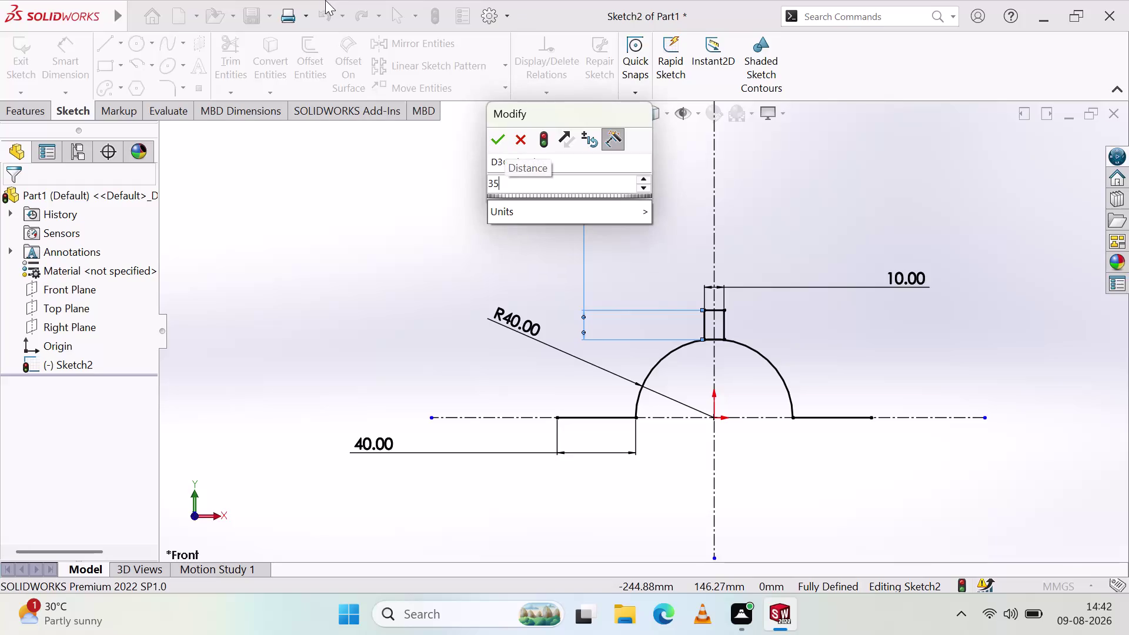
Set the stem offset to 35 mm and place that dimension right of the stem.
click(492, 131)
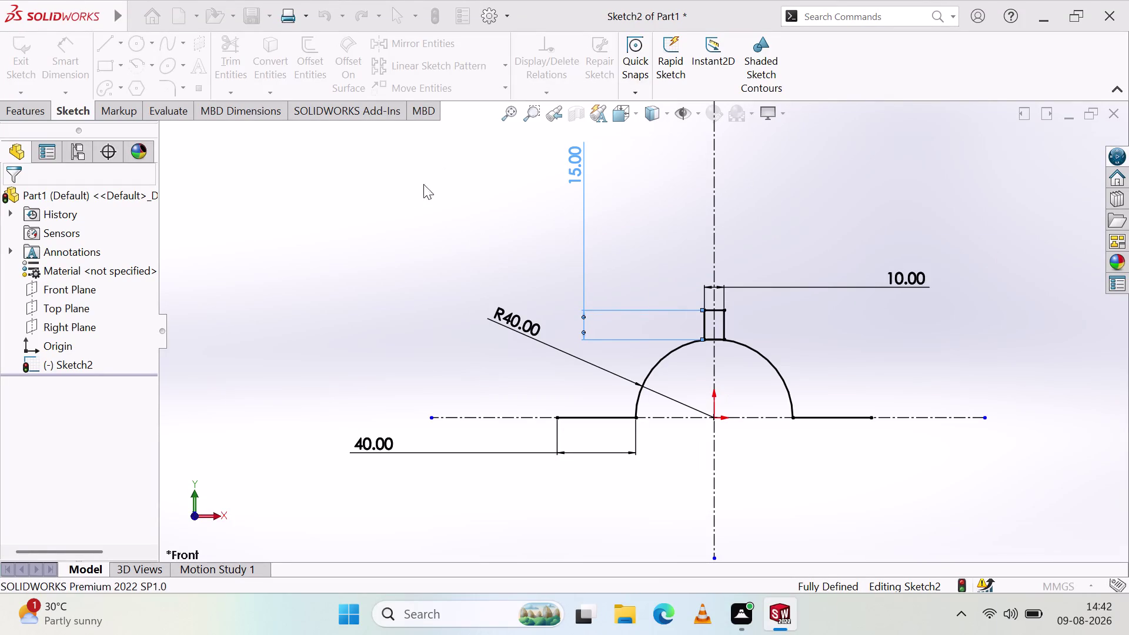
click(387, 230)
scroll(up, 3)
scroll(up, 3)
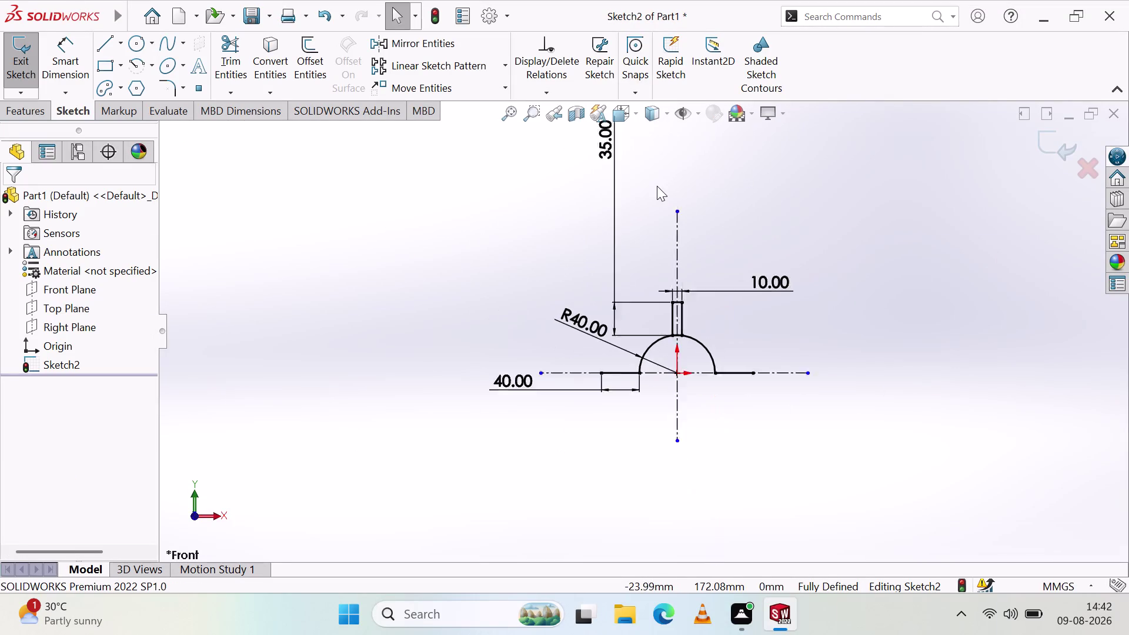
scroll(up, 3)
drag(617, 222, 724, 272)
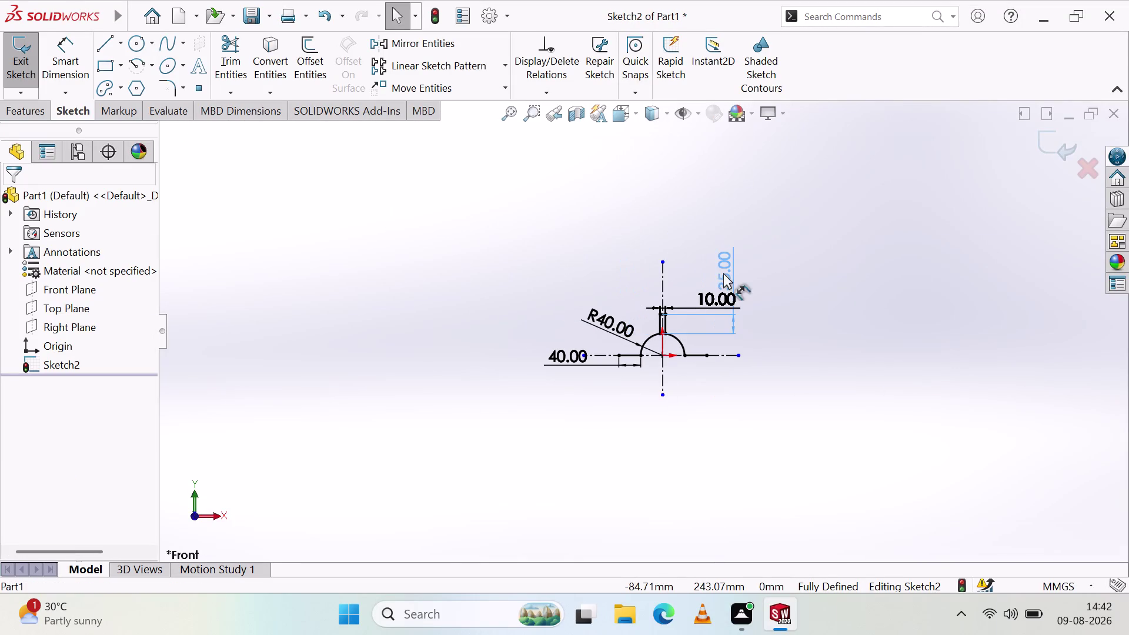
drag(723, 273, 798, 282)
click(809, 372)
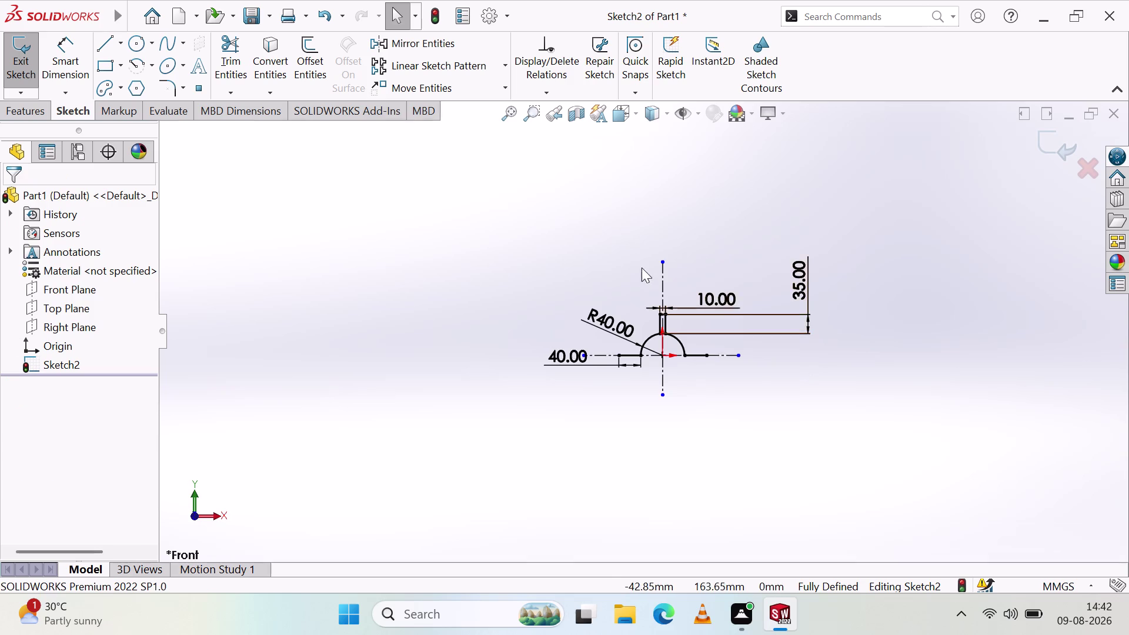
Move the 40 mm dimension below the base and extend the horizontal centreline both ways.
scroll(down, 3)
scroll(down, 3)
scroll(up, 3)
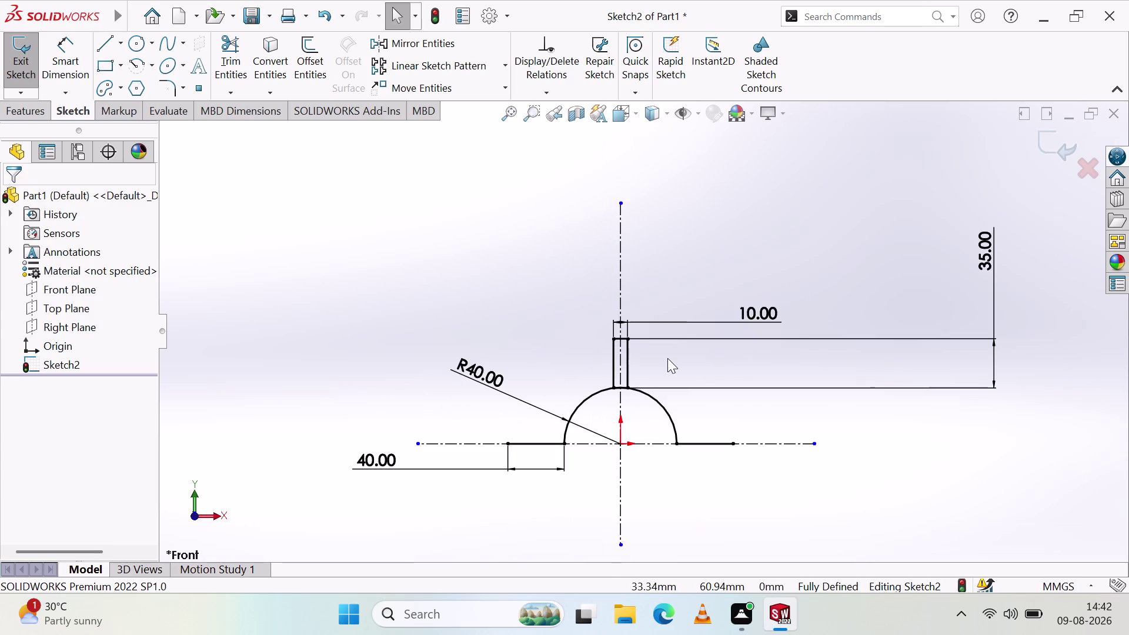
scroll(up, 3)
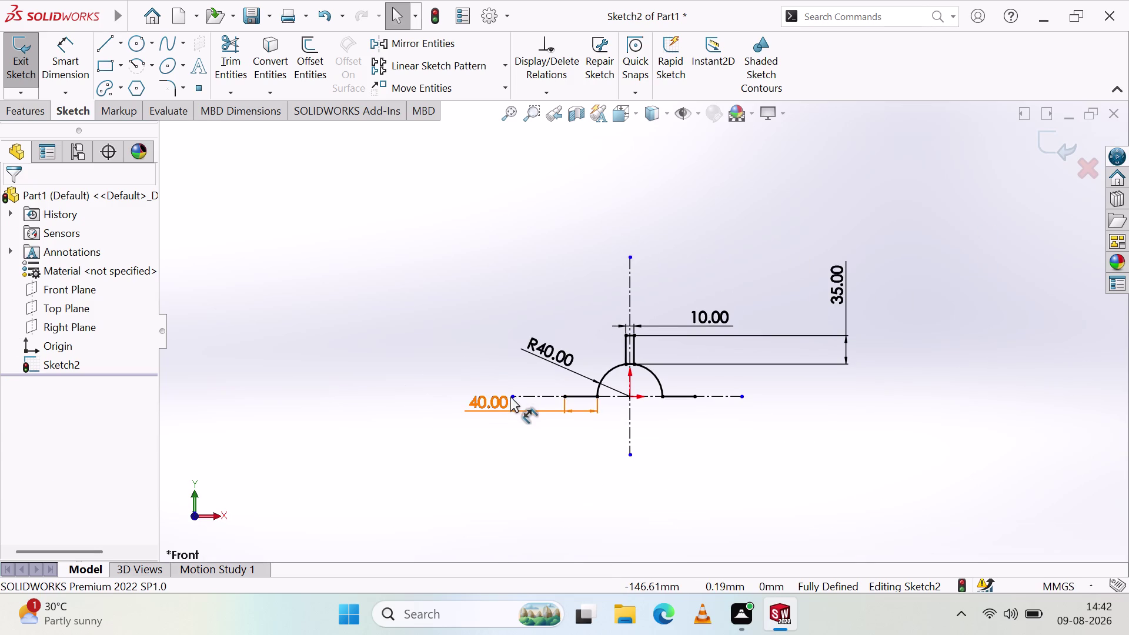
drag(513, 397, 424, 450)
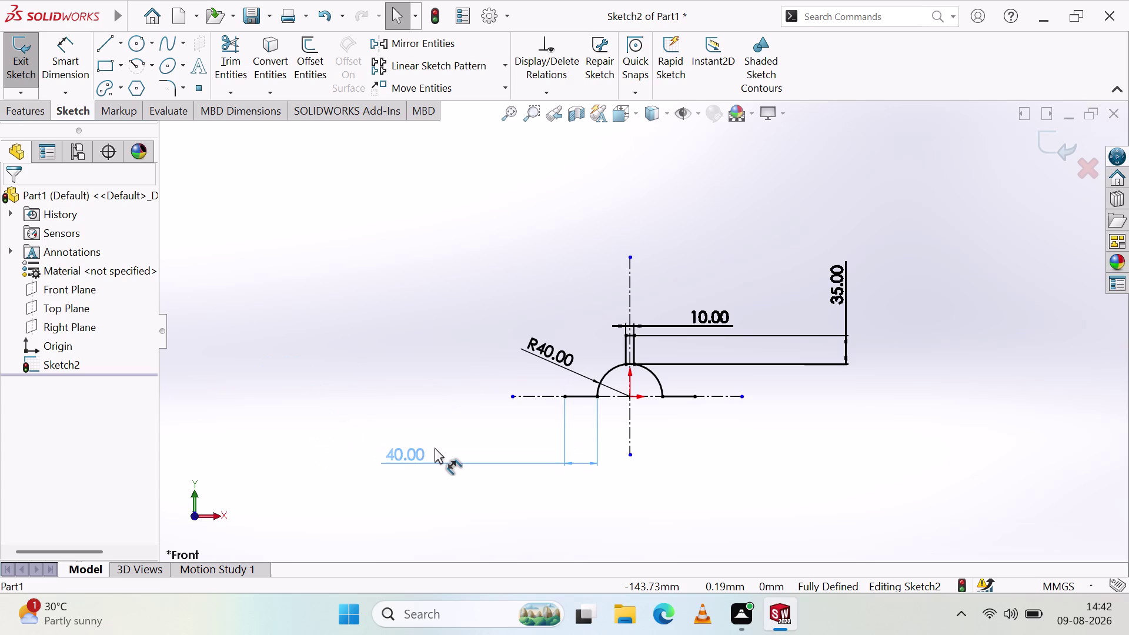
drag(424, 450, 420, 440)
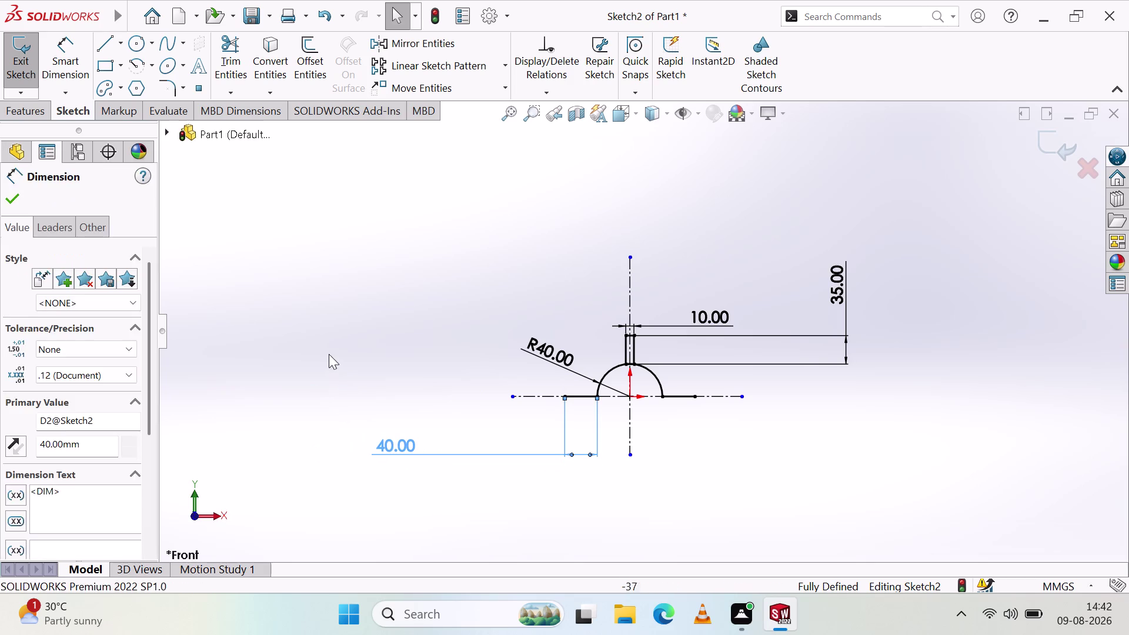
click(329, 354)
drag(511, 397, 256, 357)
drag(741, 396, 987, 370)
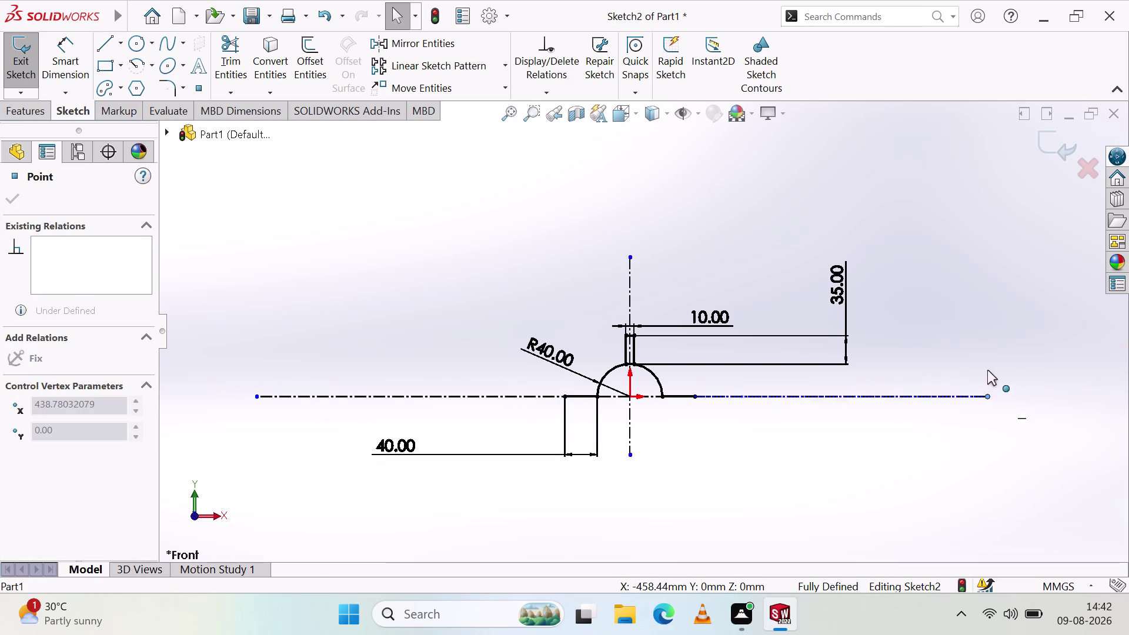
Finish the horizontal centreline and extend the vertical centreline well below and above the profile.
drag(987, 370, 988, 370)
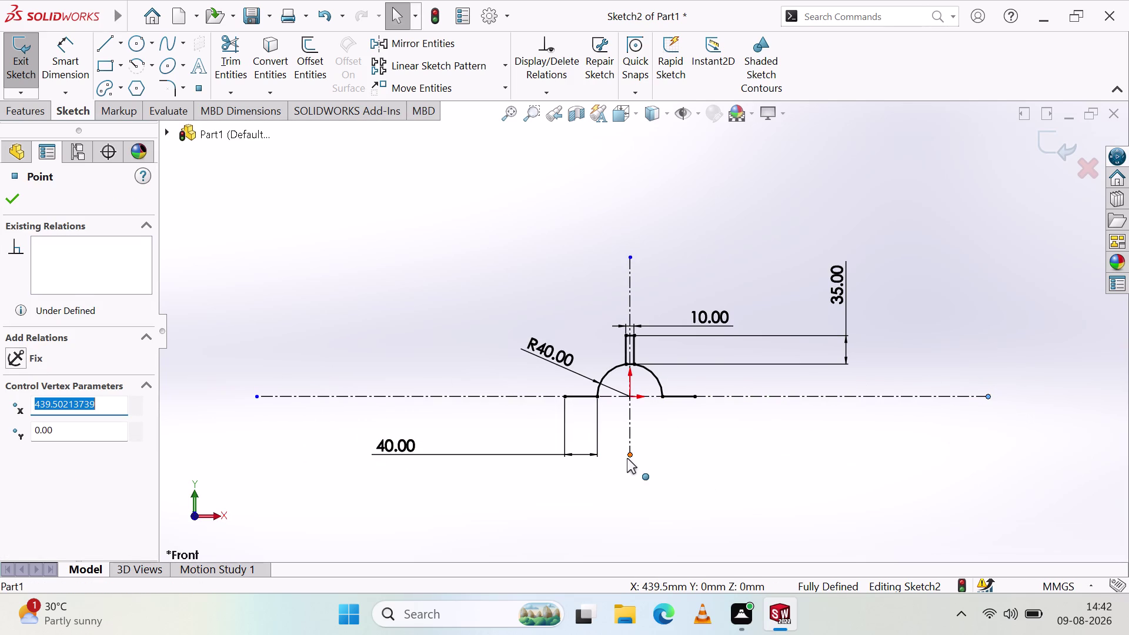
drag(630, 451, 634, 520)
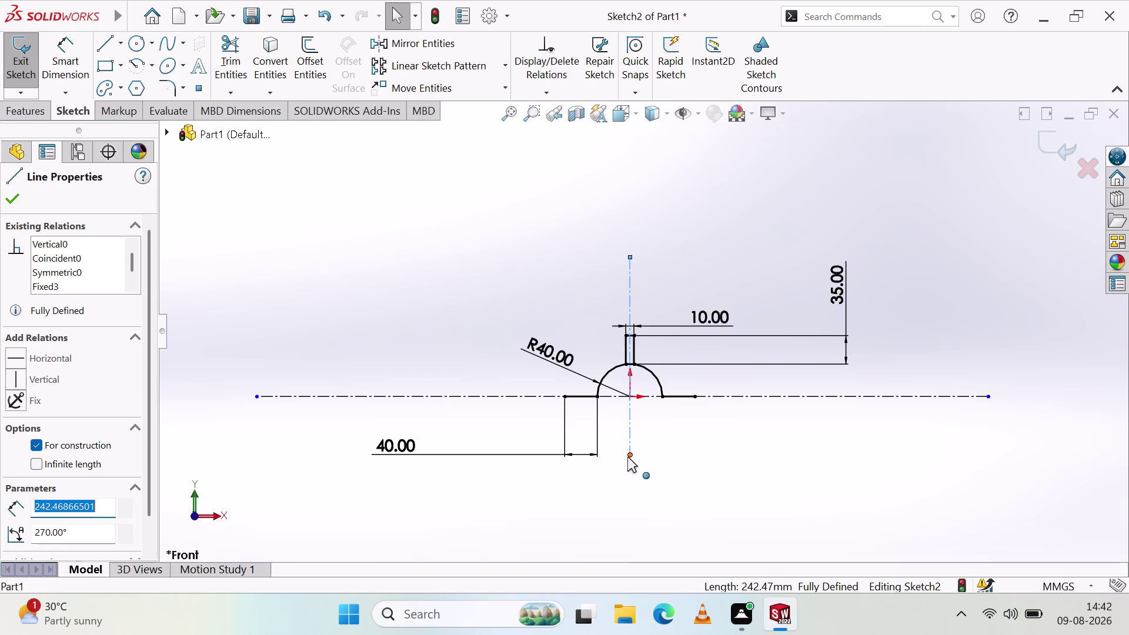
drag(628, 455, 654, 531)
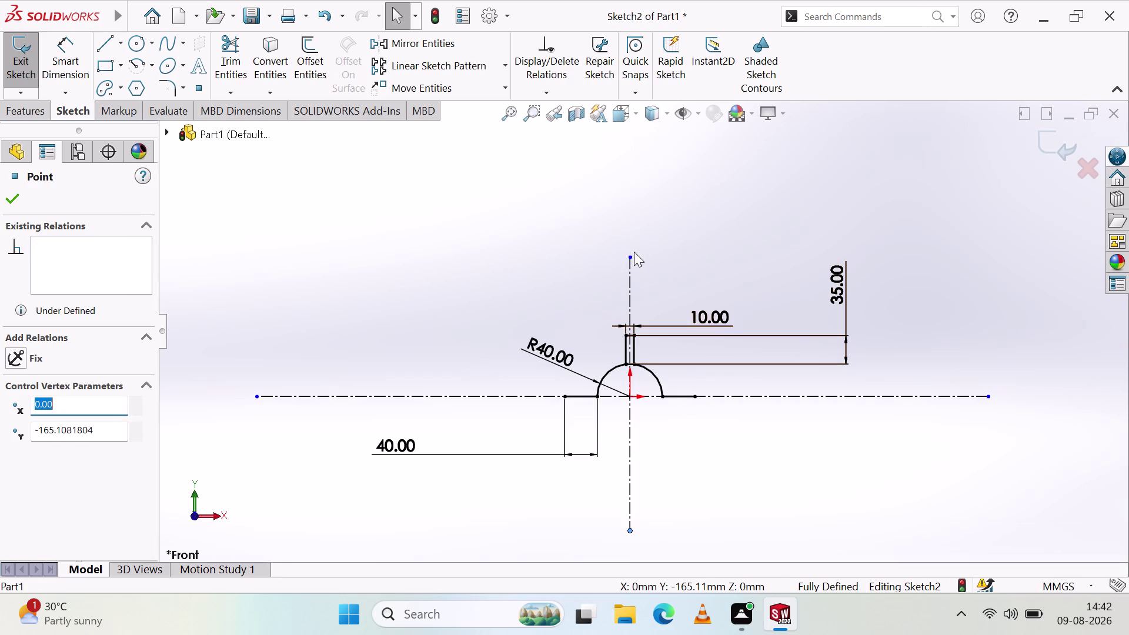
drag(628, 257, 638, 197)
click(683, 248)
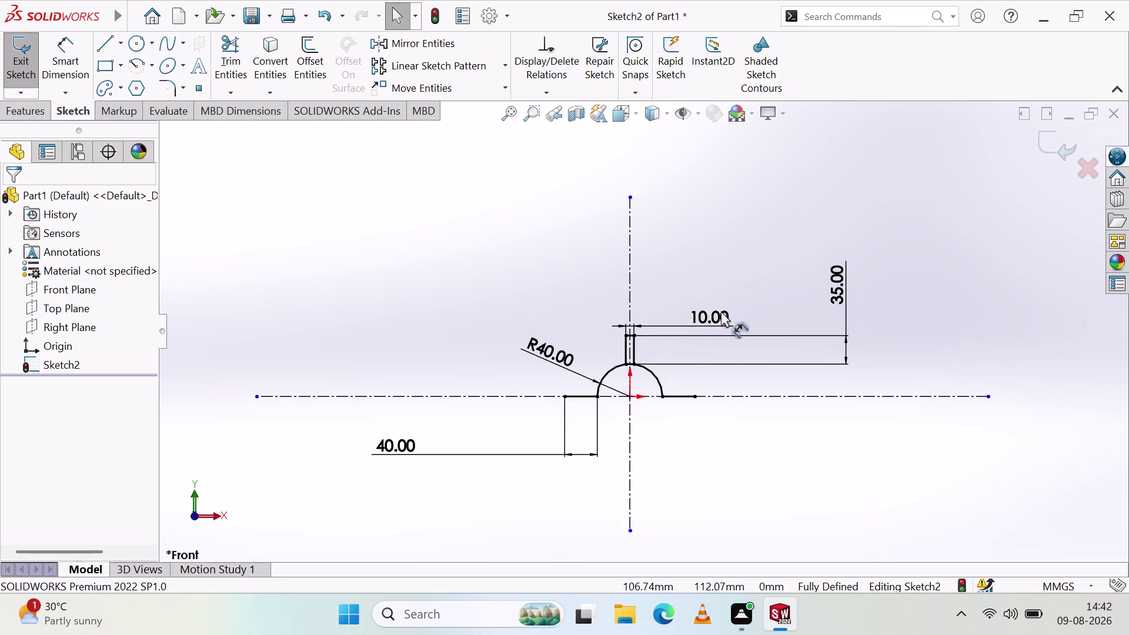
Zoom in around the stem and start the Centerpoint Arc tool.
scroll(down, 3)
scroll(down, 3)
scroll(up, 3)
scroll(down, 3)
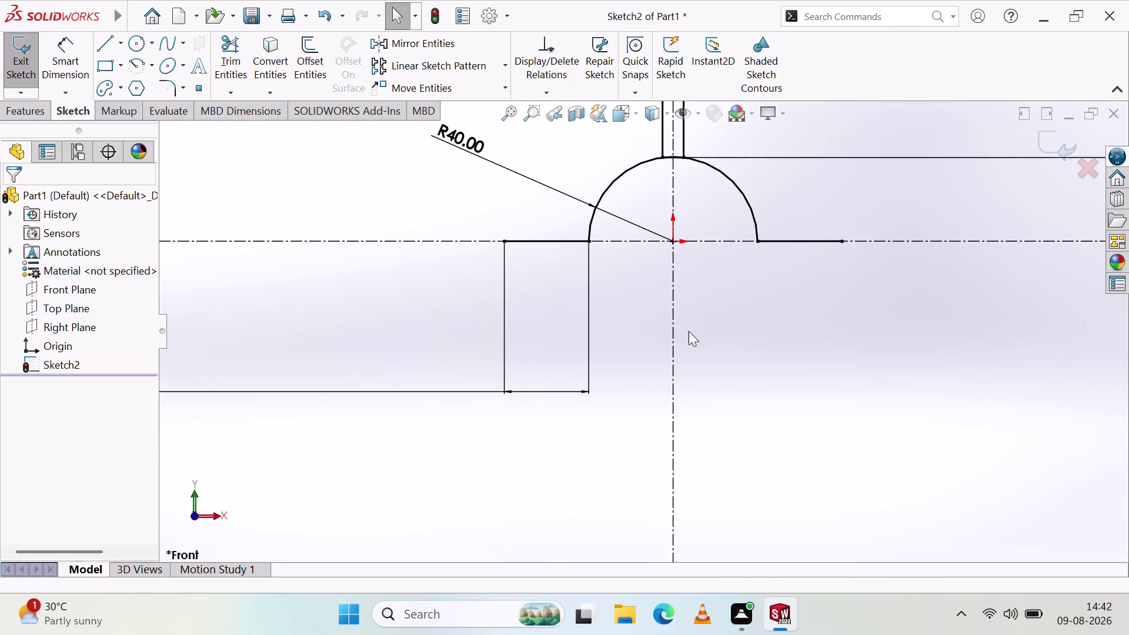
scroll(up, 3)
scroll(down, 3)
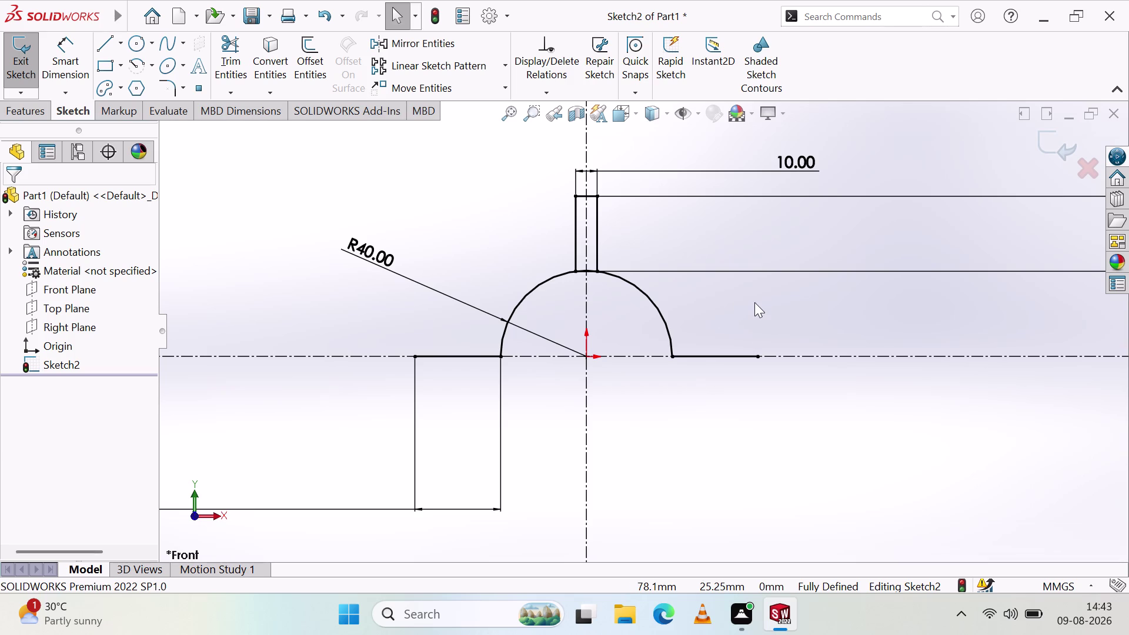
scroll(up, 3)
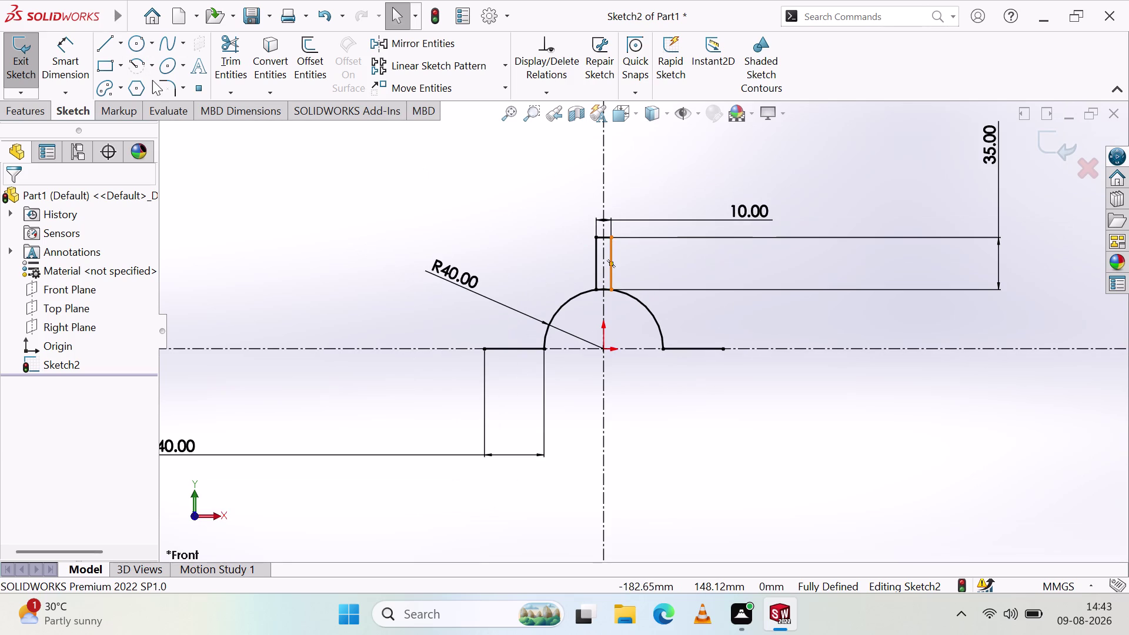
click(133, 65)
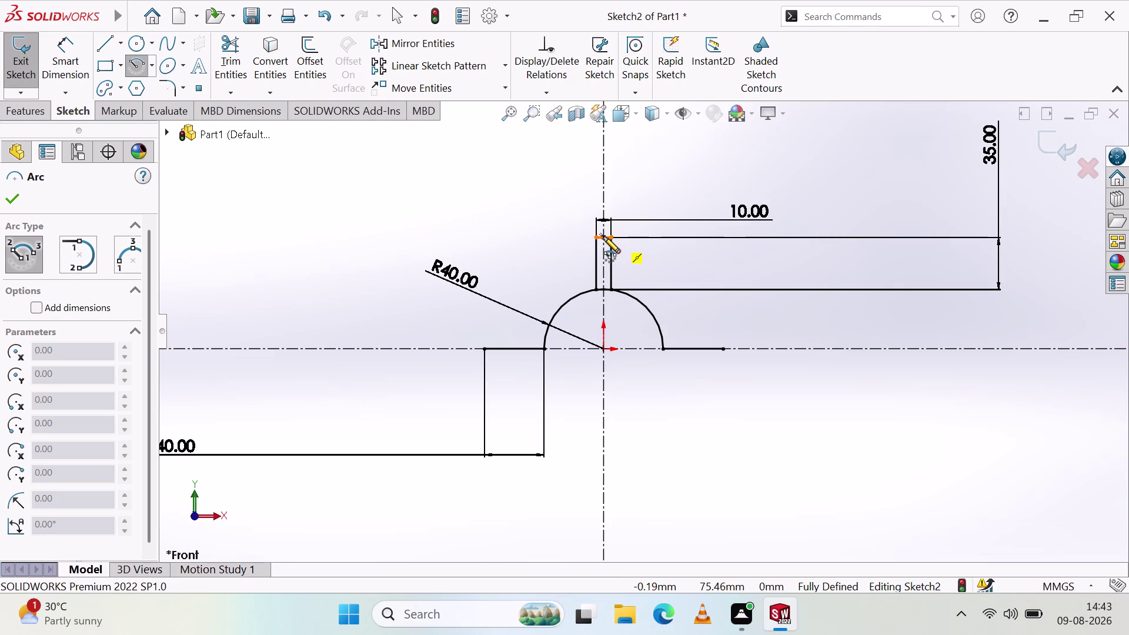
click(603, 236)
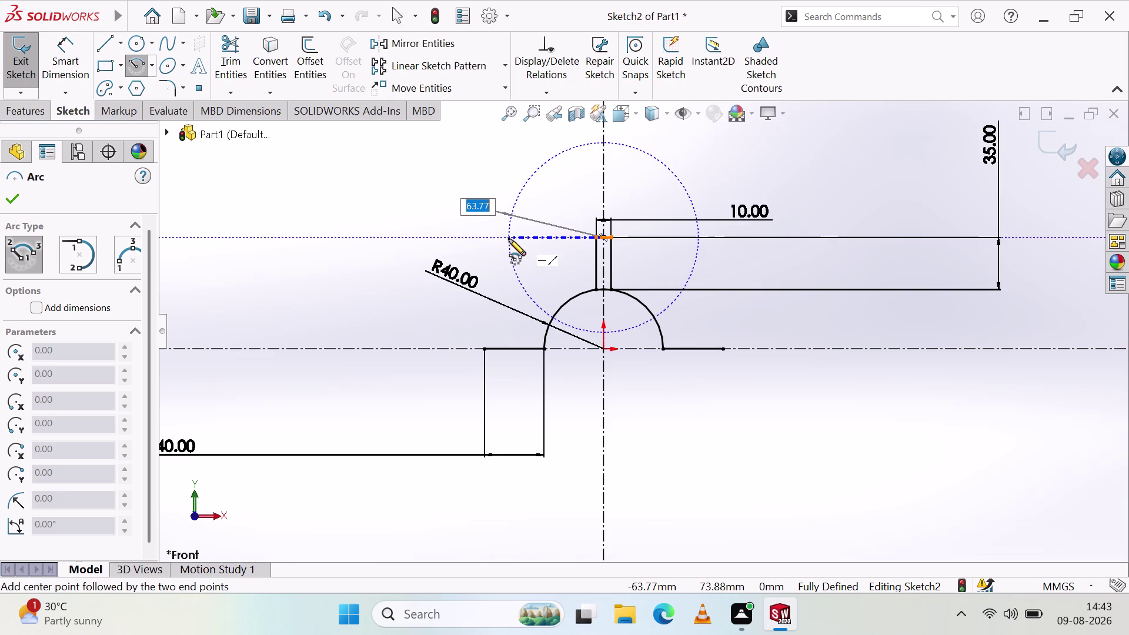
click(509, 239)
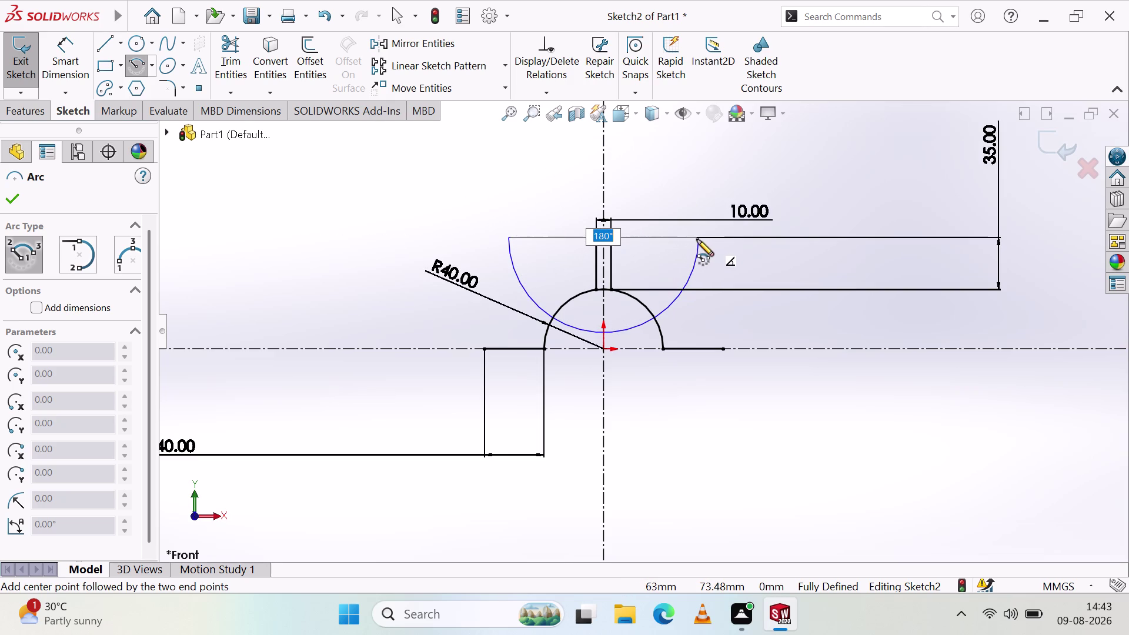
click(698, 237)
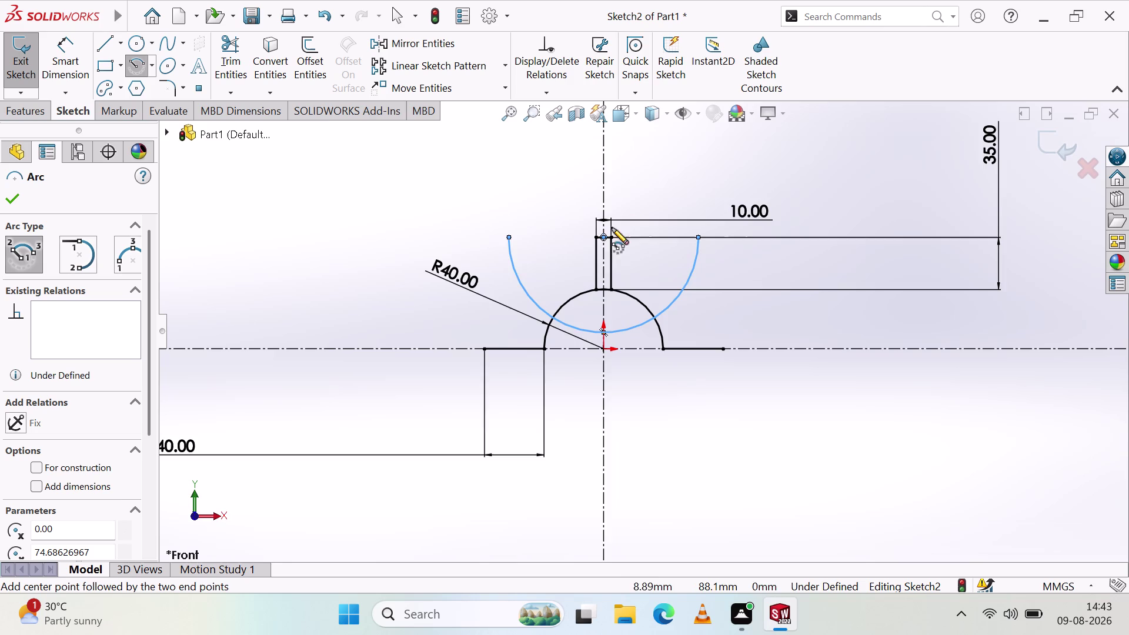
key(Escape)
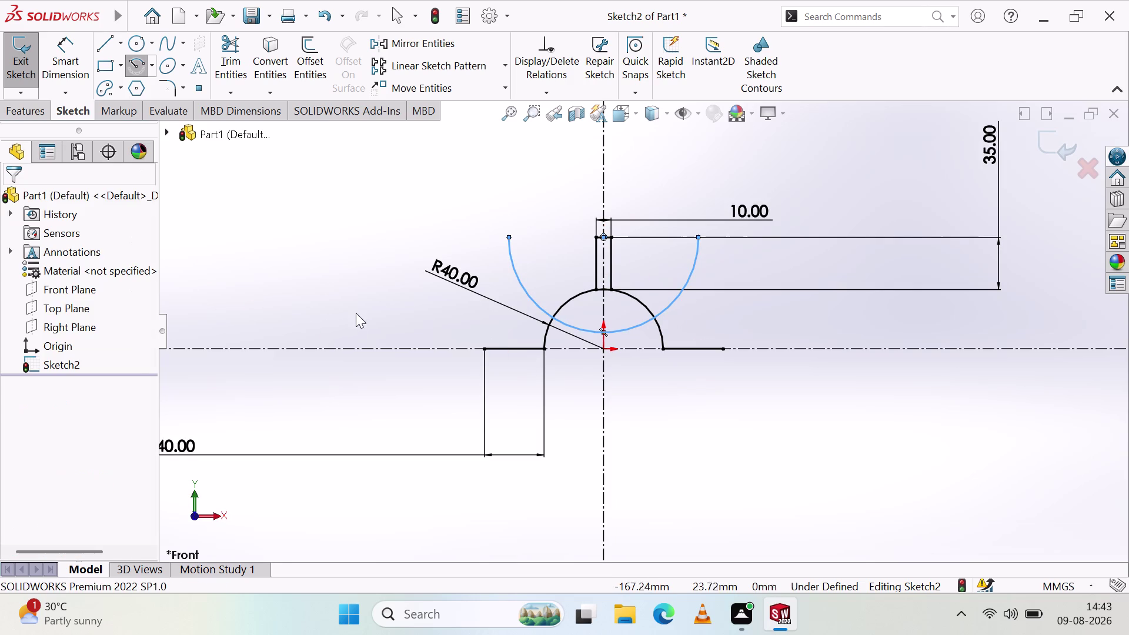
click(525, 292)
key(Escape)
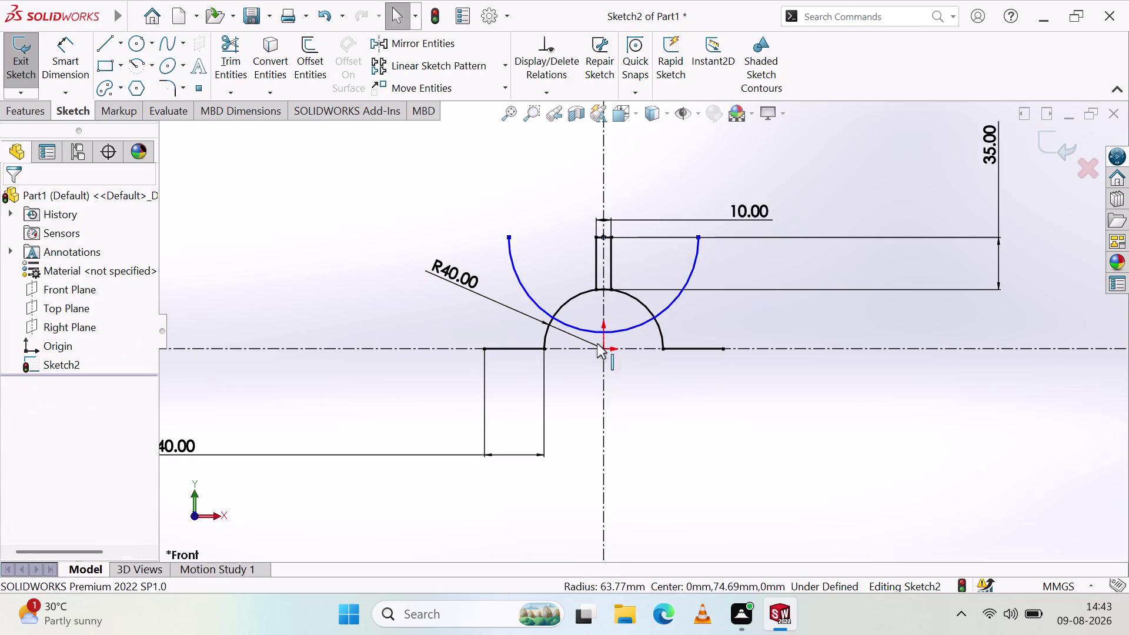
drag(593, 331, 611, 218)
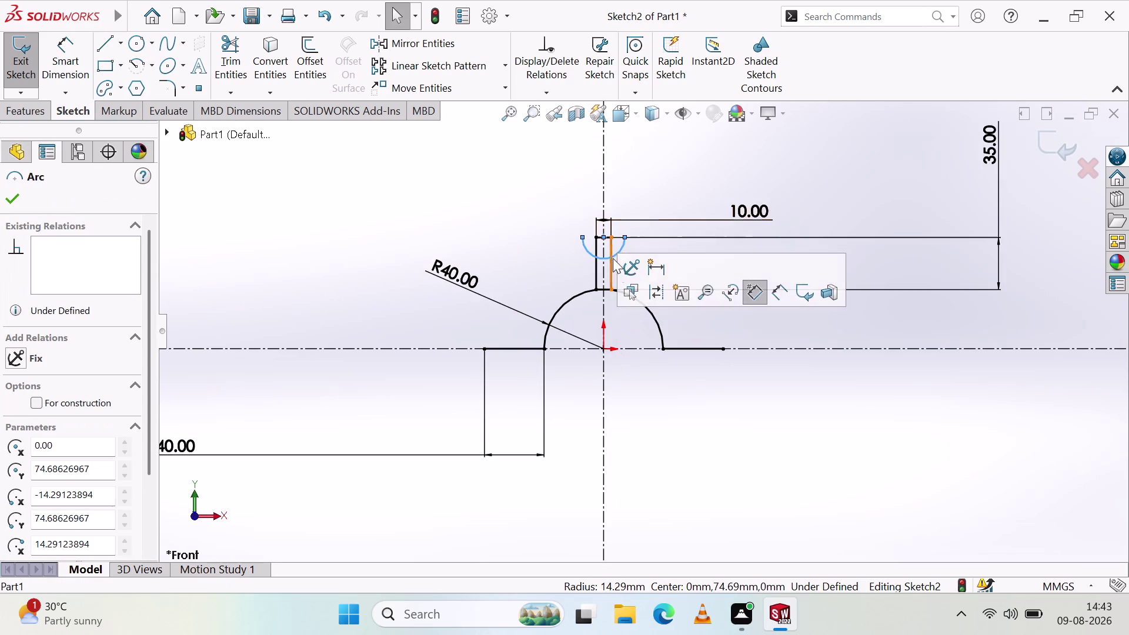
key(Escape)
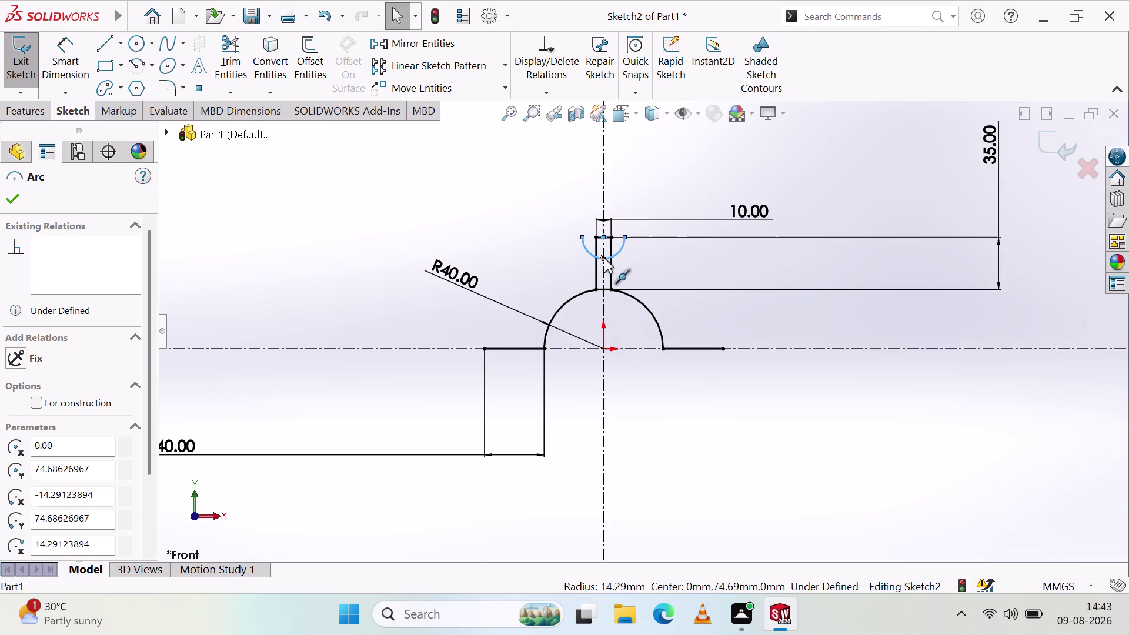
drag(604, 258, 609, 163)
key(Escape)
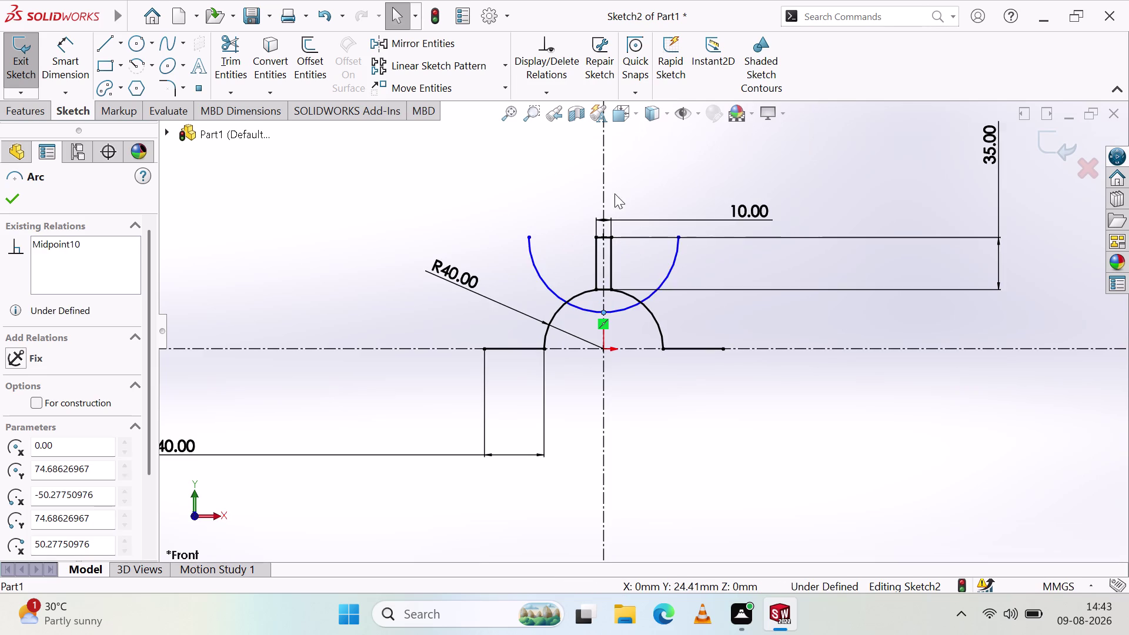
click(658, 284)
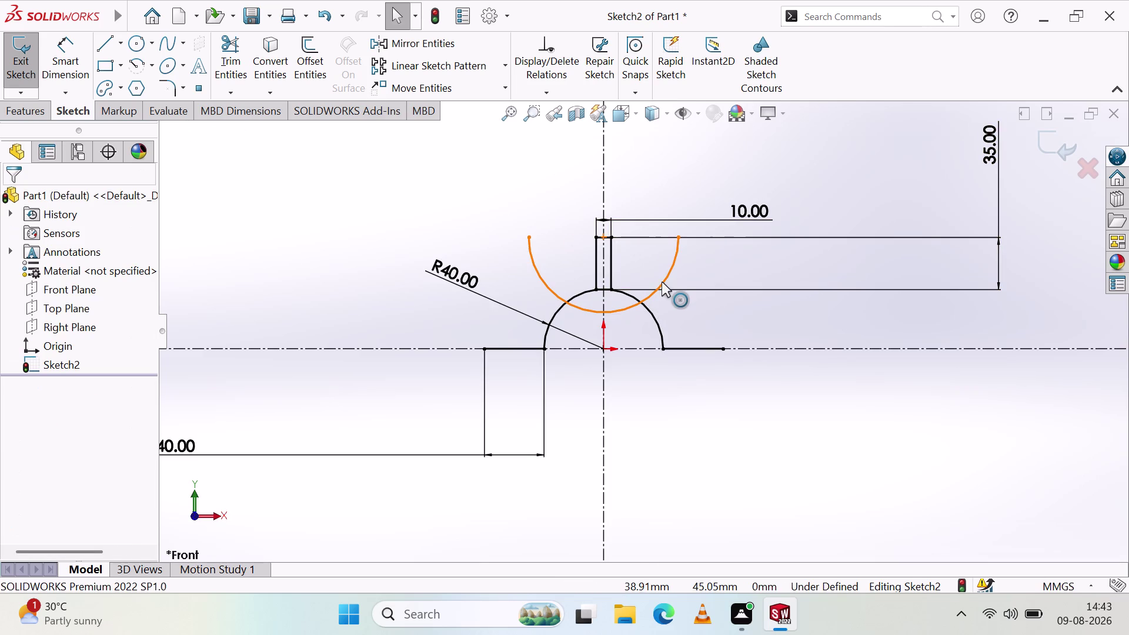
key(Delete)
key(Delete)
click(671, 266)
key(Delete)
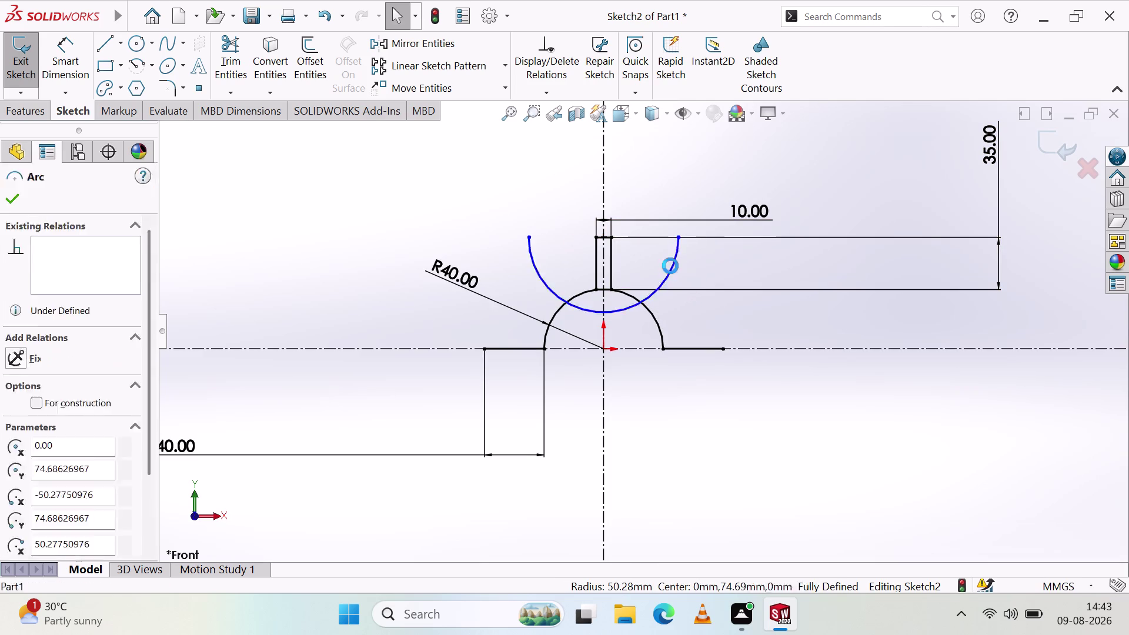
click(139, 64)
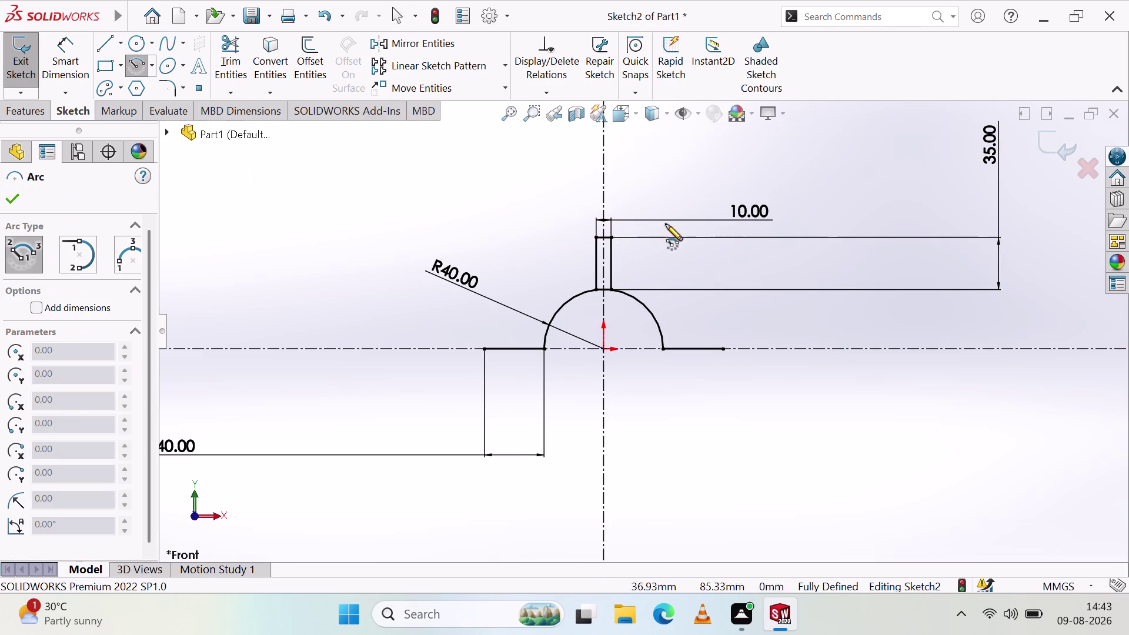
Draw a half-circle arc centred on the vertical centreline above the stem, then select and resize it.
click(604, 158)
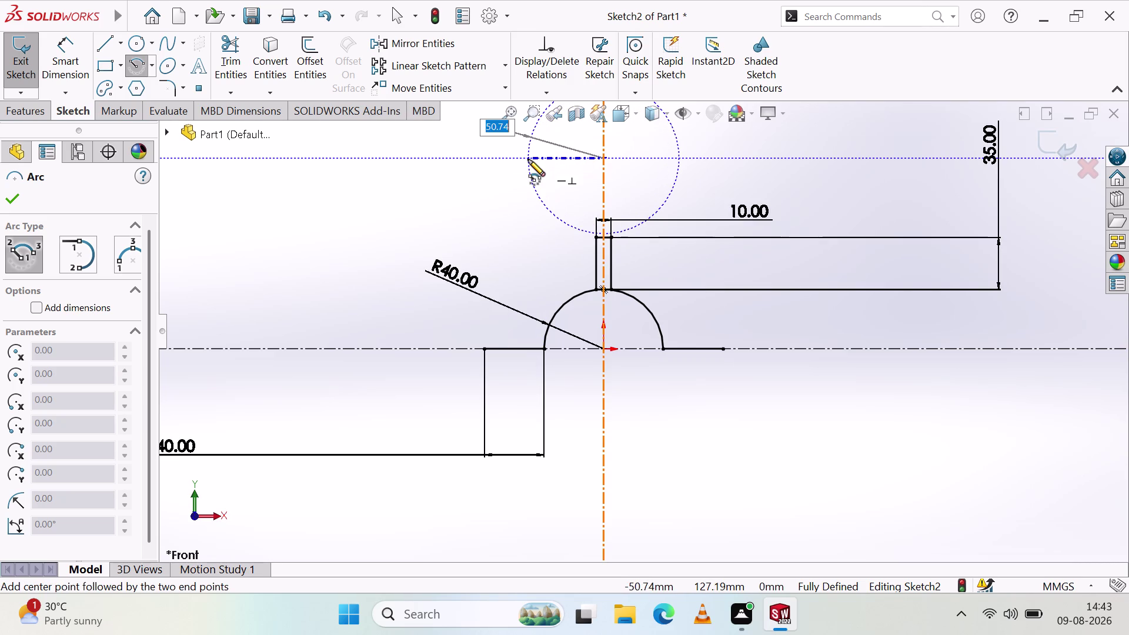
click(528, 159)
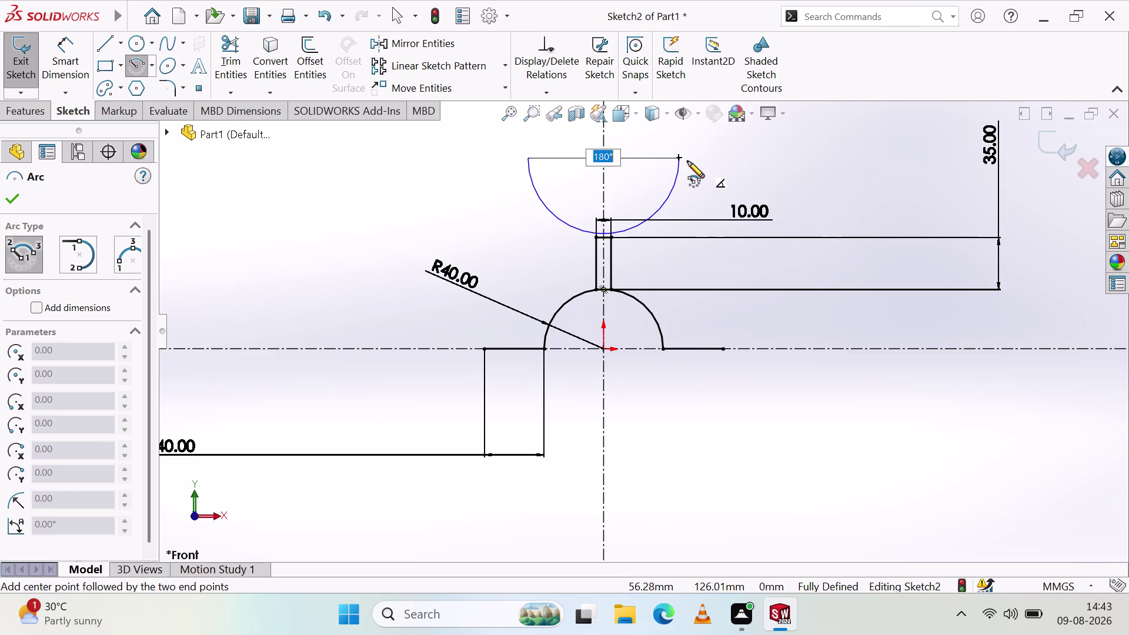
click(679, 159)
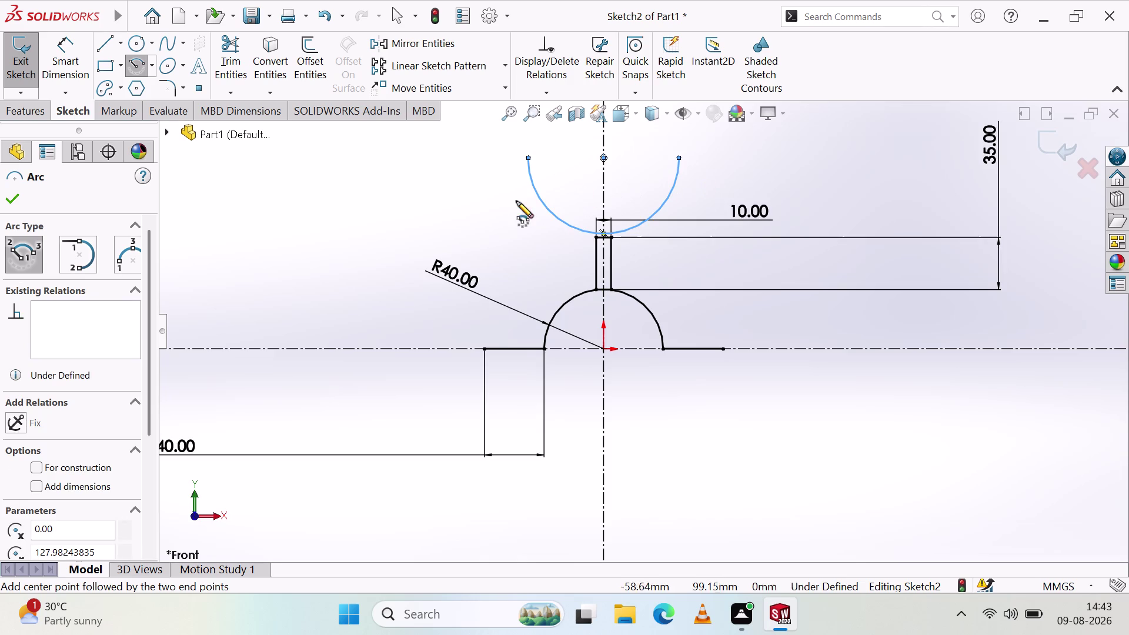
key(Escape)
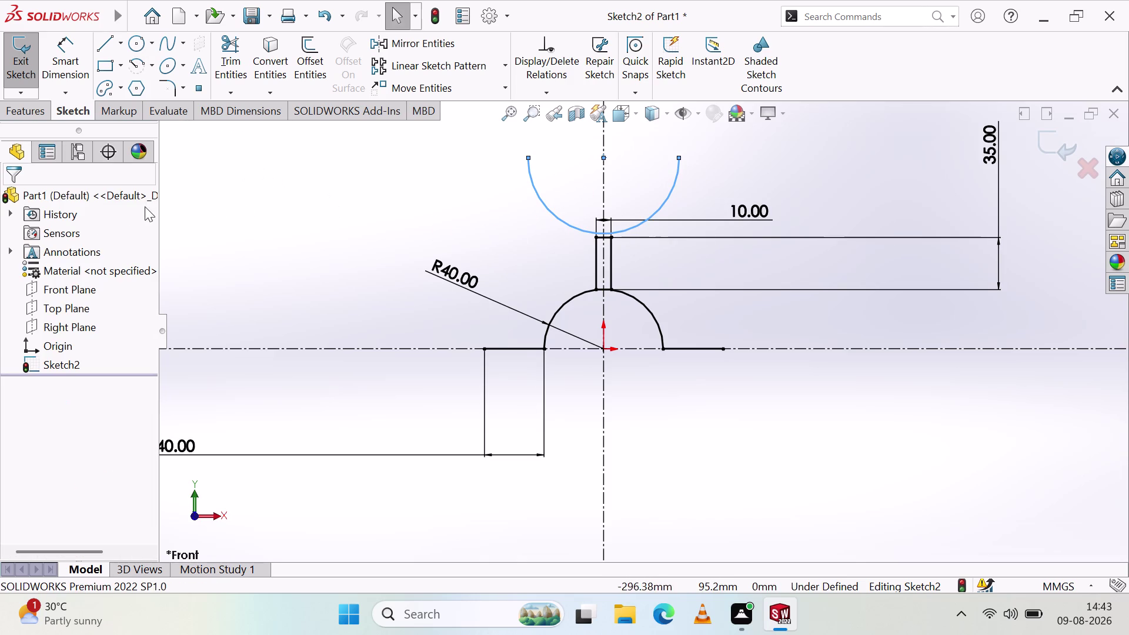
click(473, 186)
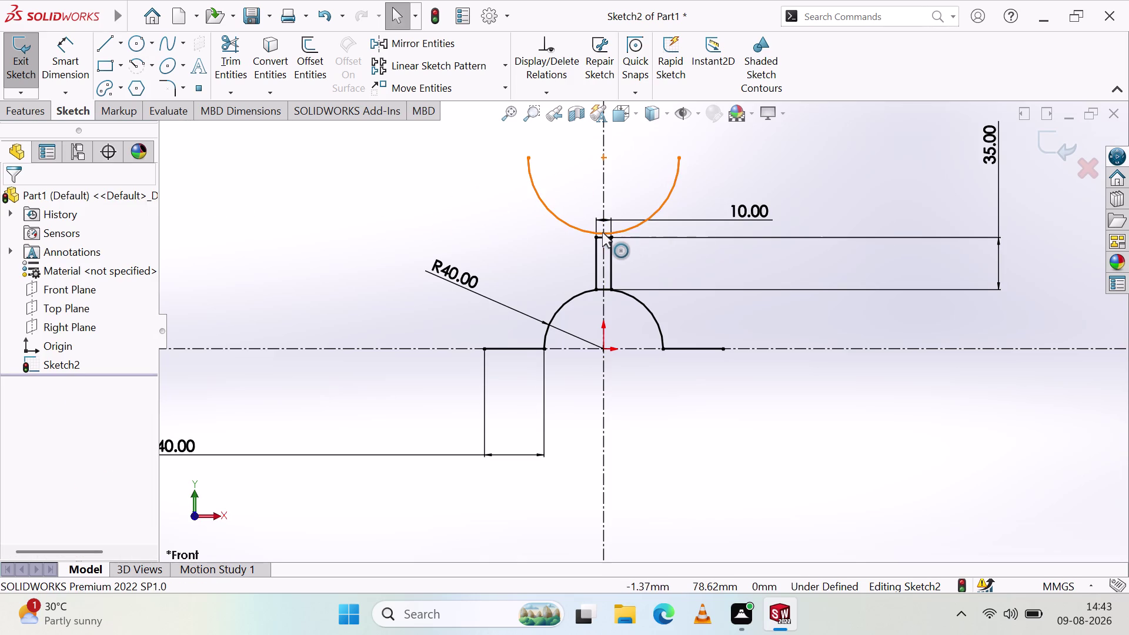
drag(604, 234, 608, 245)
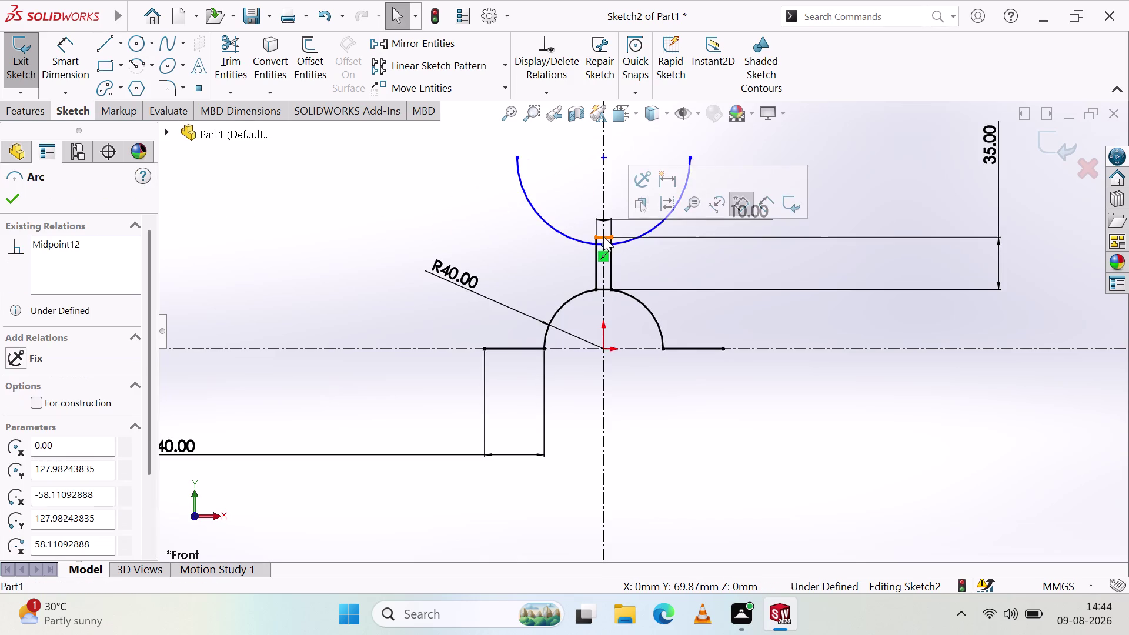
Drag the upper arc down onto the slot's top edge.
scroll(up, 3)
scroll(down, 3)
scroll(down, 3)
scroll(up, 3)
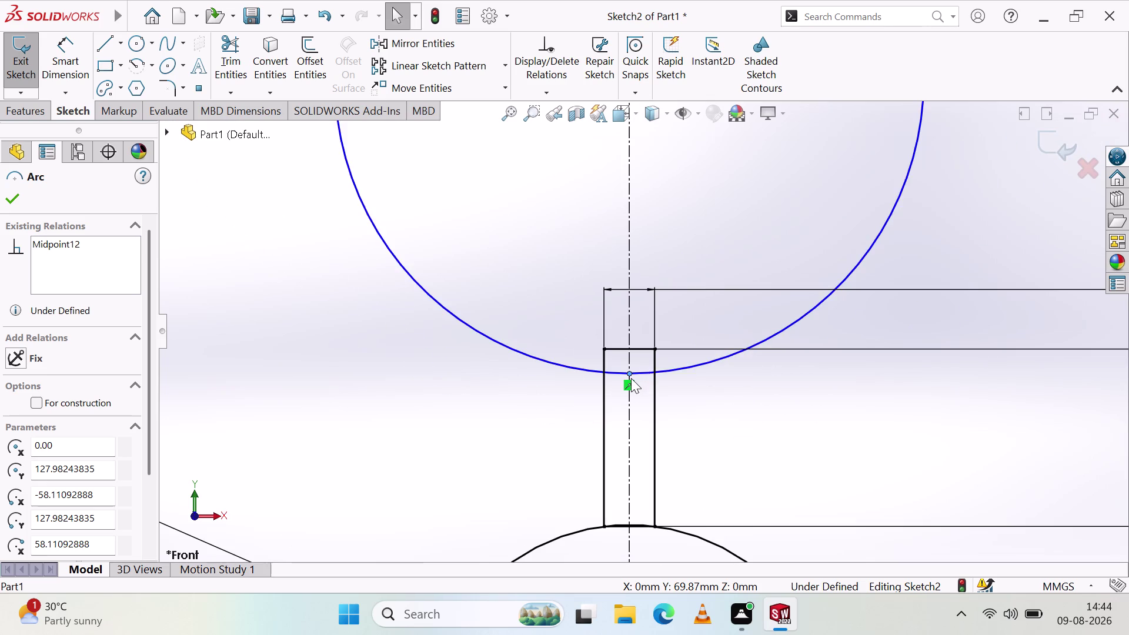
drag(629, 373, 628, 350)
scroll(down, 3)
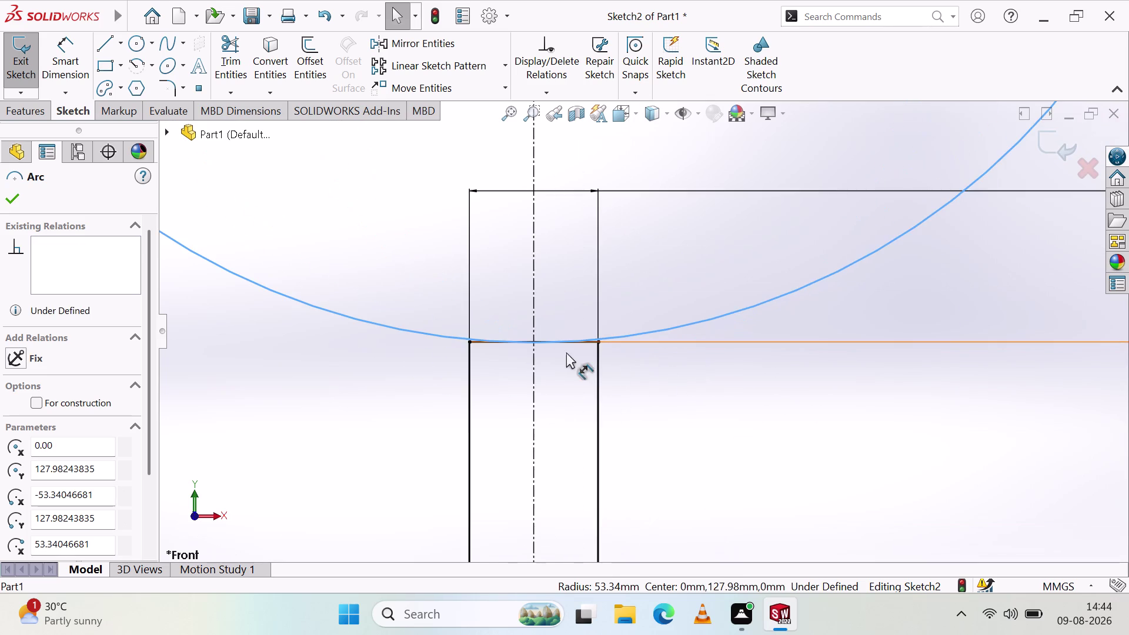
scroll(down, 3)
scroll(up, 3)
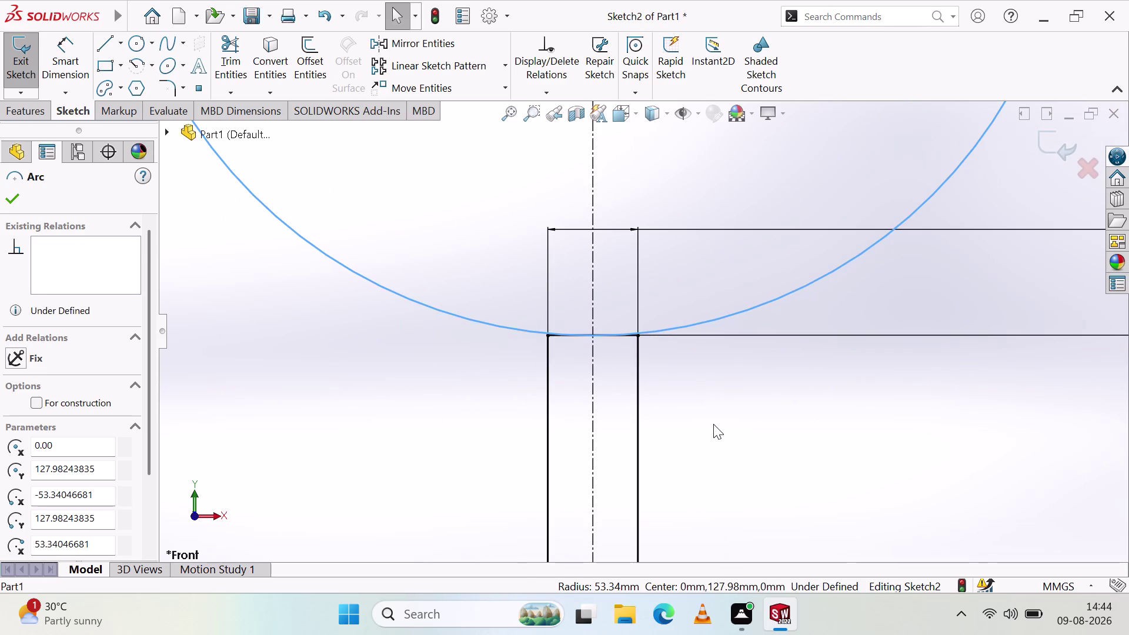
key(Escape)
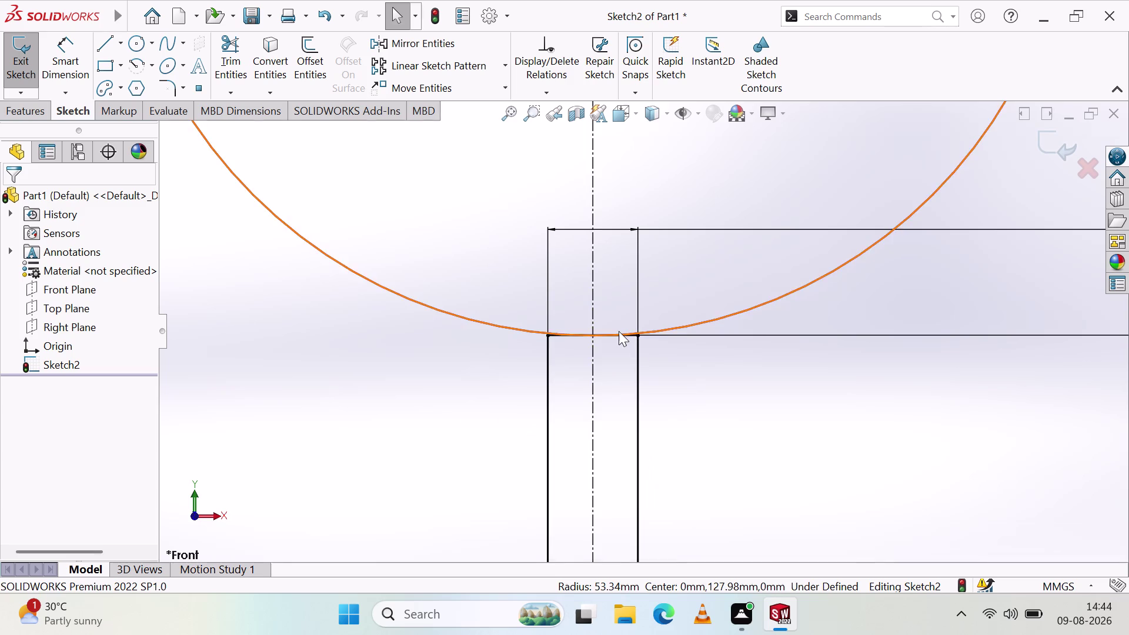
scroll(down, 3)
scroll(down, 3)
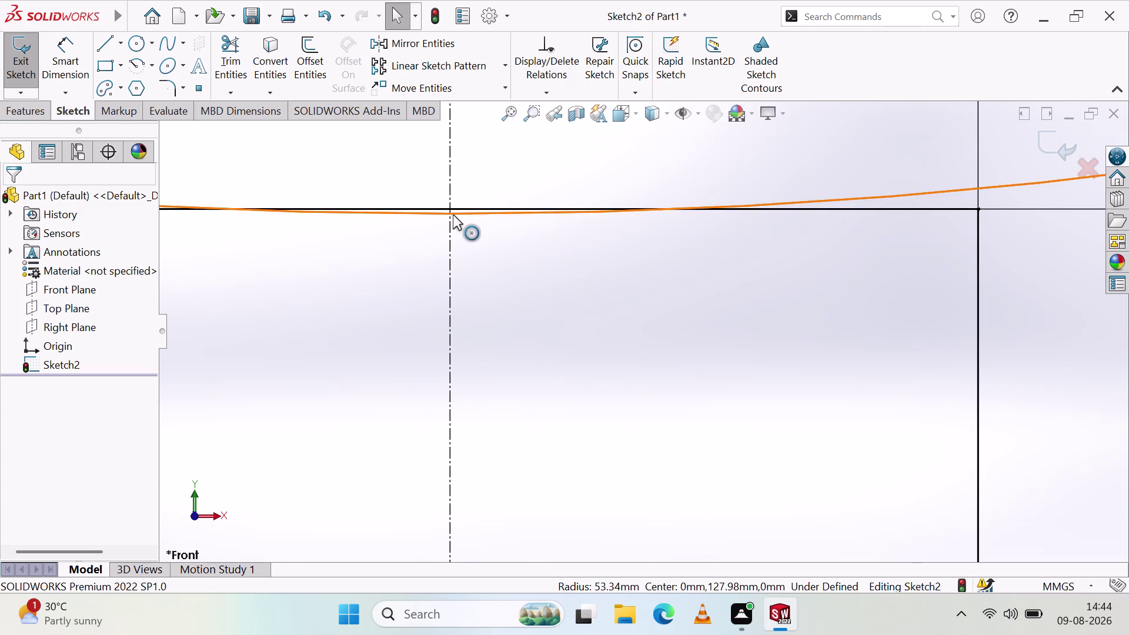
drag(458, 213, 441, 205)
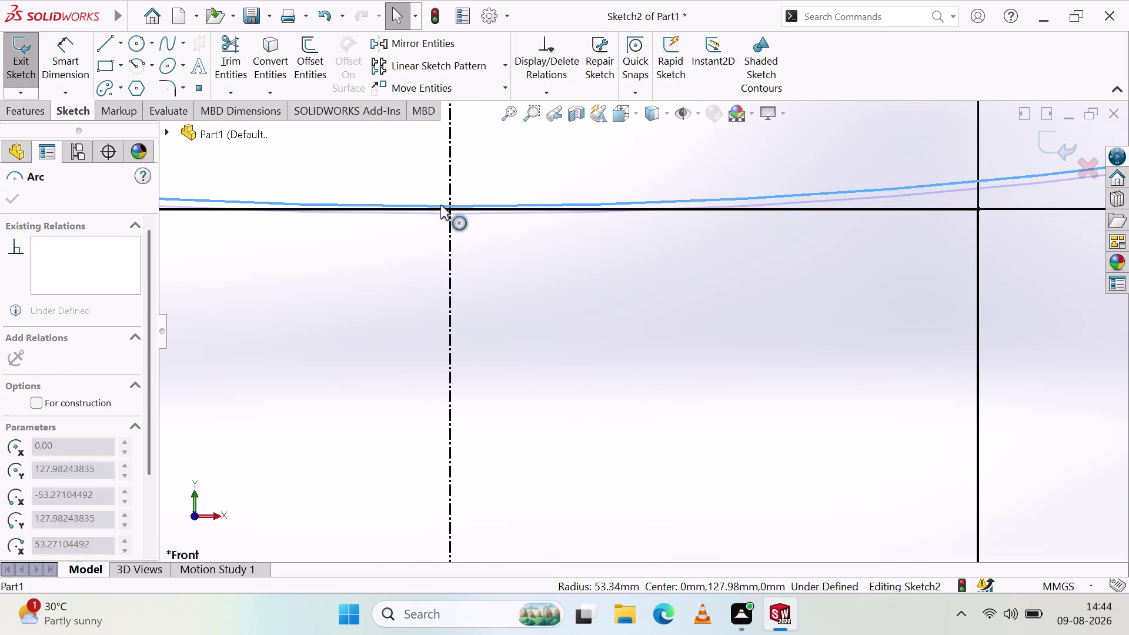
drag(441, 204, 449, 209)
click(499, 260)
scroll(up, 3)
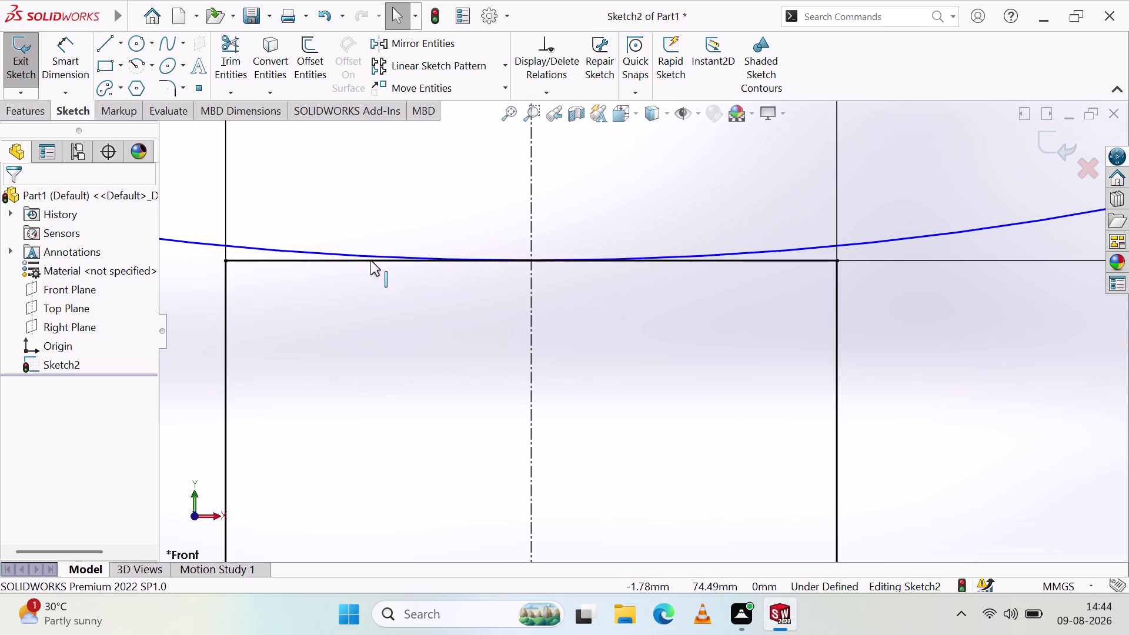
Make the upper arc tangent to the slot's top edge and recheck the relation.
click(340, 259)
click(306, 250)
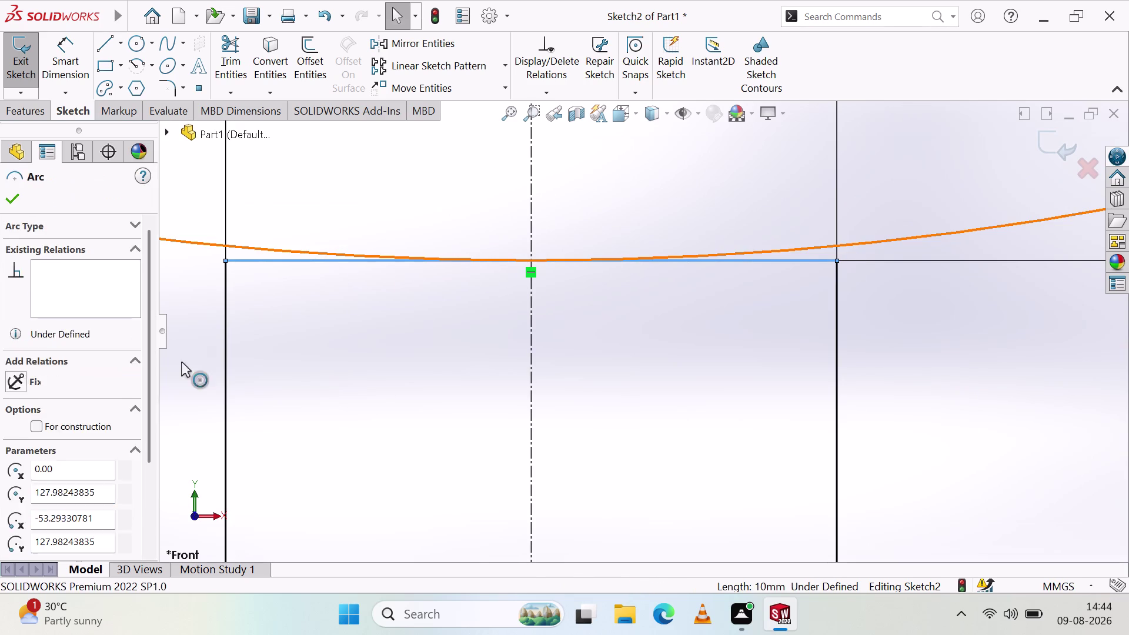
click(12, 427)
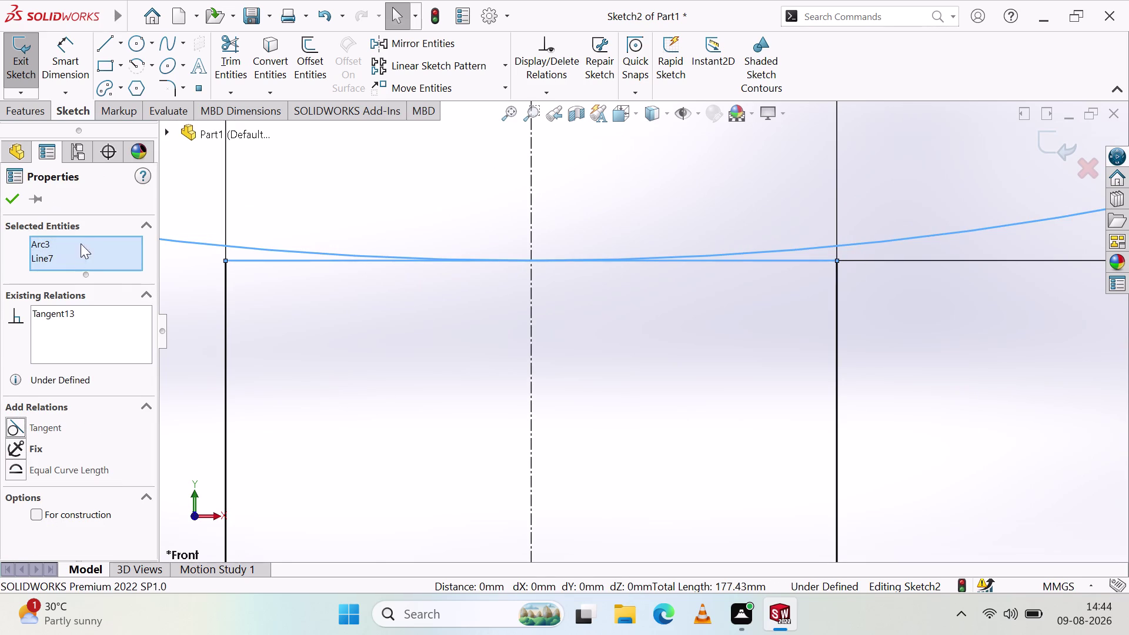
click(10, 200)
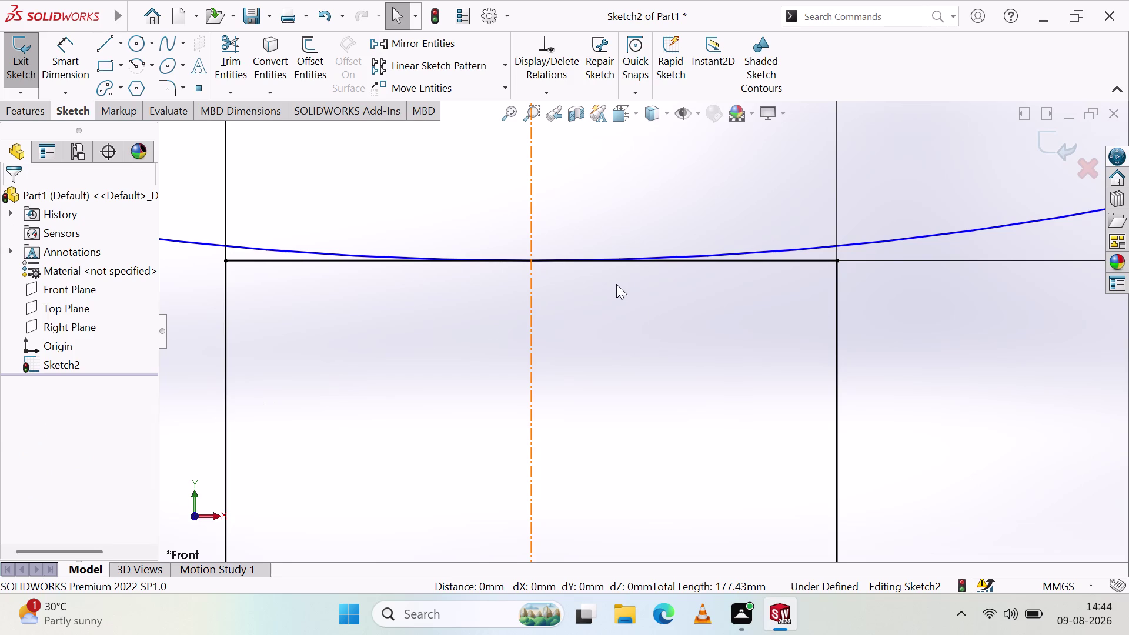
click(776, 261)
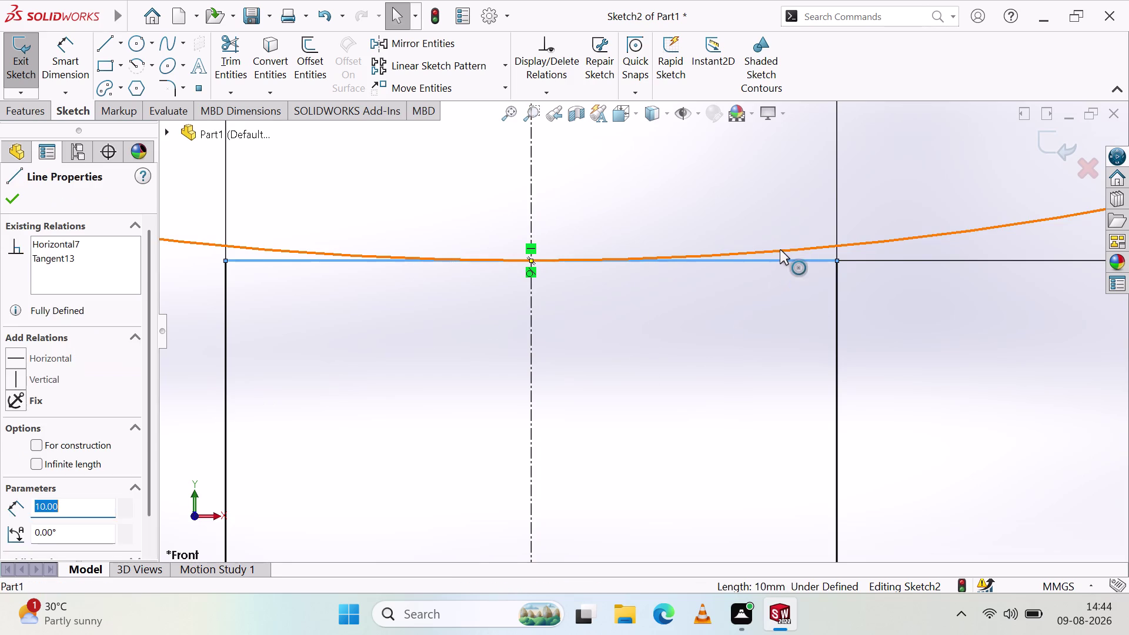
click(780, 249)
click(13, 424)
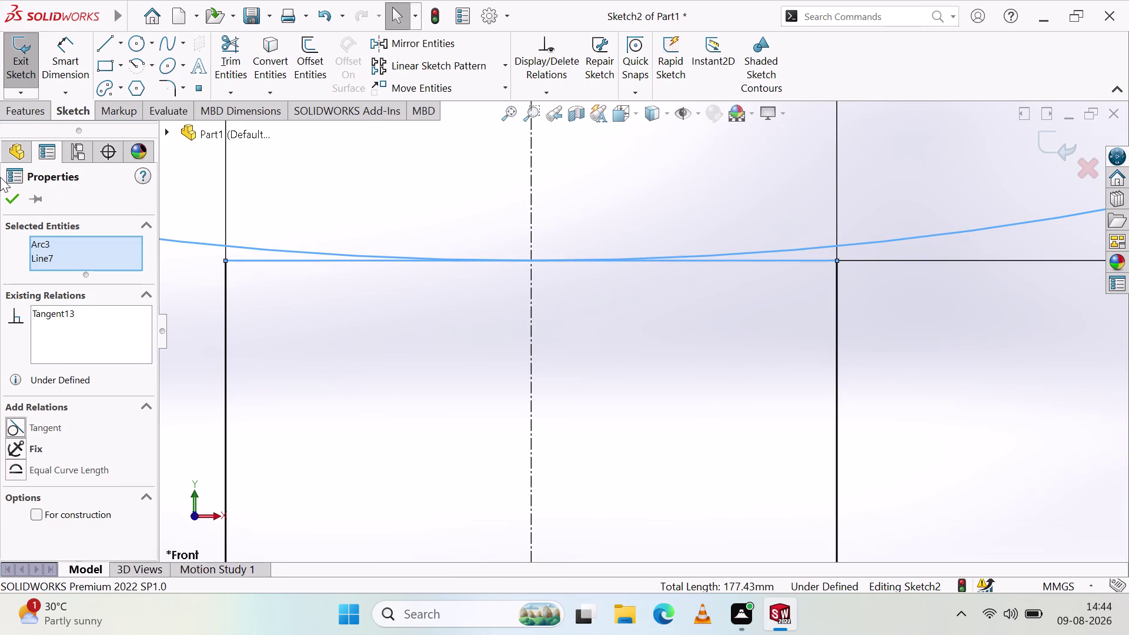
click(6, 197)
Make the arc's two endpoints symmetric about the vertical centreline.
scroll(up, 3)
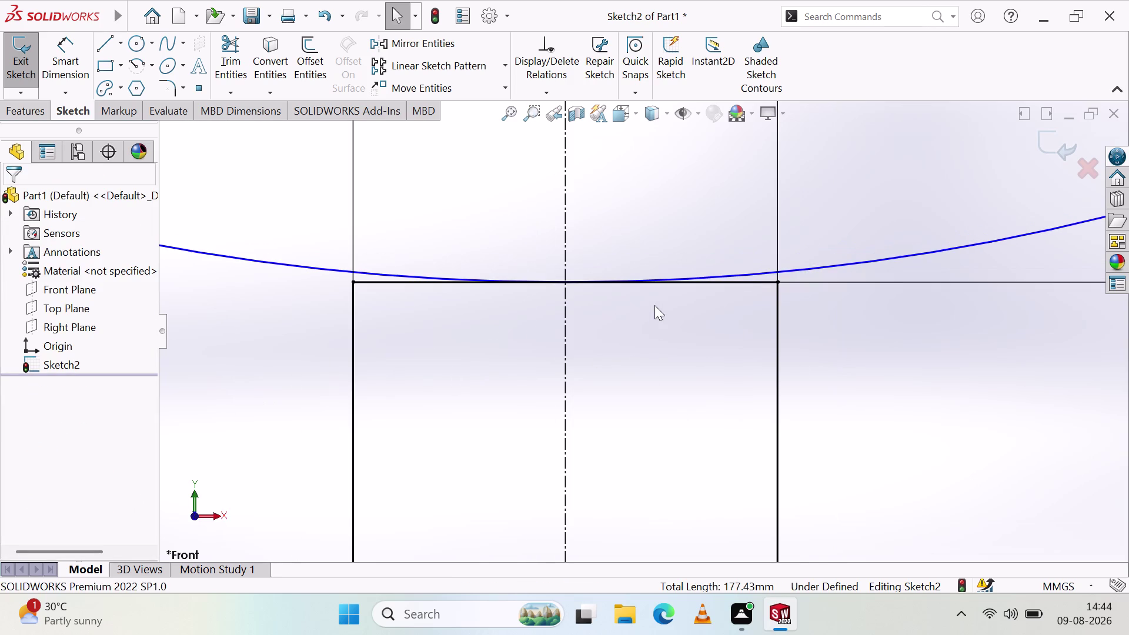
scroll(up, 3)
scroll(up, 3)
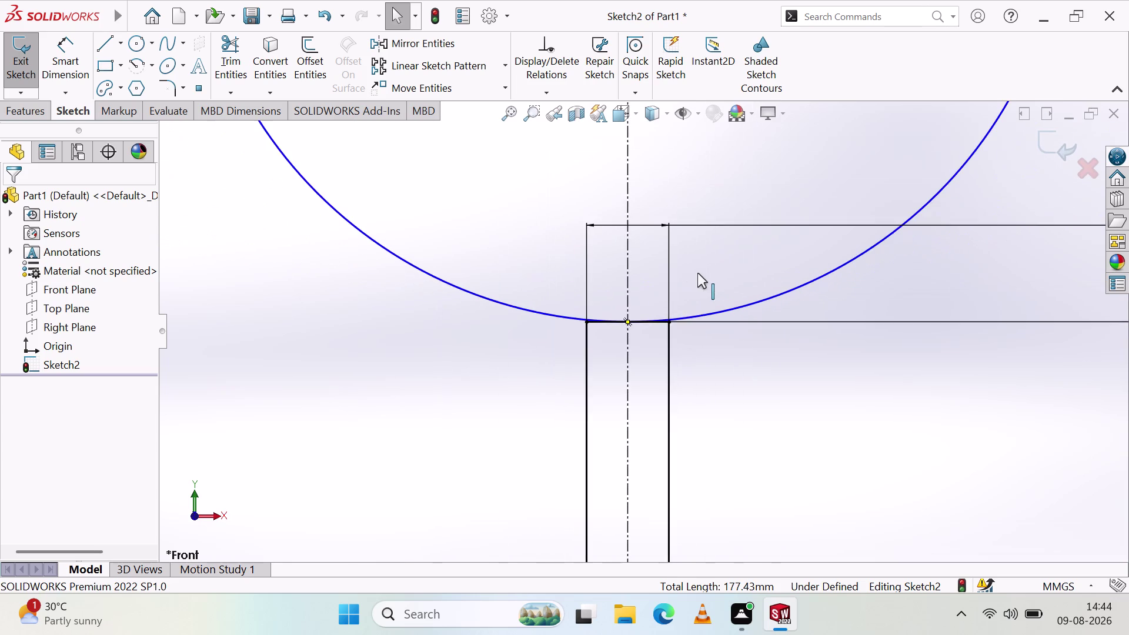
scroll(up, 3)
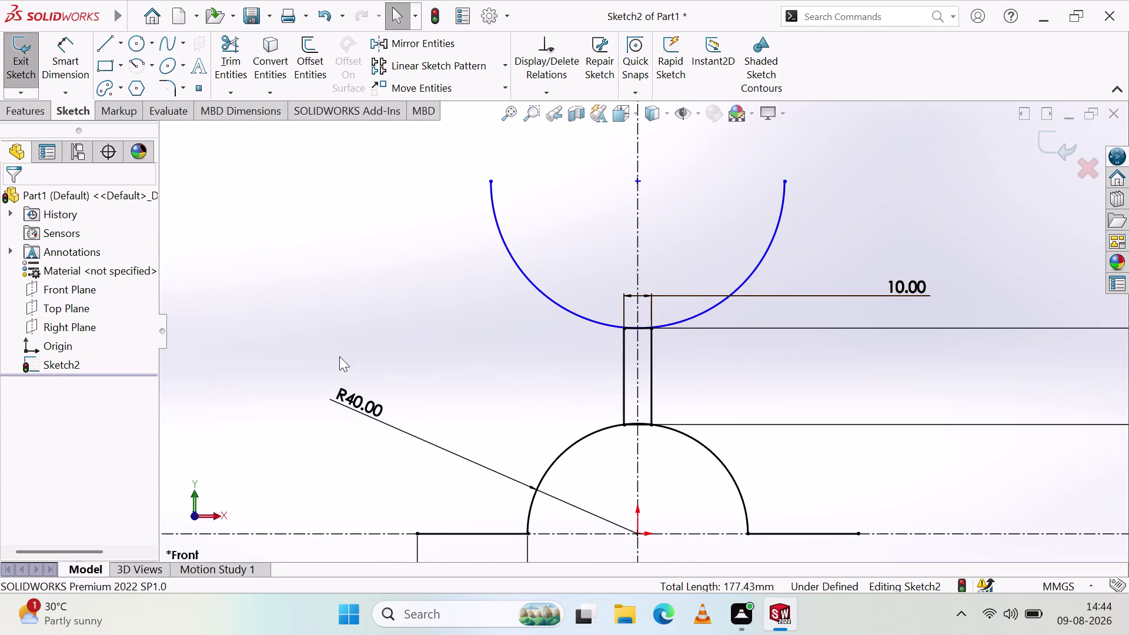
click(637, 236)
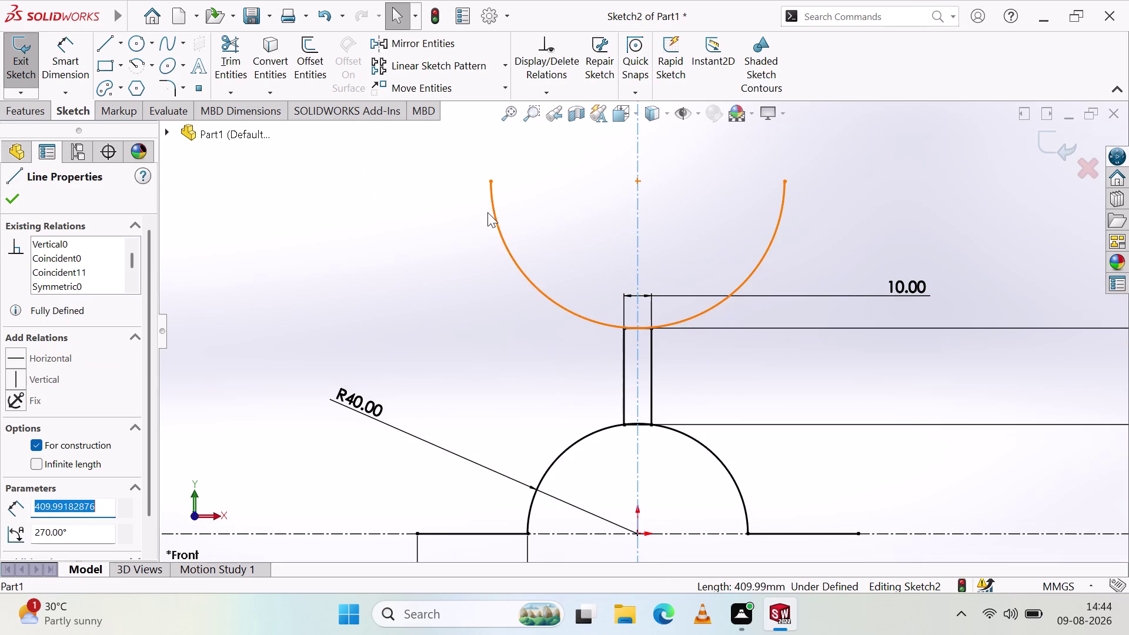
click(492, 179)
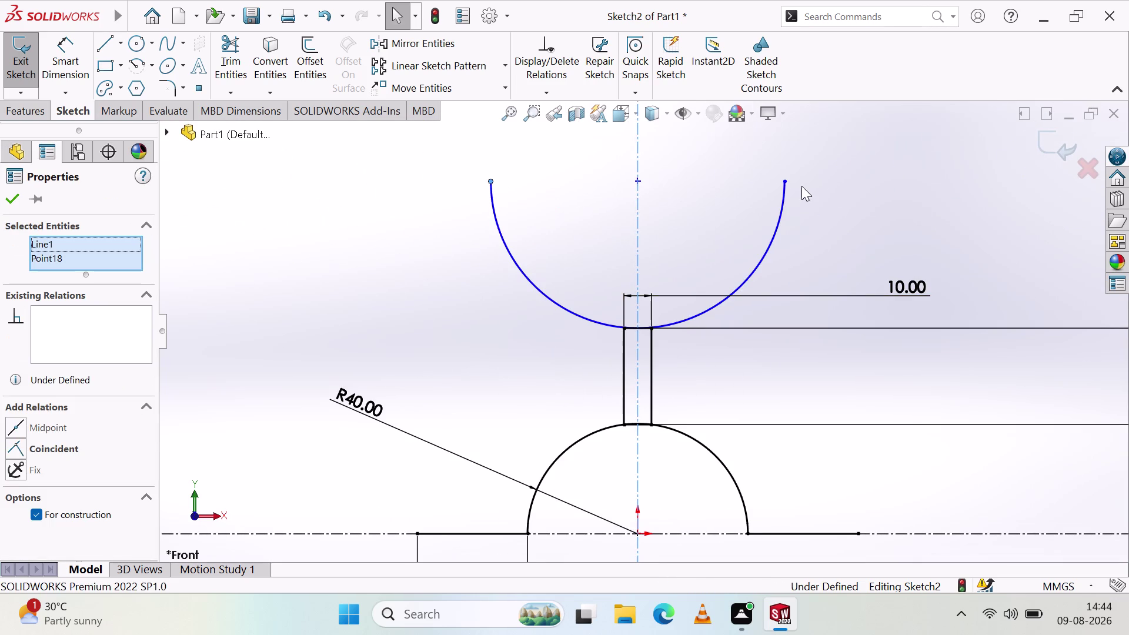
click(784, 180)
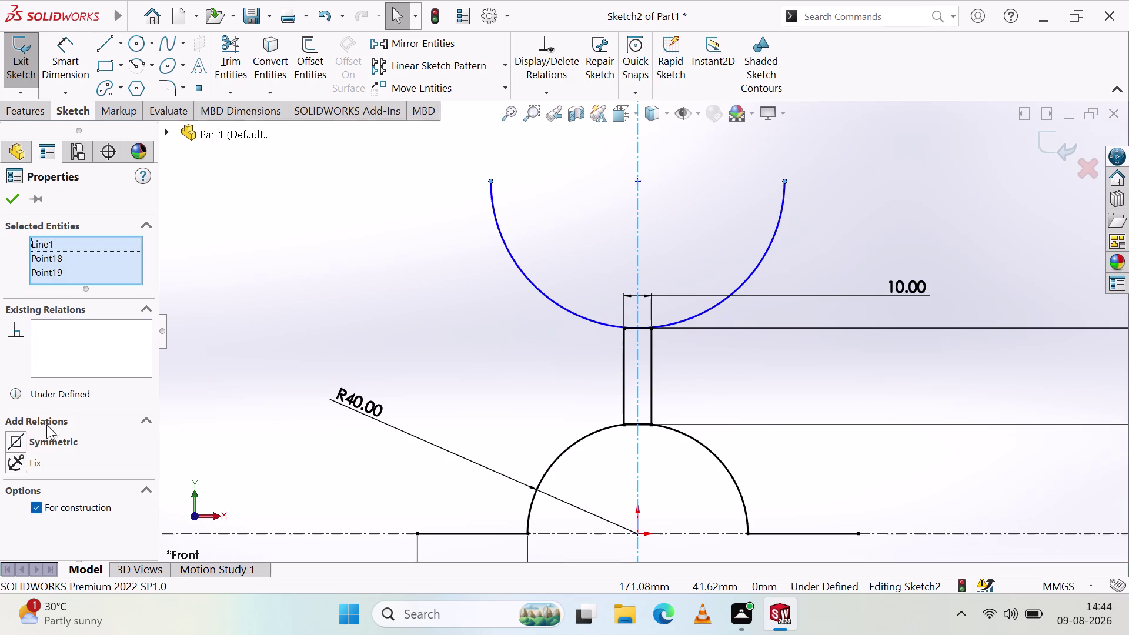
click(17, 440)
click(15, 204)
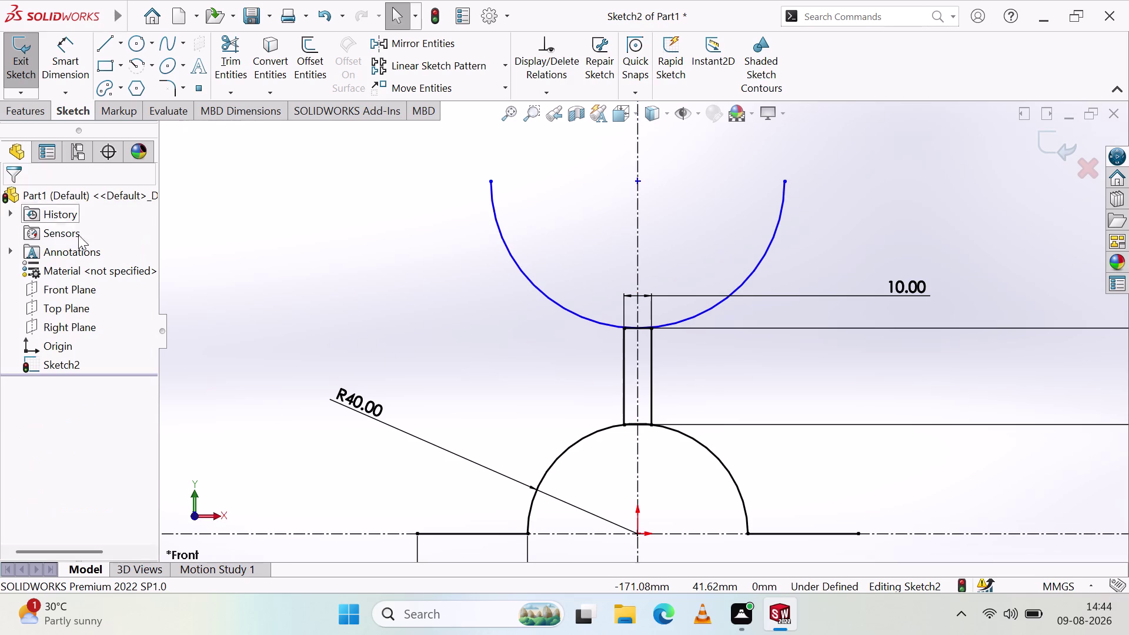
click(416, 243)
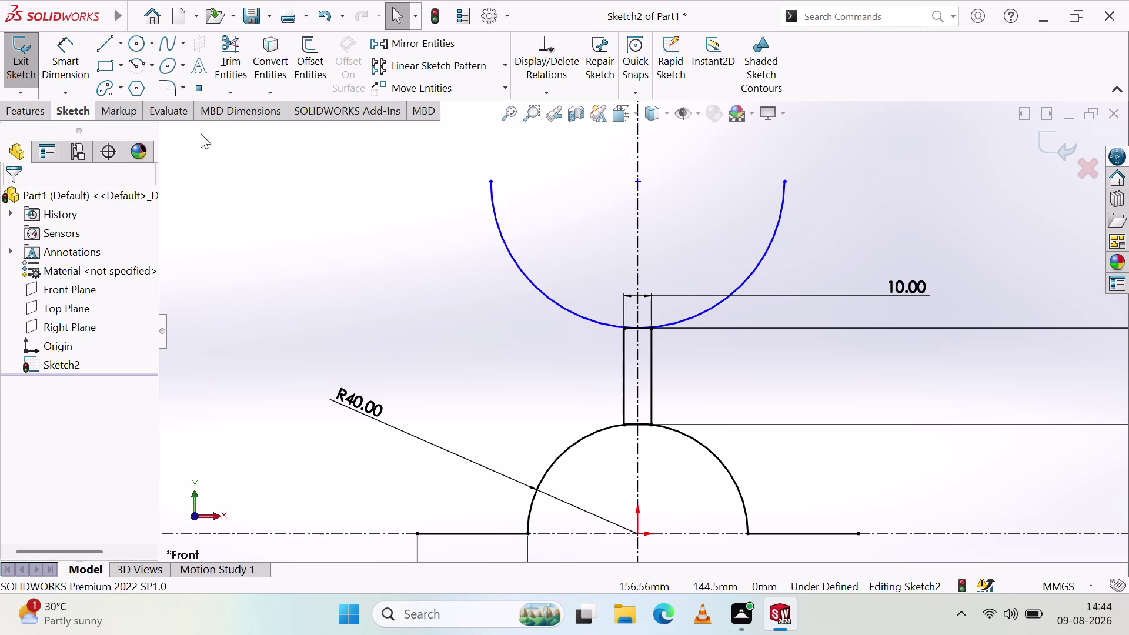
click(63, 57)
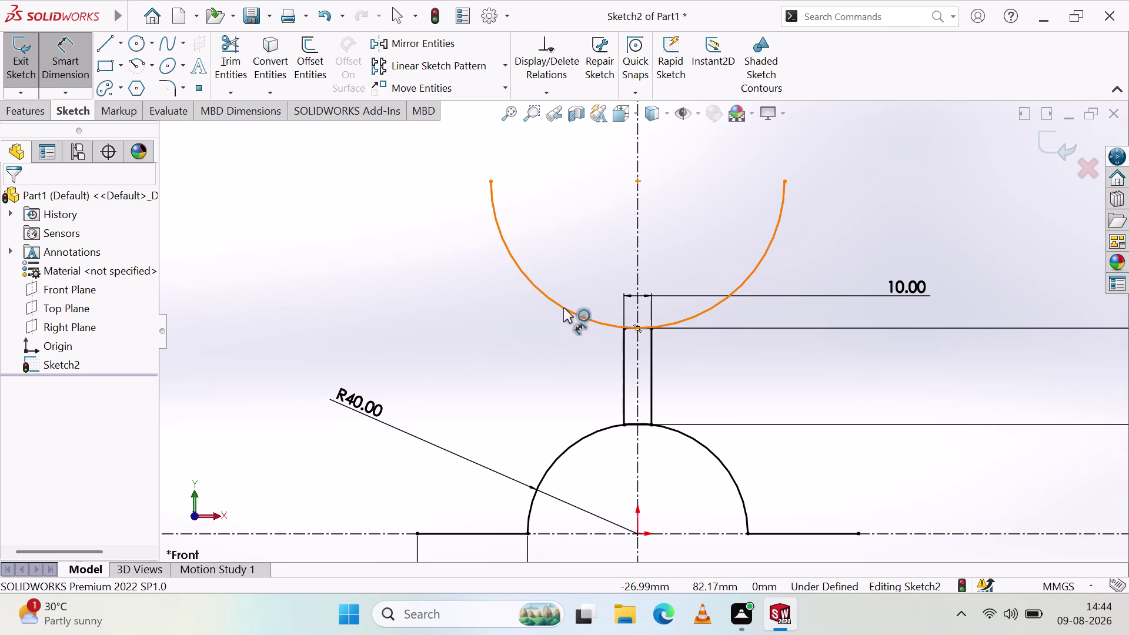
Dimension the upper arc's radius as R25.
click(563, 307)
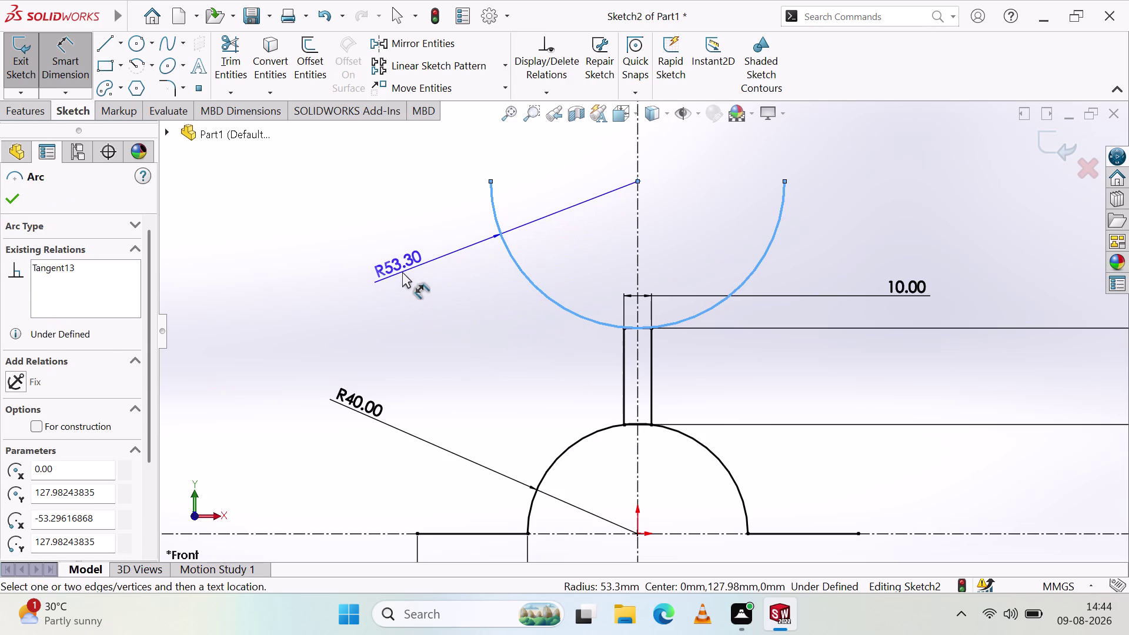
click(402, 272)
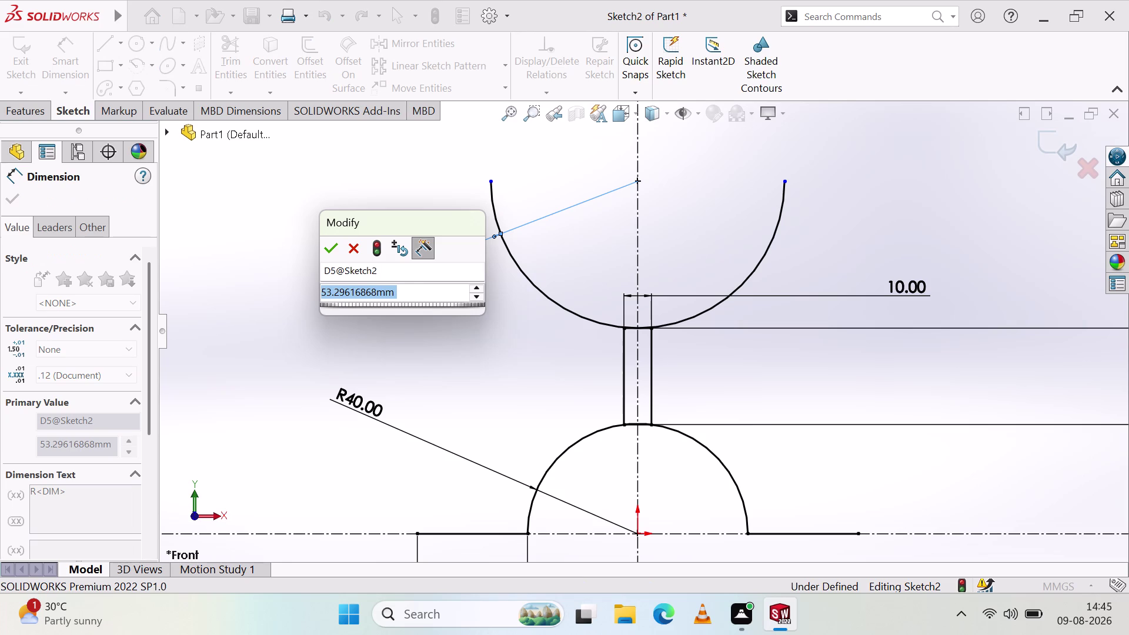
key(2)
key(5)
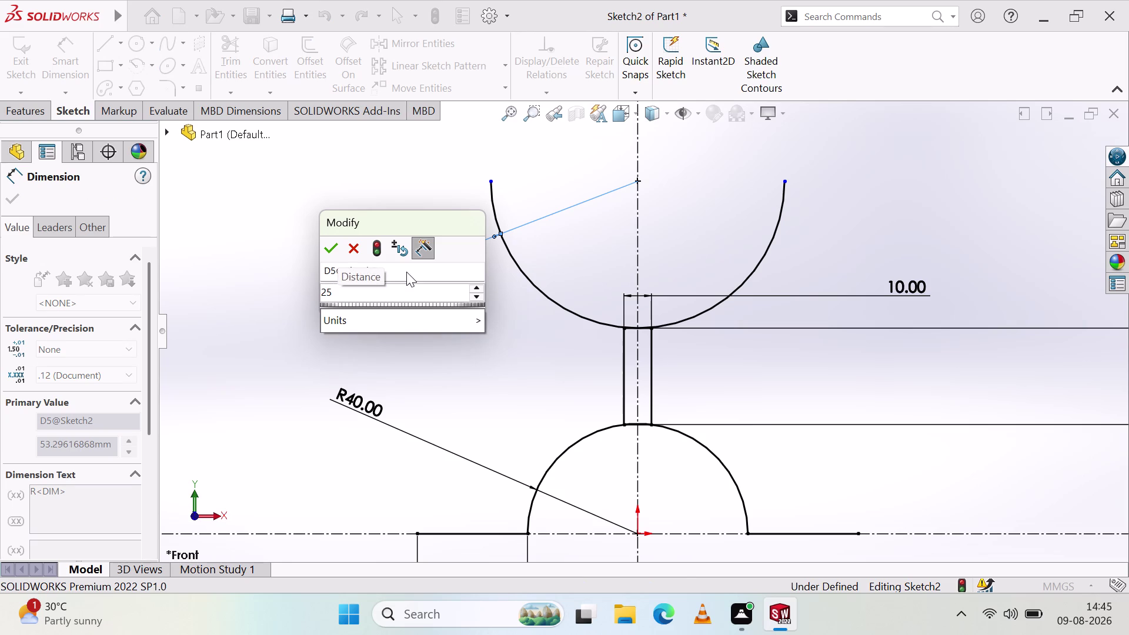
click(329, 246)
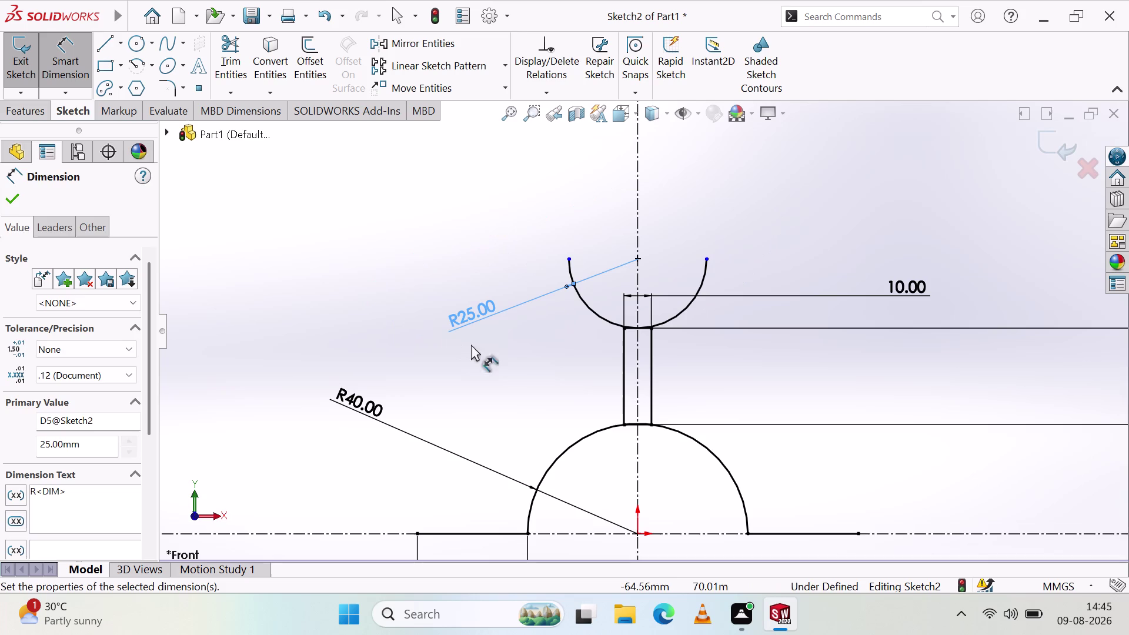
click(491, 348)
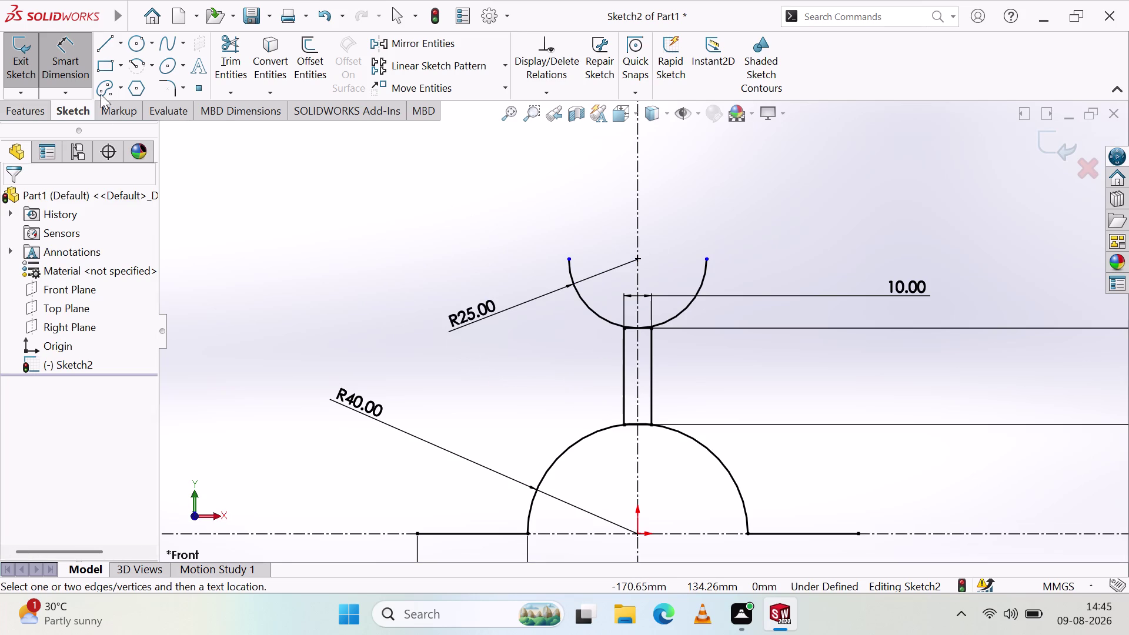
click(138, 60)
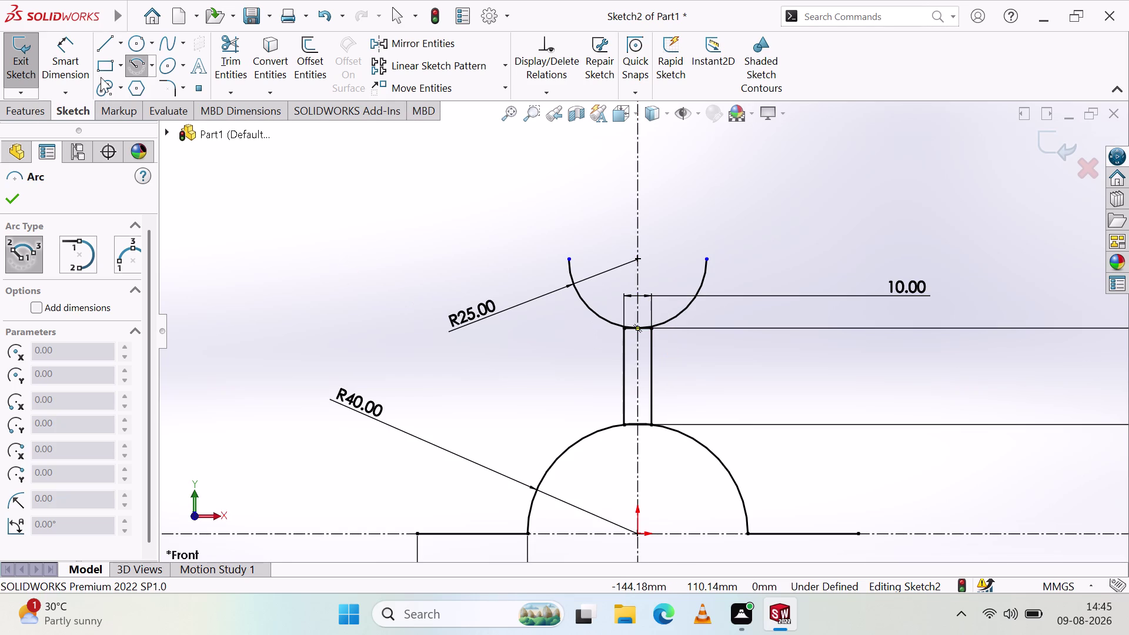
Draw a half arc centred on the centreline, then delete the unfinished attempt.
click(638, 288)
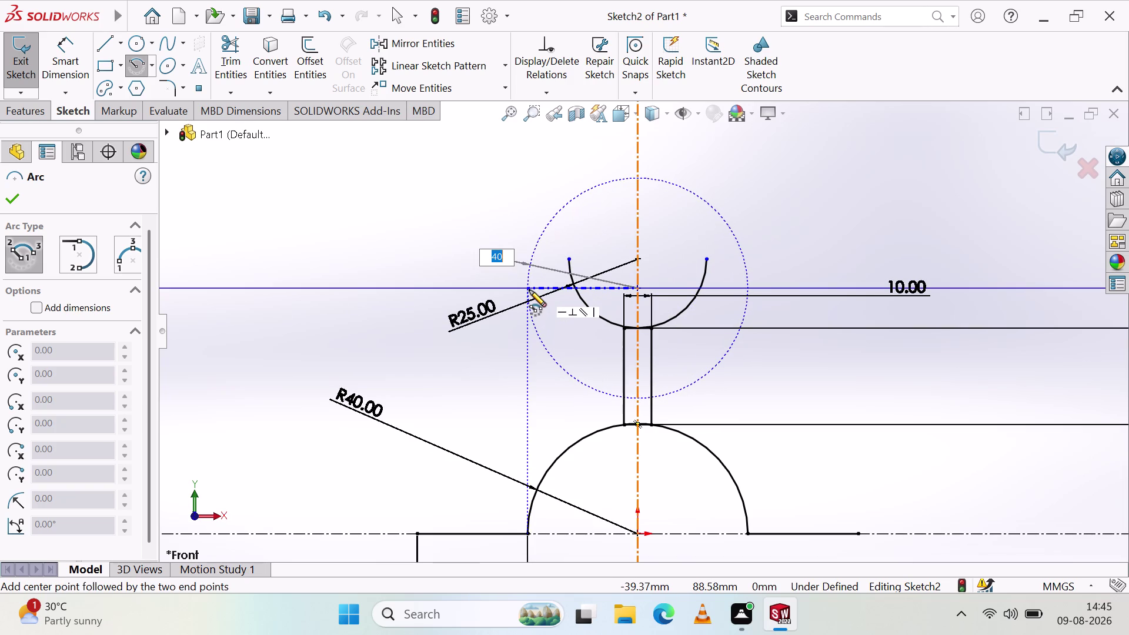
click(529, 288)
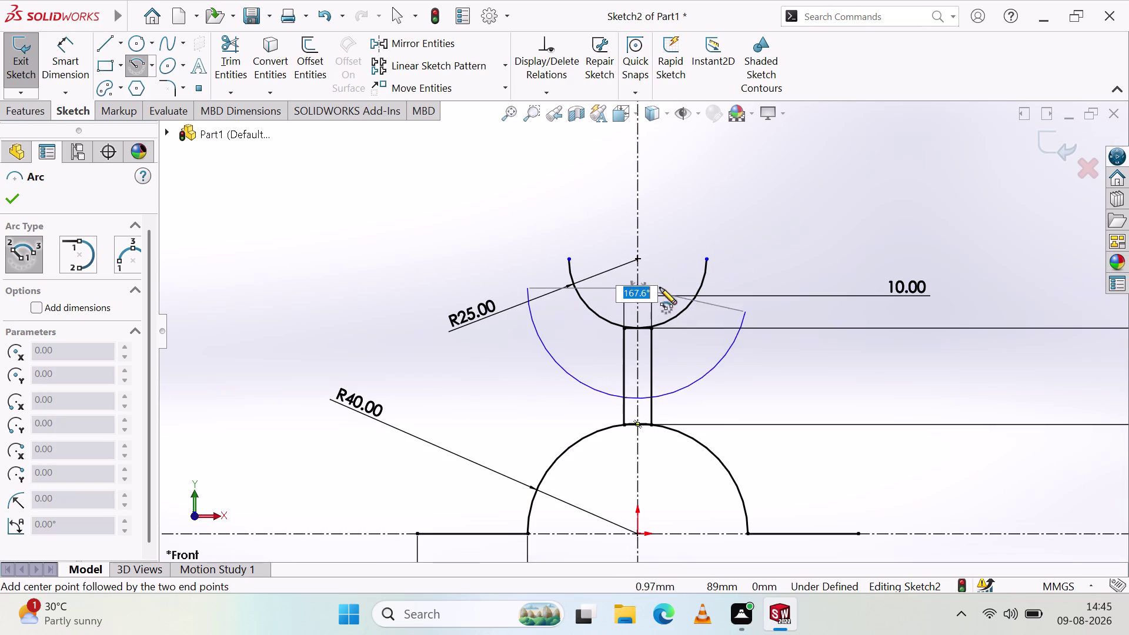
click(747, 288)
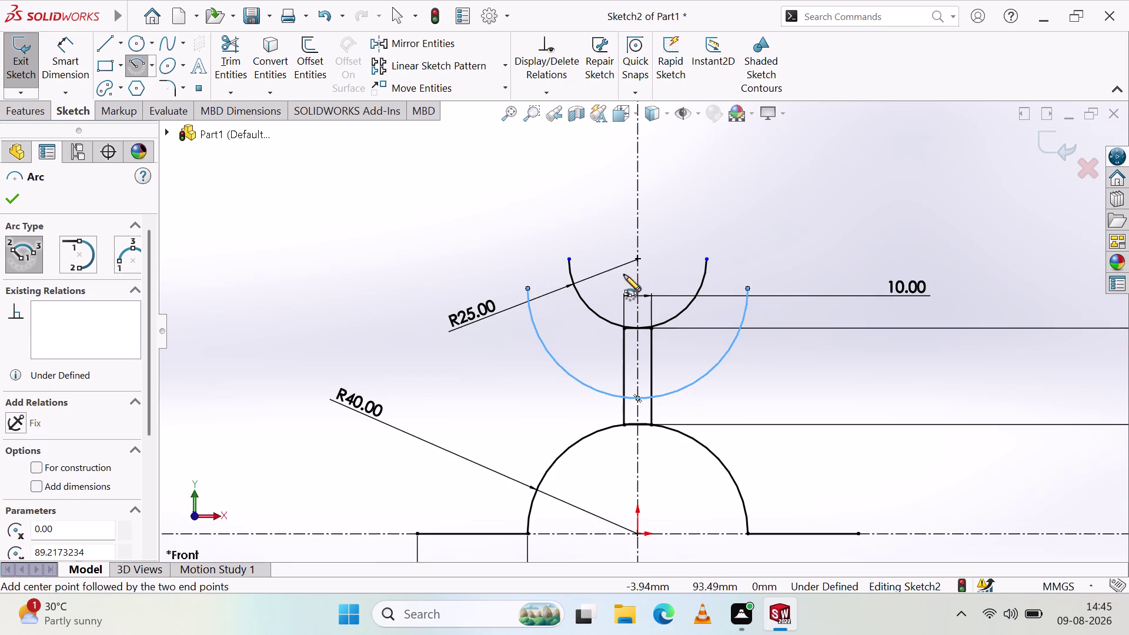
key(Escape)
click(721, 360)
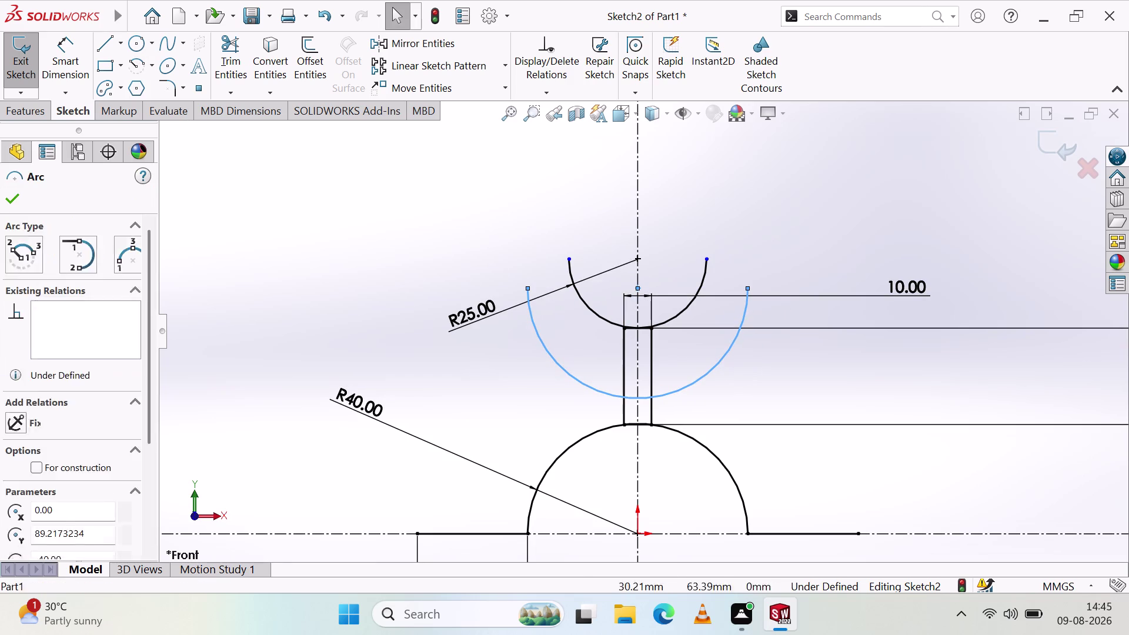
key(Delete)
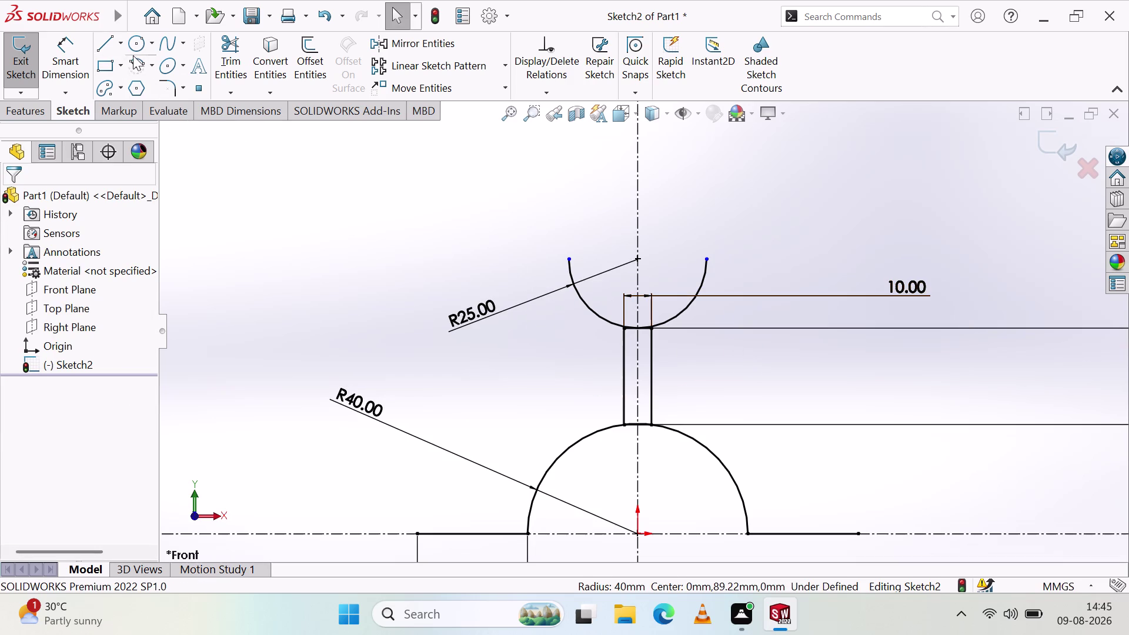
Draw another 25 mm half arc higher on the centreline, then delete it.
click(135, 64)
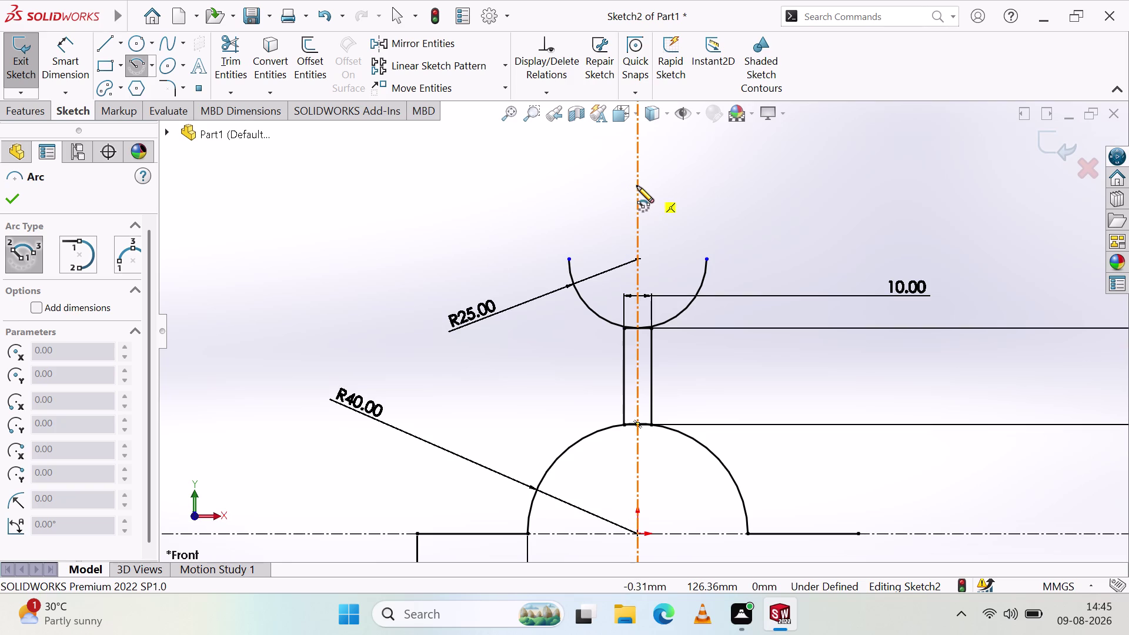
click(639, 187)
click(568, 188)
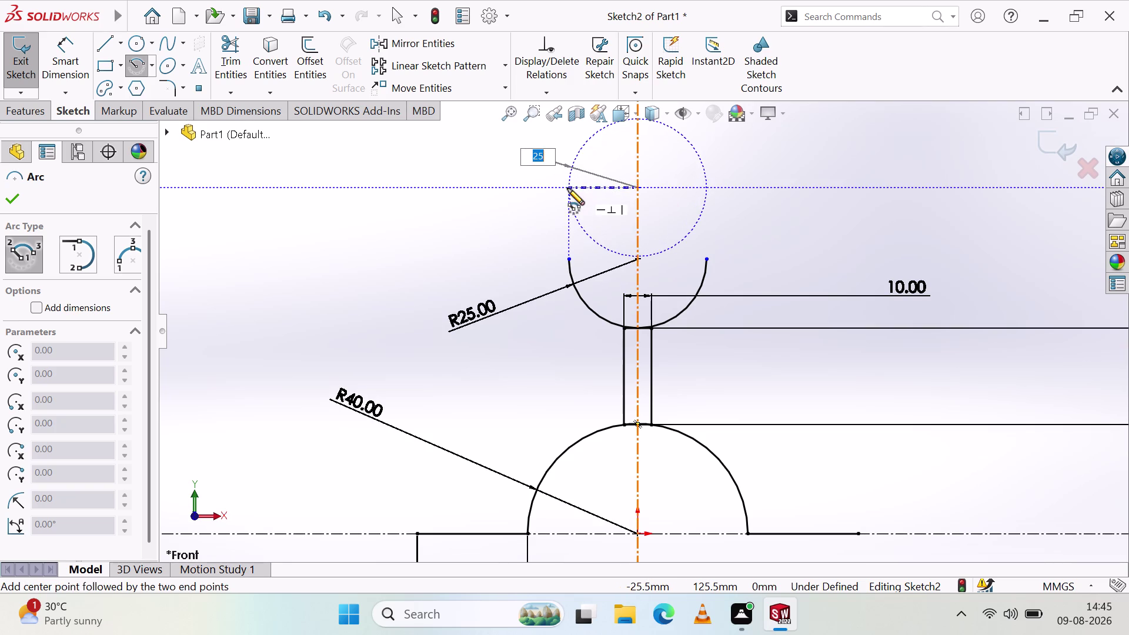
click(707, 187)
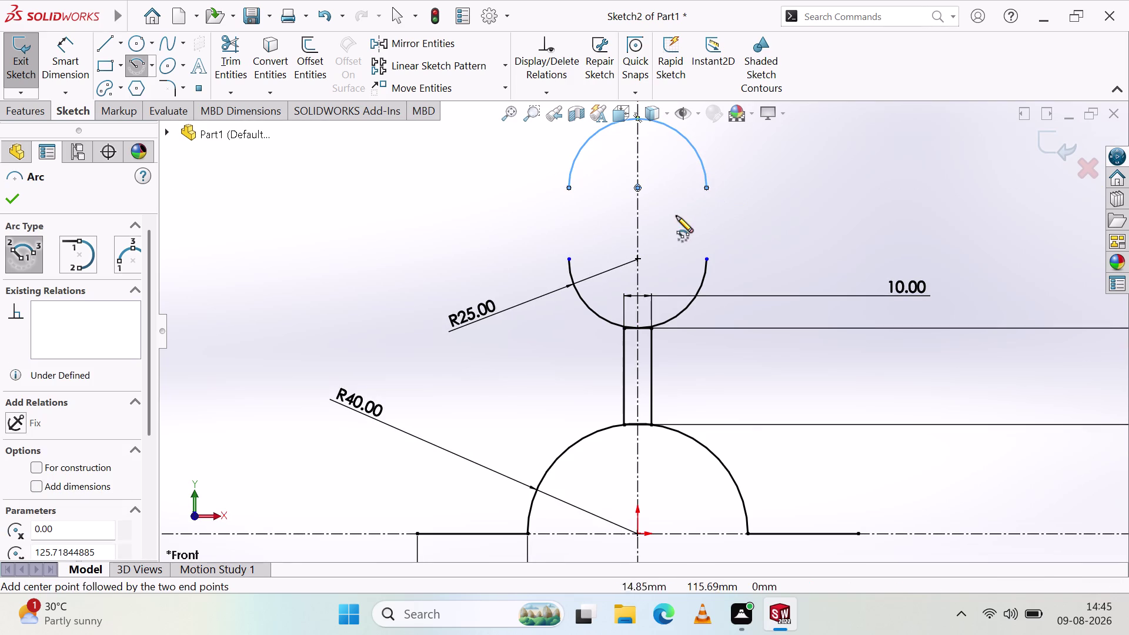
key(Escape)
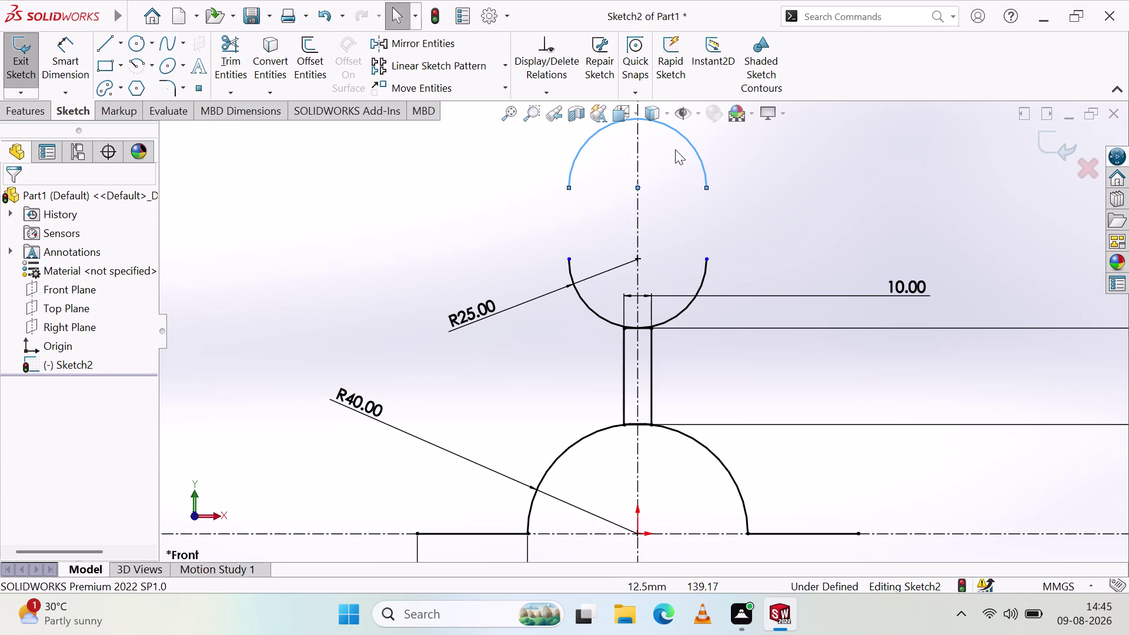
click(691, 146)
key(Delete)
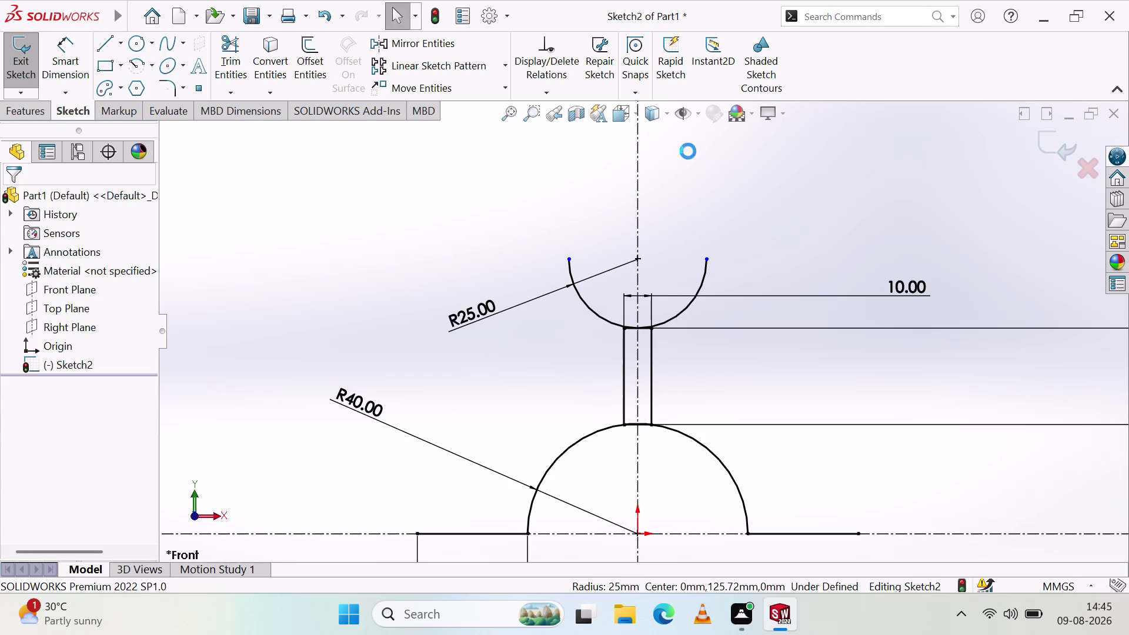
Redraw the 180° half arc centred on the vertical centreline.
click(143, 64)
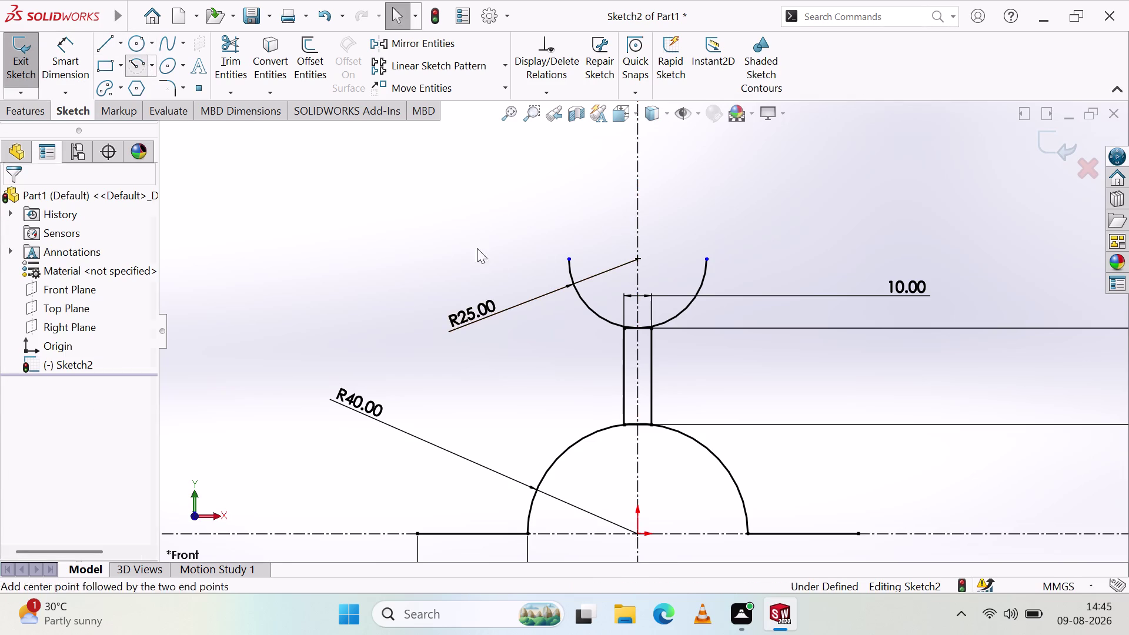
click(637, 227)
click(710, 227)
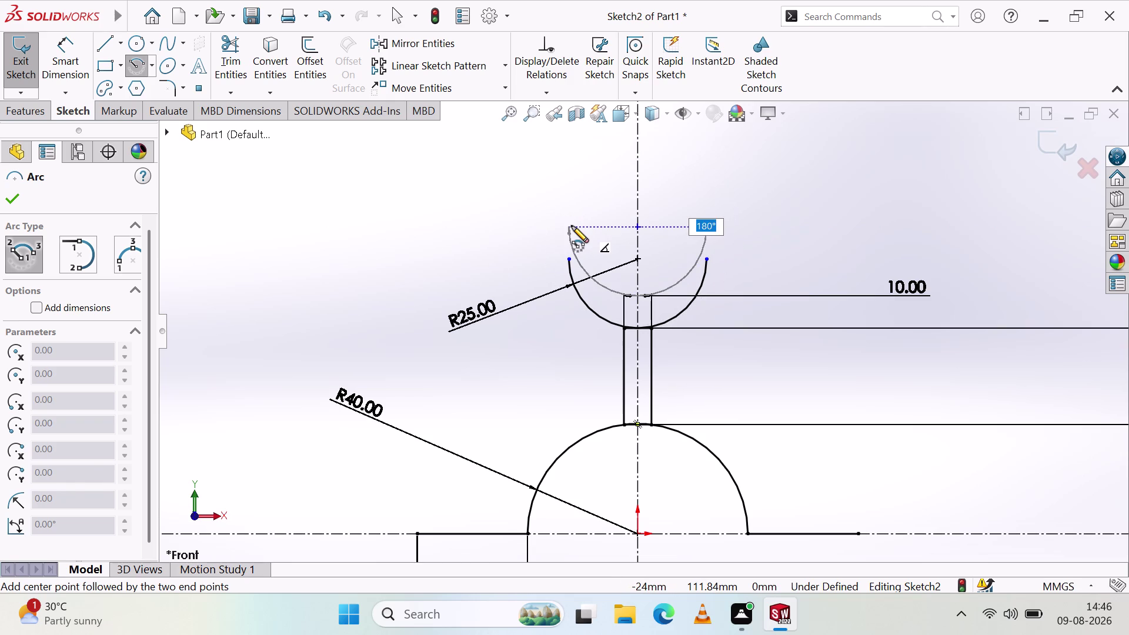
click(572, 226)
key(Escape)
key(Escape)
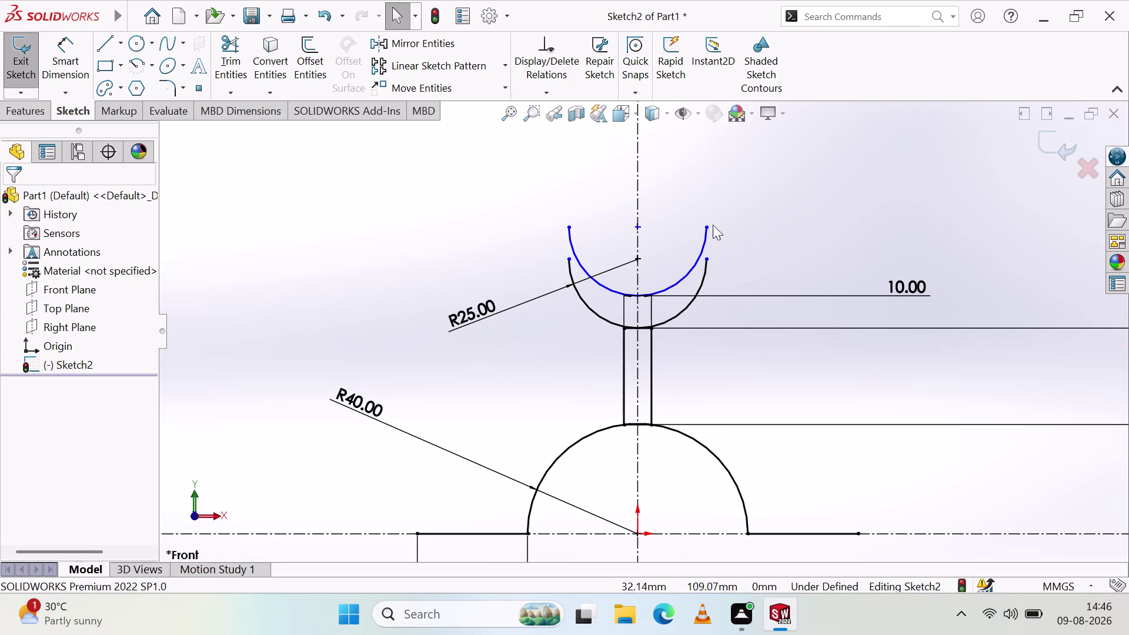
click(78, 51)
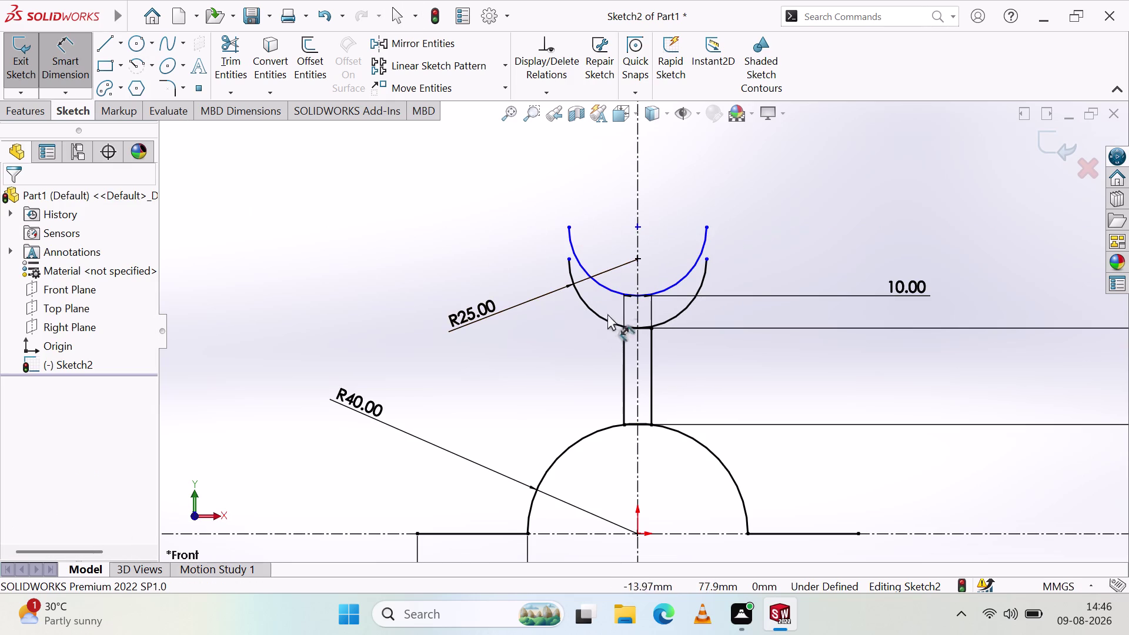
Dimension the new half arc 10 mm above the neck's top edge.
click(618, 291)
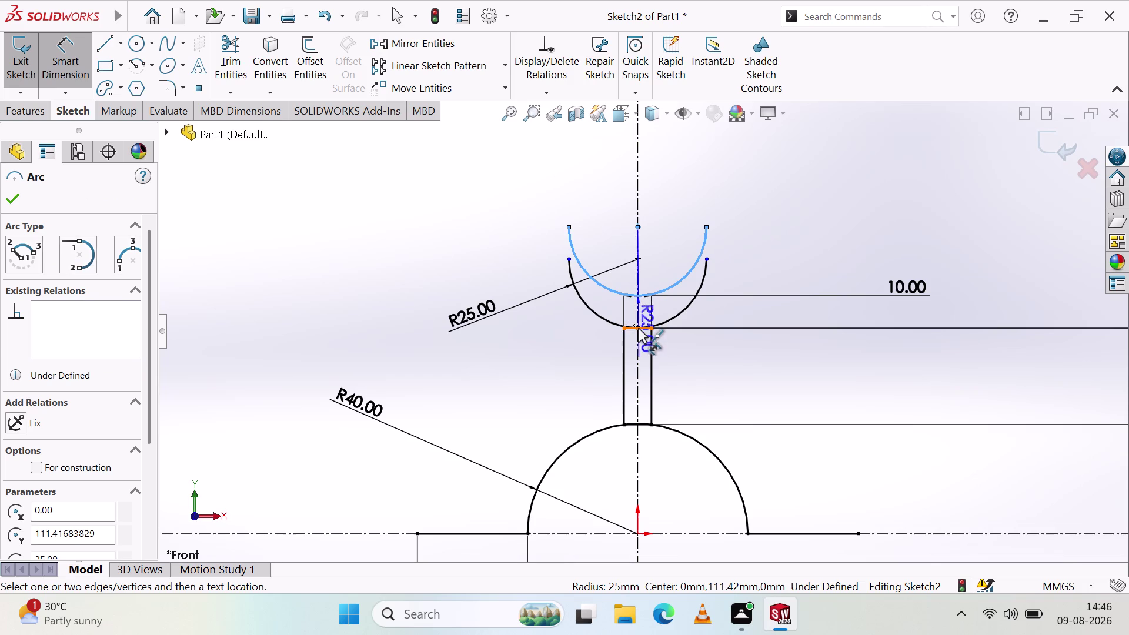
click(637, 327)
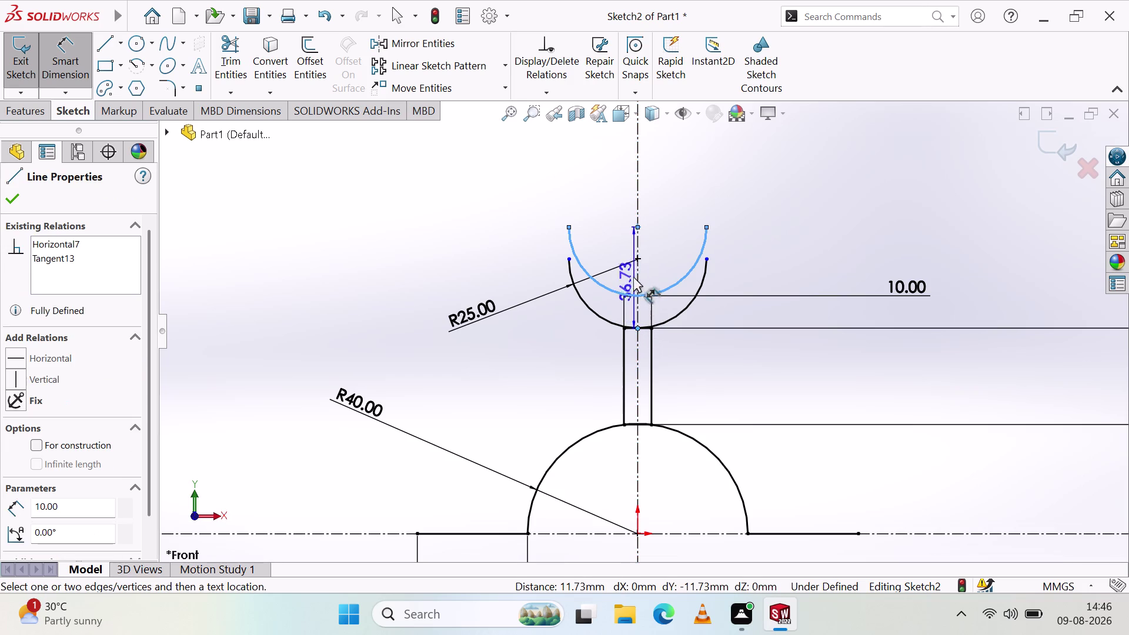
click(498, 227)
text(1)
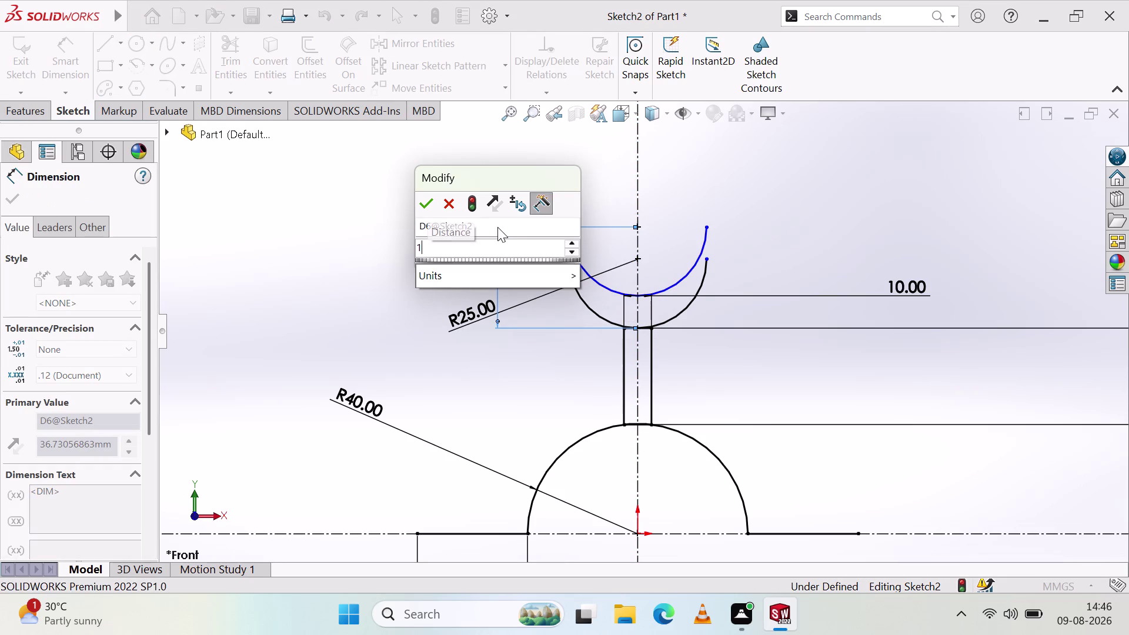
text(0)
click(430, 204)
click(379, 259)
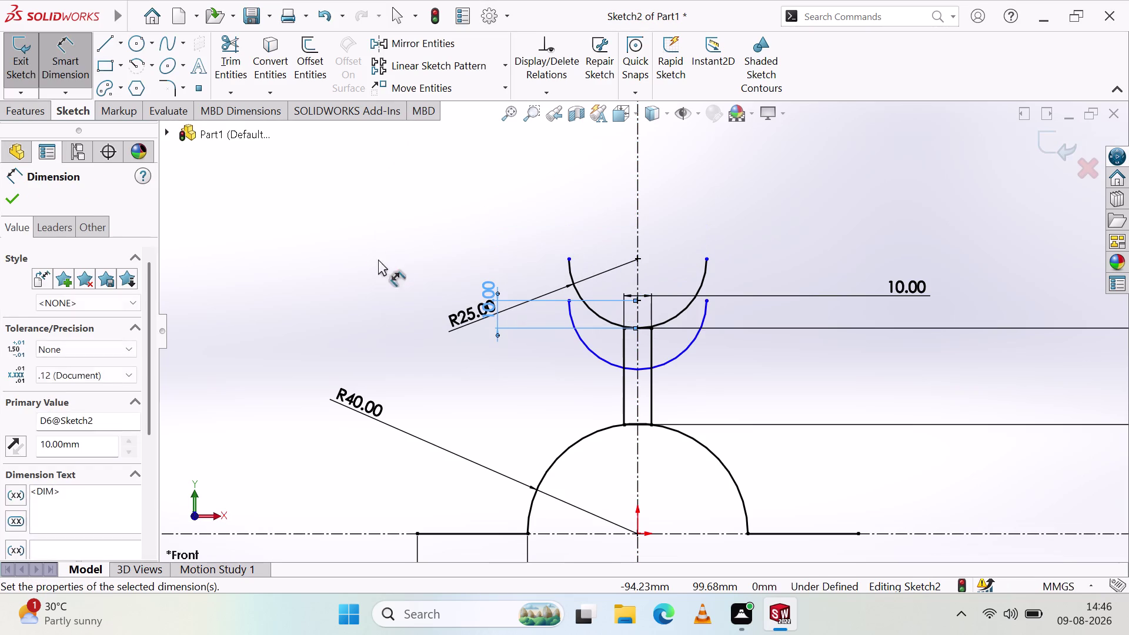
scroll(down, 3)
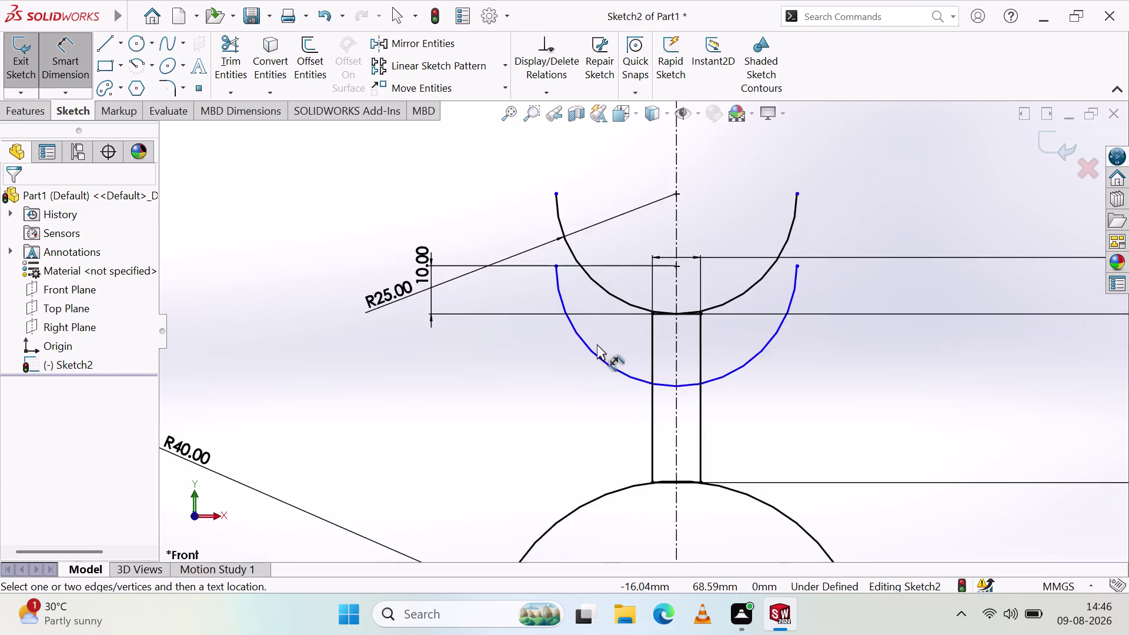
scroll(down, 3)
scroll(up, 3)
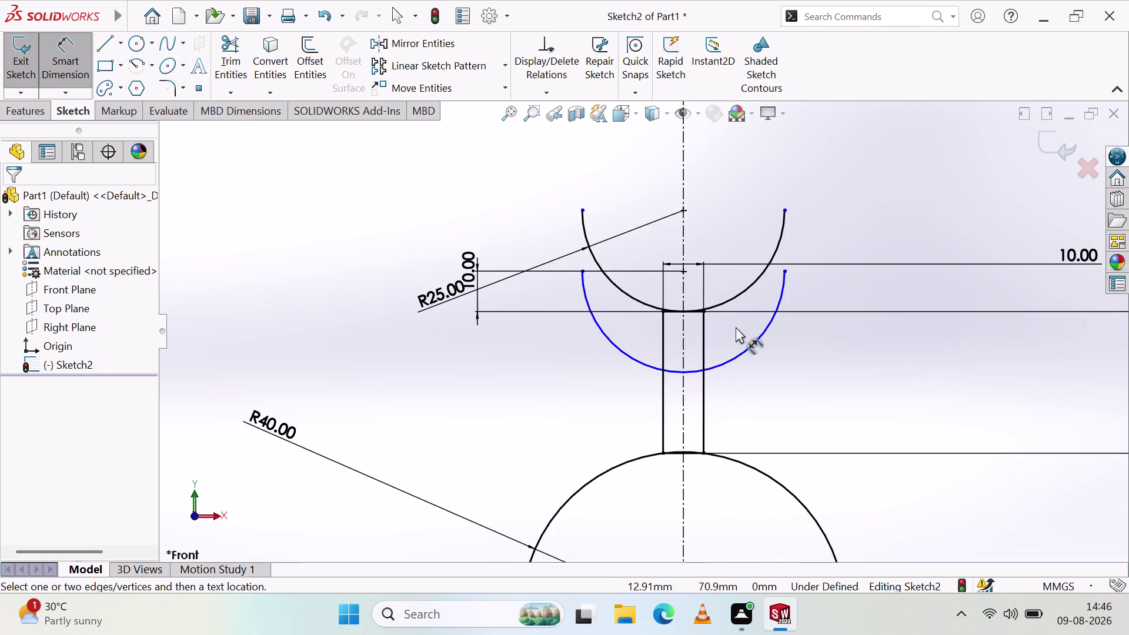
scroll(up, 3)
scroll(down, 3)
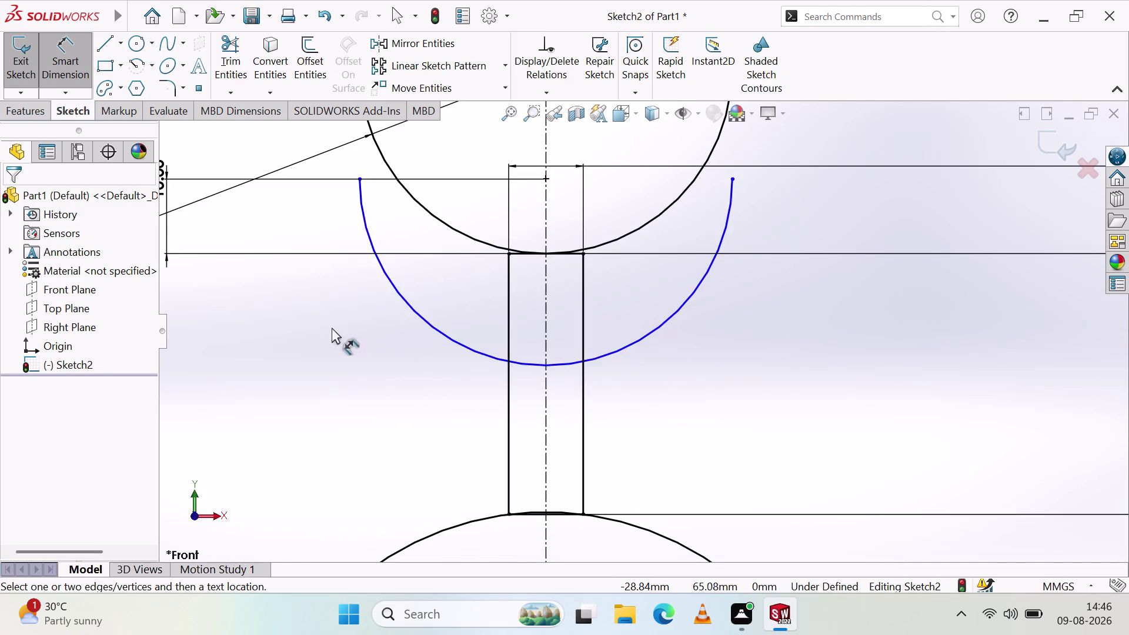
scroll(up, 3)
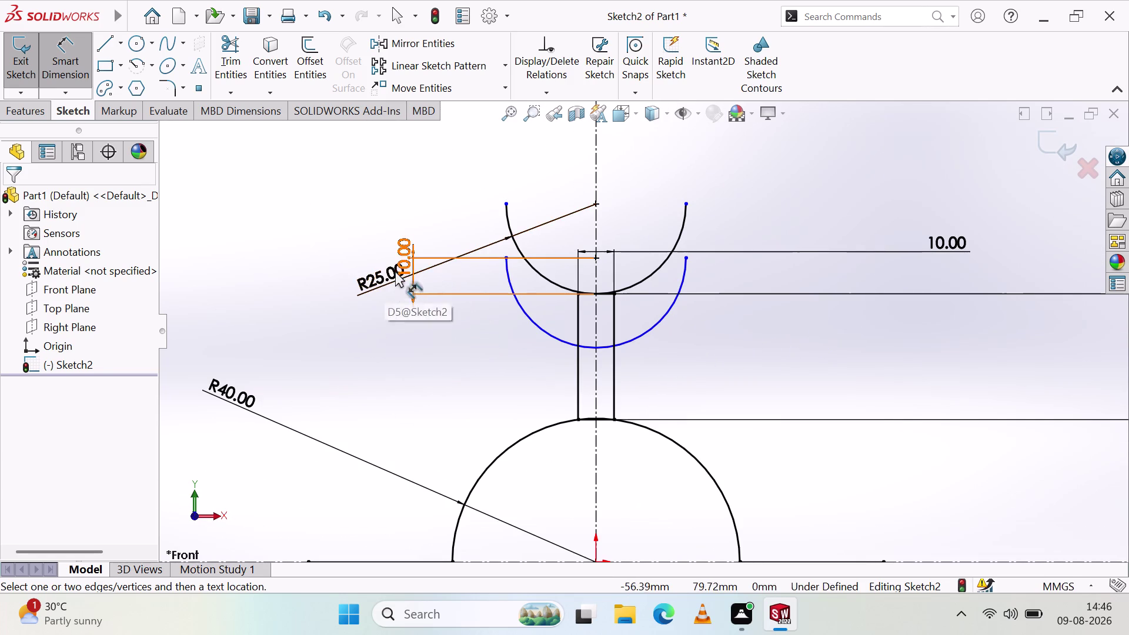
Delete the vertical 10.00 dimension and cancel a trial radius dimension on the new arc.
drag(406, 249, 449, 172)
click(433, 351)
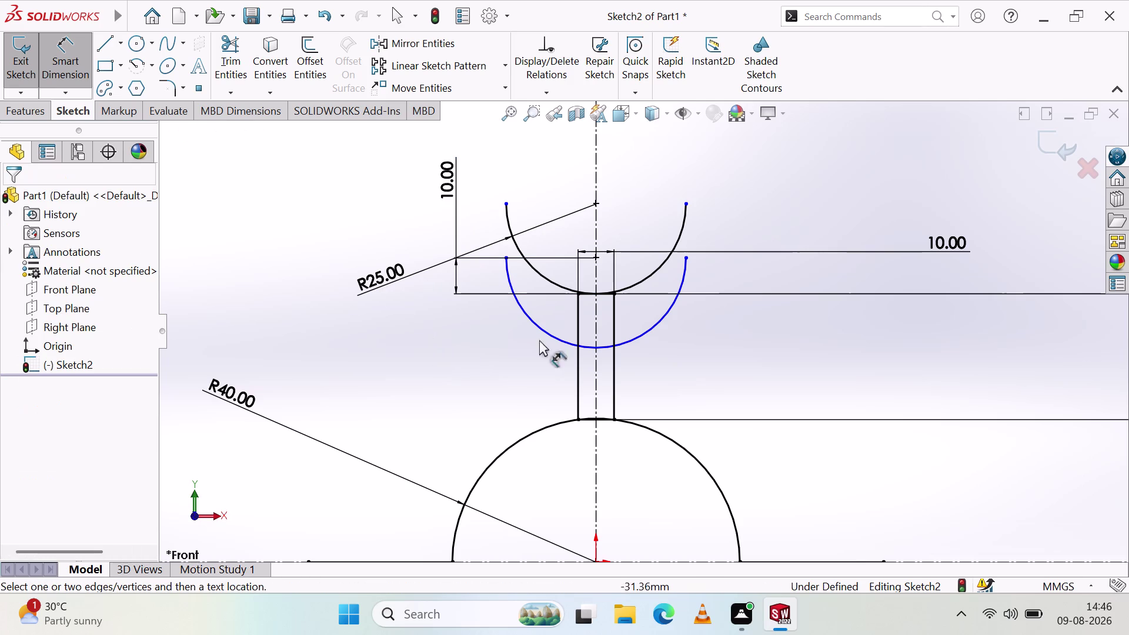
drag(595, 347, 597, 225)
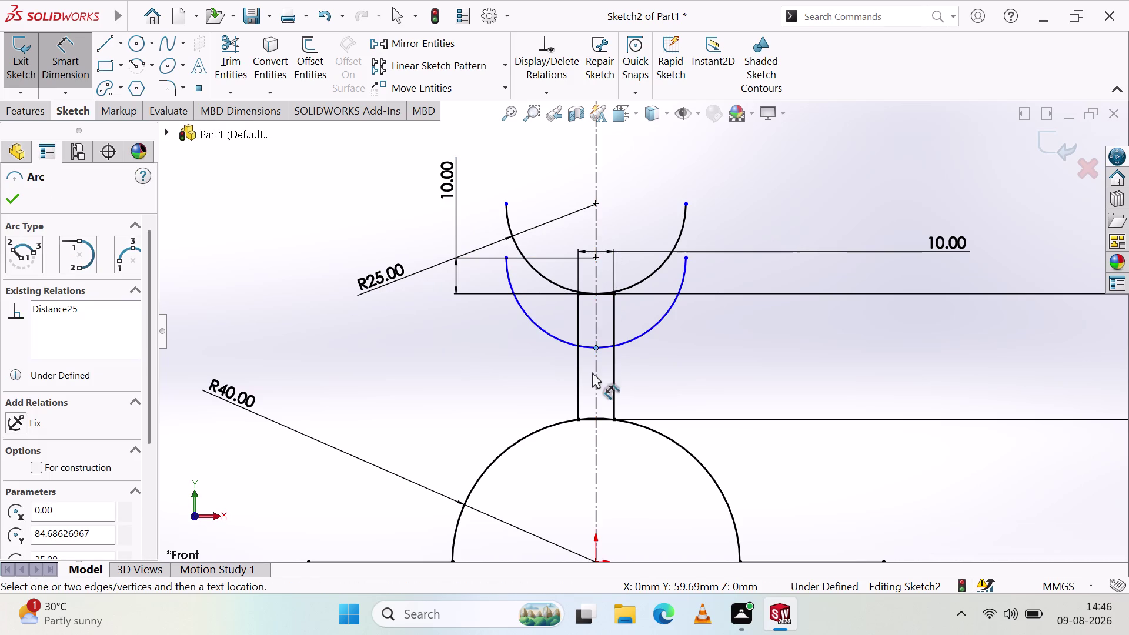
drag(595, 348, 605, 248)
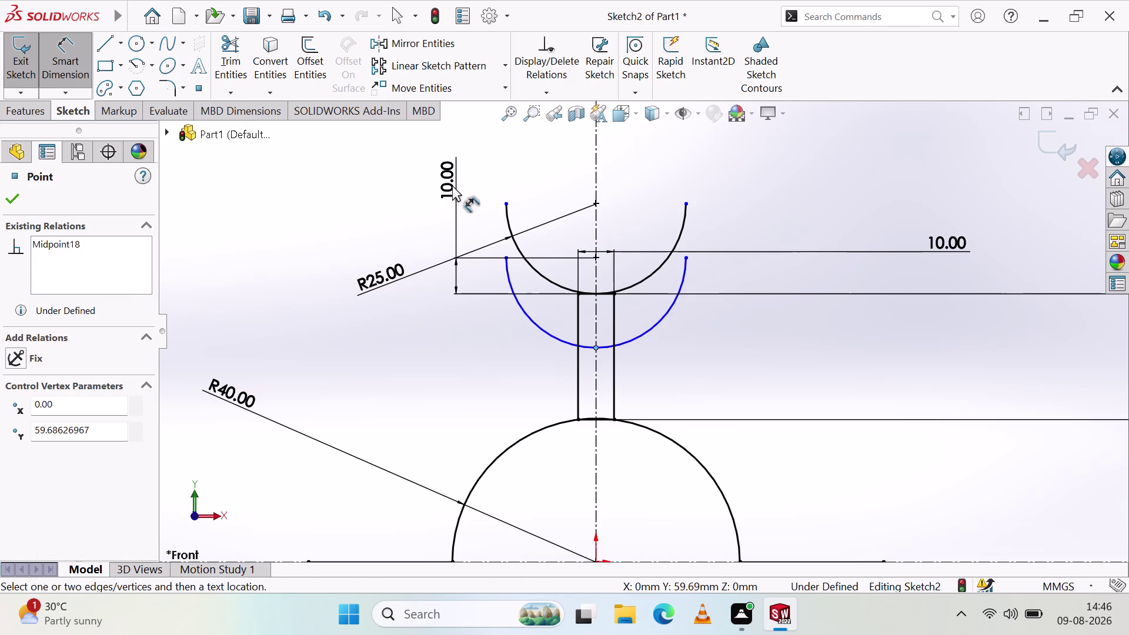
click(452, 185)
key(Escape)
click(445, 169)
key(Delete)
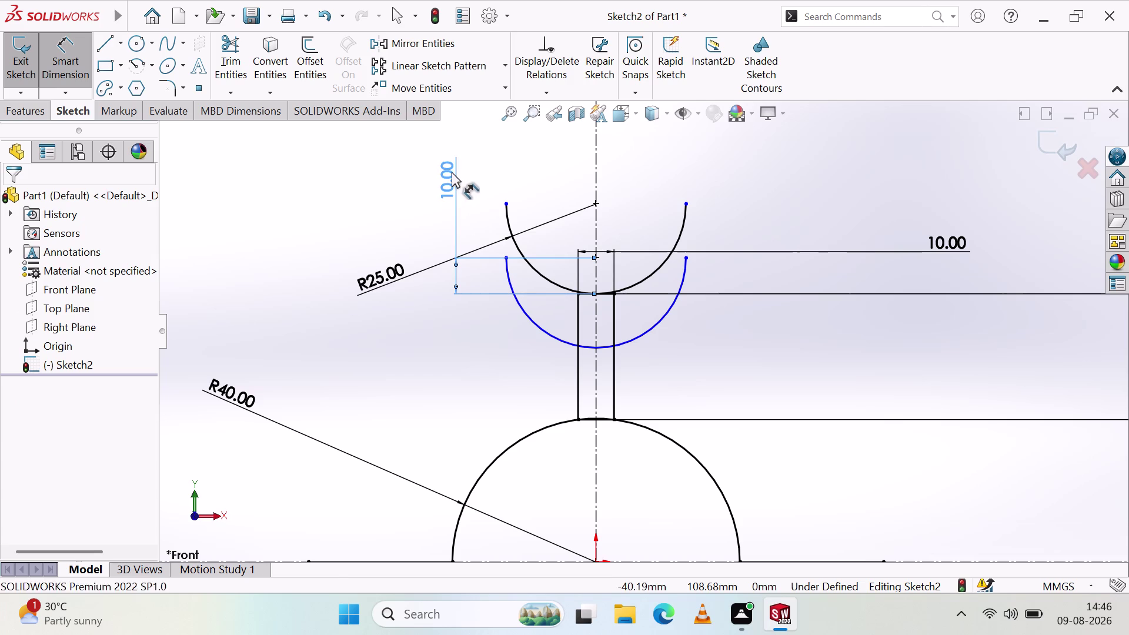
drag(594, 346, 592, 297)
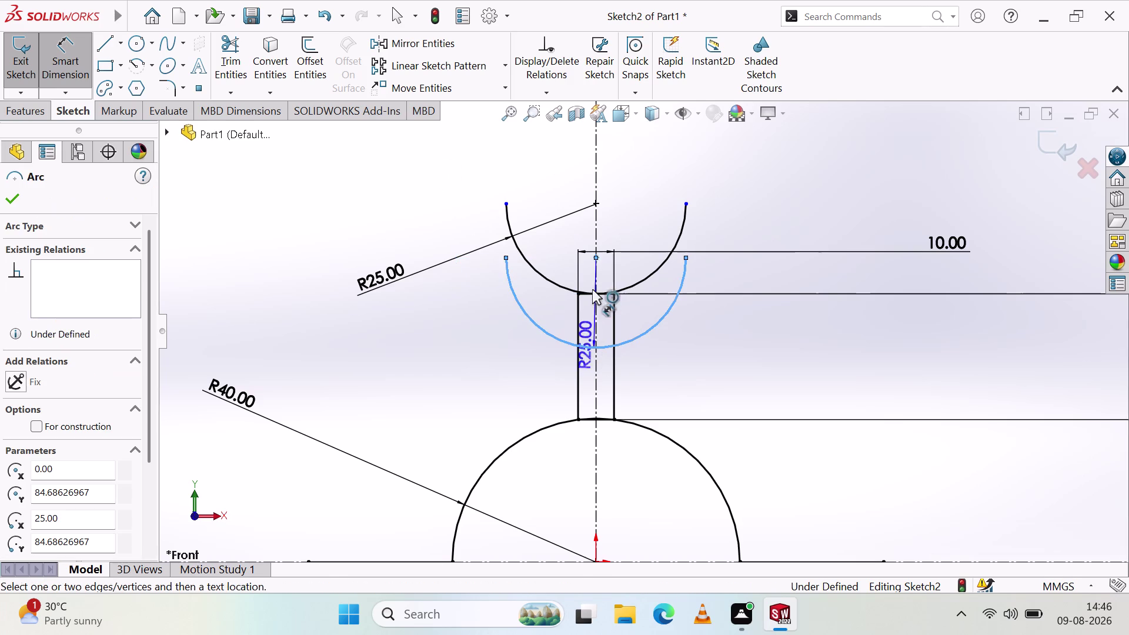
drag(591, 296, 606, 283)
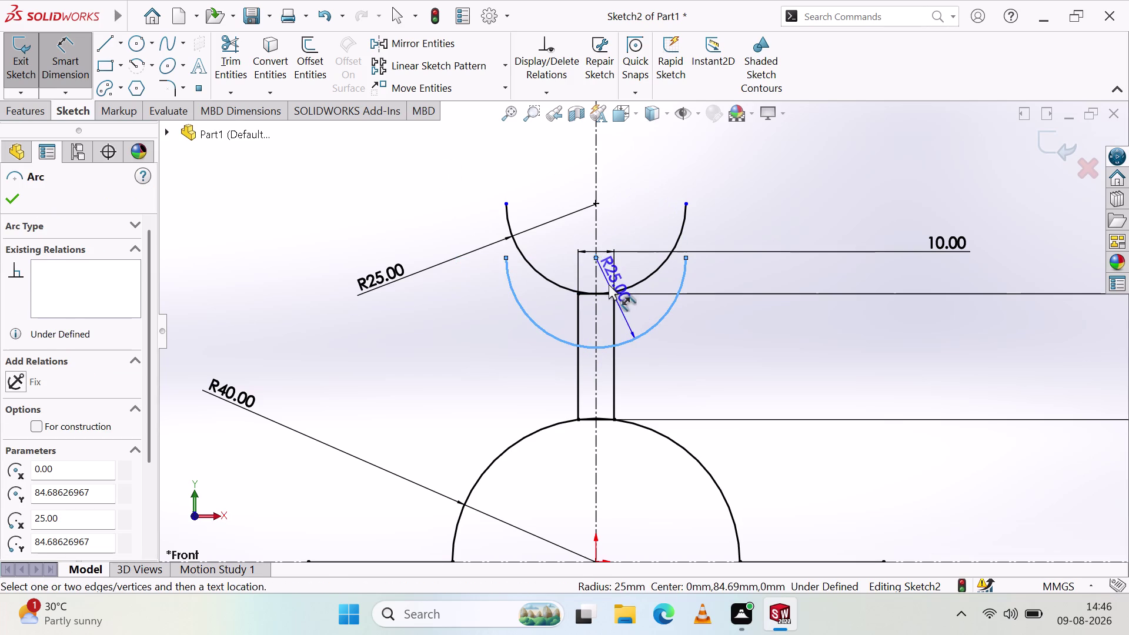
key(Escape)
key(Escape)
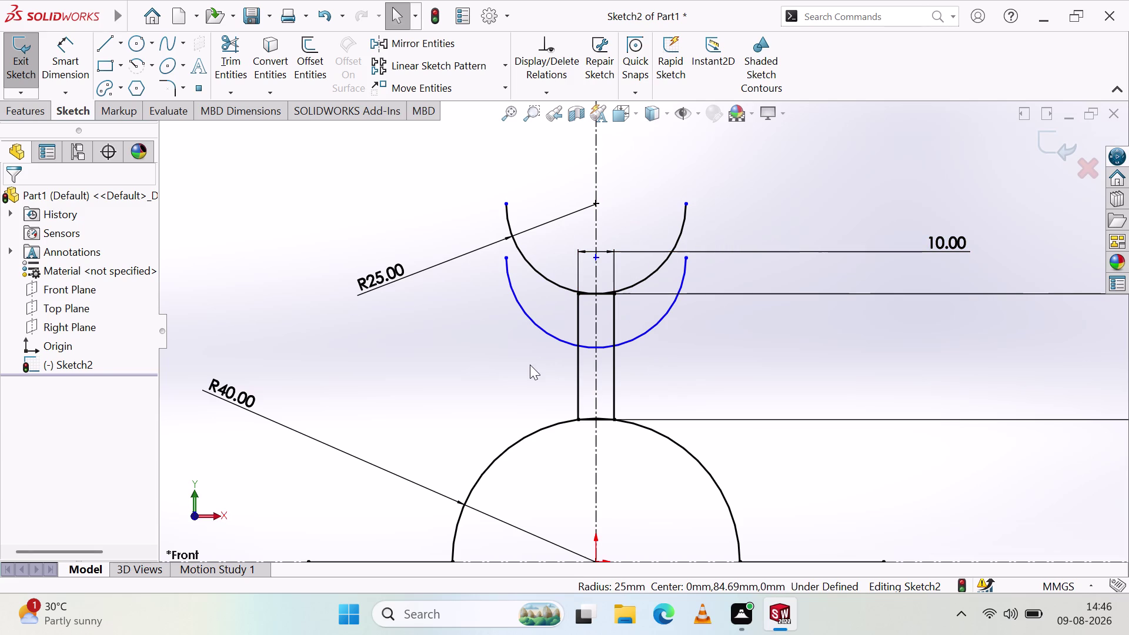
Undo the 10 mm arc positioning and delete the leftover 36.73 dimension.
key(ctrl+z)
key(ctrl+z)
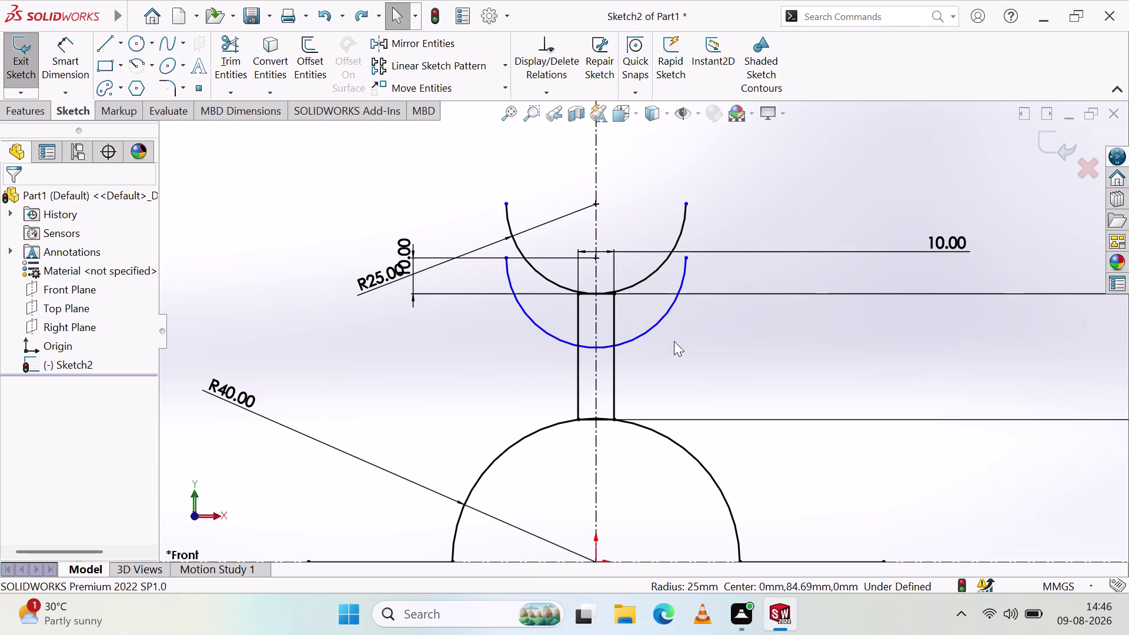
key(ctrl+z)
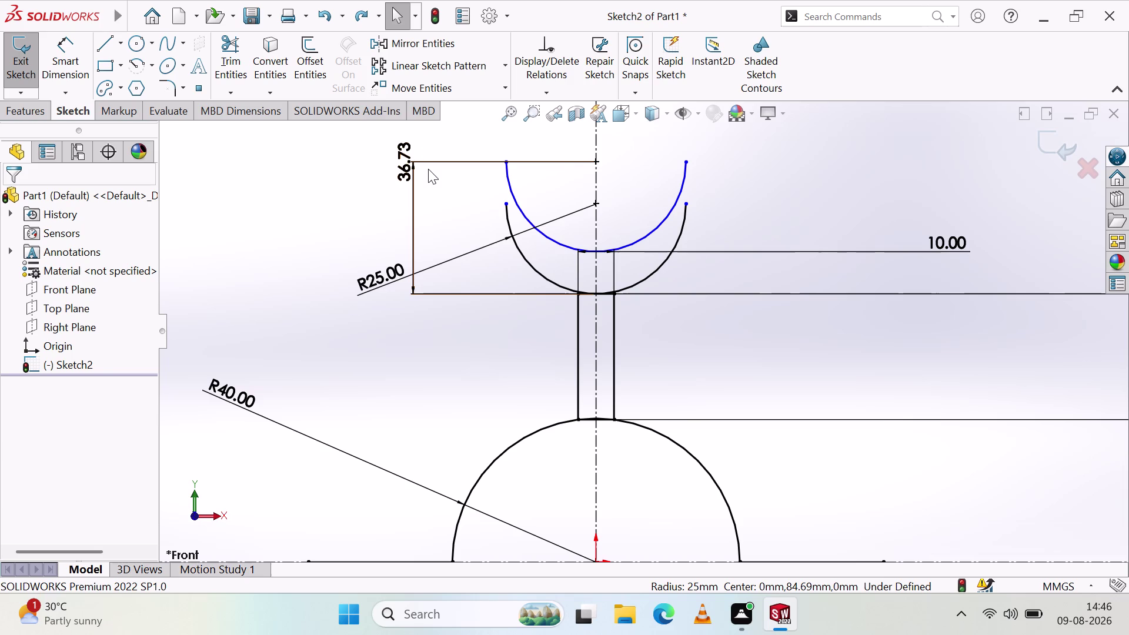
key(Escape)
click(410, 163)
key(Delete)
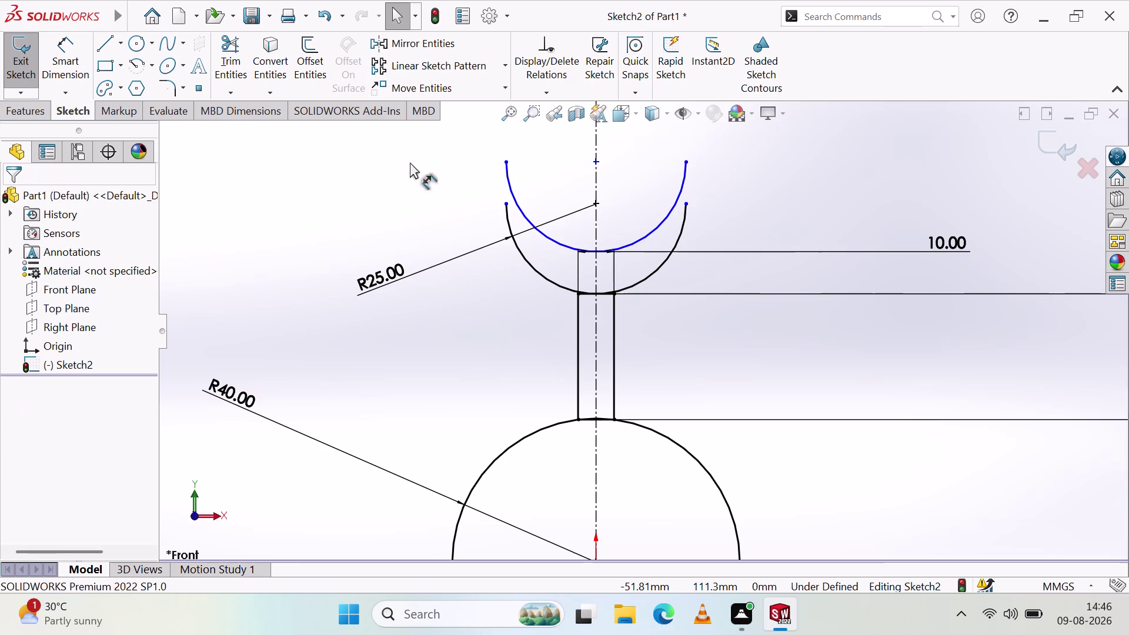
click(66, 54)
scroll(down, 3)
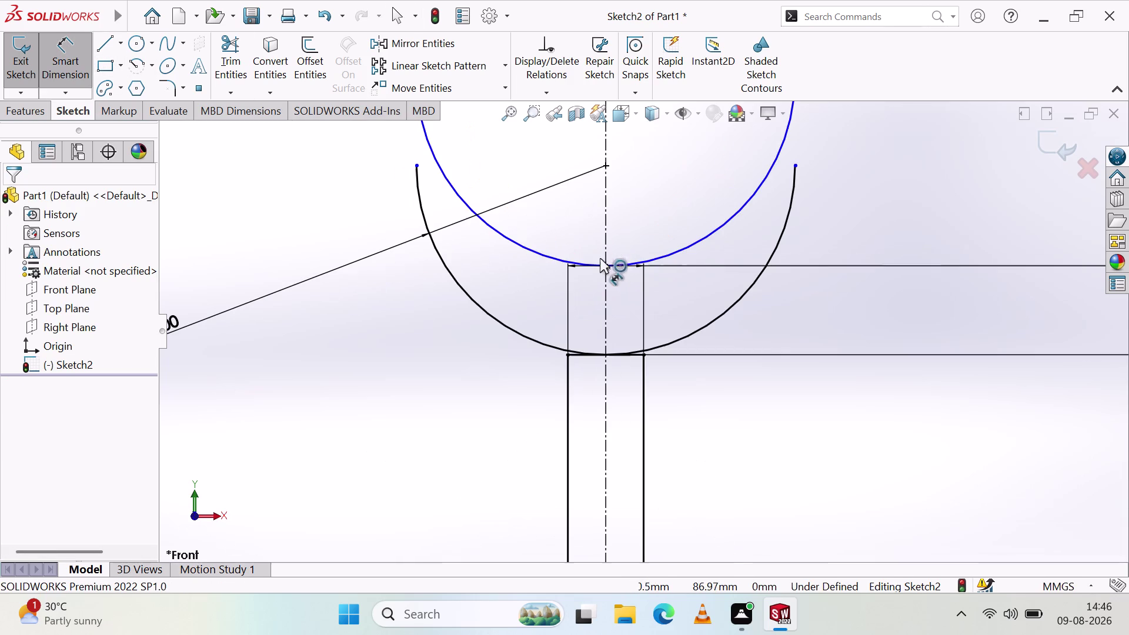
Dimension the gap between the two arcs' low points as 10 mm.
click(605, 264)
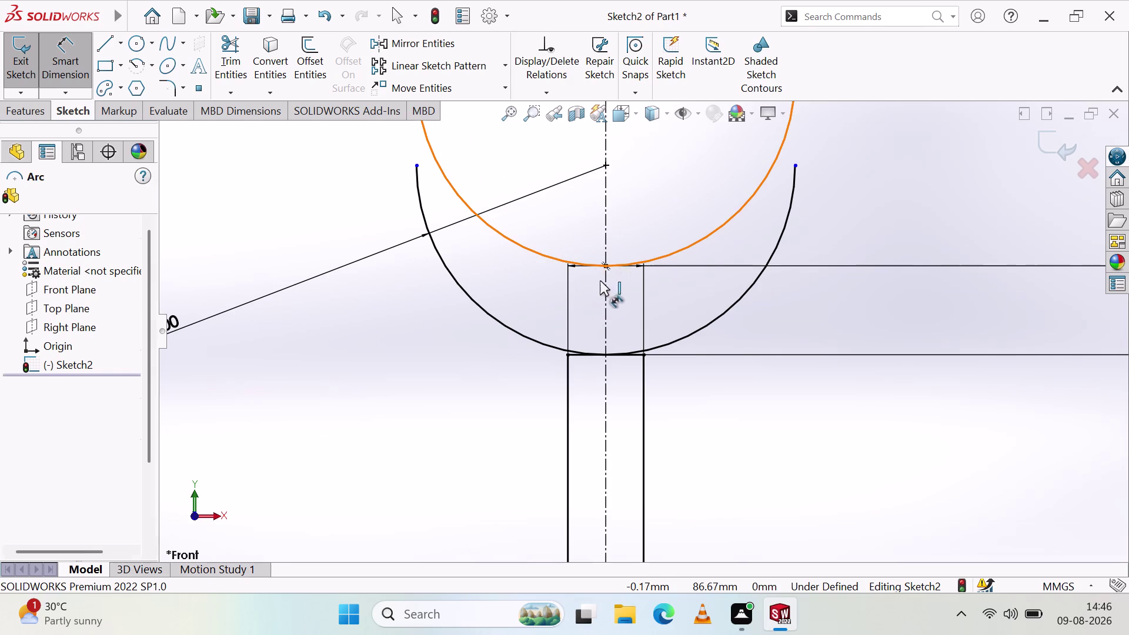
click(604, 354)
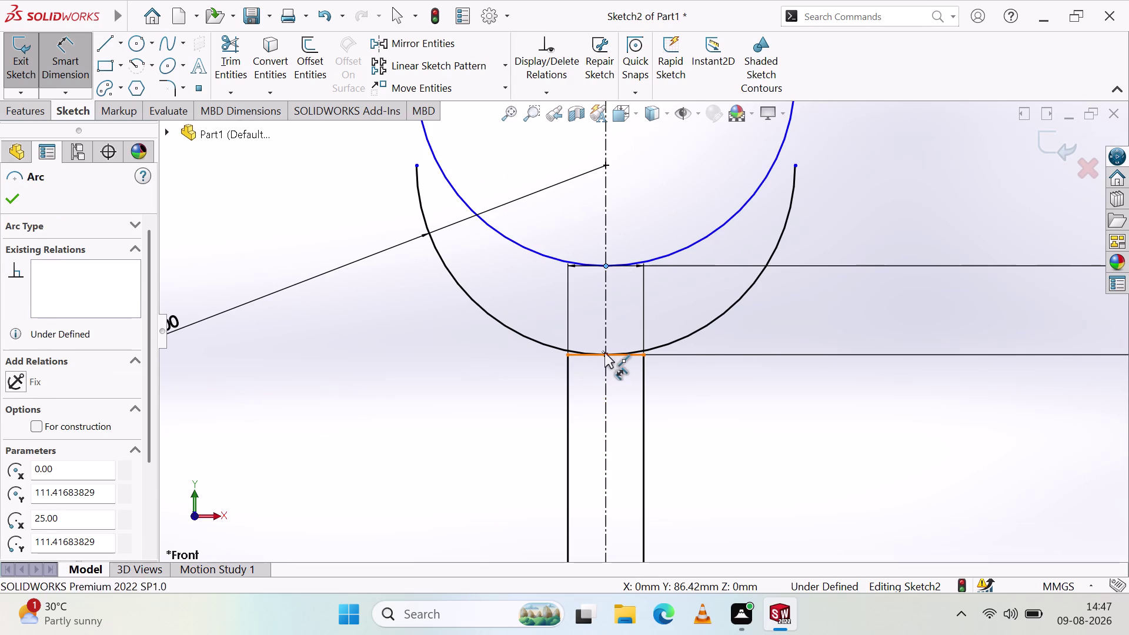
scroll(down, 3)
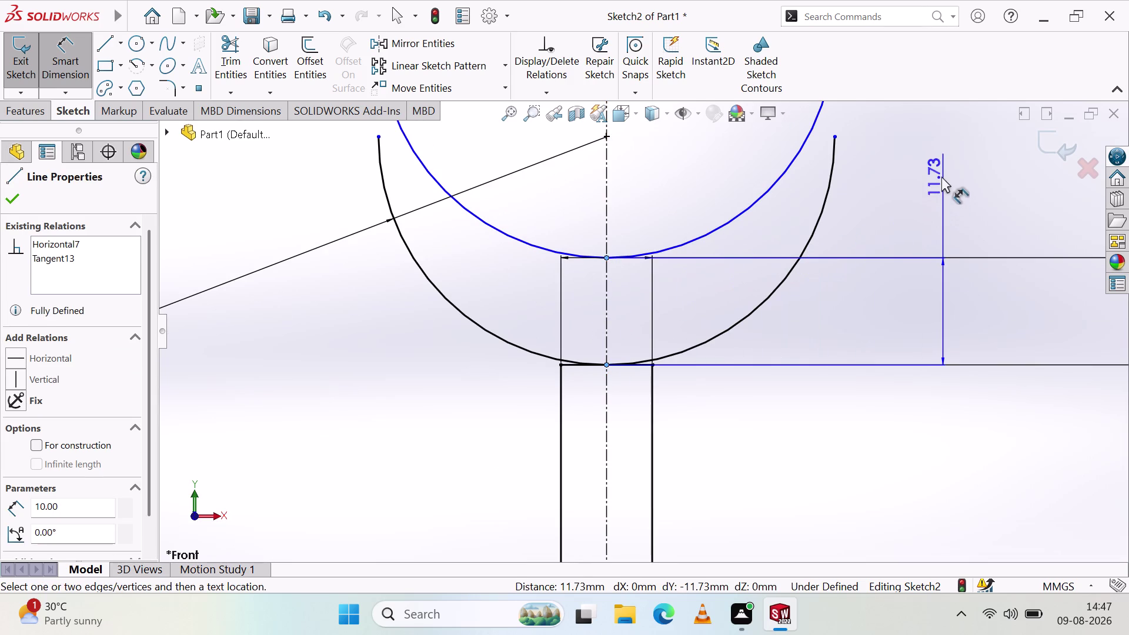
click(942, 177)
key(1)
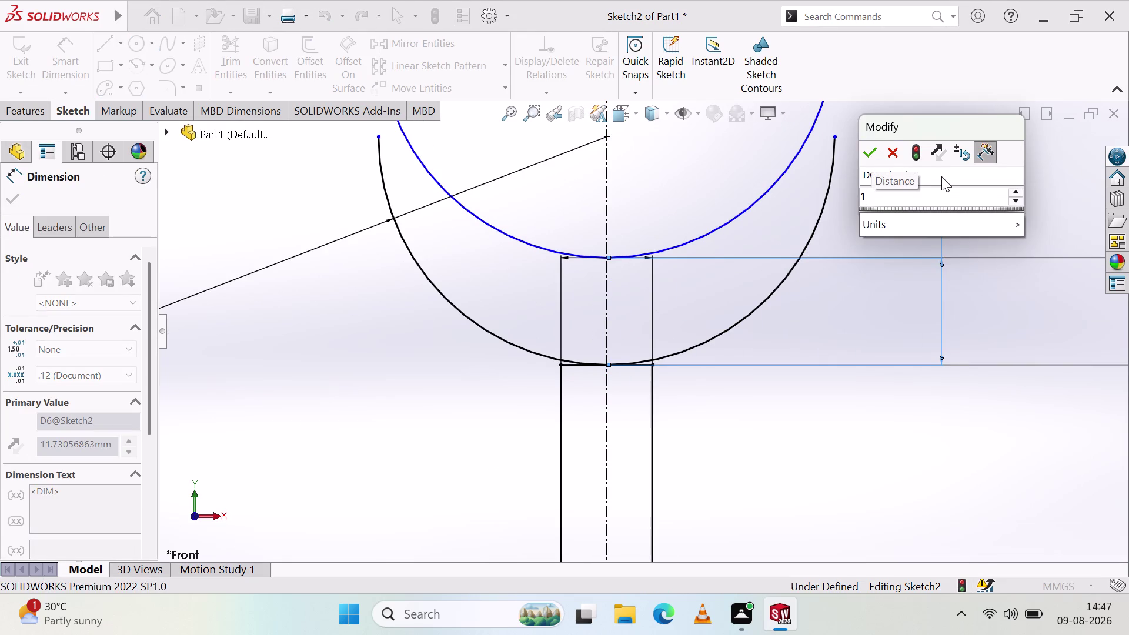
key(0)
click(871, 157)
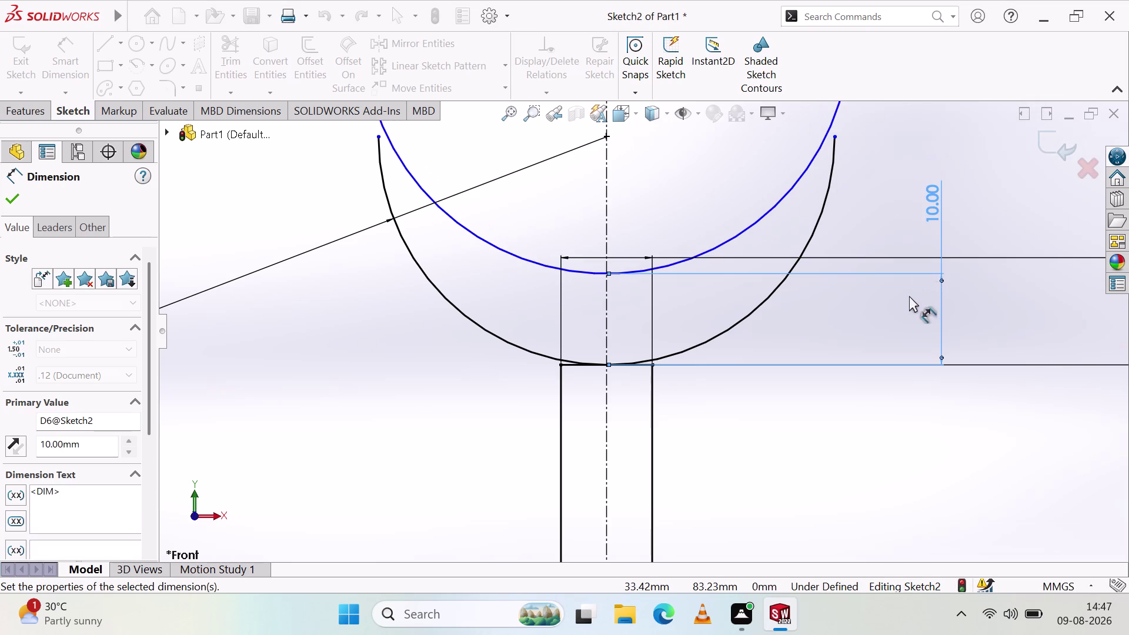
click(906, 300)
scroll(up, 3)
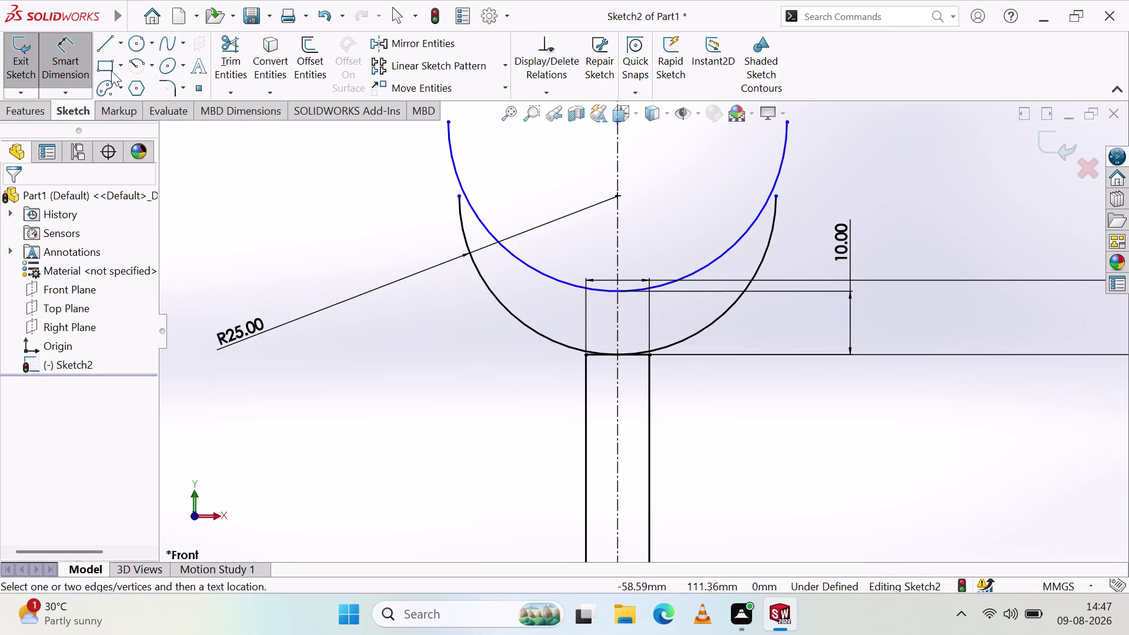
click(537, 271)
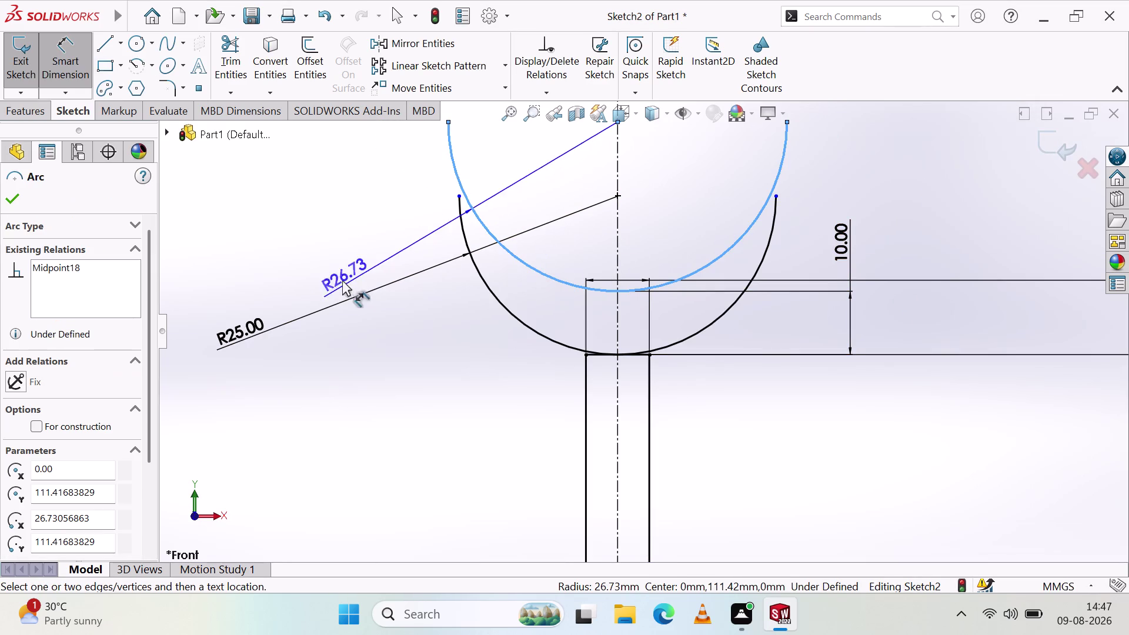
Dimension the inner arc to R15 and place the R15.00 label at the upper right.
drag(336, 234, 342, 229)
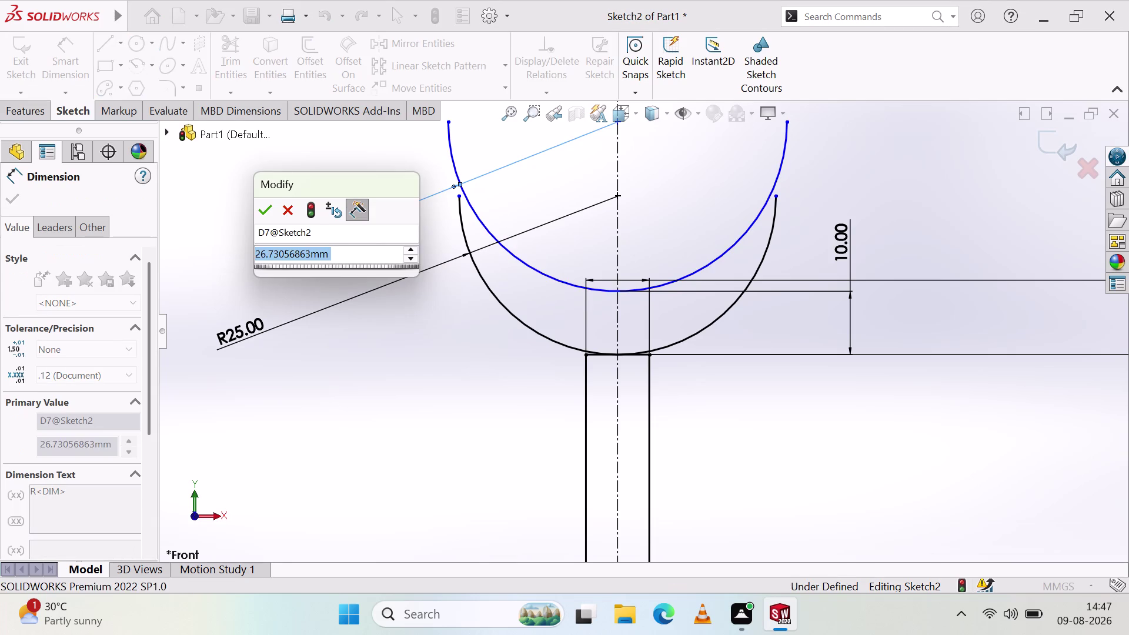
text(15)
click(273, 211)
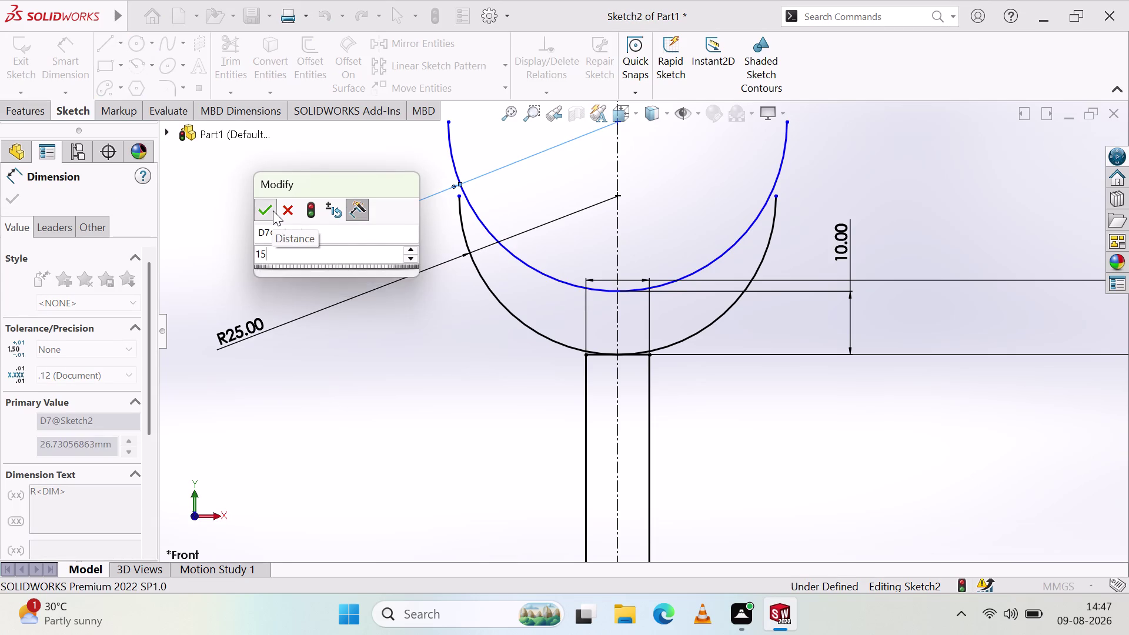
click(437, 352)
drag(401, 266, 420, 239)
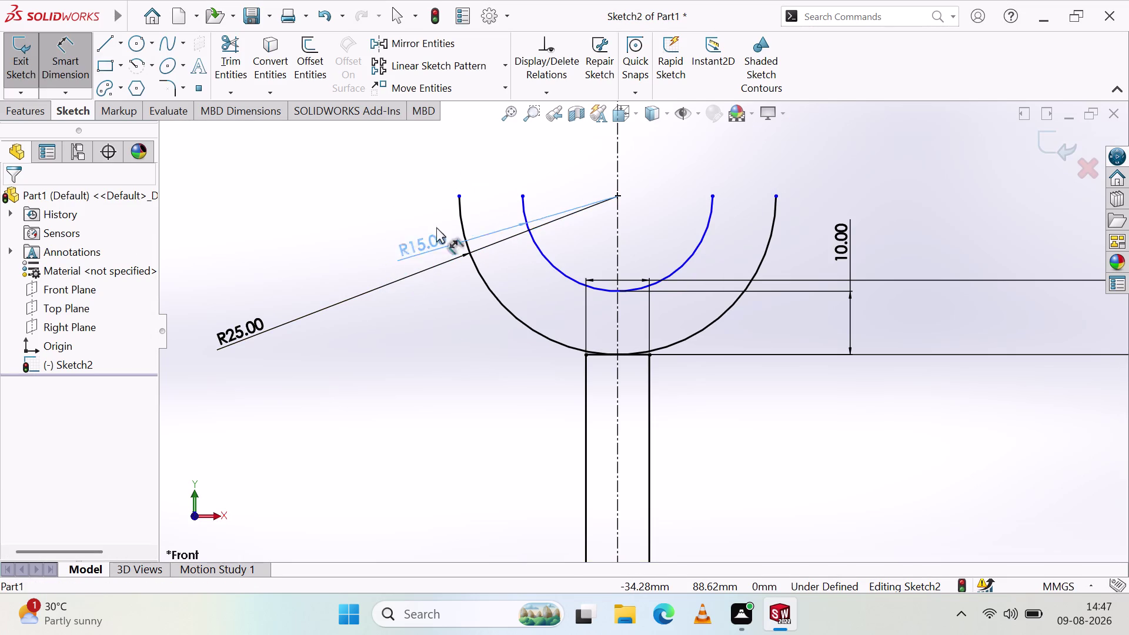
drag(420, 239, 921, 136)
click(936, 219)
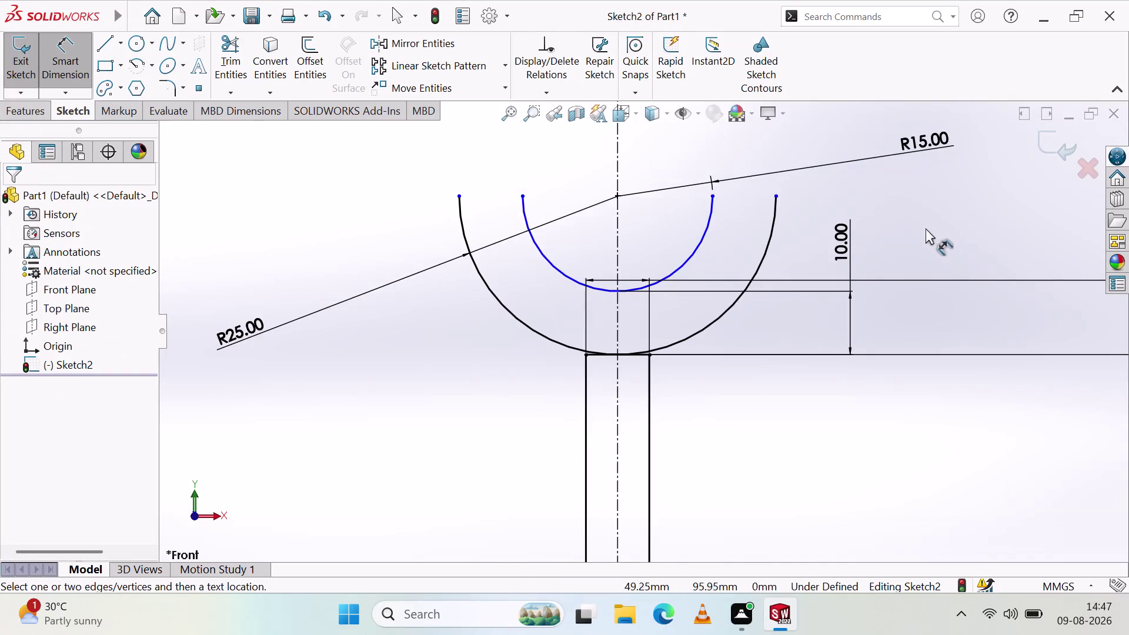
Move the 40.00 dimension closer to the sketch and exit the dimension tool.
scroll(down, 3)
scroll(up, 3)
scroll(up, 3)
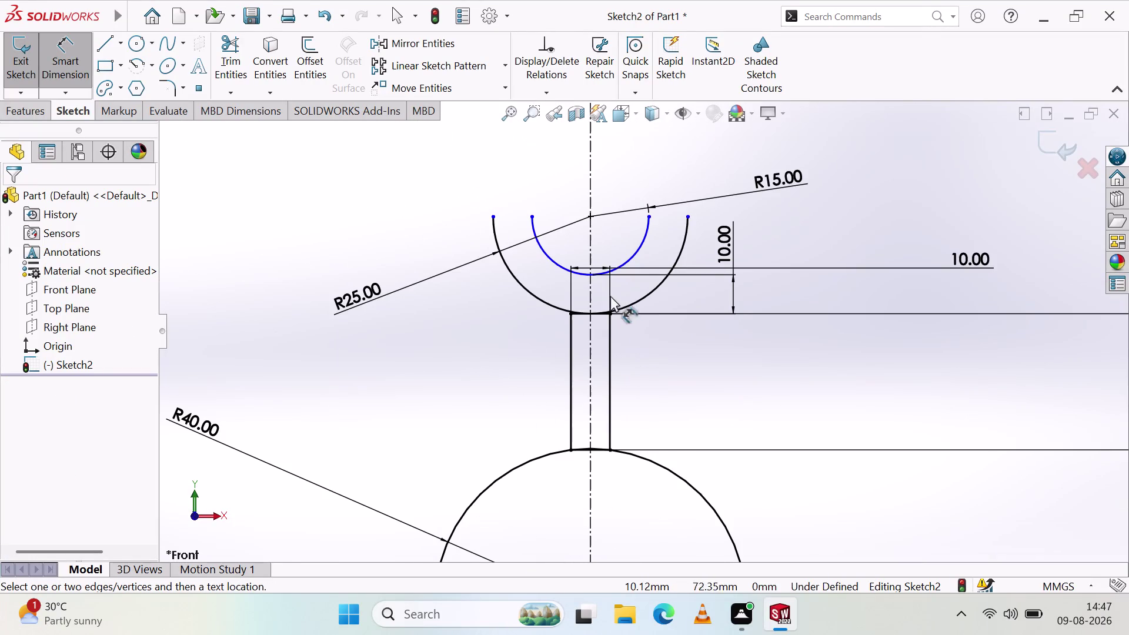
scroll(down, 3)
scroll(down, 3)
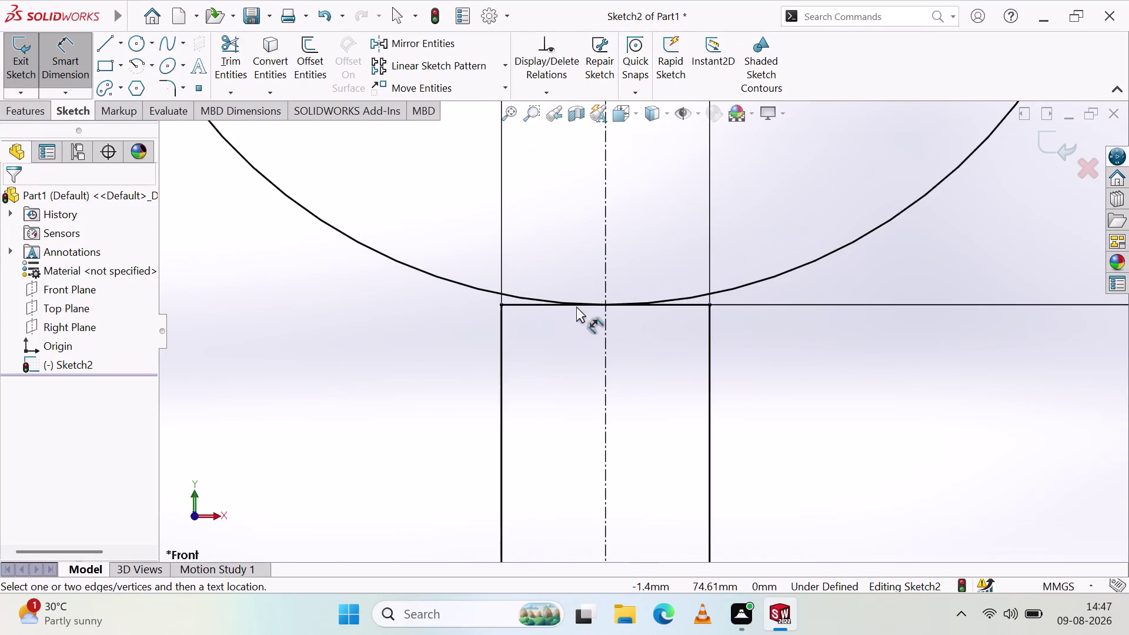
scroll(up, 3)
scroll(up, 3)
scroll(up, 3)
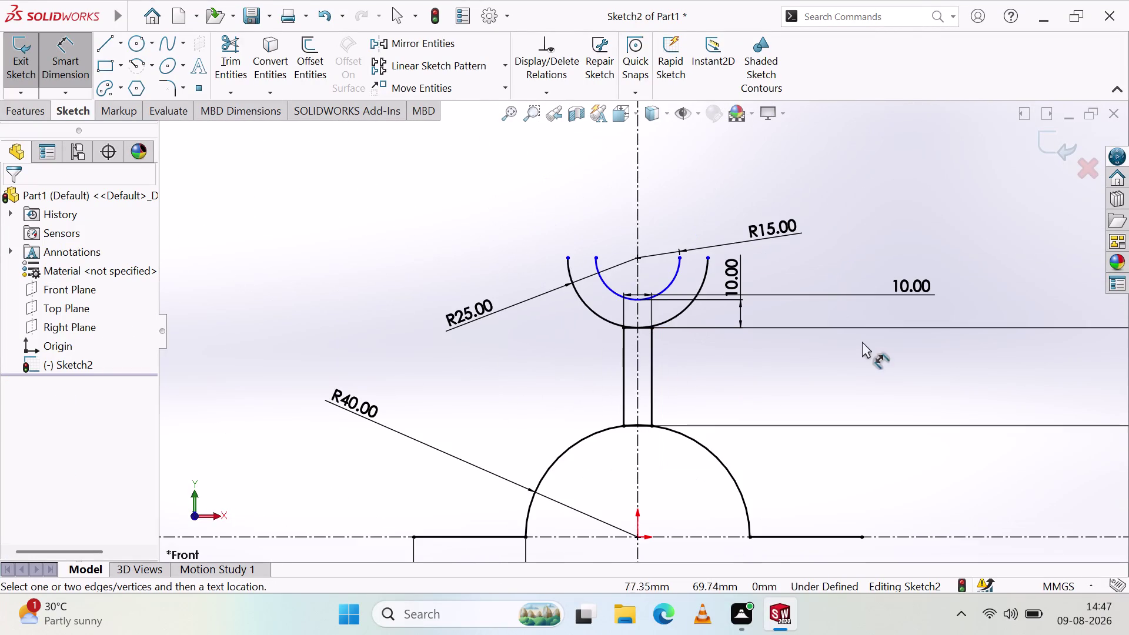
scroll(up, 3)
drag(934, 255, 814, 288)
click(895, 347)
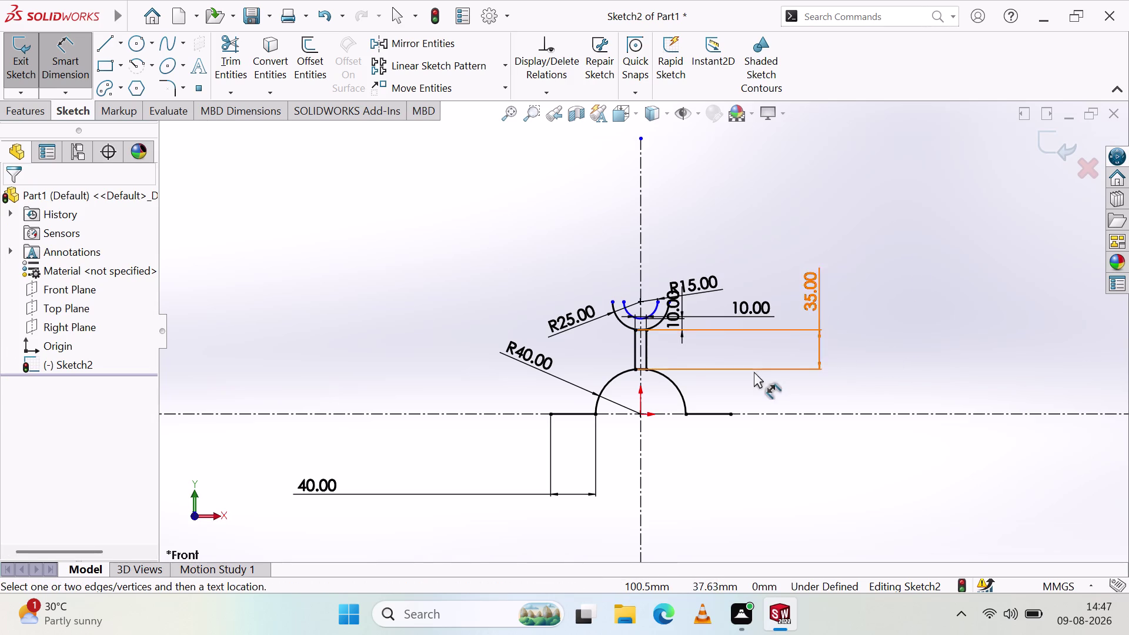
scroll(down, 3)
scroll(up, 3)
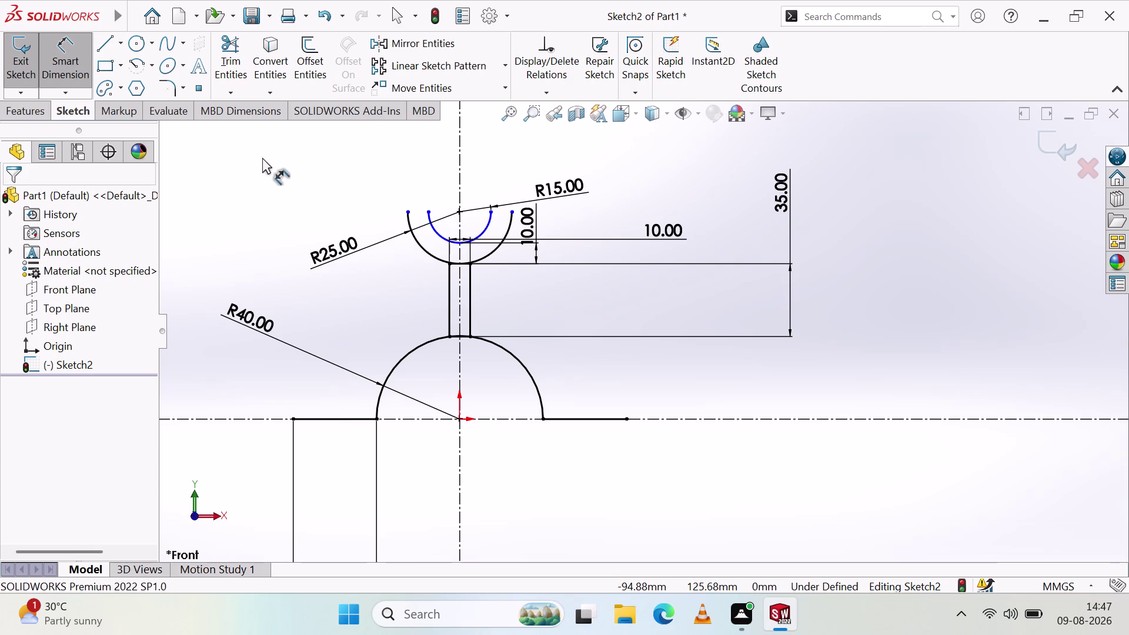
scroll(down, 3)
scroll(up, 3)
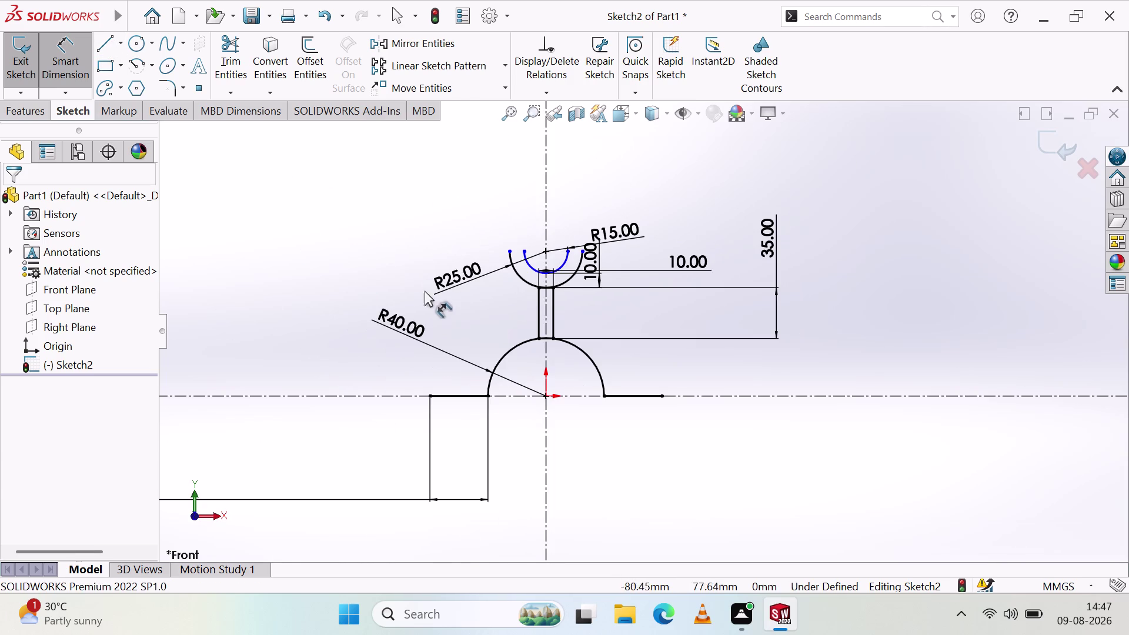
scroll(up, 3)
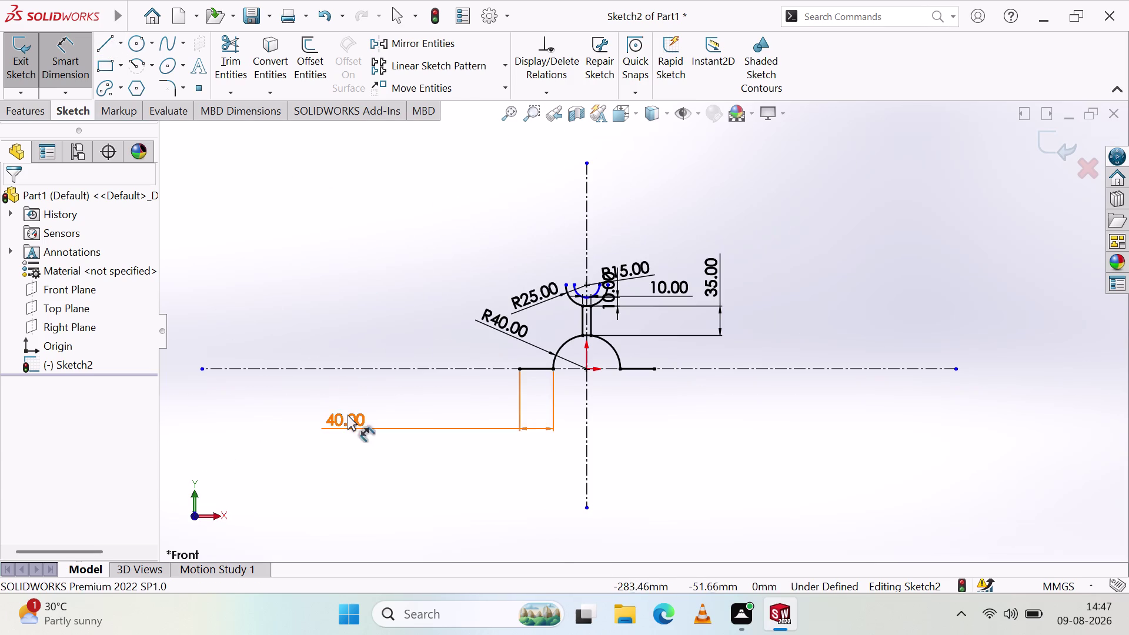
drag(348, 414, 456, 389)
click(449, 441)
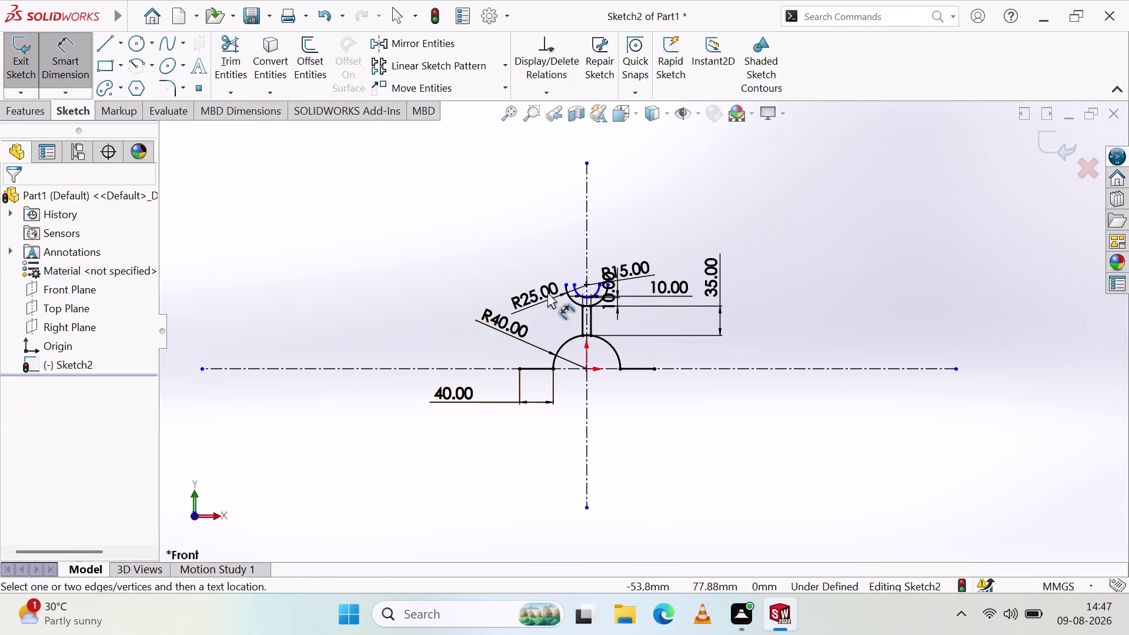
scroll(down, 3)
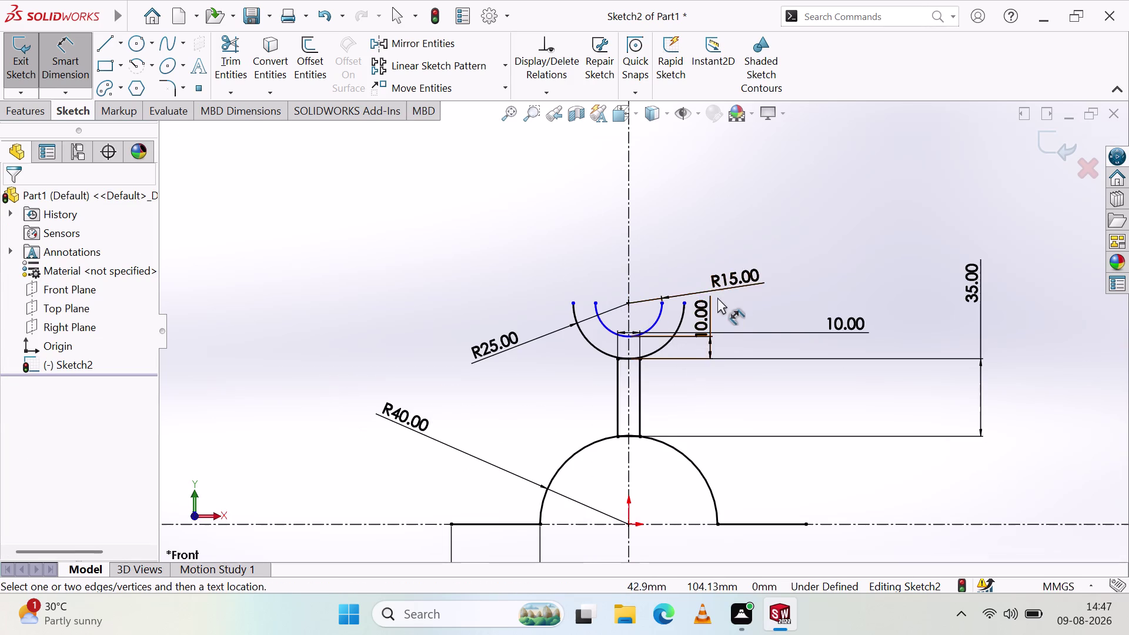
key(Escape)
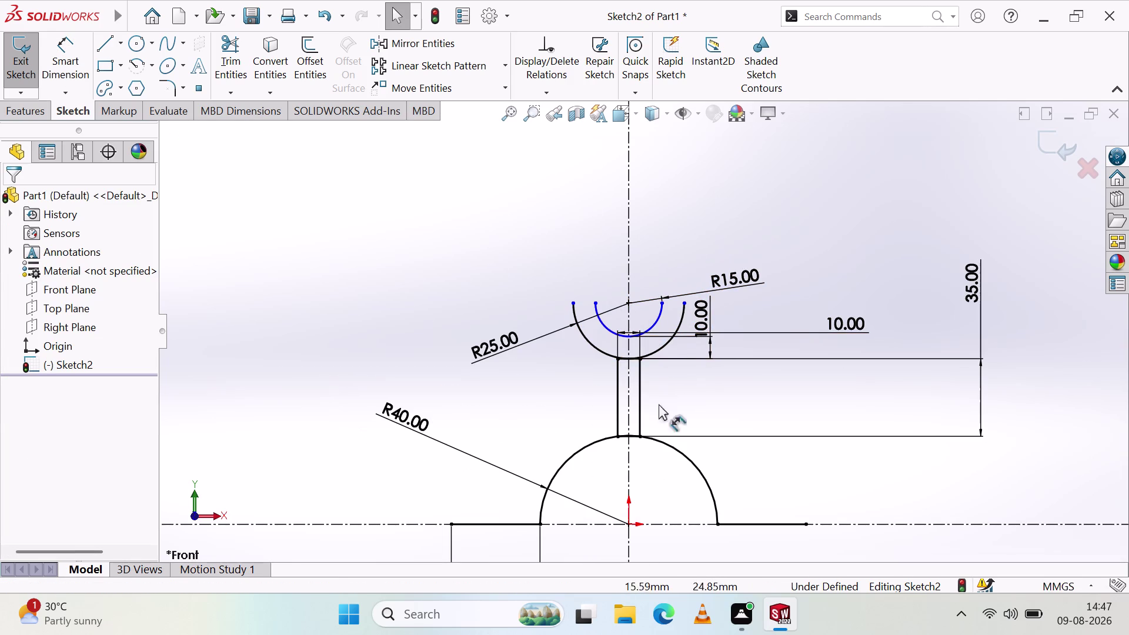
Make the inner arc's two endpoints symmetric about the vertical centreline.
click(628, 283)
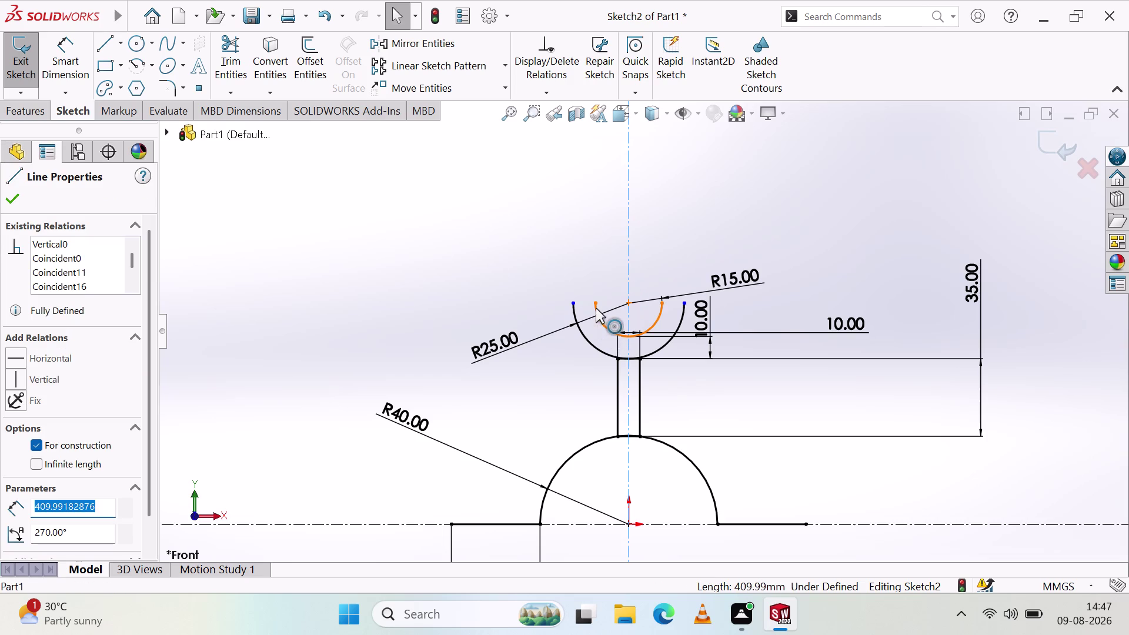
click(593, 303)
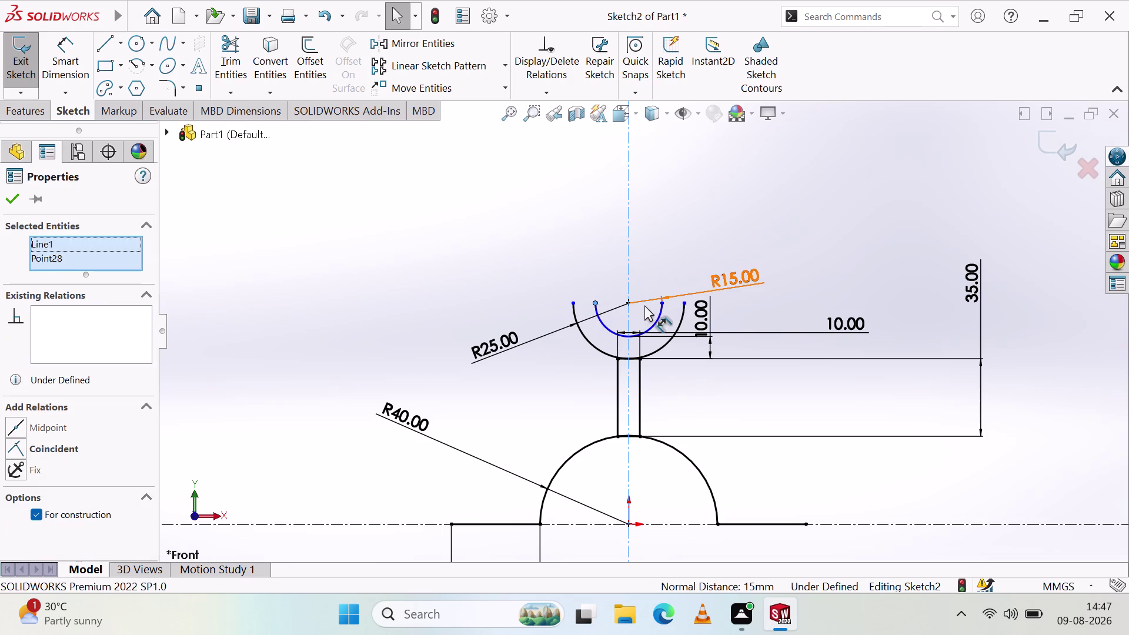
click(661, 302)
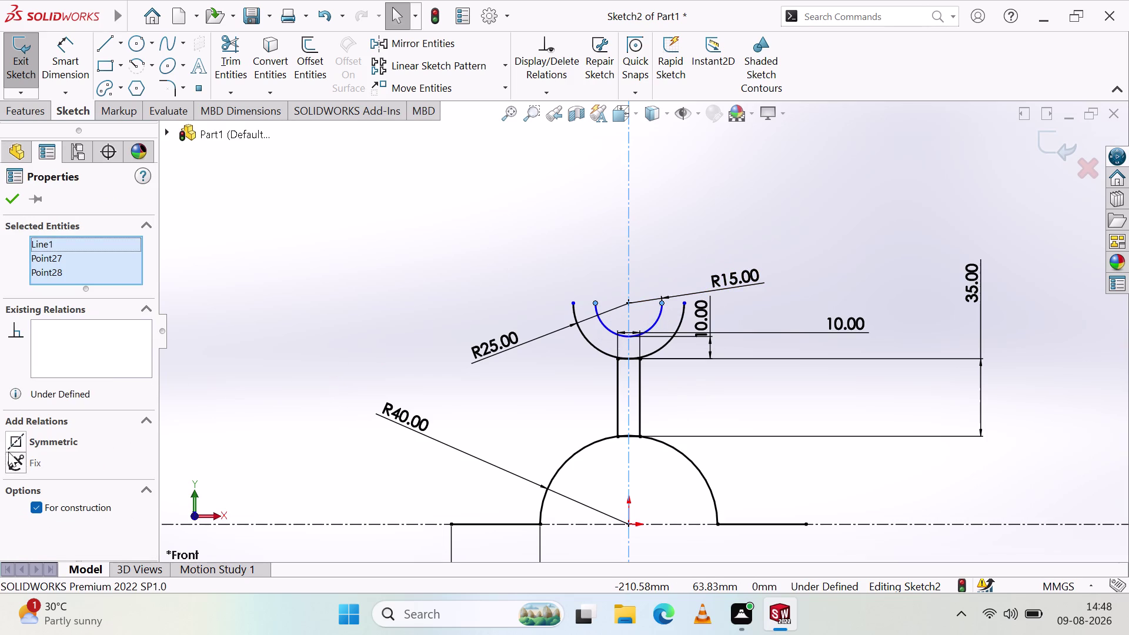
click(13, 443)
click(17, 198)
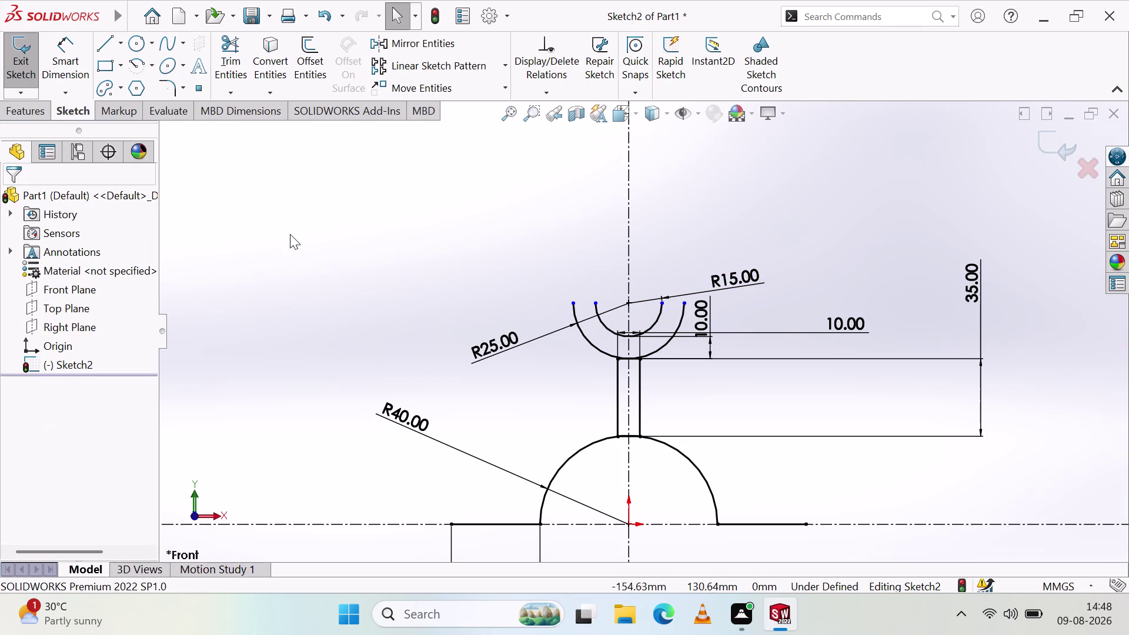
click(345, 230)
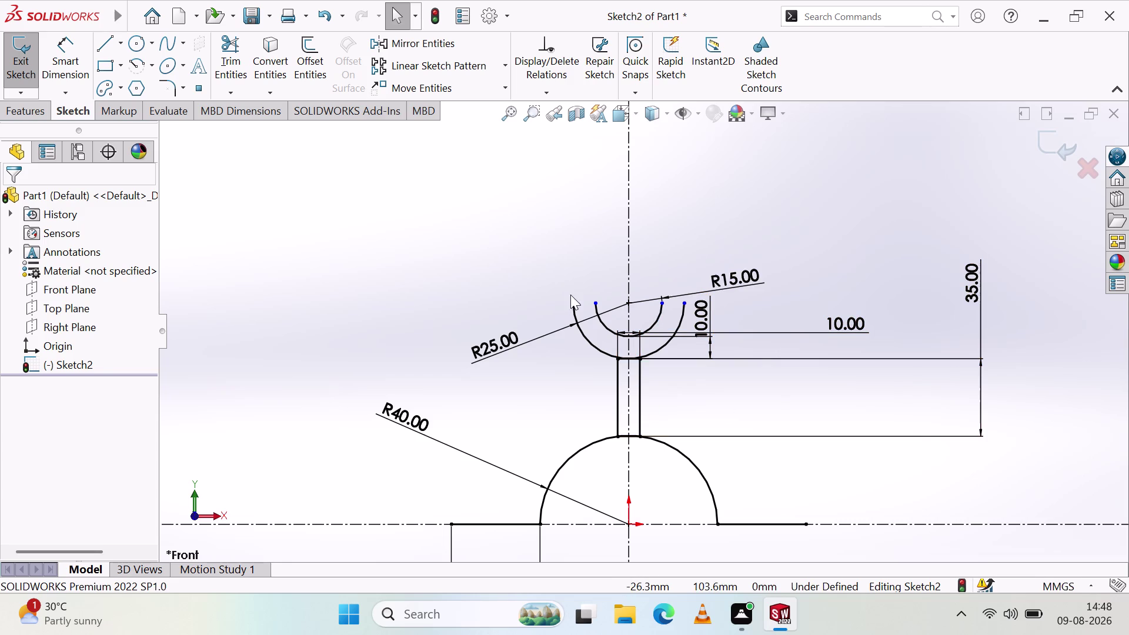
Make the other pair of arc endpoints symmetric about the vertical centreline.
click(573, 302)
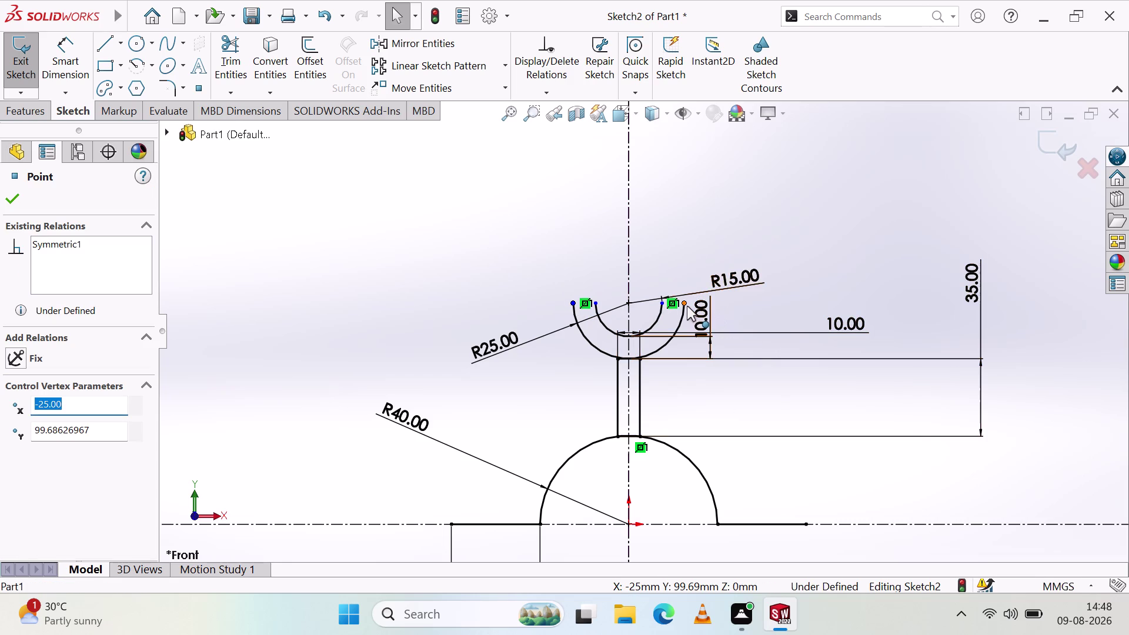
click(684, 303)
click(629, 278)
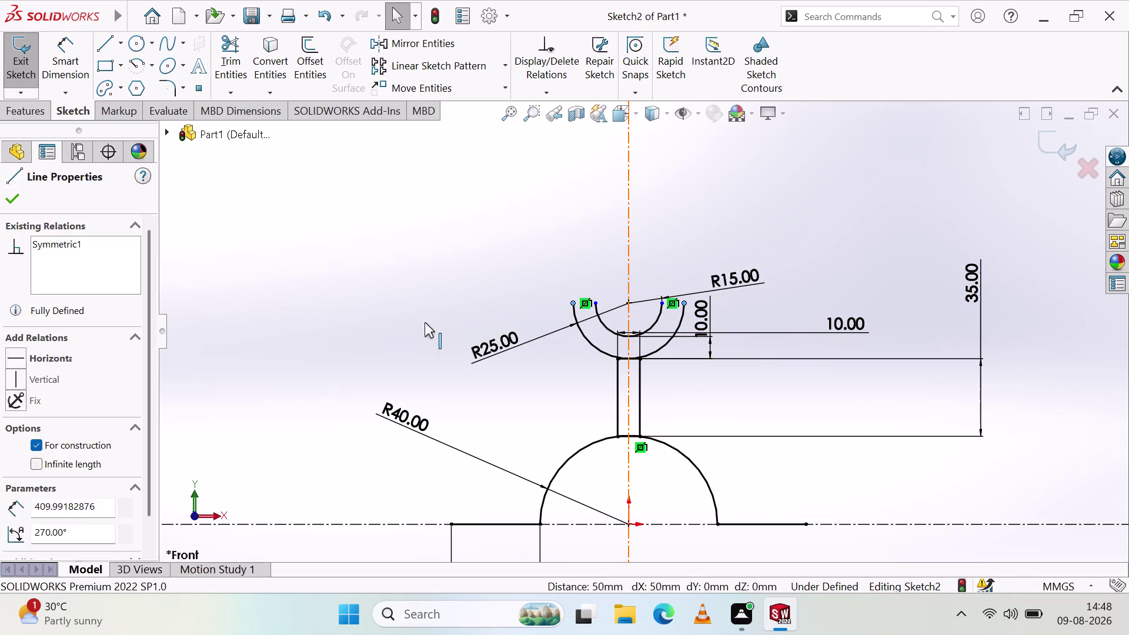
click(18, 445)
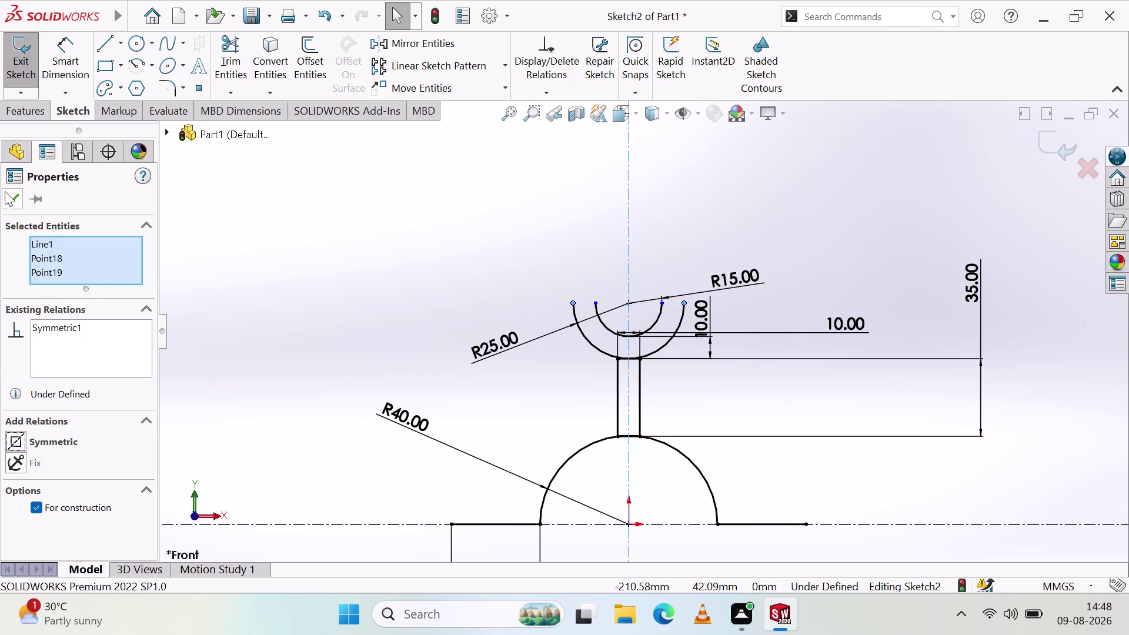
click(8, 194)
click(484, 248)
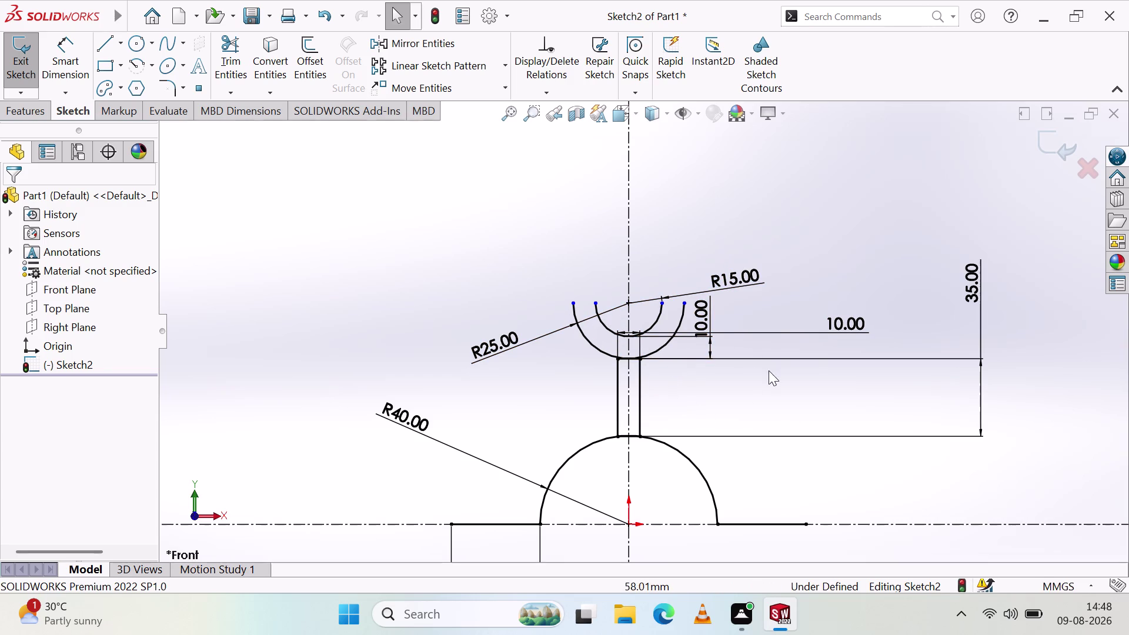
Move the R15.00 radius label inside the outer arc, clear of the arcs.
drag(717, 281, 718, 280)
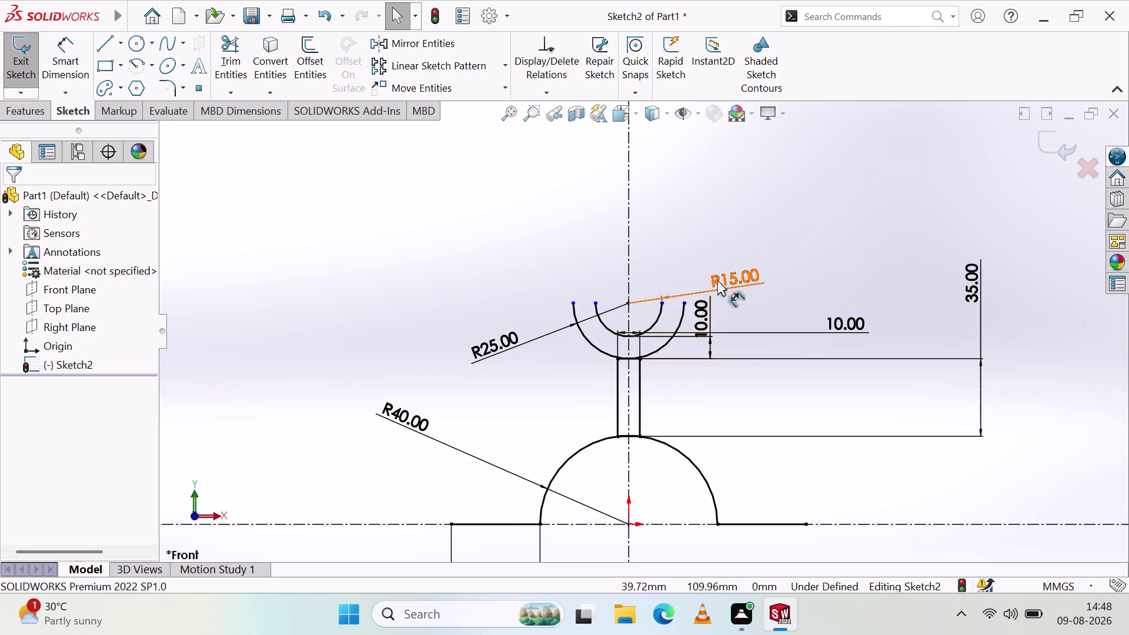
drag(718, 280, 641, 267)
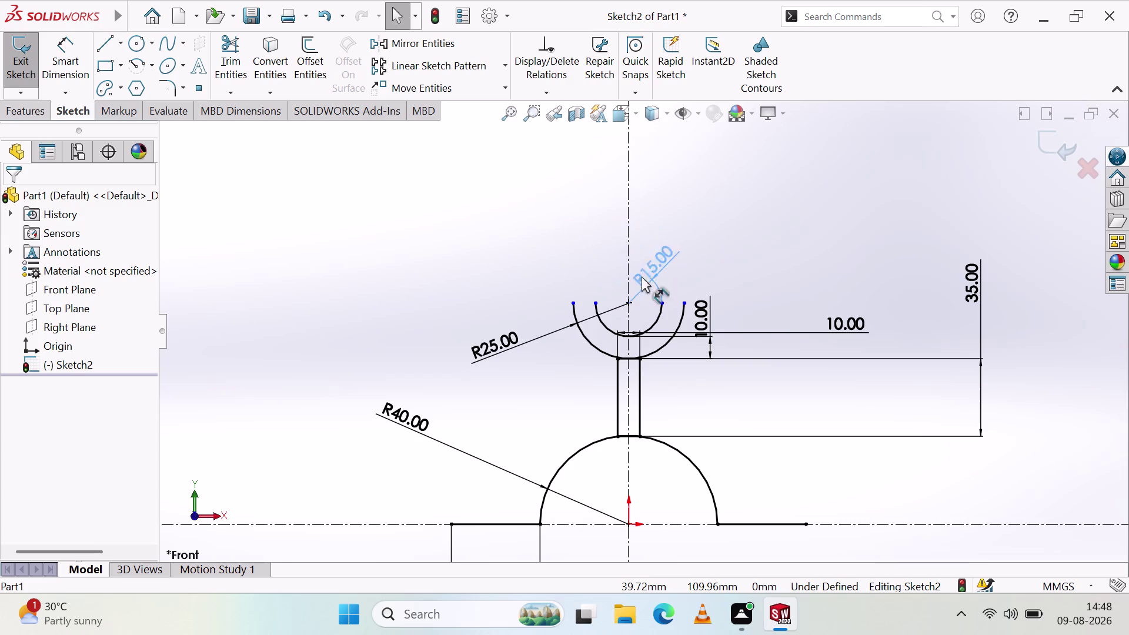
drag(641, 268, 514, 376)
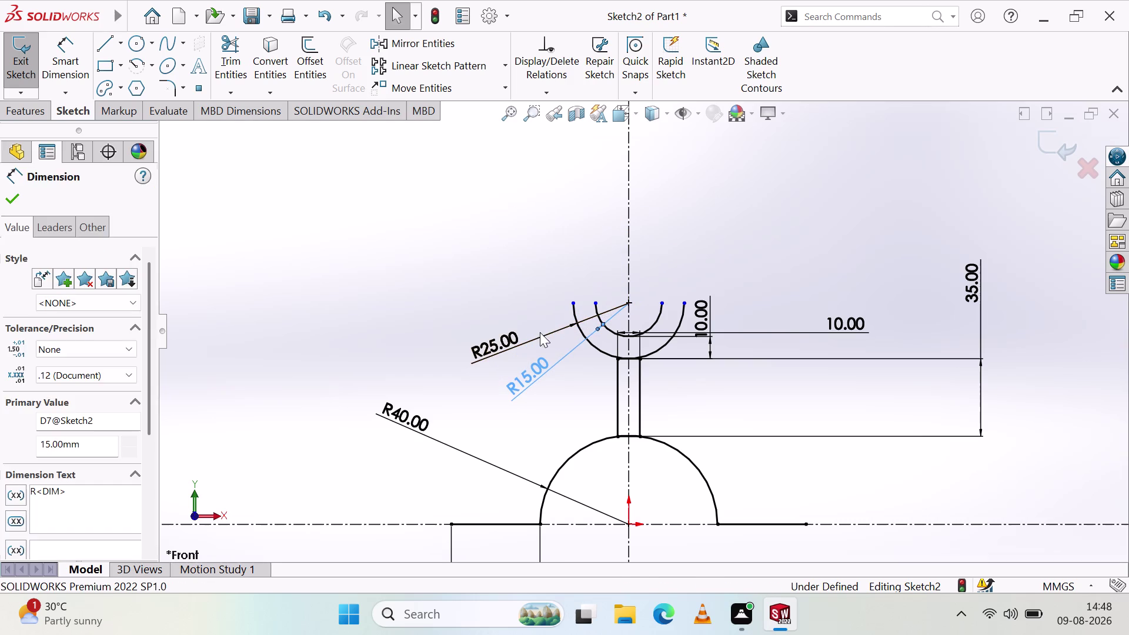
click(573, 405)
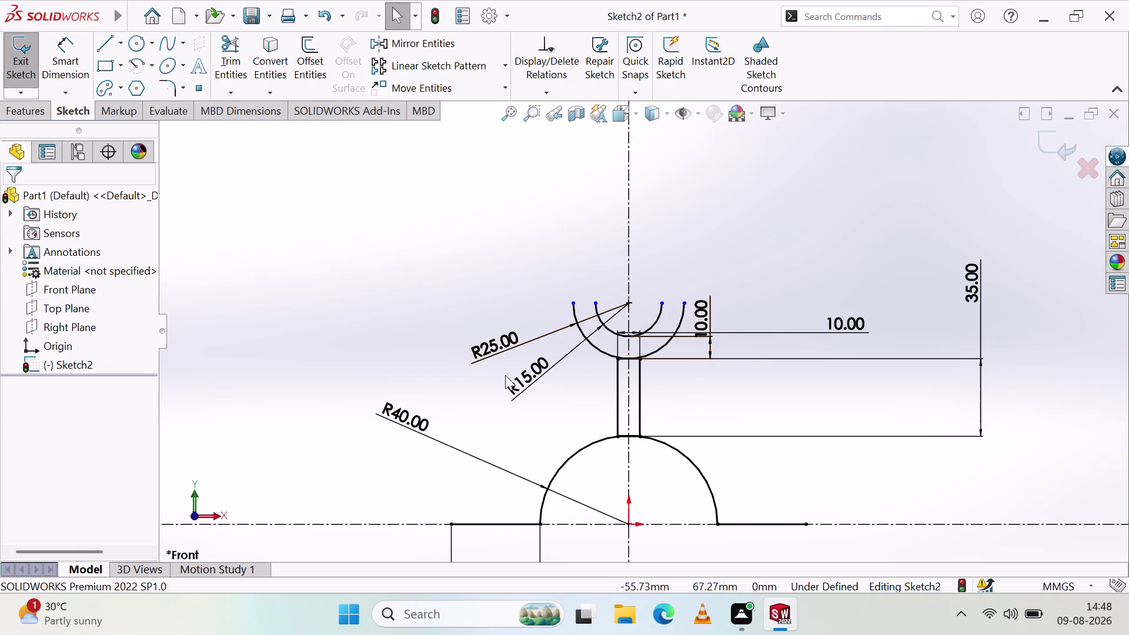
drag(528, 385, 521, 406)
click(464, 377)
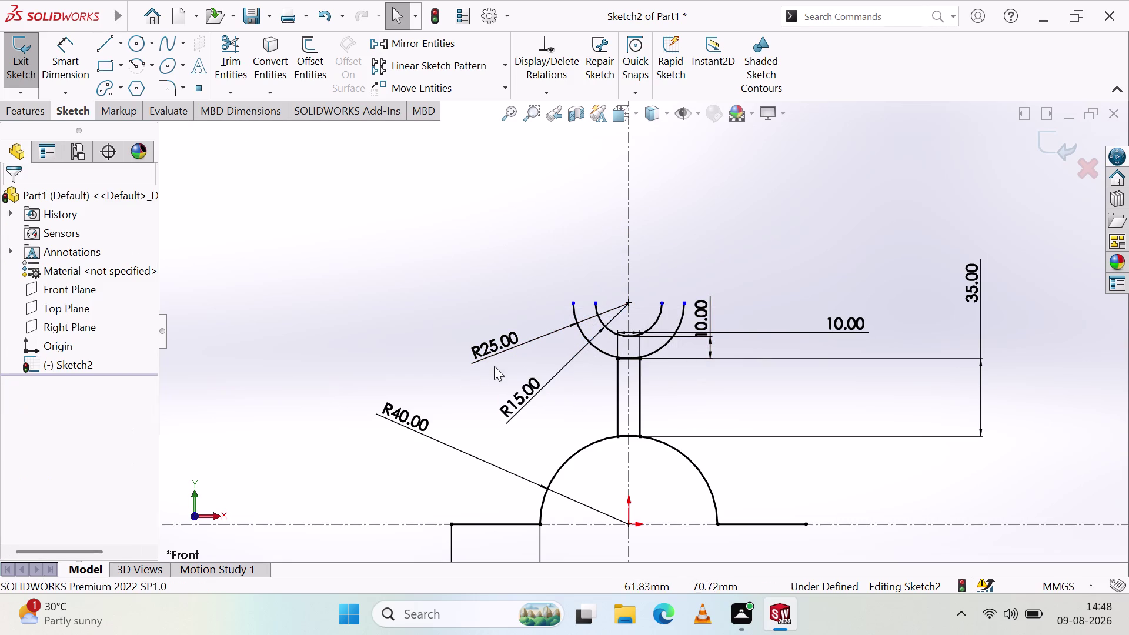
Place the R25 label beside R15 and shift the vertical 10 mm dimension right.
drag(487, 344, 489, 368)
click(453, 285)
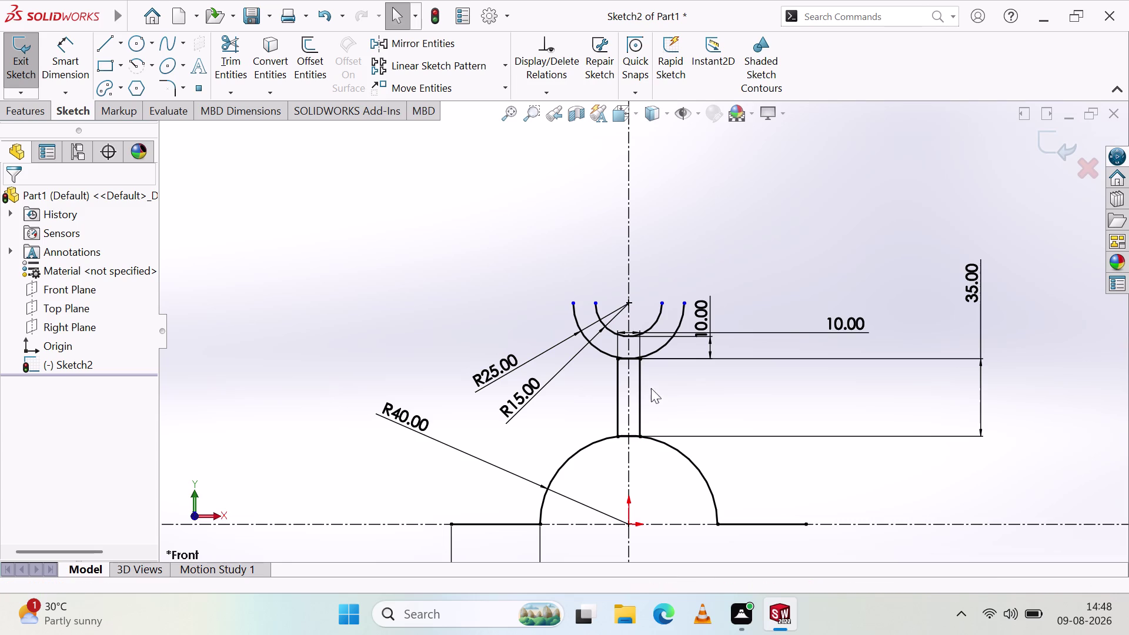
drag(701, 319, 742, 278)
click(684, 235)
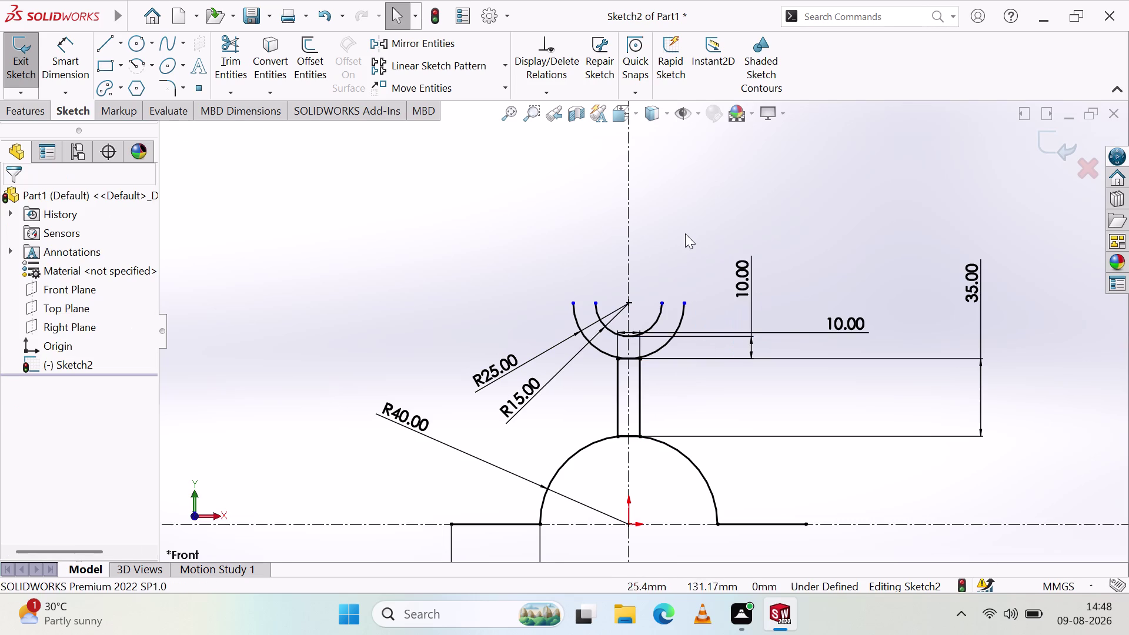
scroll(down, 3)
scroll(up, 3)
scroll(down, 3)
scroll(up, 3)
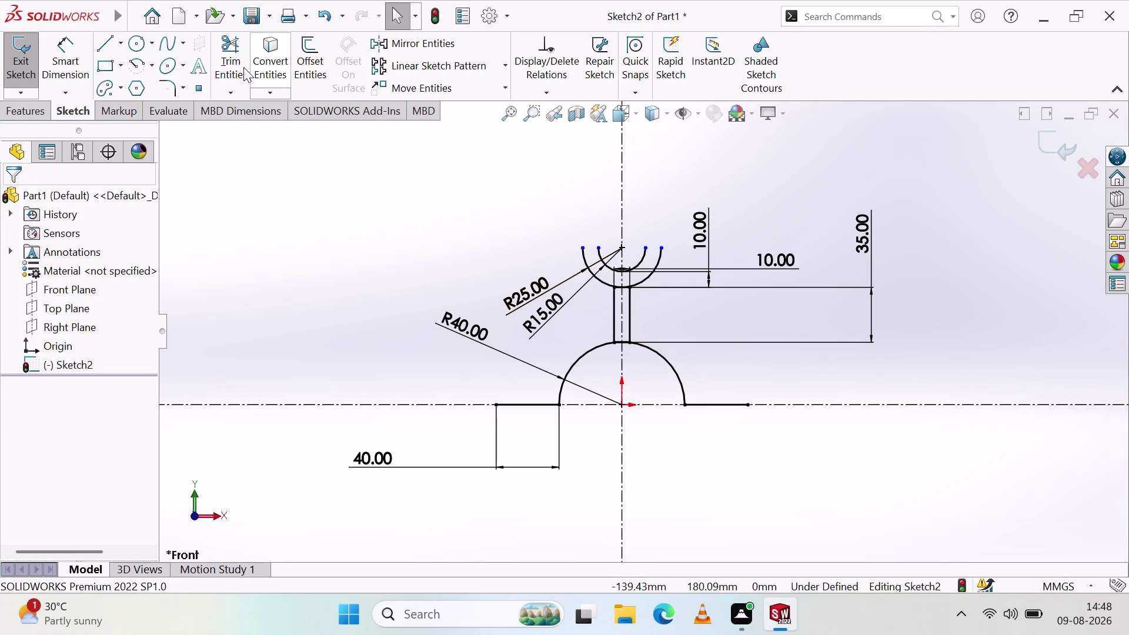
Draw short closing lines between the inner and outer arc tips on both sides.
click(97, 43)
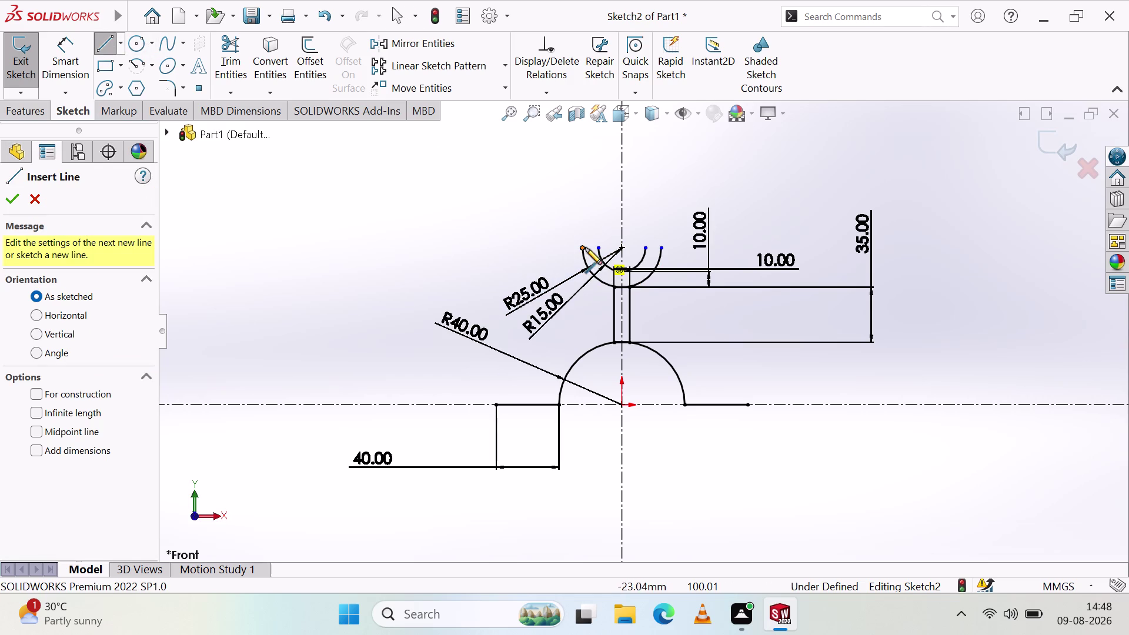
click(583, 246)
click(598, 247)
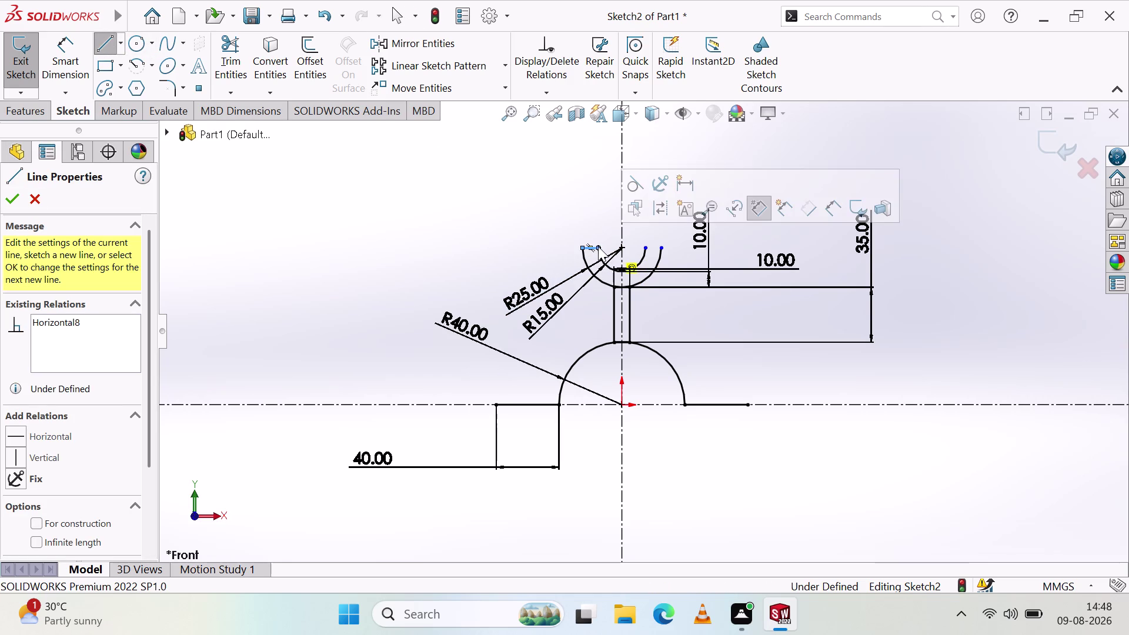
key(Escape)
key(Escape)
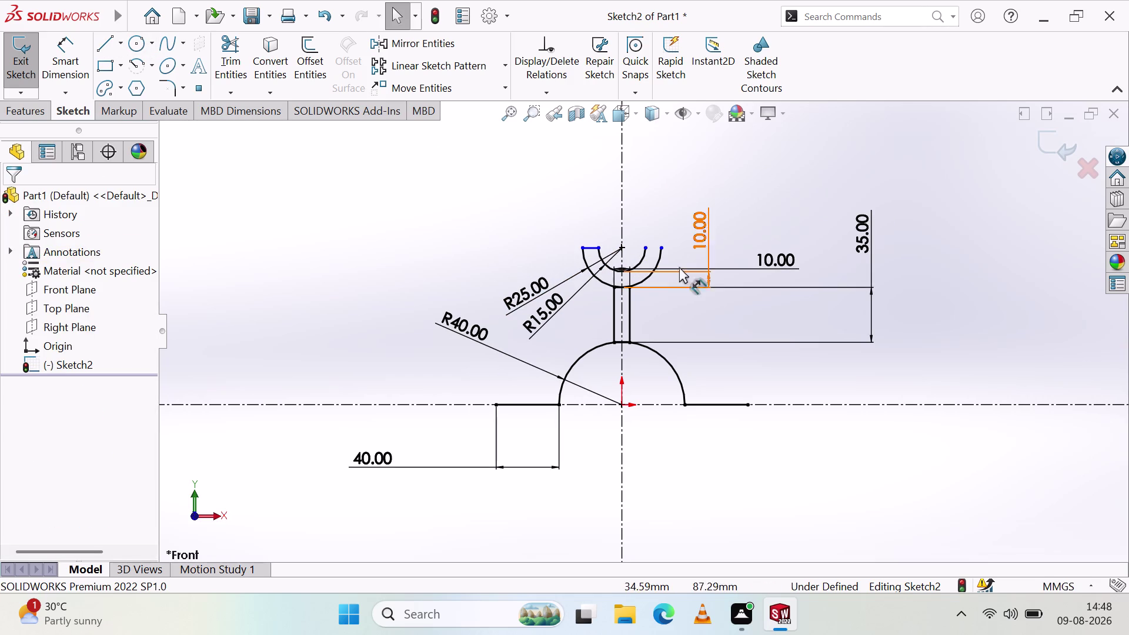
click(105, 42)
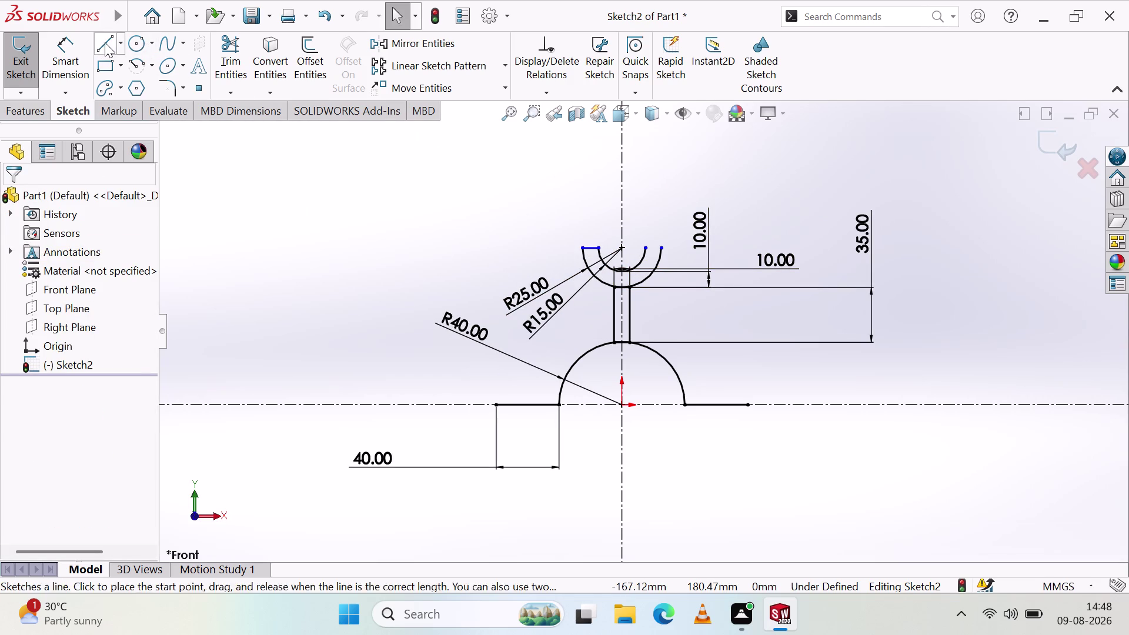
click(646, 248)
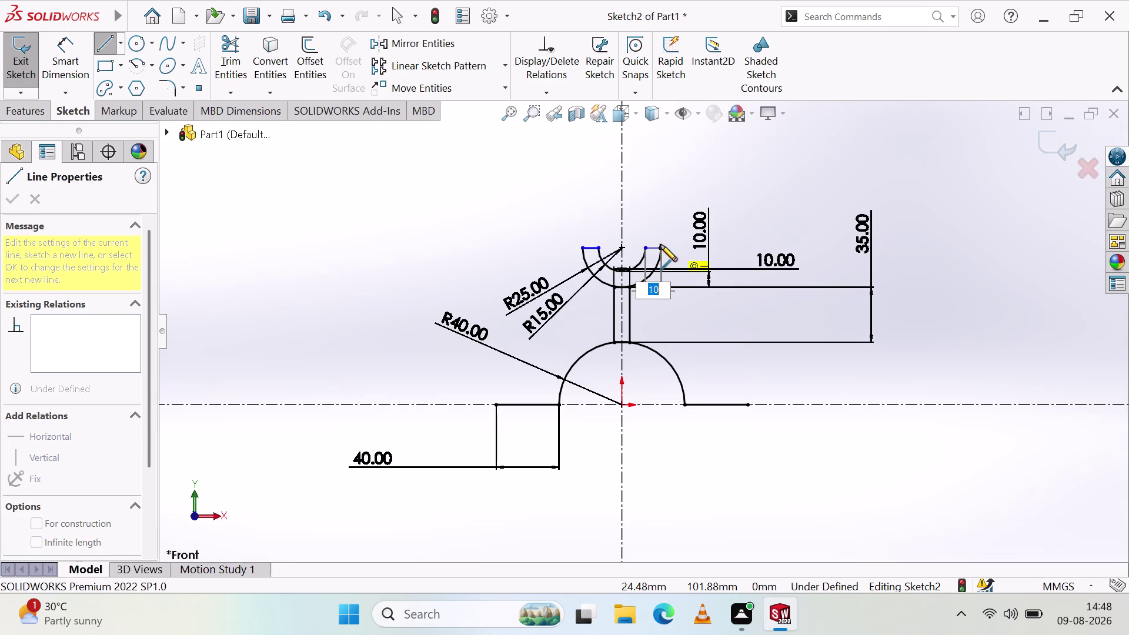
click(661, 247)
key(Escape)
key(Escape)
key(Escape)
key(Escape)
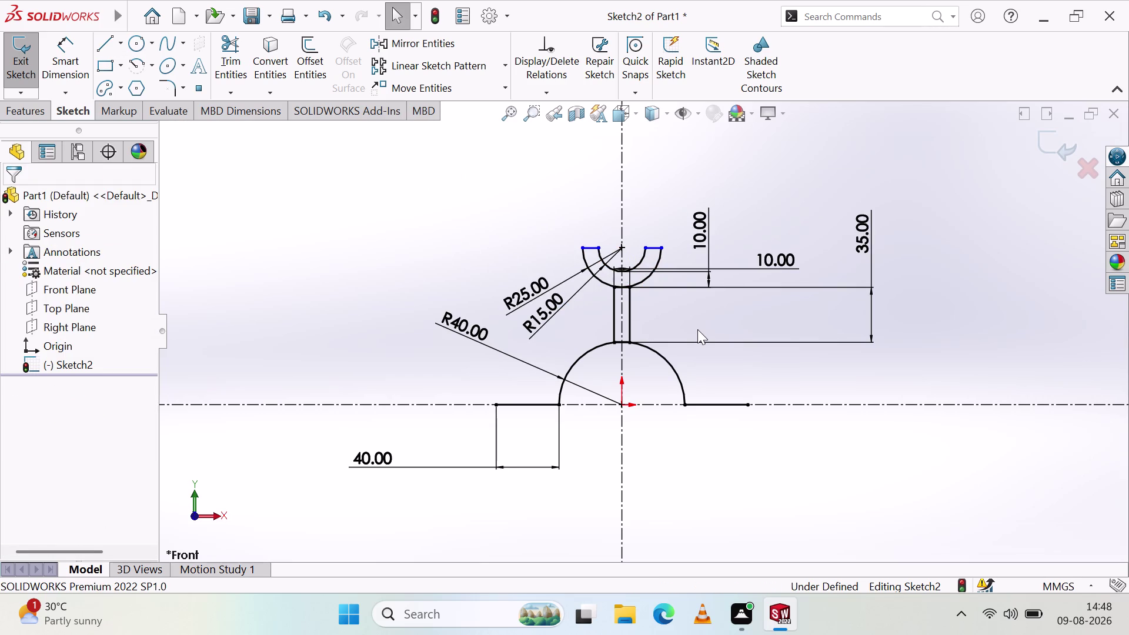
Dimension the left closing line to 10 mm and place its label near the slot.
click(60, 60)
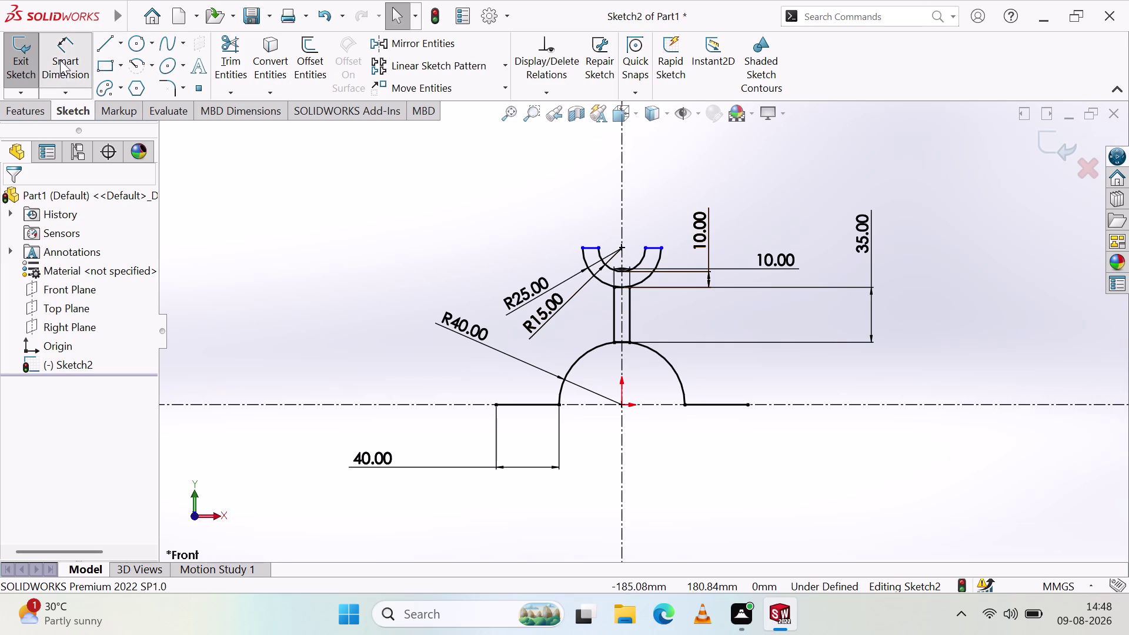
click(590, 246)
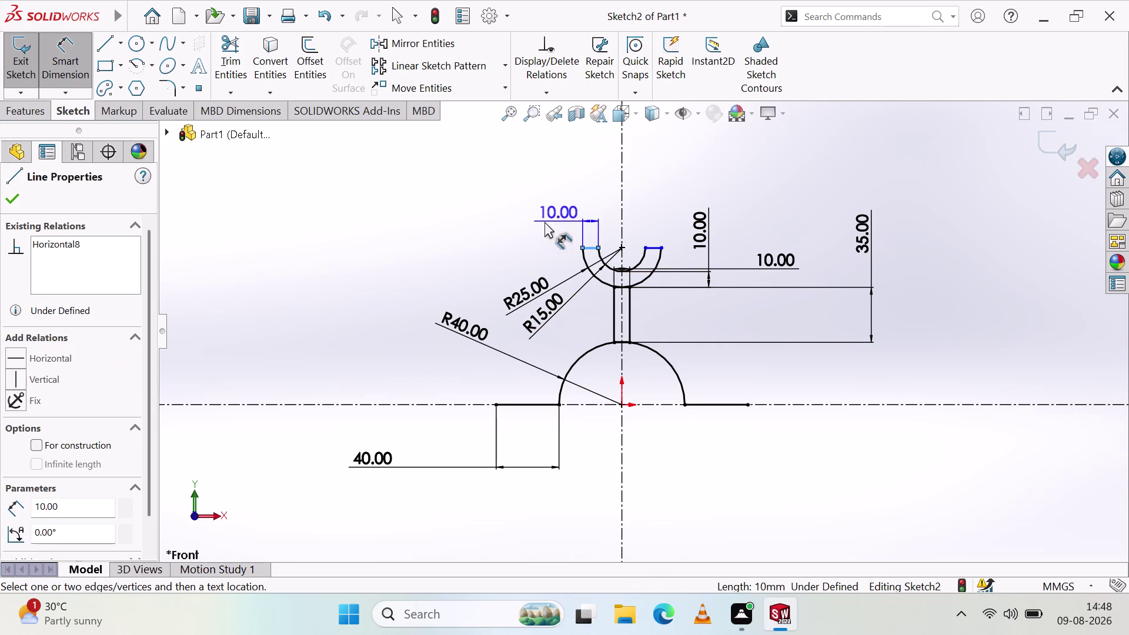
click(475, 235)
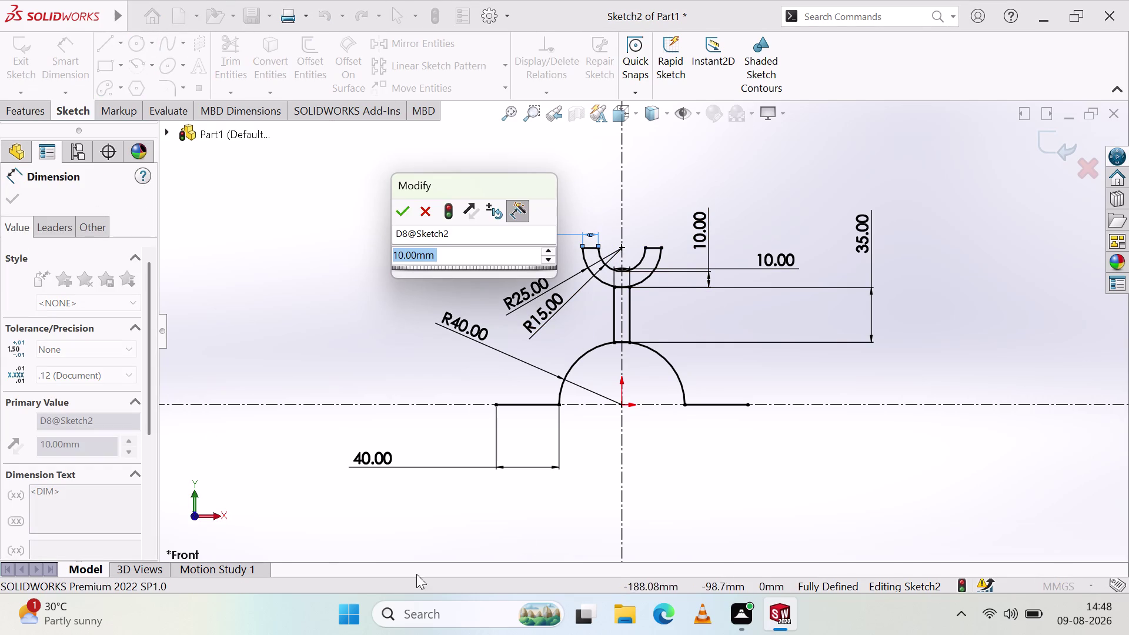
click(401, 209)
click(394, 272)
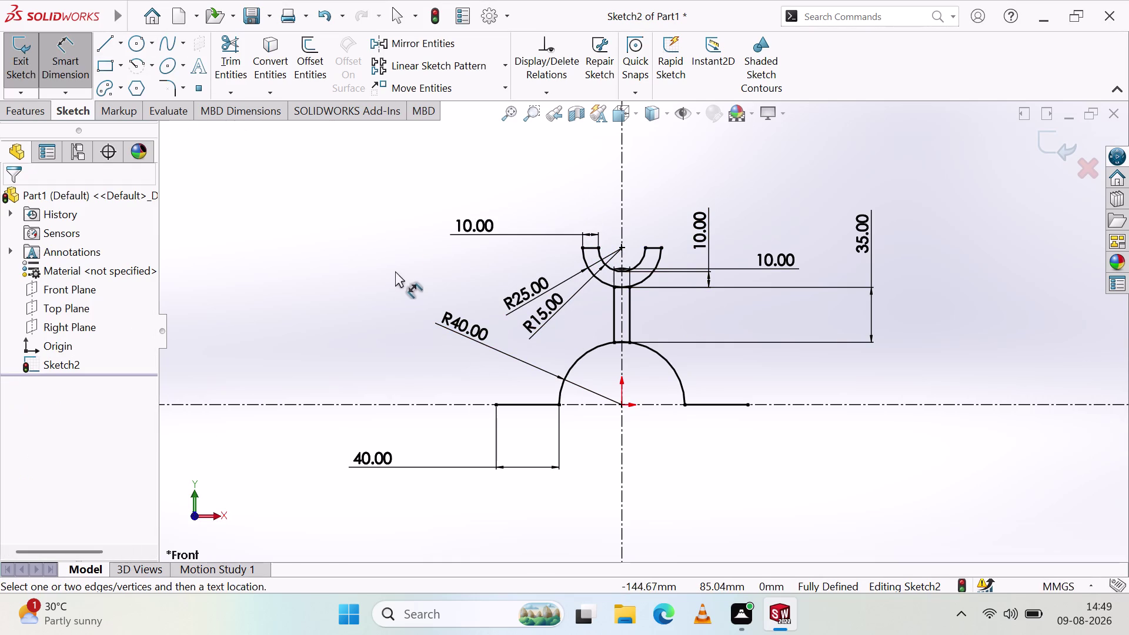
drag(470, 223, 499, 218)
click(423, 259)
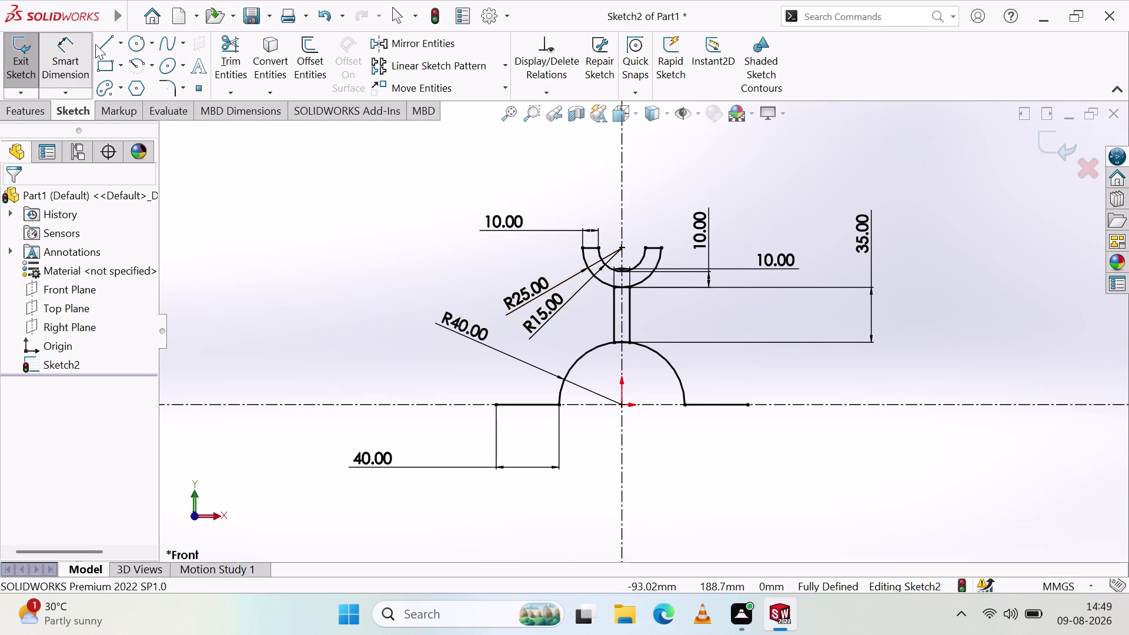
Draw a line from the slot's left top corner and trim its excess past the large arc.
click(108, 34)
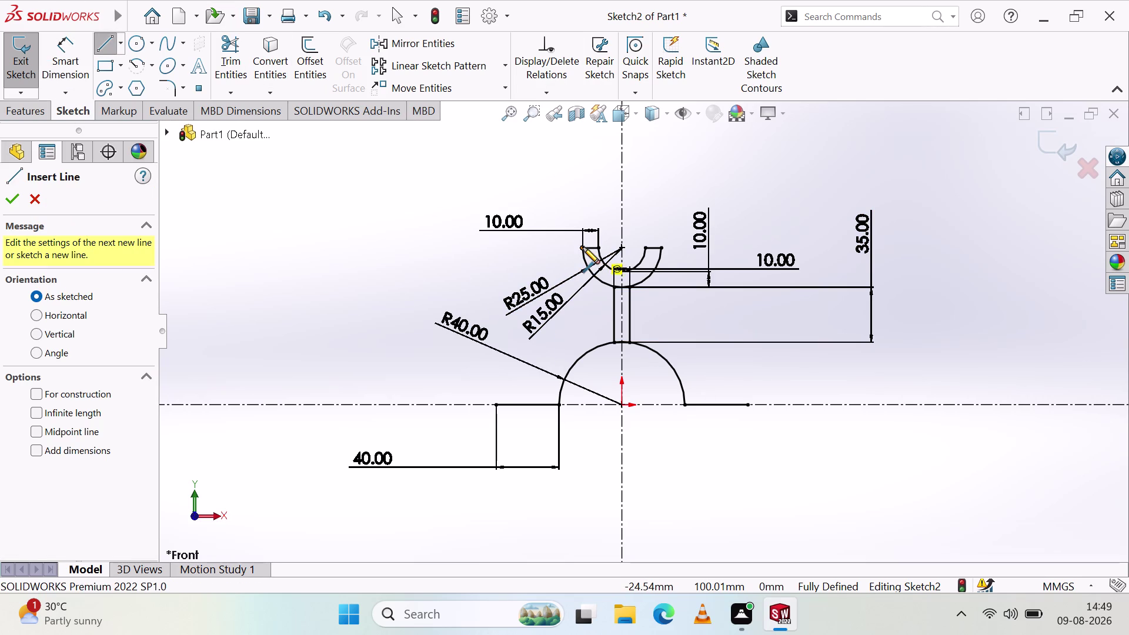
click(583, 247)
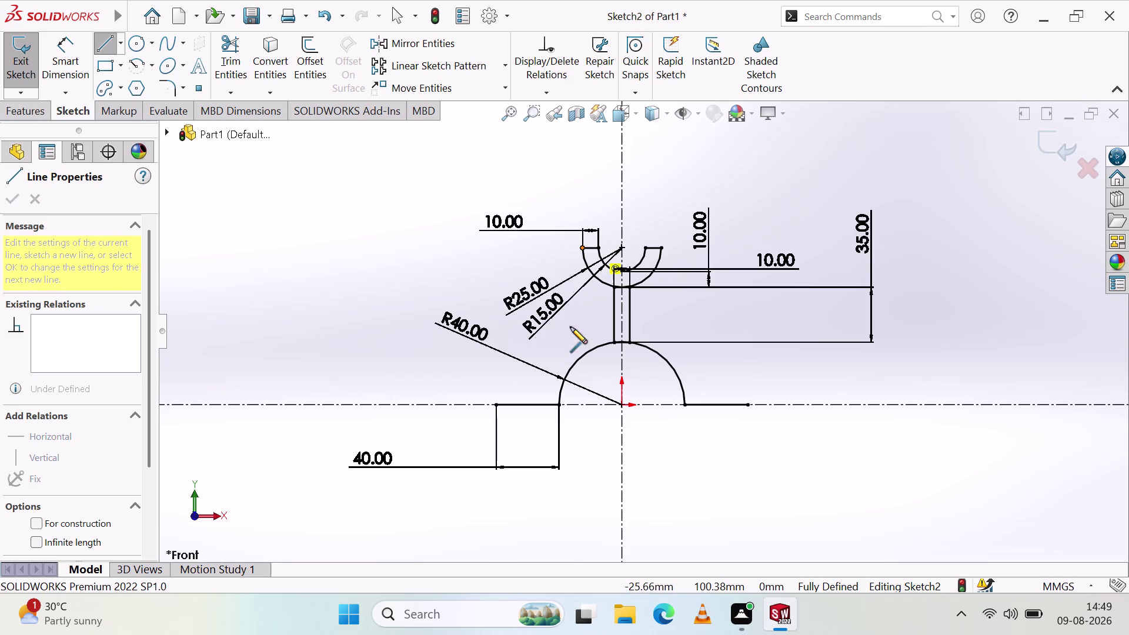
click(559, 404)
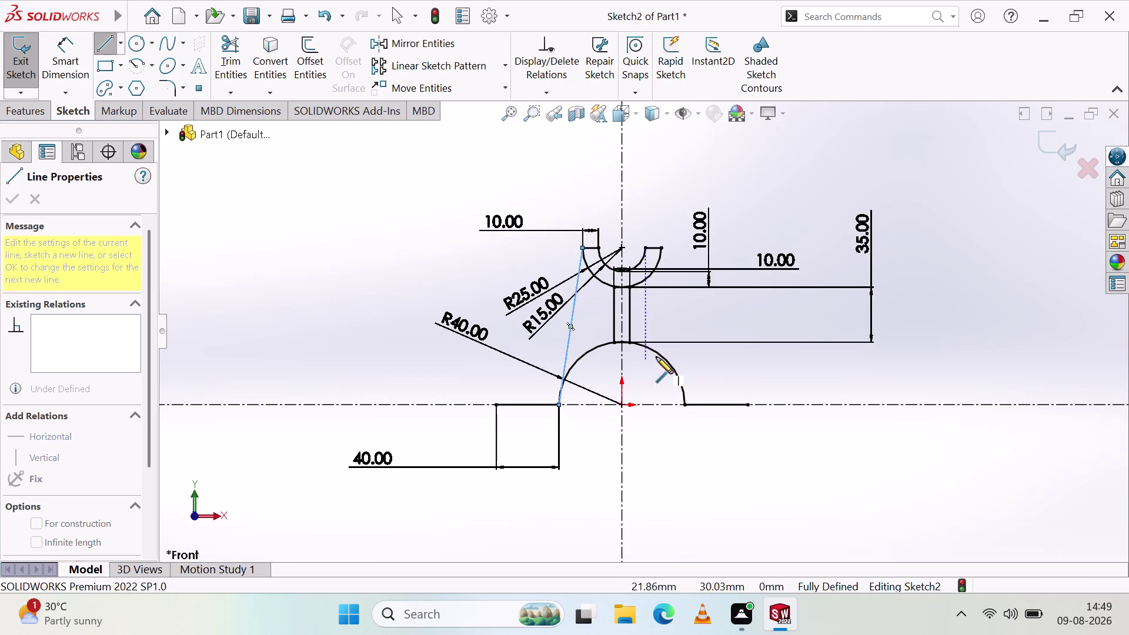
scroll(down, 3)
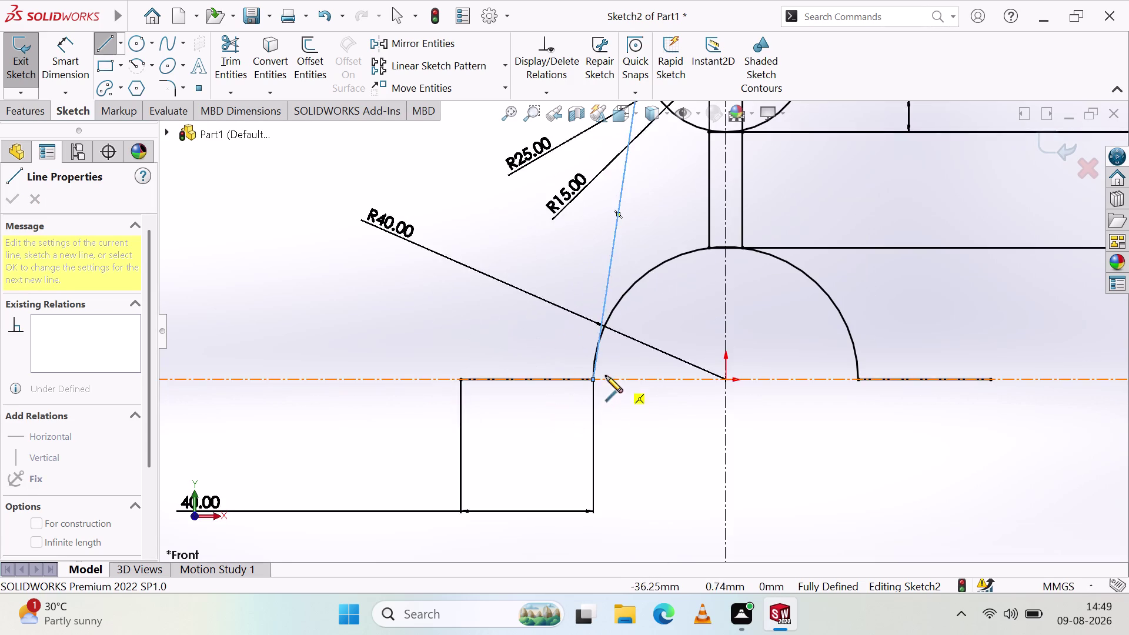
scroll(up, 3)
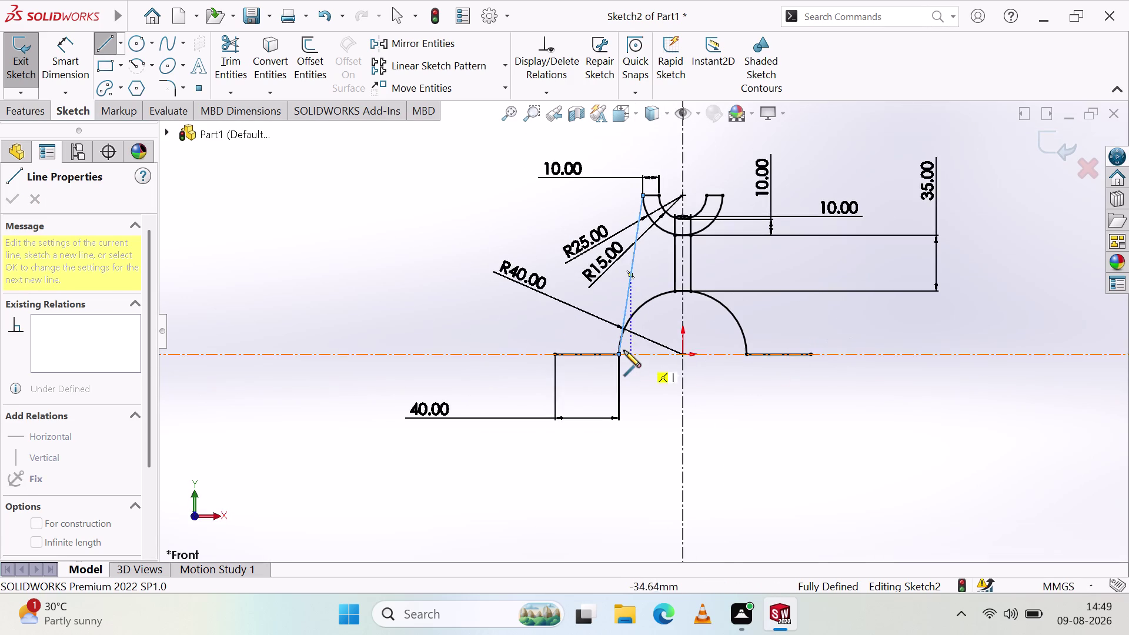
scroll(down, 3)
scroll(down, 3)
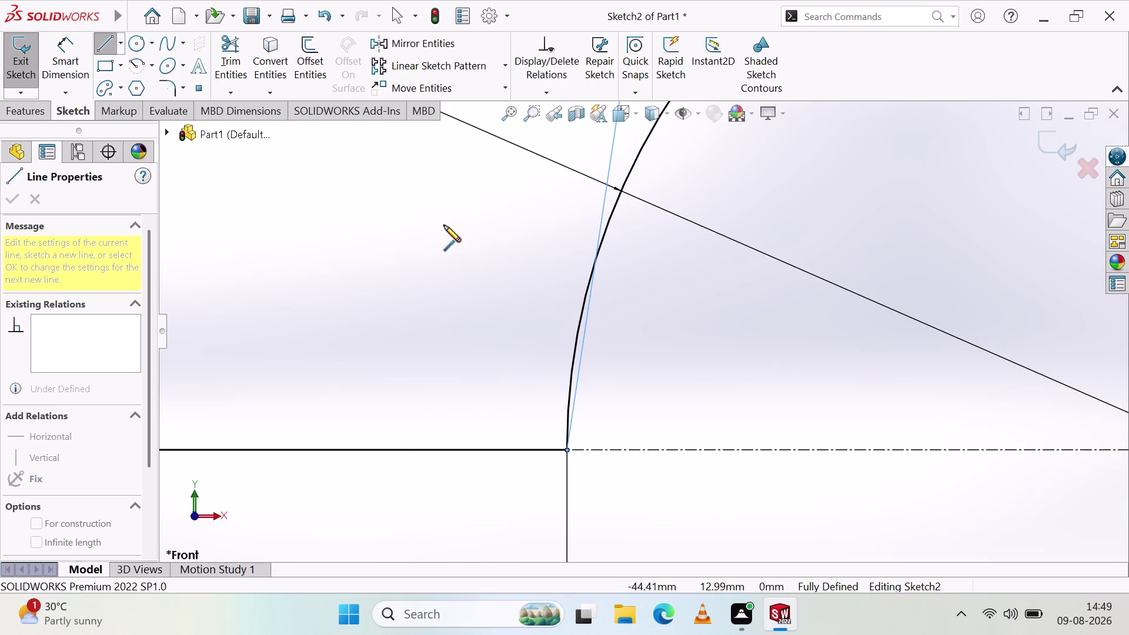
key(Escape)
key(Escape)
click(236, 58)
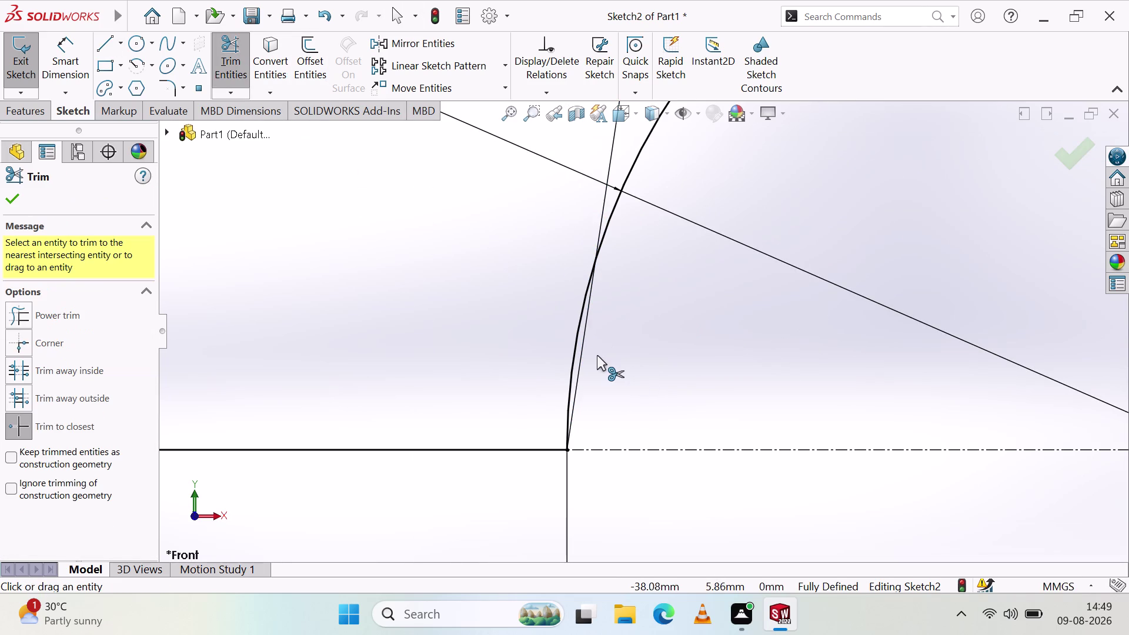
click(583, 347)
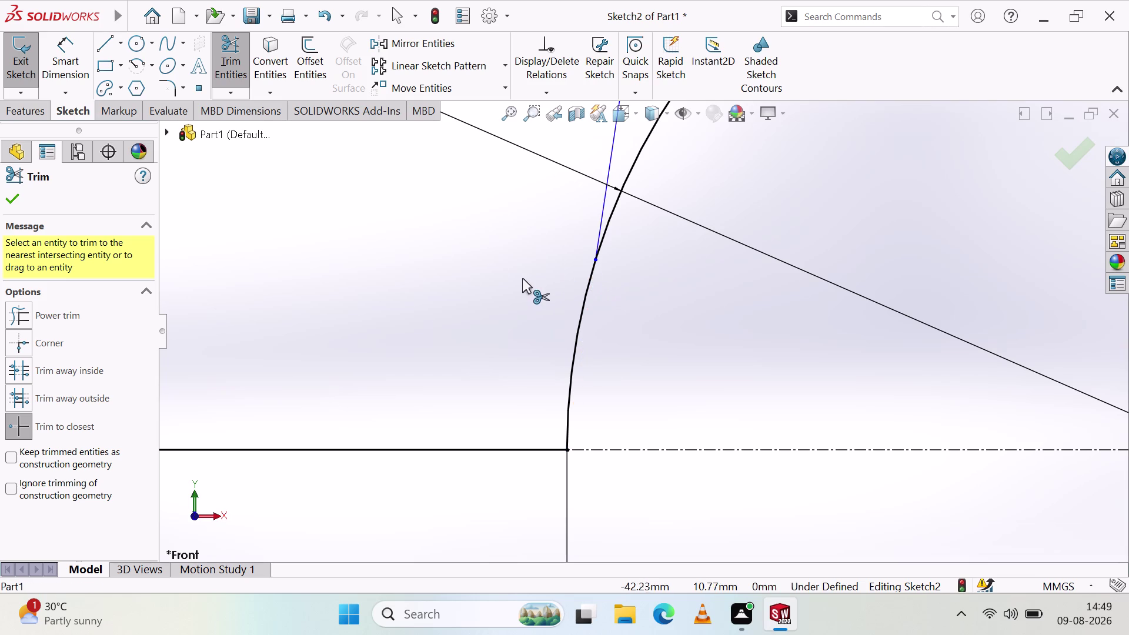
key(Escape)
Undo the trial line and trim edits.
scroll(up, 3)
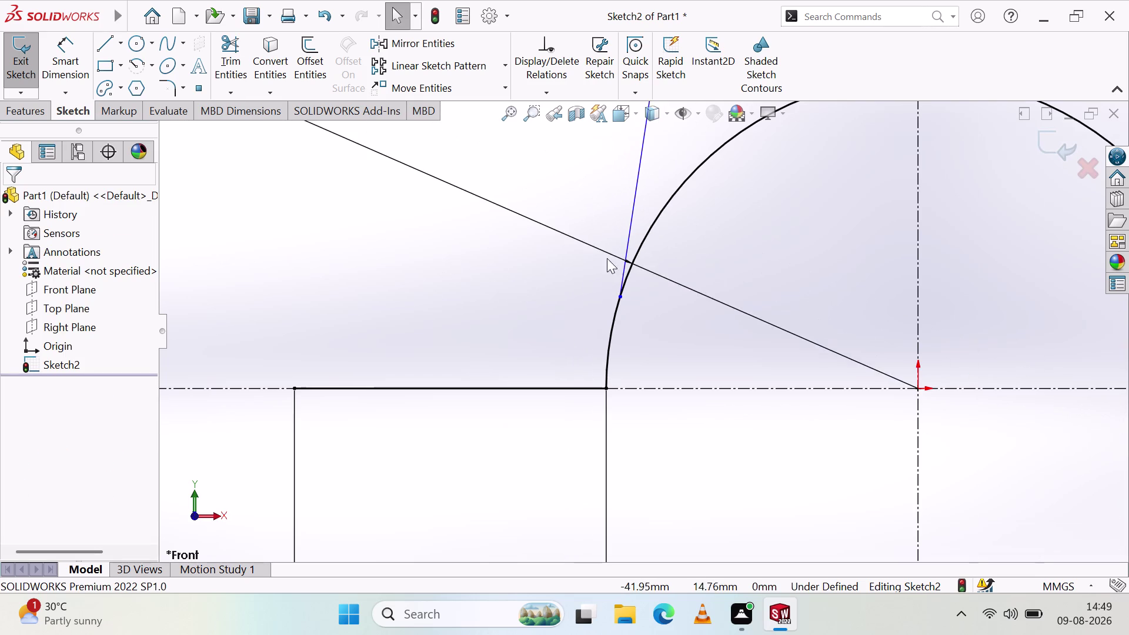
click(582, 244)
click(543, 280)
scroll(up, 3)
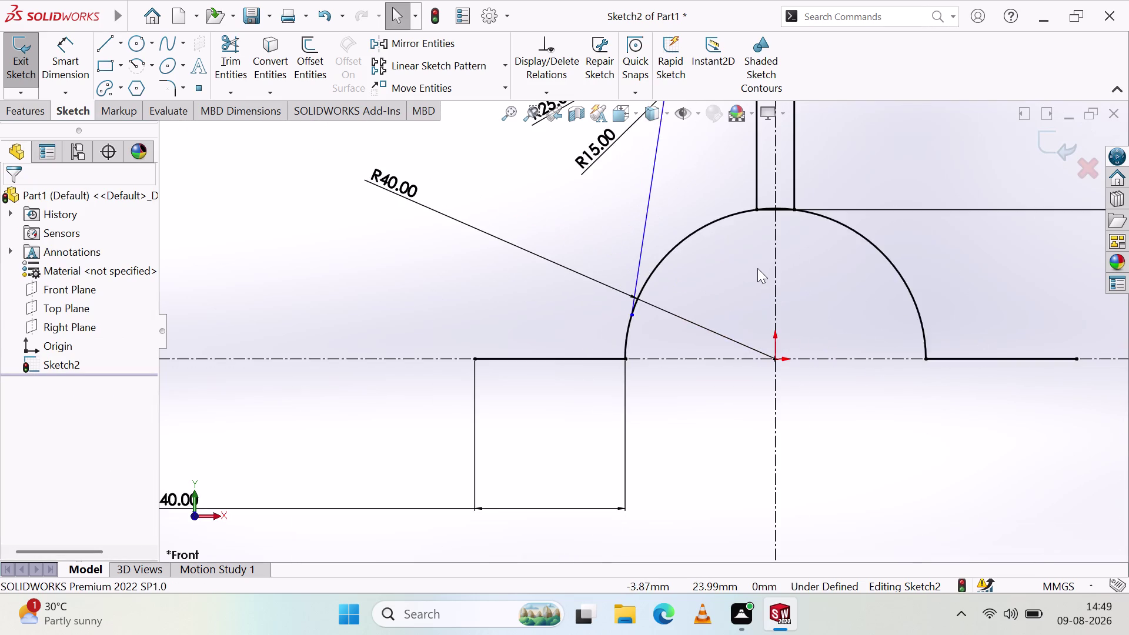
scroll(up, 3)
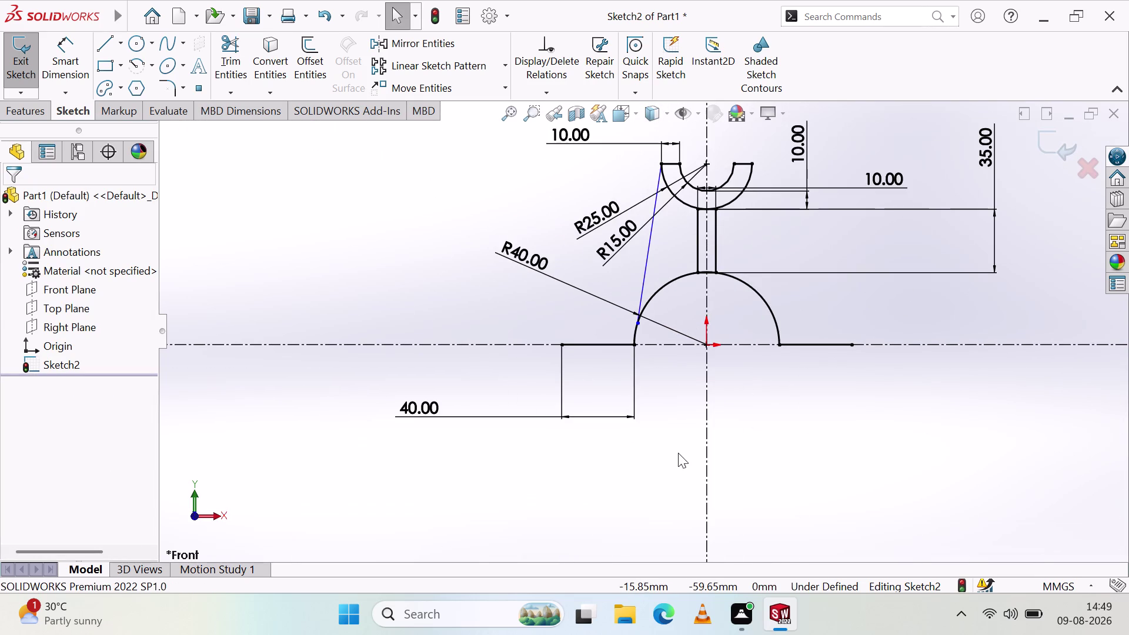
scroll(down, 3)
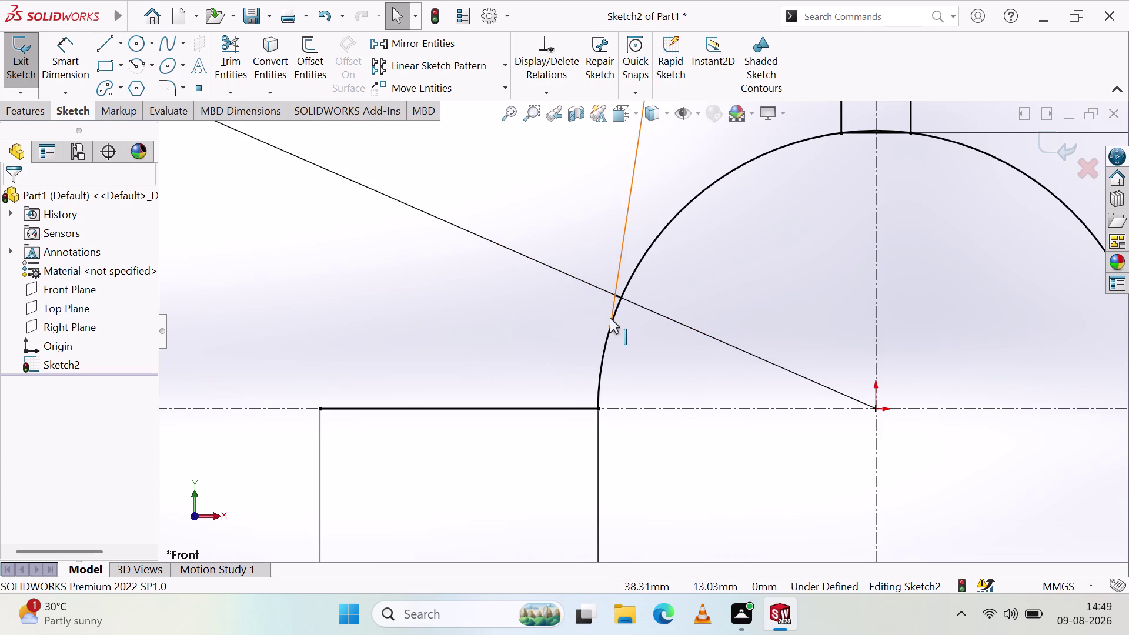
scroll(down, 3)
scroll(down, 3)
scroll(up, 3)
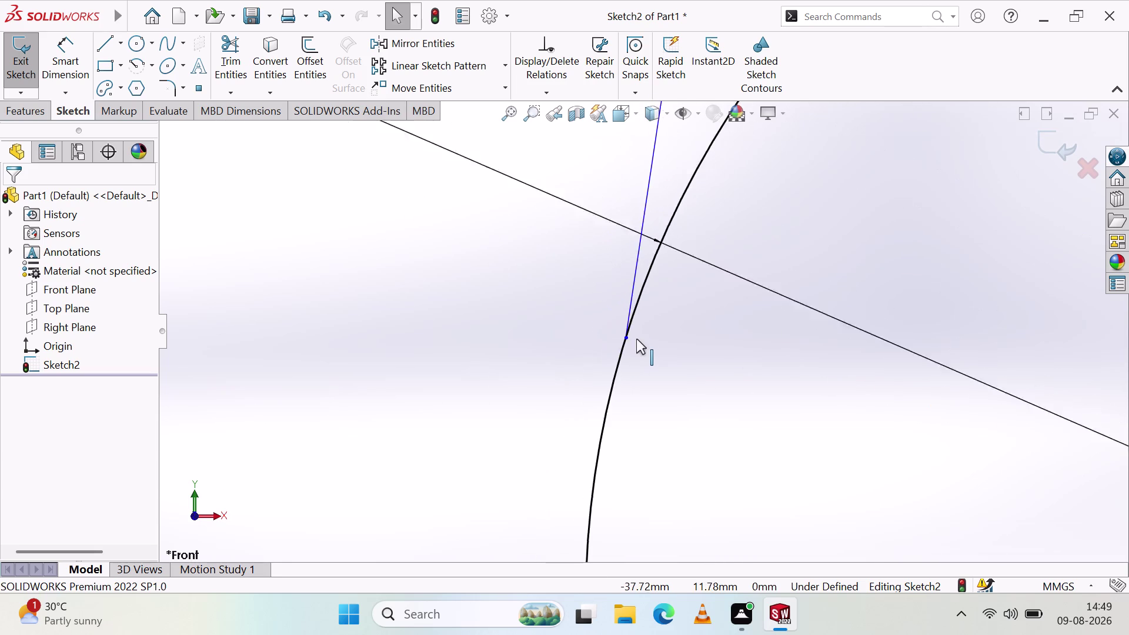
scroll(up, 3)
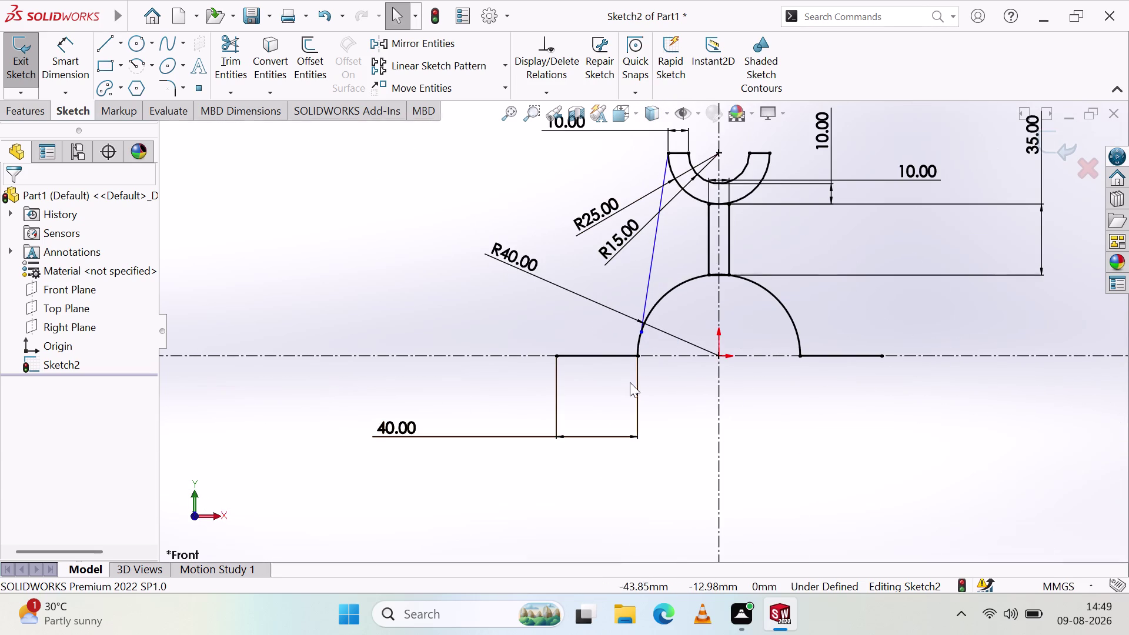
key(ctrl+z)
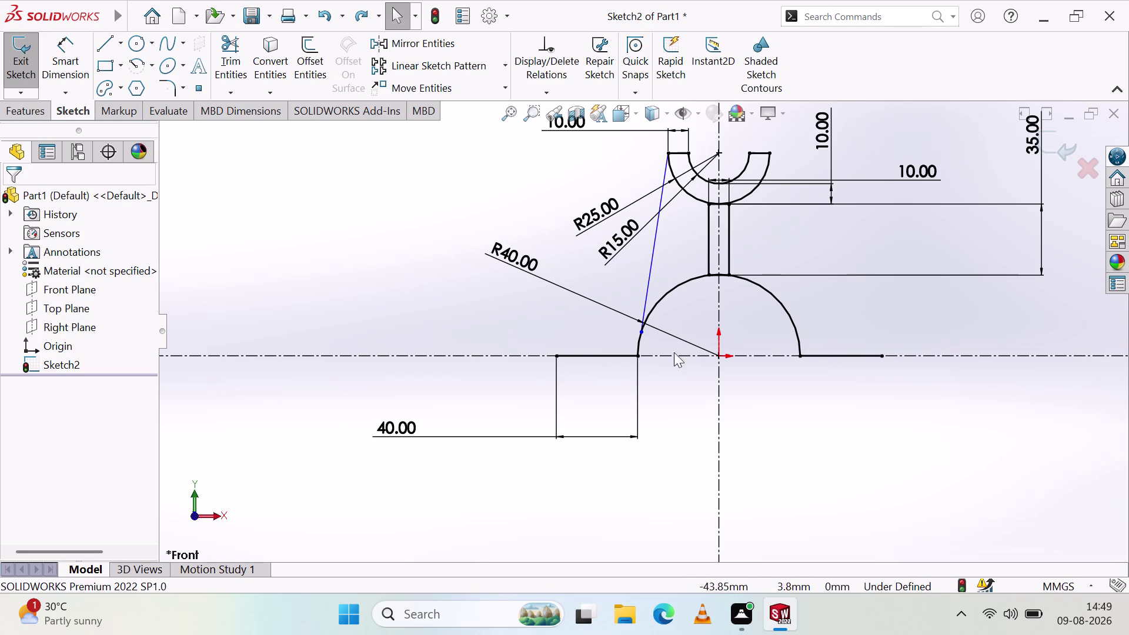
scroll(down, 3)
key(ctrl+z)
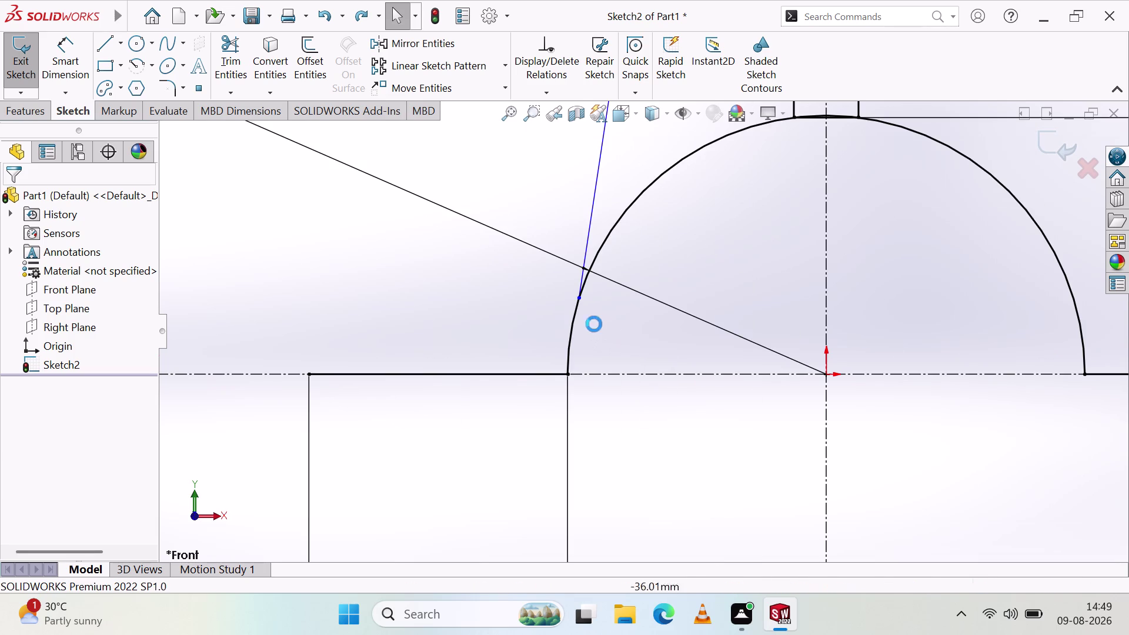
Draw the right side line from the cradle's right tip to the base arc's end, then exit the sketch.
click(106, 43)
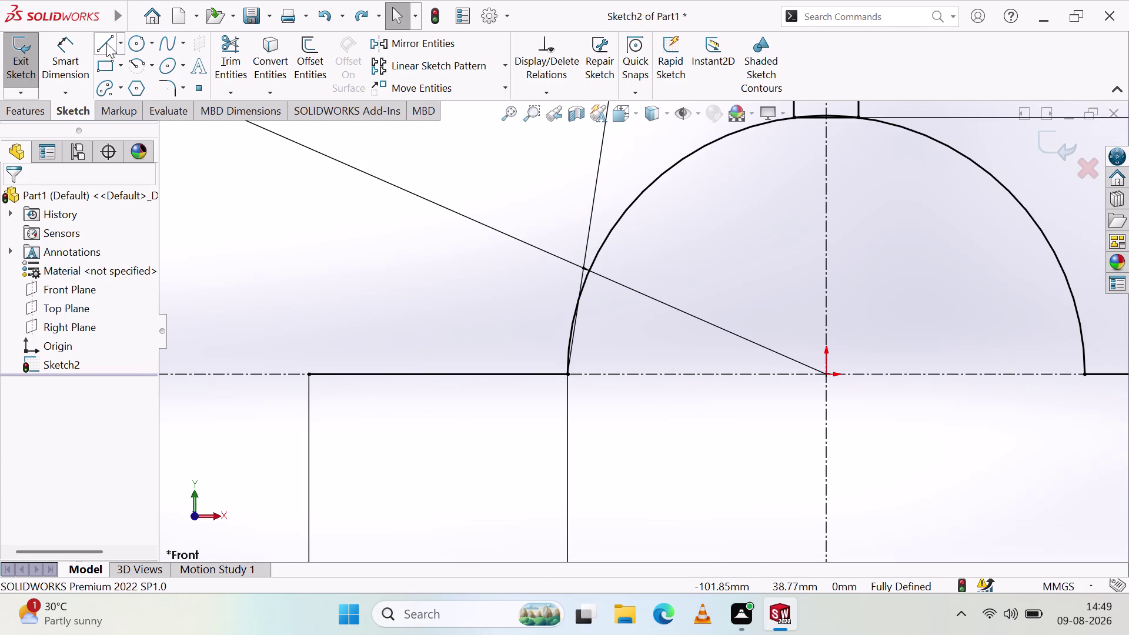
scroll(up, 3)
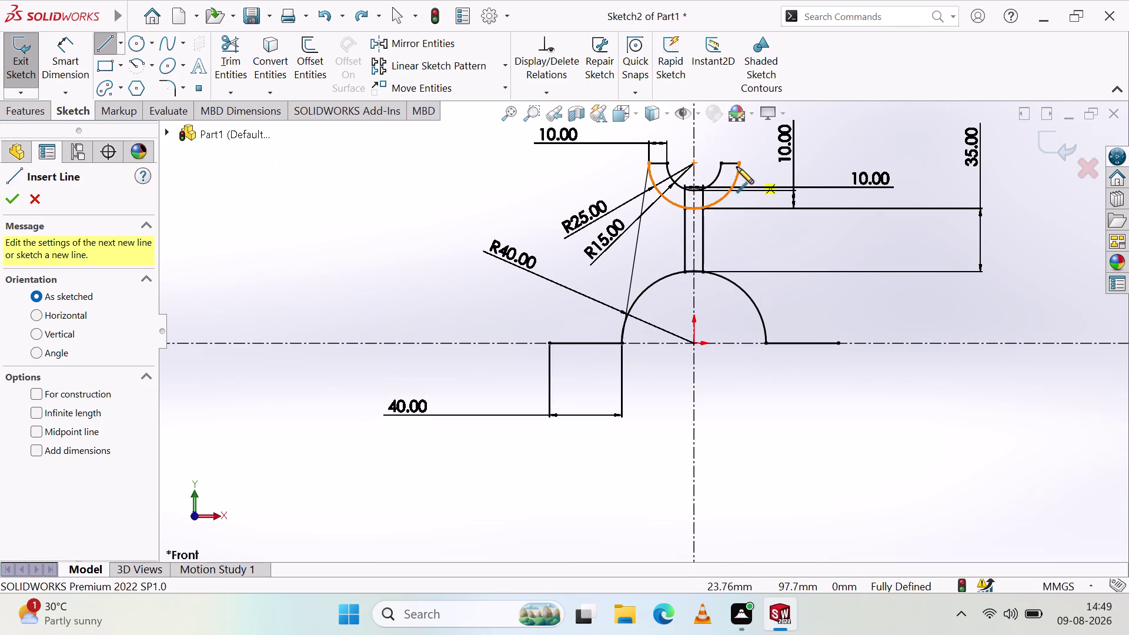
click(739, 162)
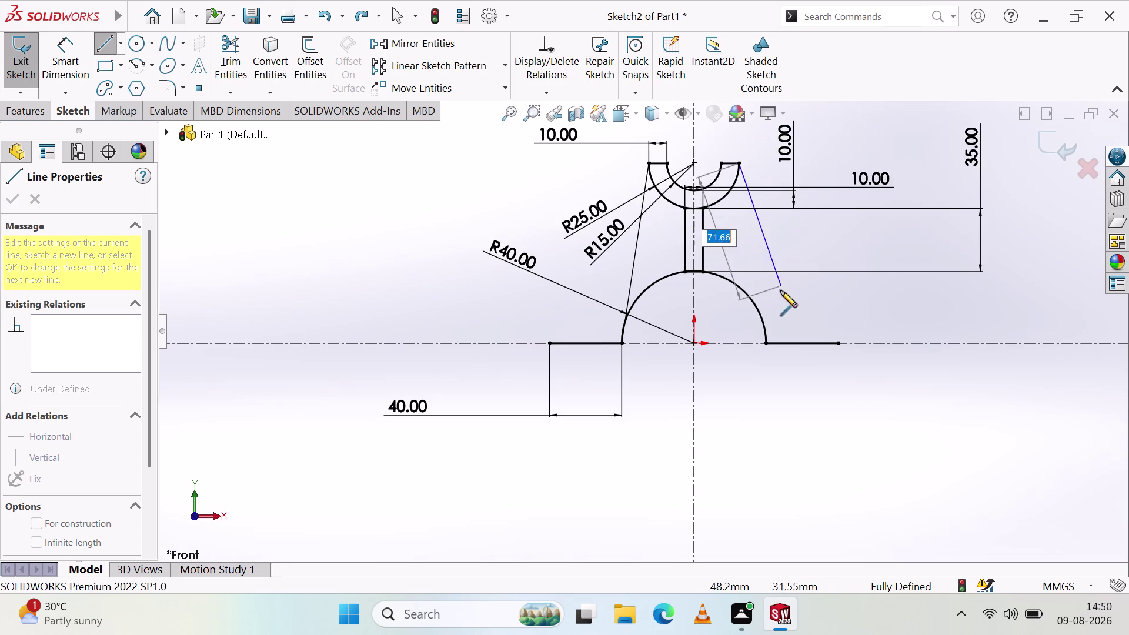
click(765, 343)
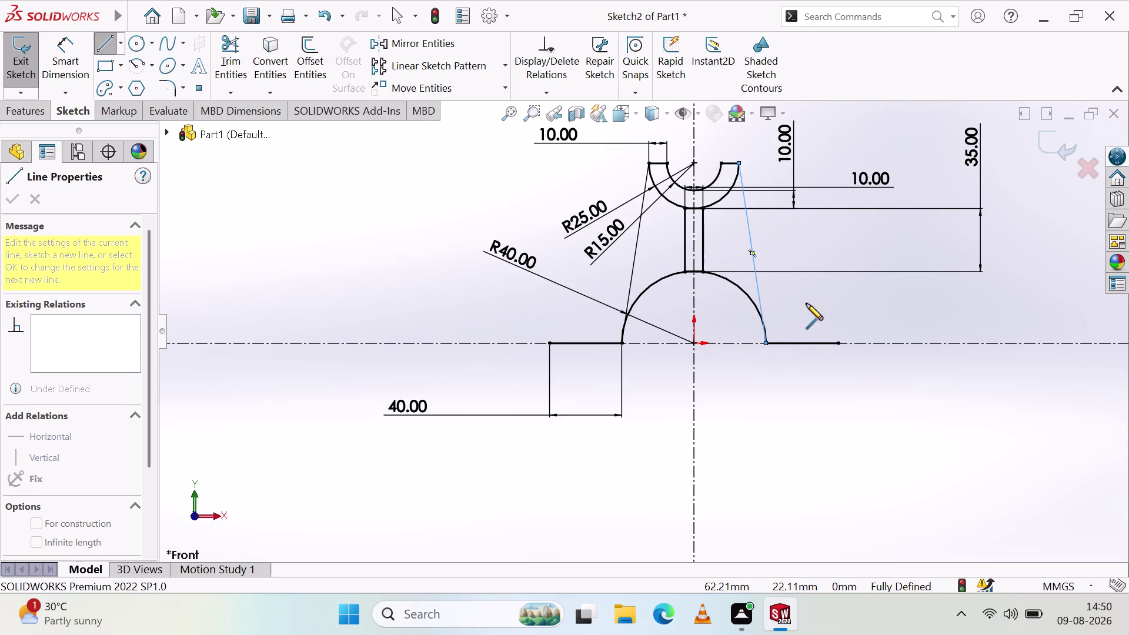
key(Escape)
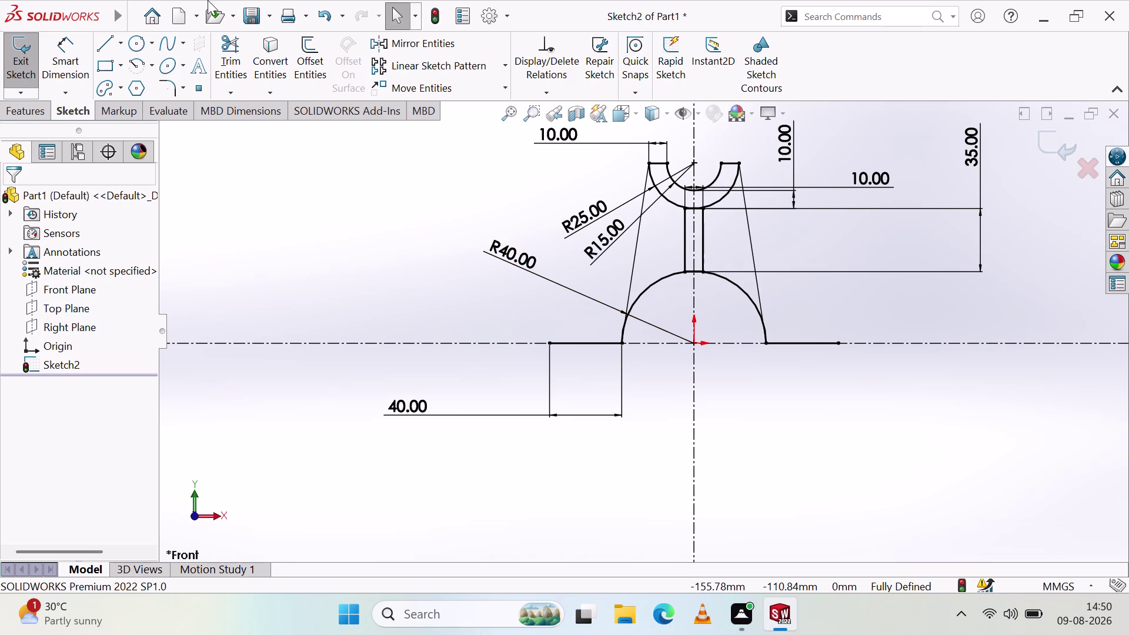
click(12, 64)
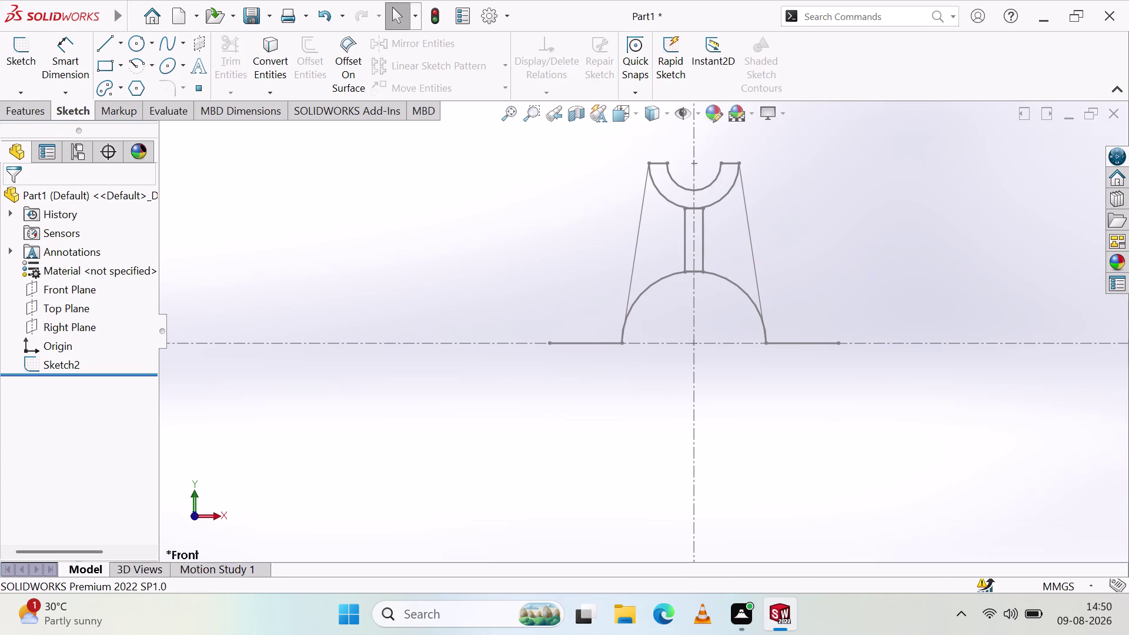
Select Sketch2, briefly reopen it for editing, and exit it again.
click(80, 357)
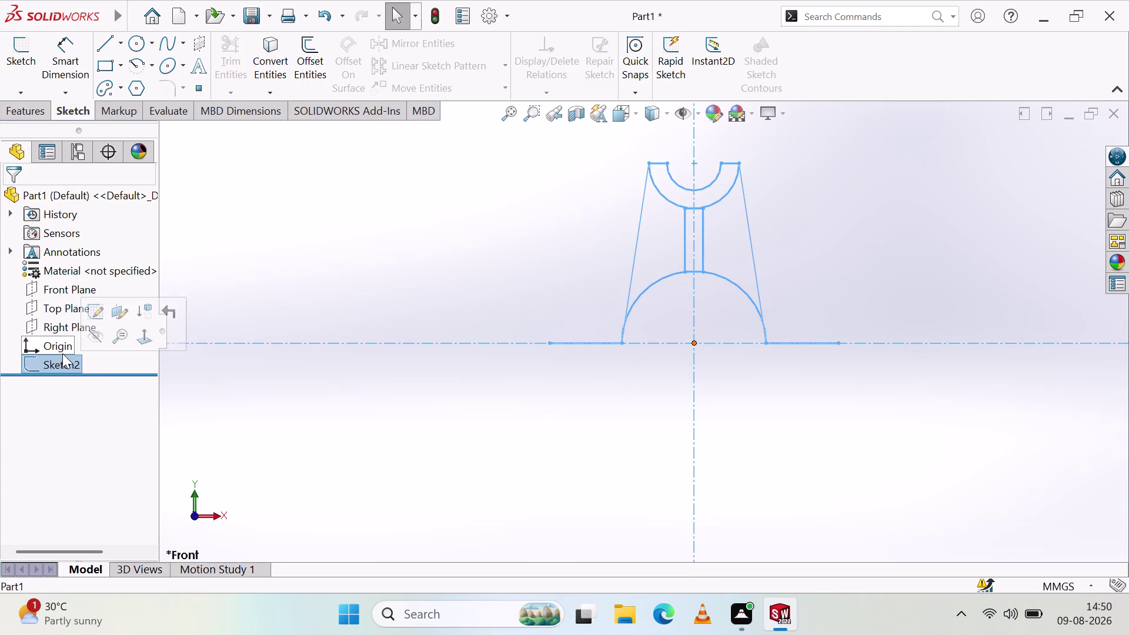
click(25, 69)
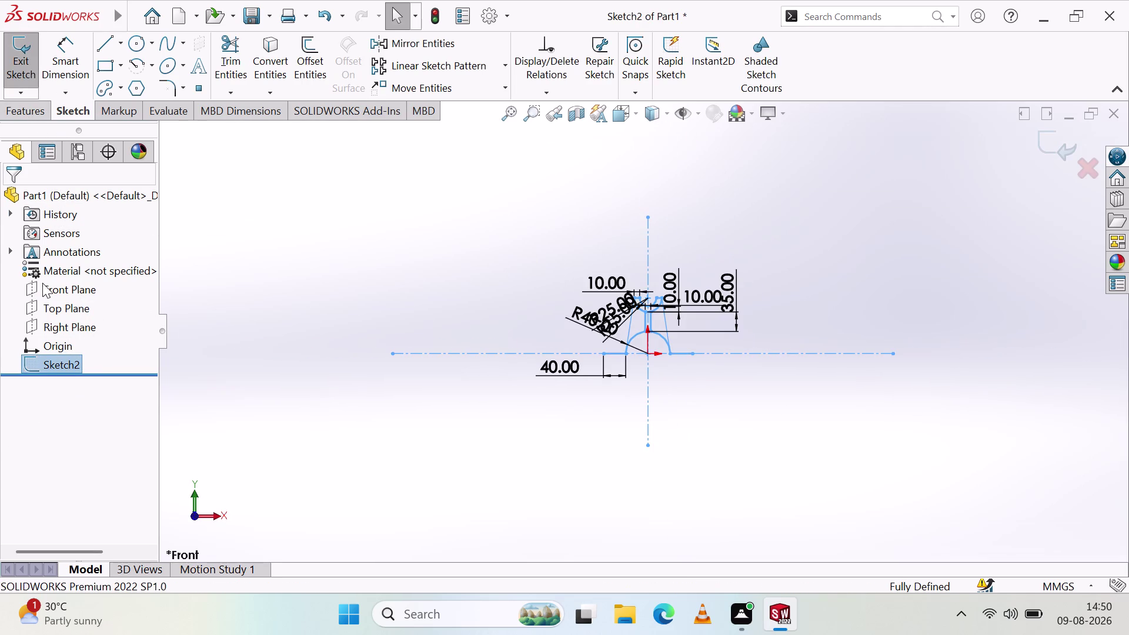
click(25, 79)
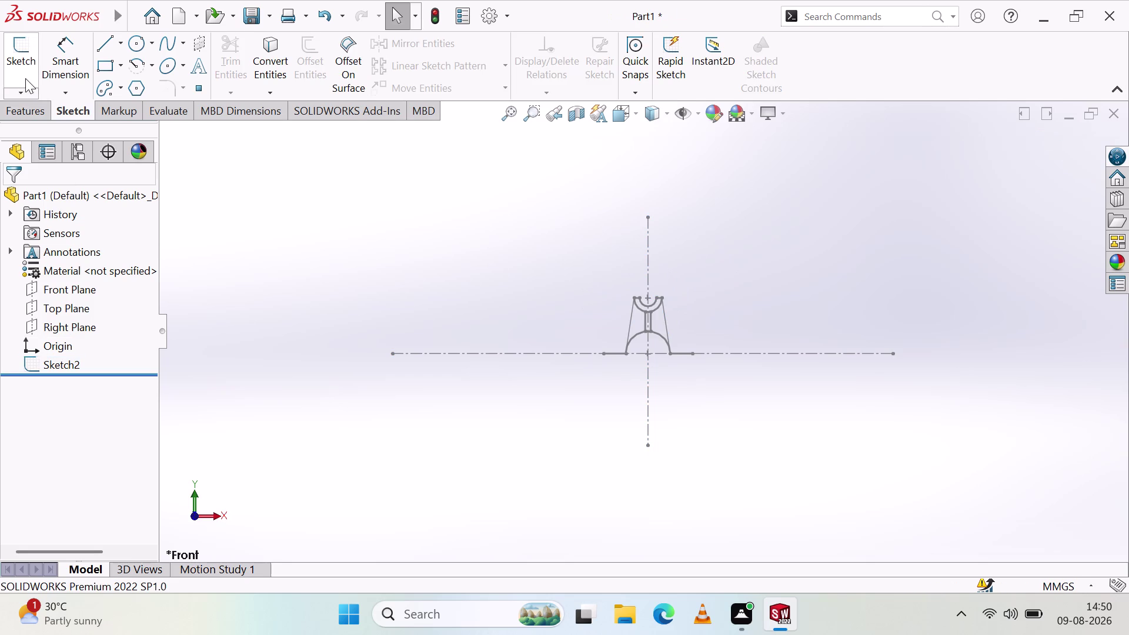
click(75, 366)
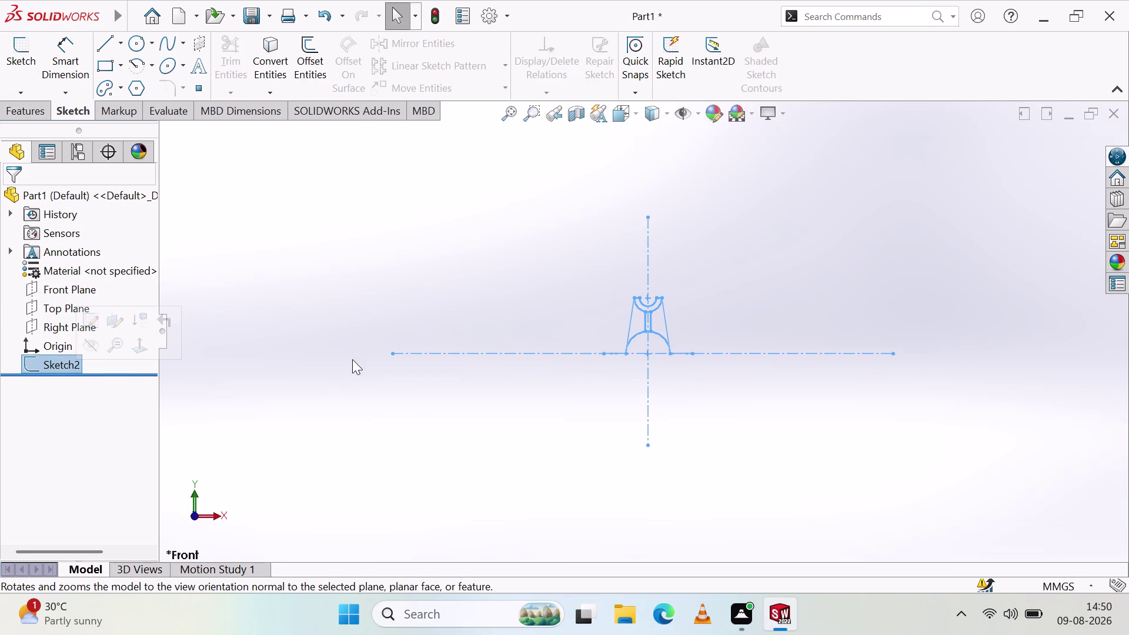
scroll(down, 3)
scroll(down, 3)
scroll(up, 3)
scroll(down, 3)
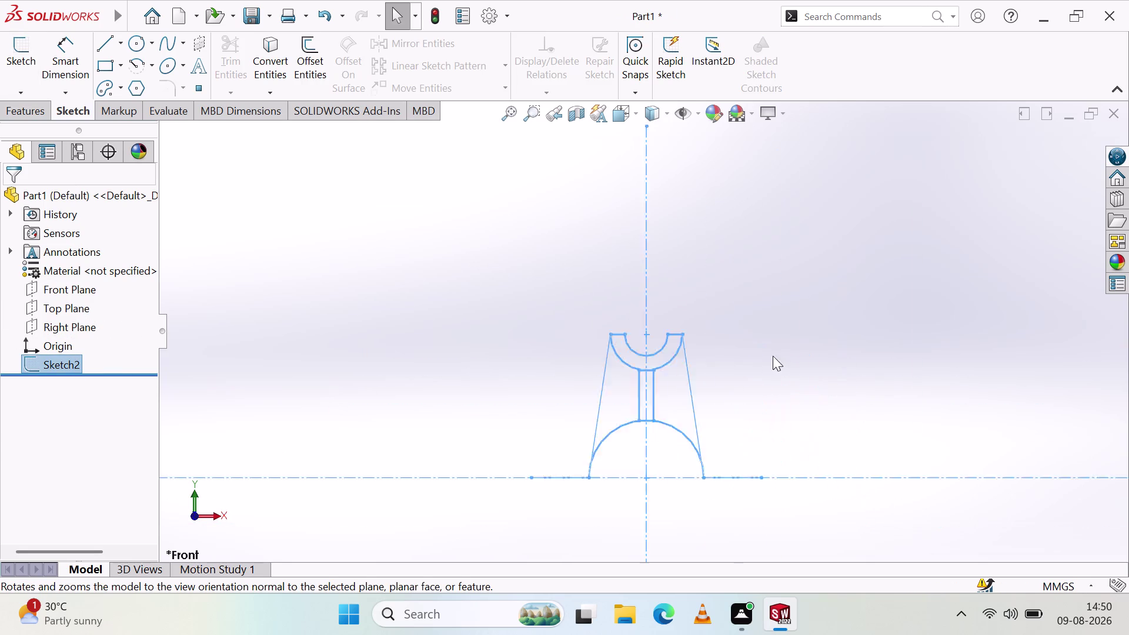
scroll(down, 3)
scroll(down, 3)
scroll(up, 3)
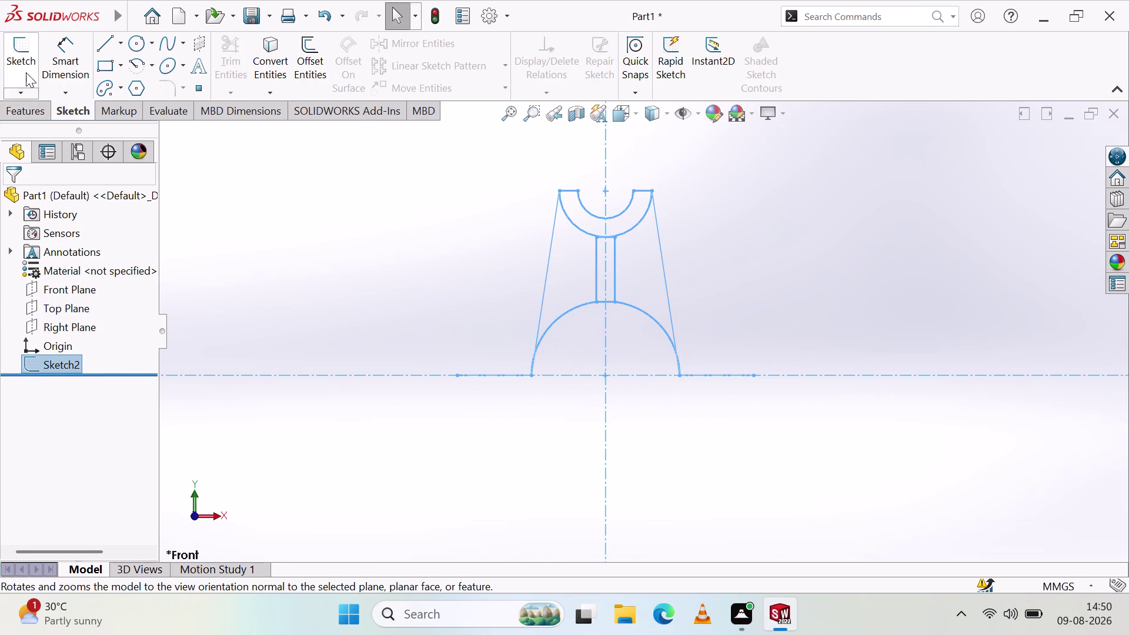
Start an extrusion of the bracket sketch, cancel it, and return to the sketch commands.
click(28, 105)
click(40, 62)
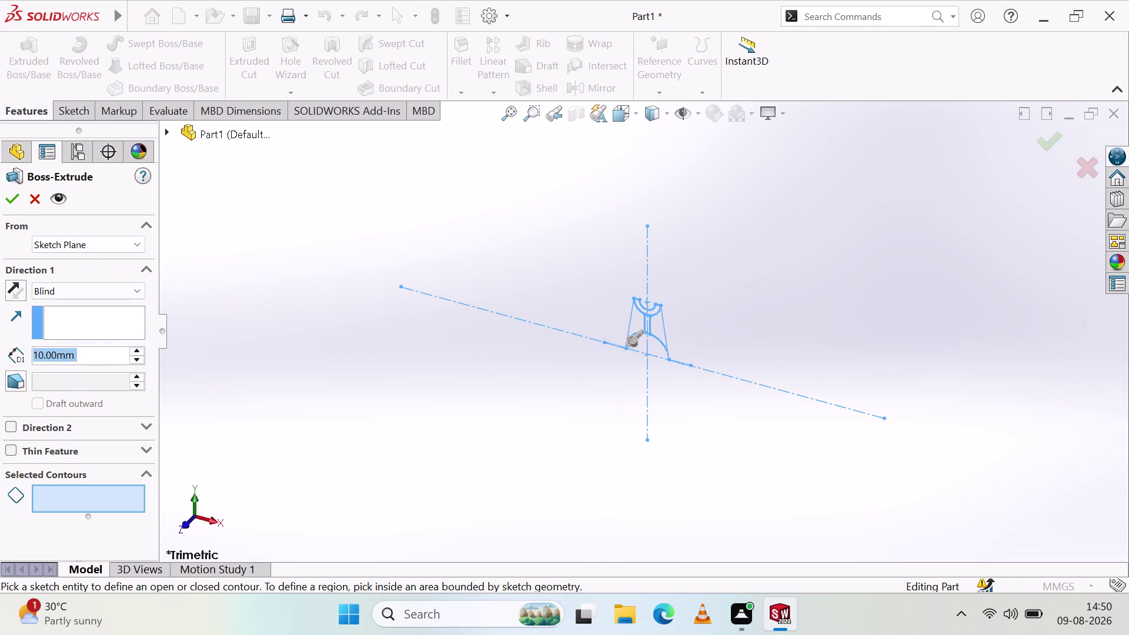
click(35, 199)
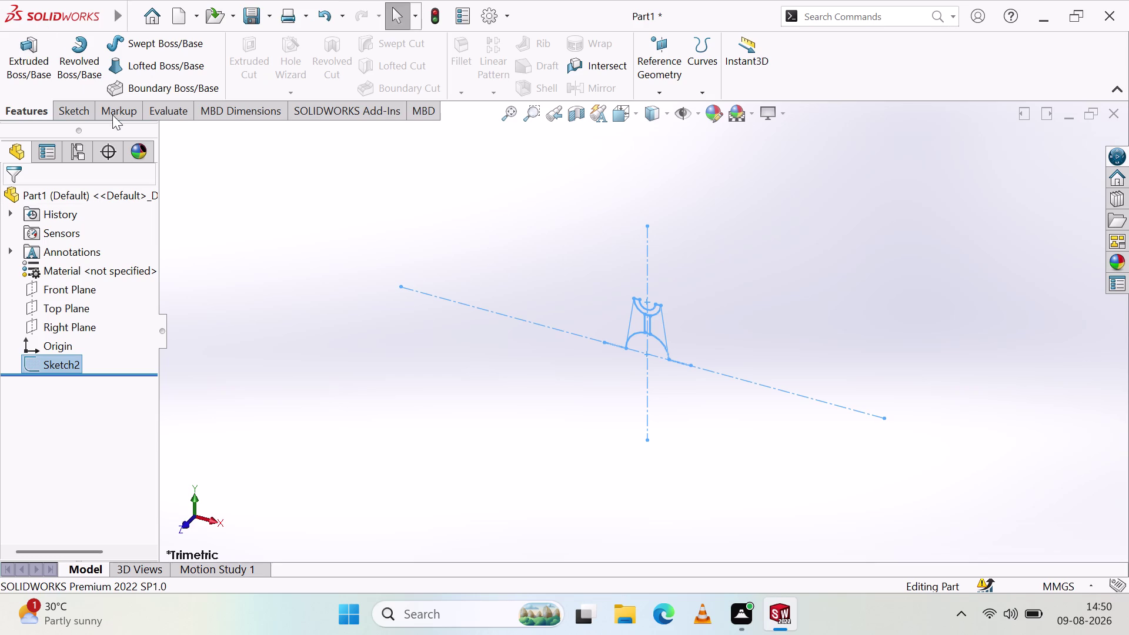
click(73, 109)
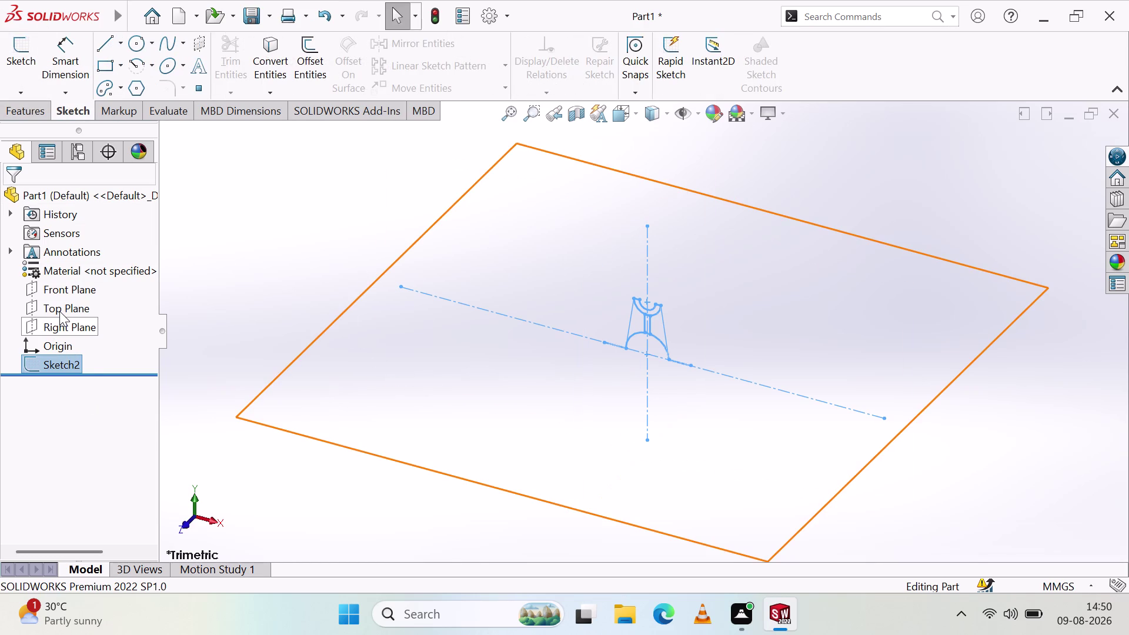
Create a new sketch on the Front Plane, then exit it empty.
click(64, 294)
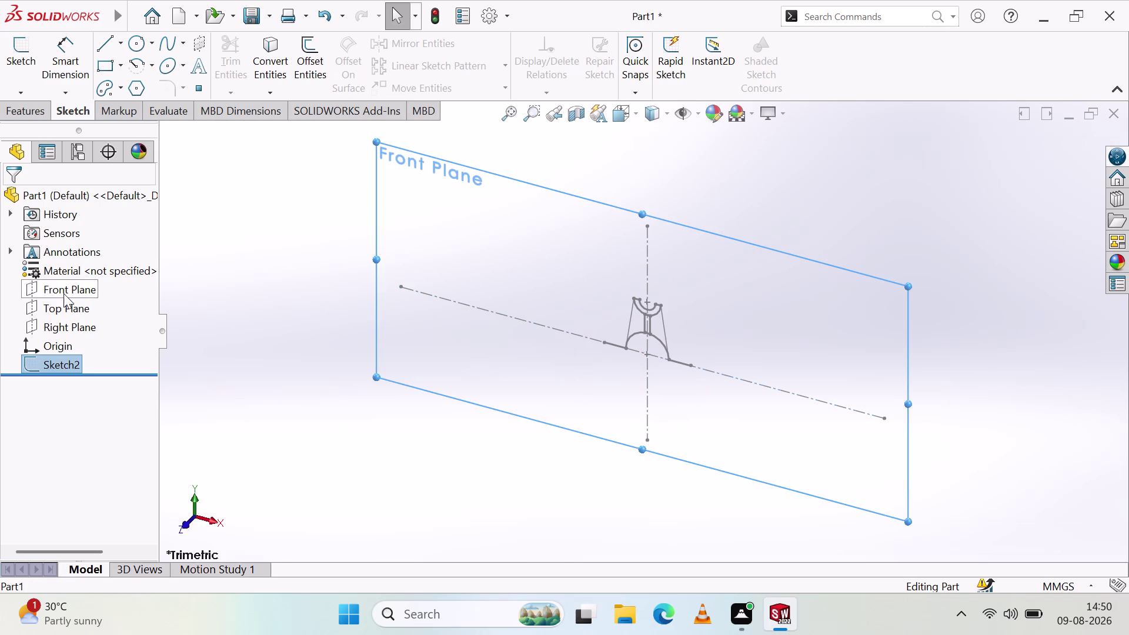
click(26, 109)
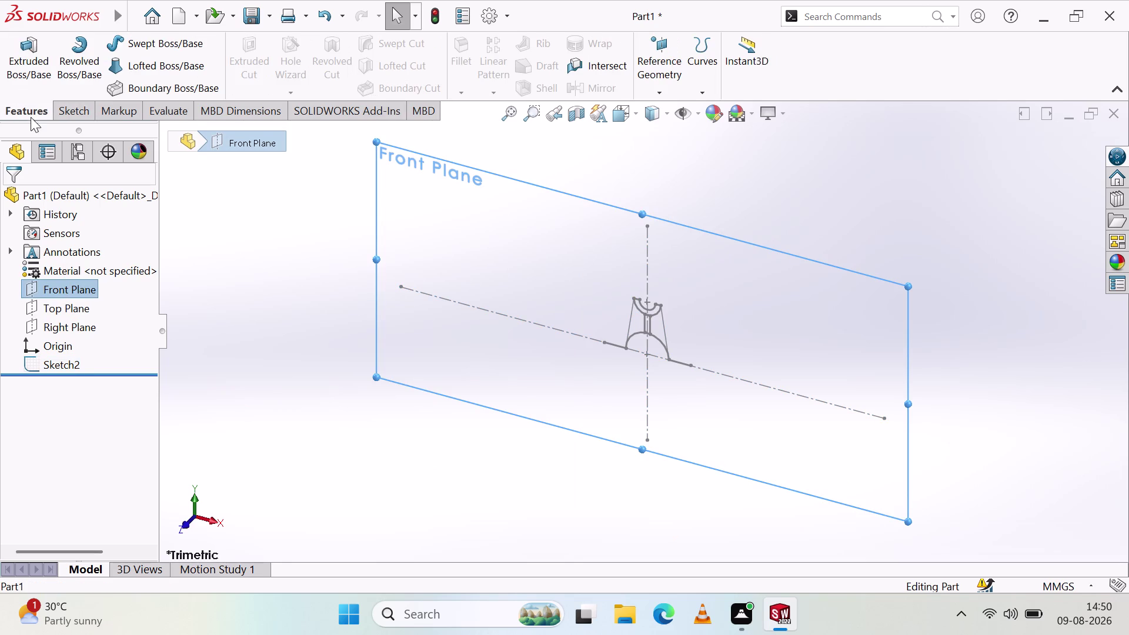
click(19, 66)
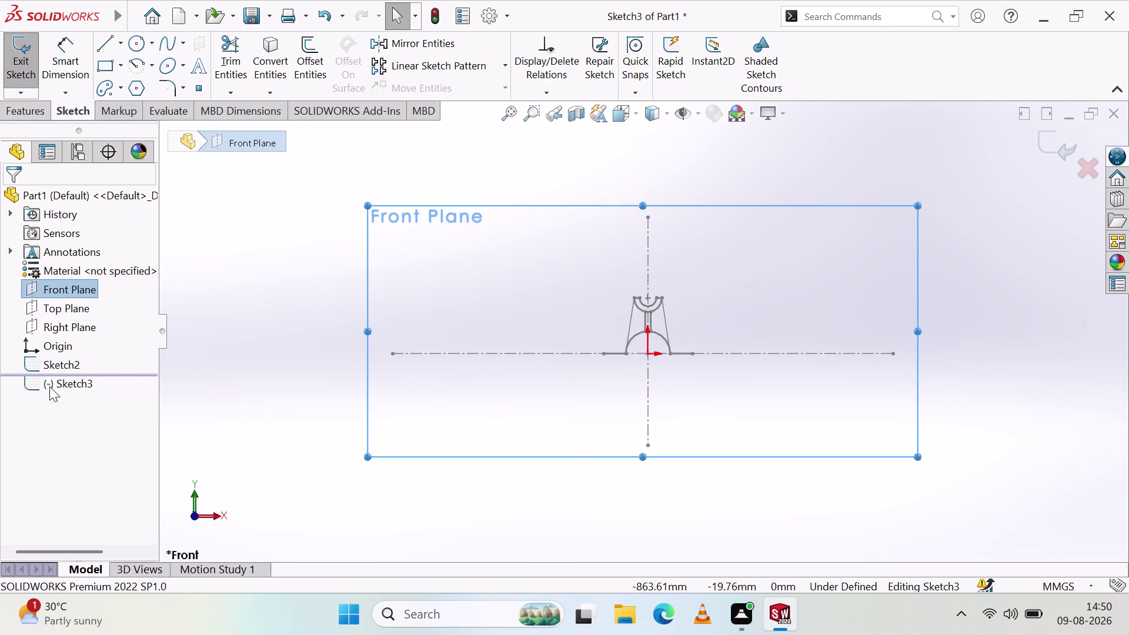
click(70, 366)
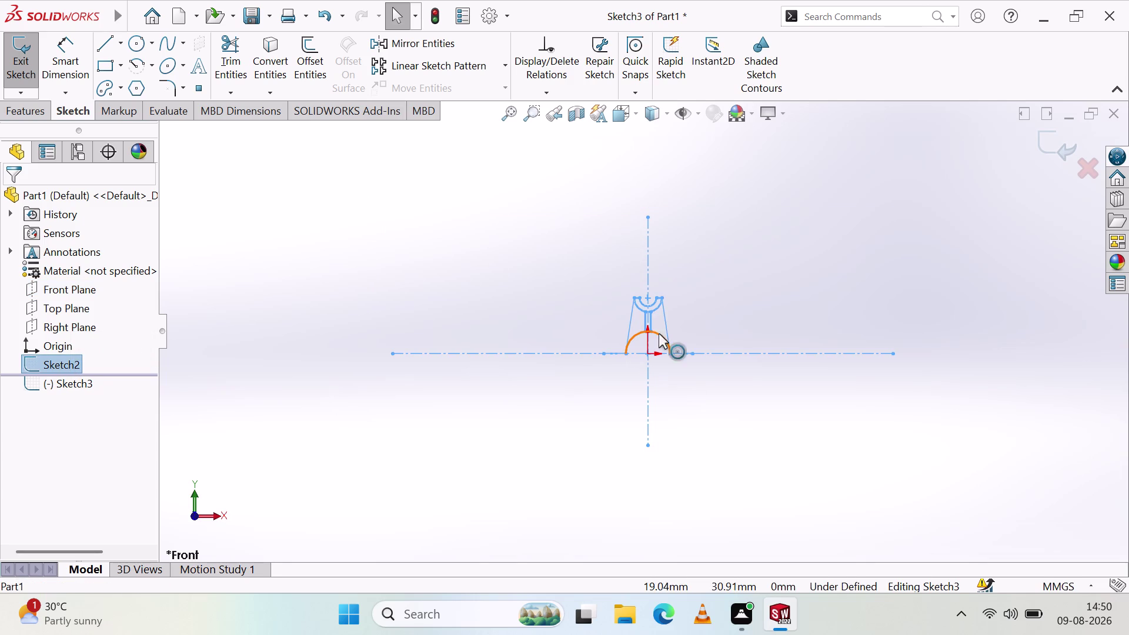
scroll(down, 3)
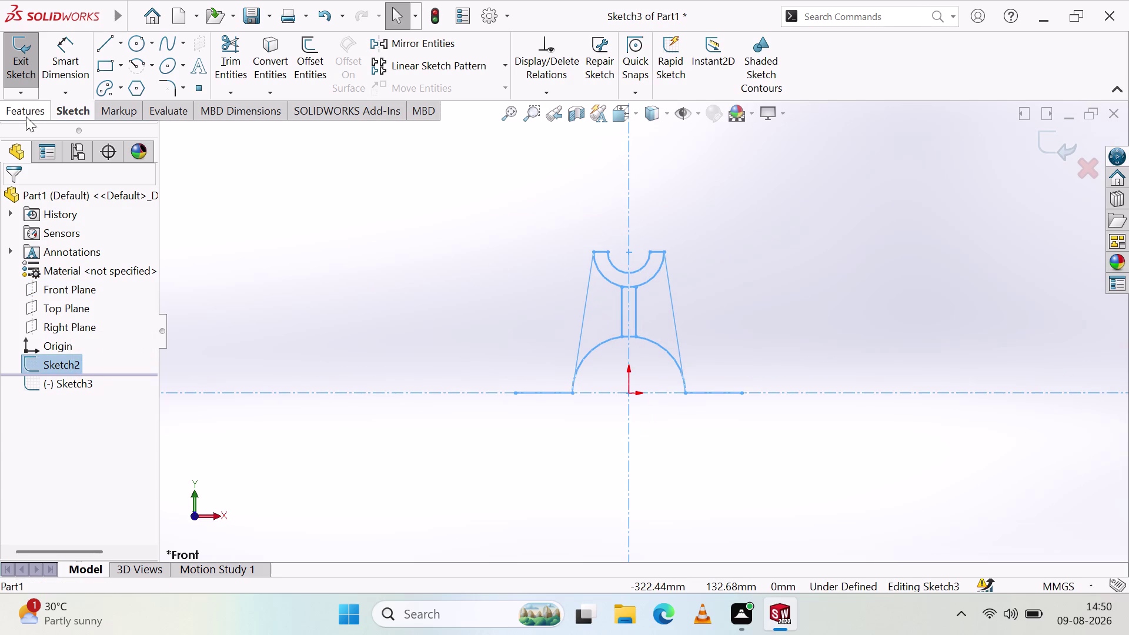
click(16, 63)
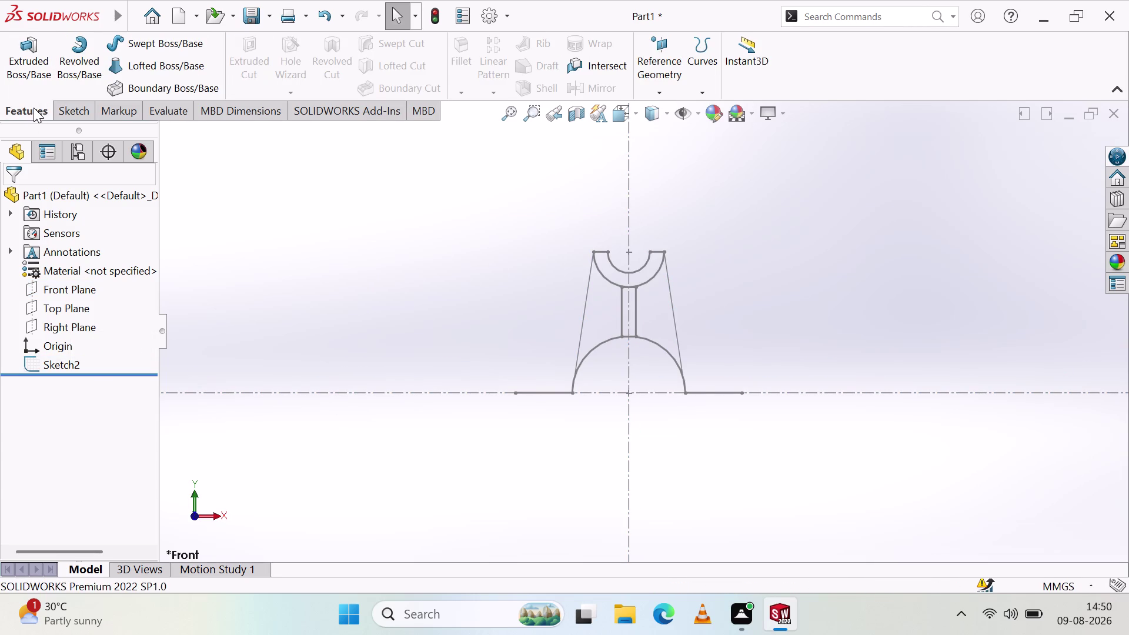
Select Sketch2 and start a Boss-Extrude on it.
click(36, 72)
click(10, 199)
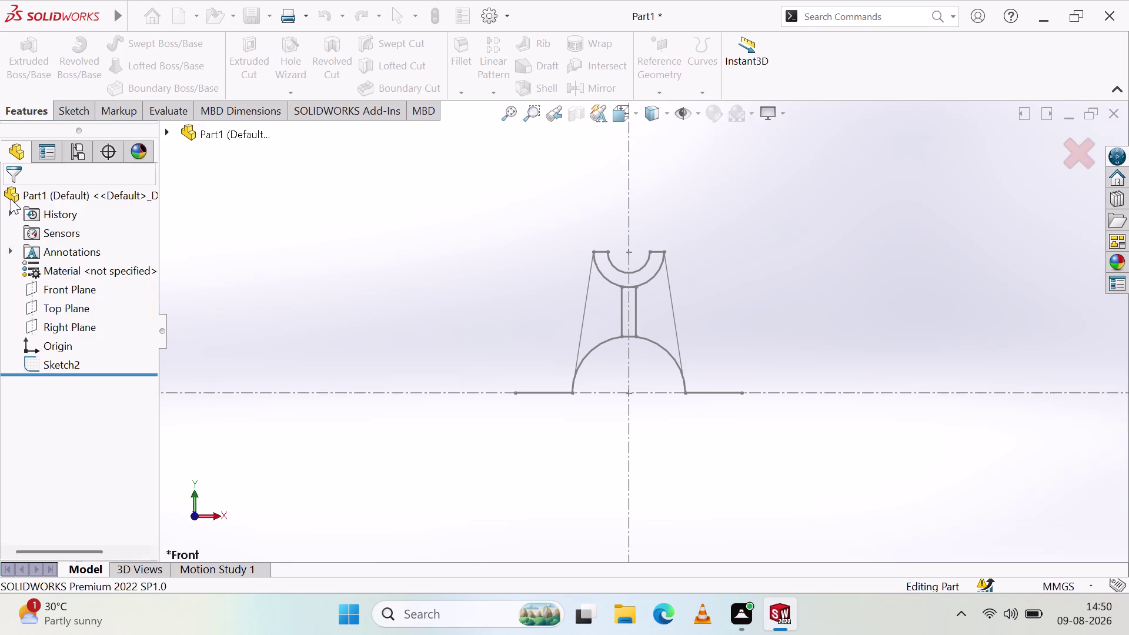
click(63, 360)
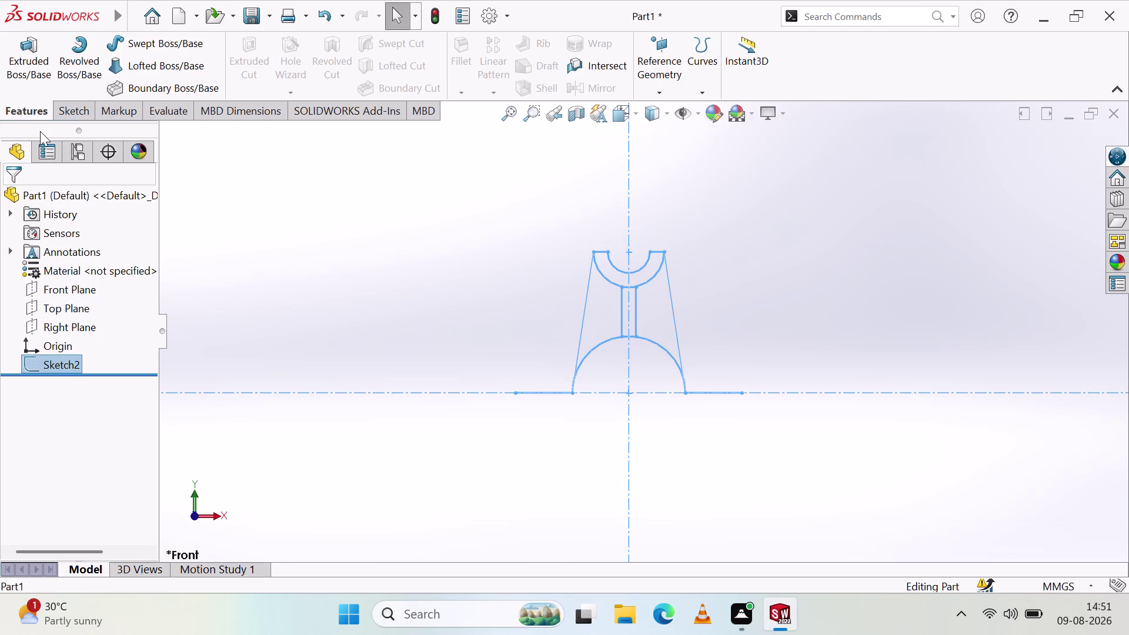
click(38, 71)
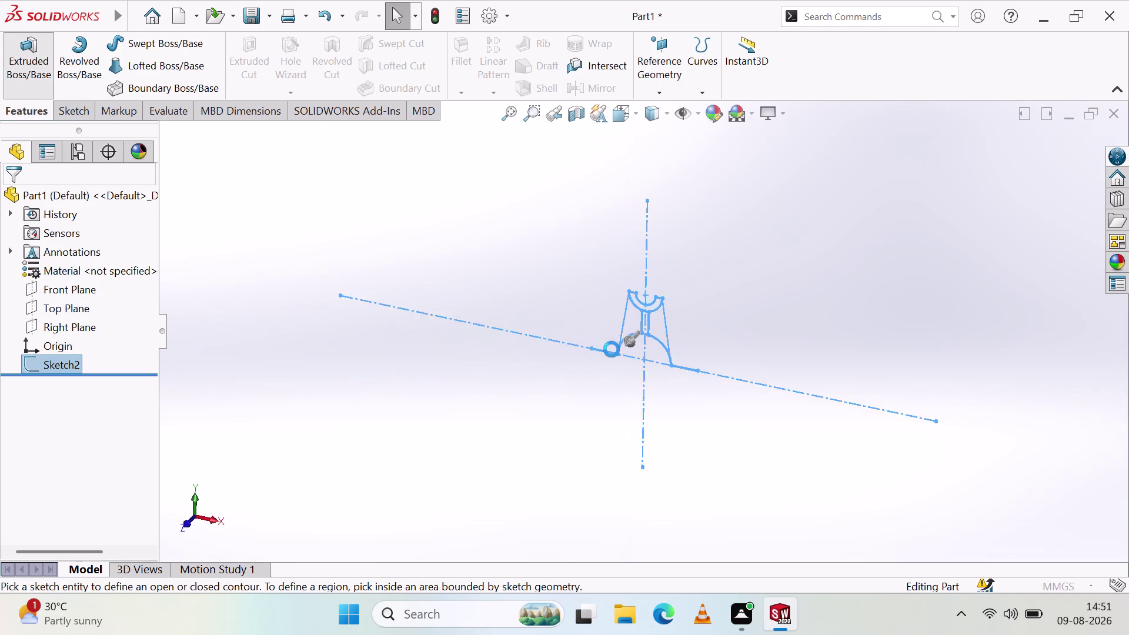
Zoom around Sketch2 and begin choosing regions for a Boss-Extrude.
scroll(up, 3)
scroll(down, 3)
scroll(down, 3)
scroll(up, 3)
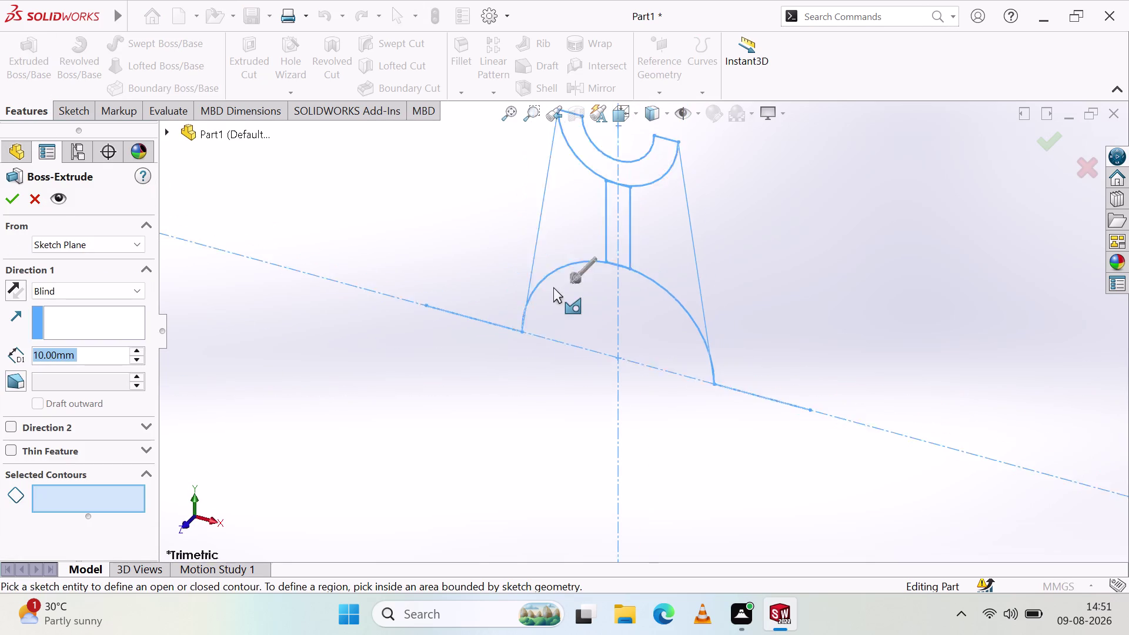
scroll(up, 3)
scroll(down, 3)
scroll(up, 3)
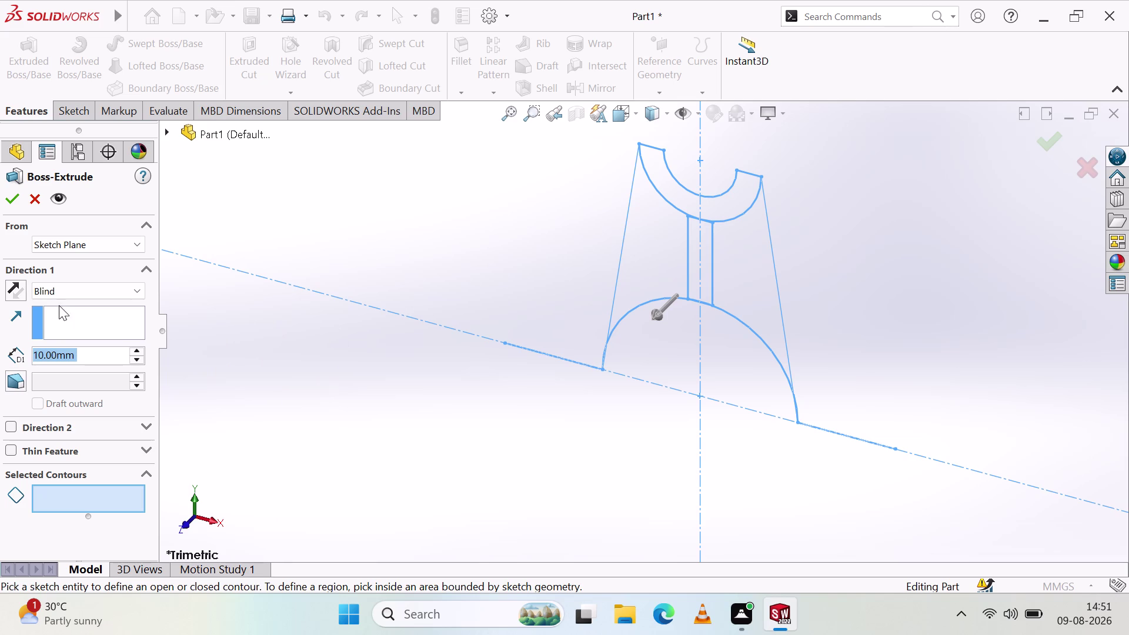
click(14, 290)
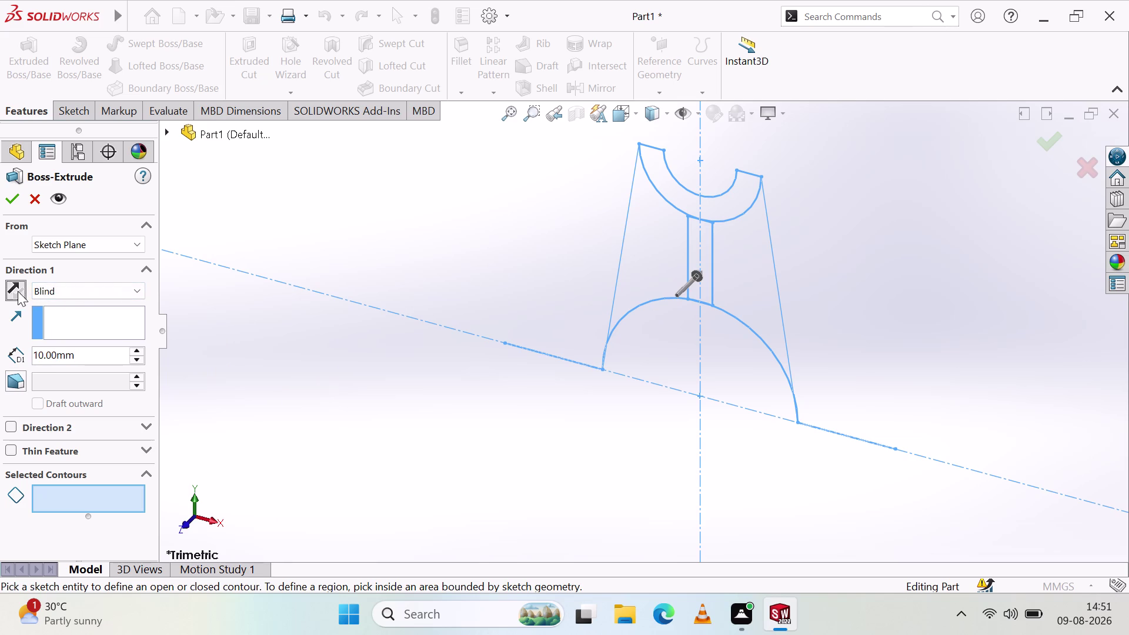
click(738, 258)
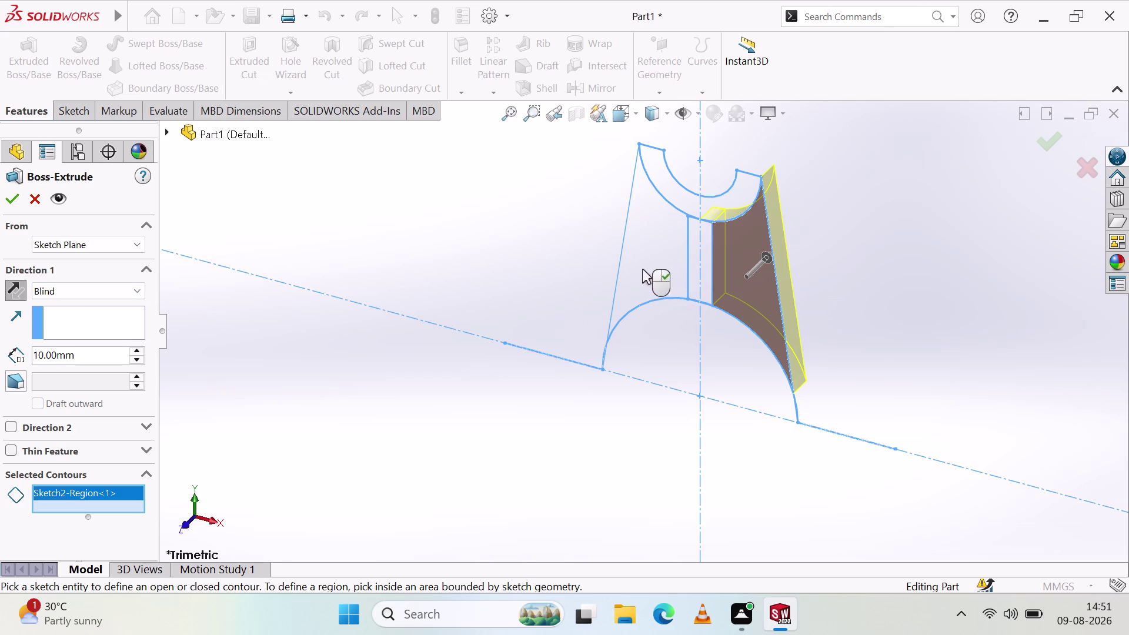
Pick the right side, middle and outline regions of the bracket for the extrusion.
click(642, 268)
click(741, 191)
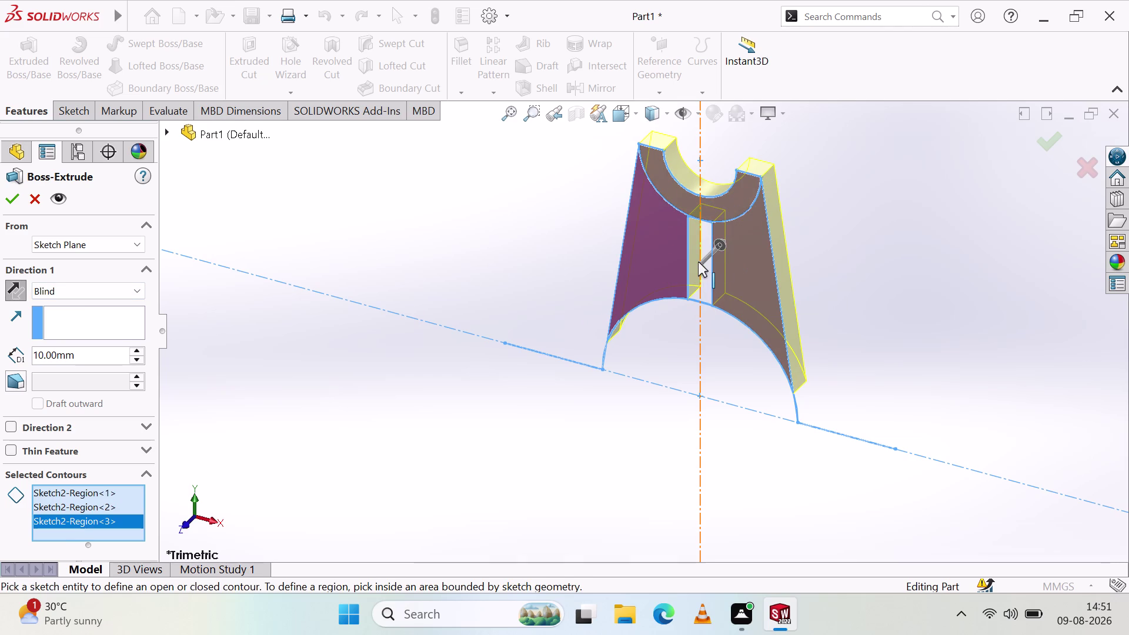
click(704, 288)
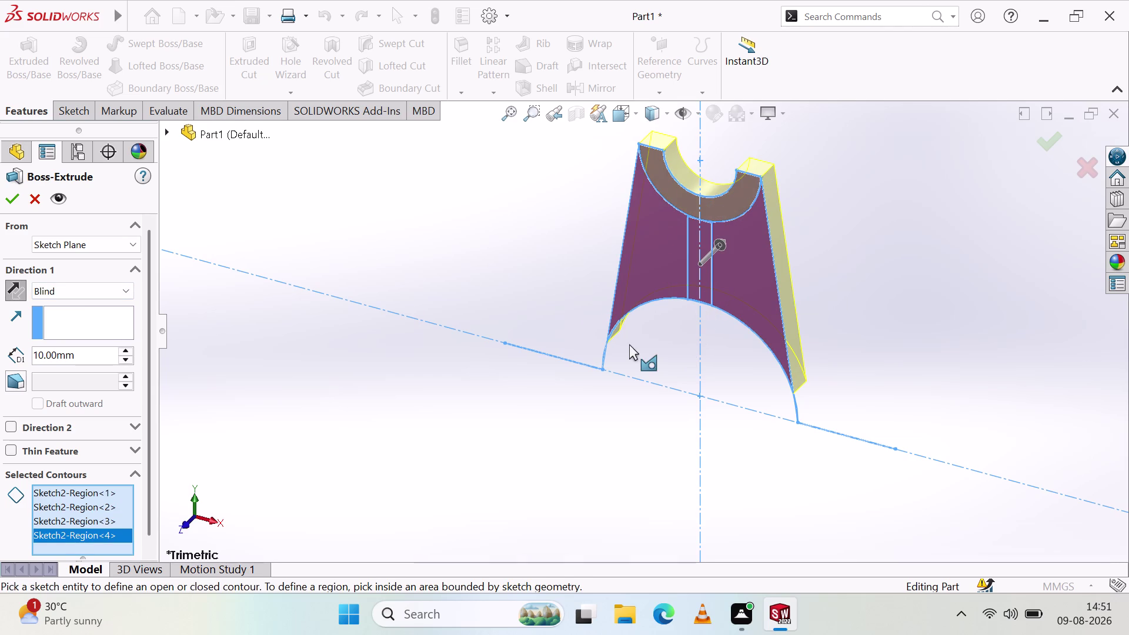
click(629, 344)
click(568, 359)
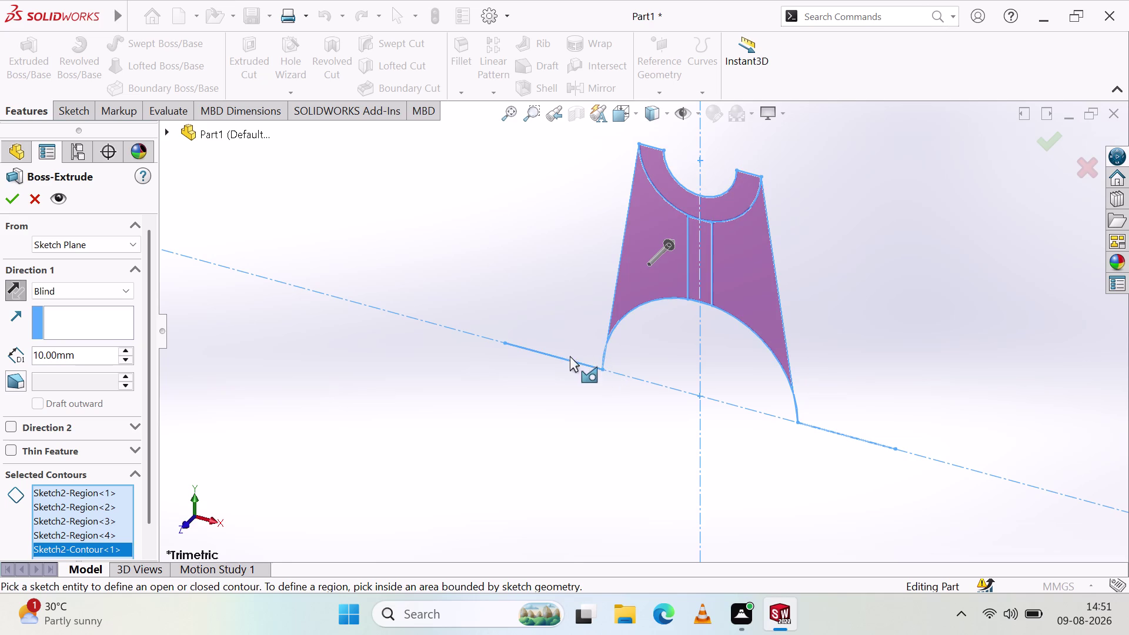
middle_drag(831, 294, 841, 256)
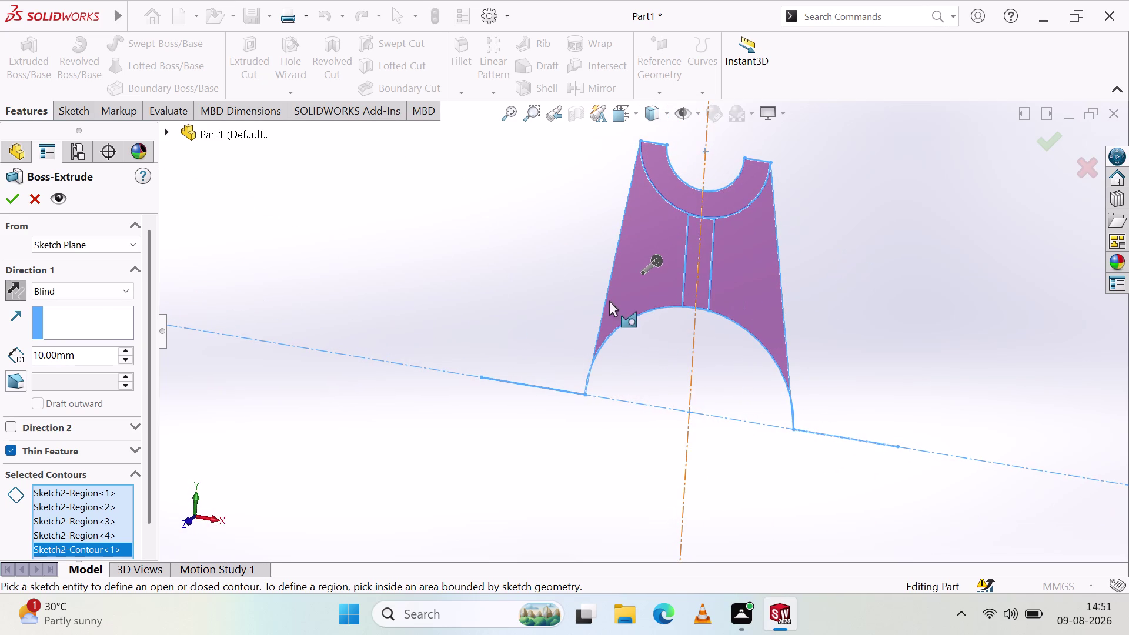
Cancel the Boss-Extrude so no thin feature is created.
click(21, 287)
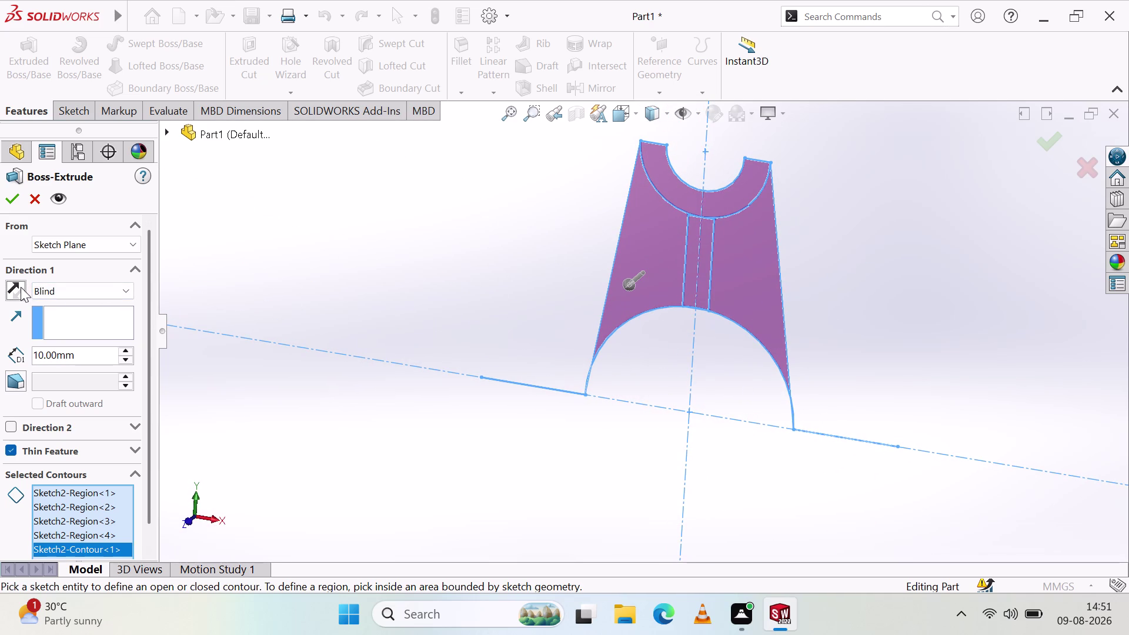
click(21, 286)
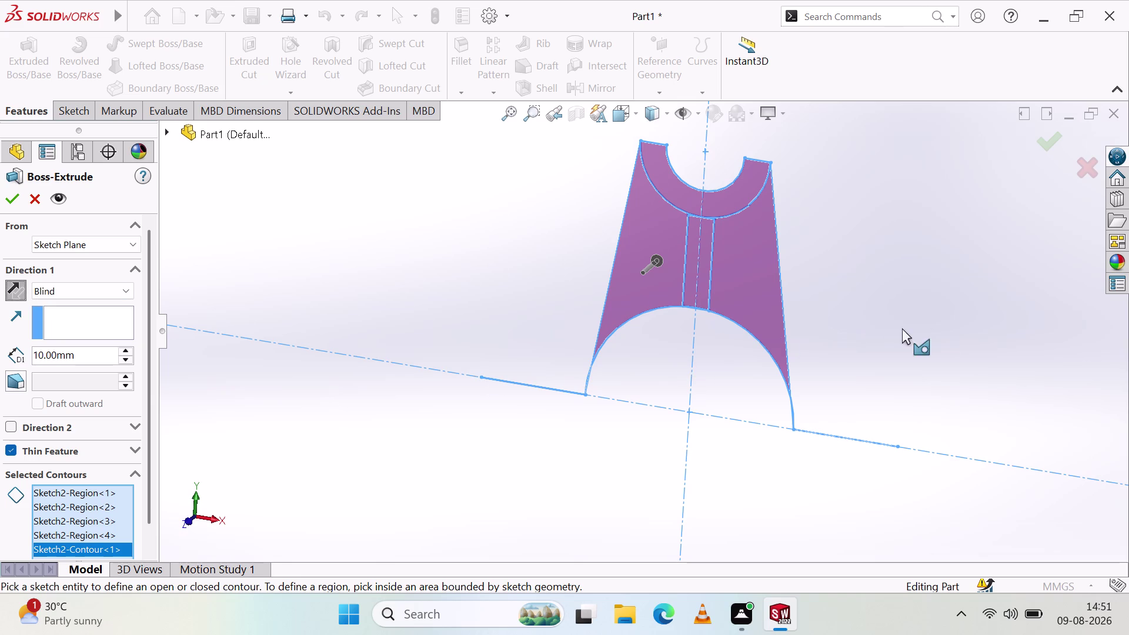
click(812, 431)
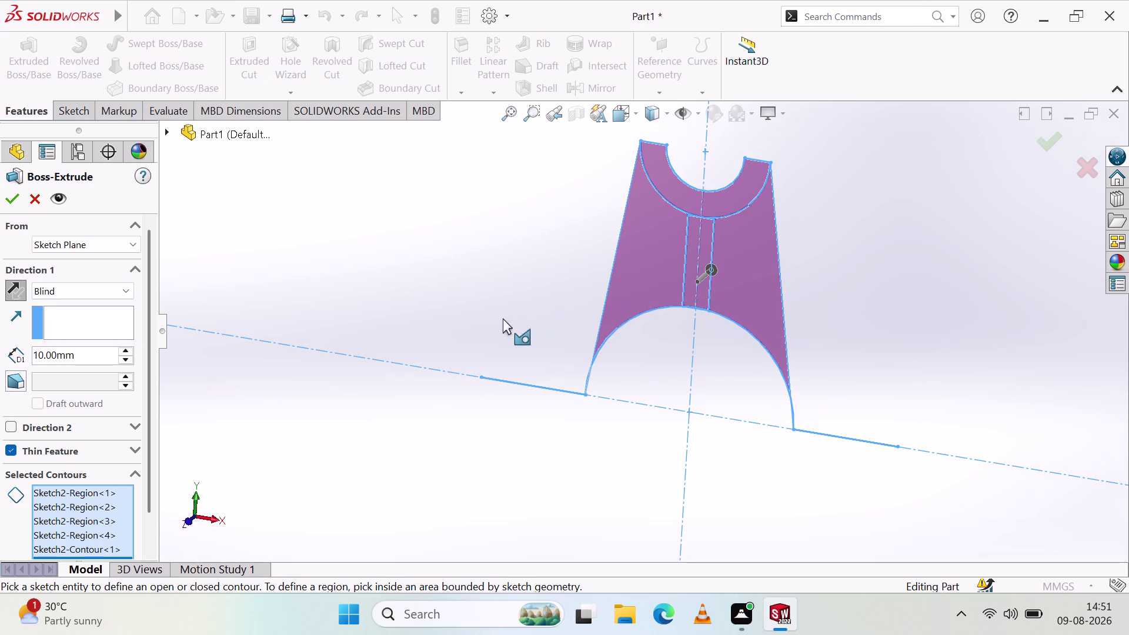
click(30, 199)
key(Escape)
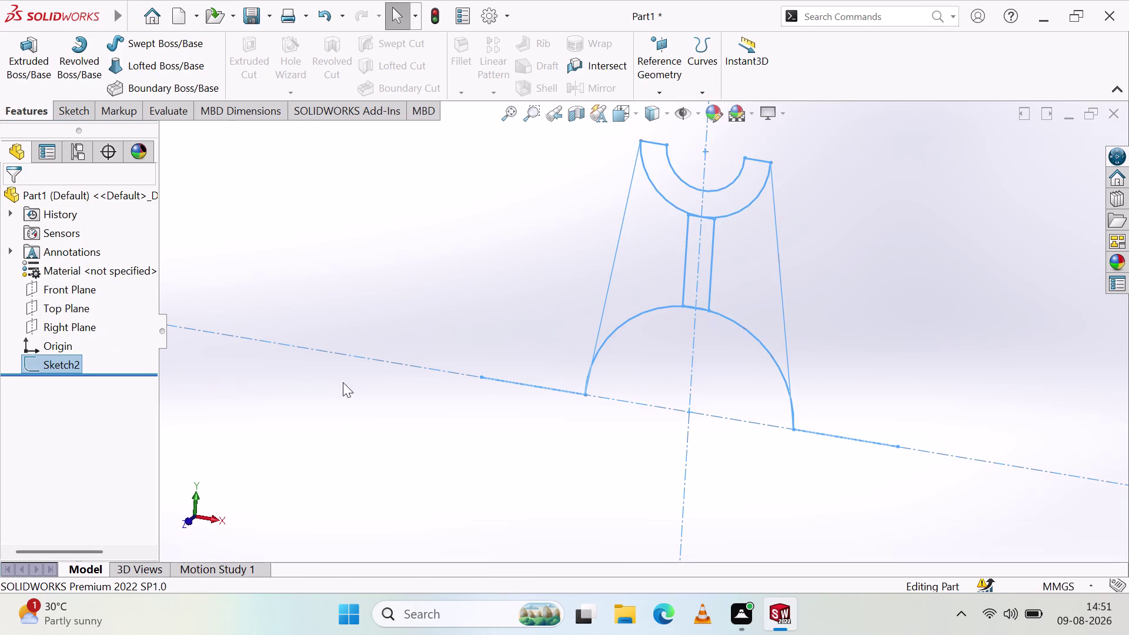
Orbit, then view the sketch face-on from the Front.
middle_drag(833, 347, 923, 304)
middle_click(923, 304)
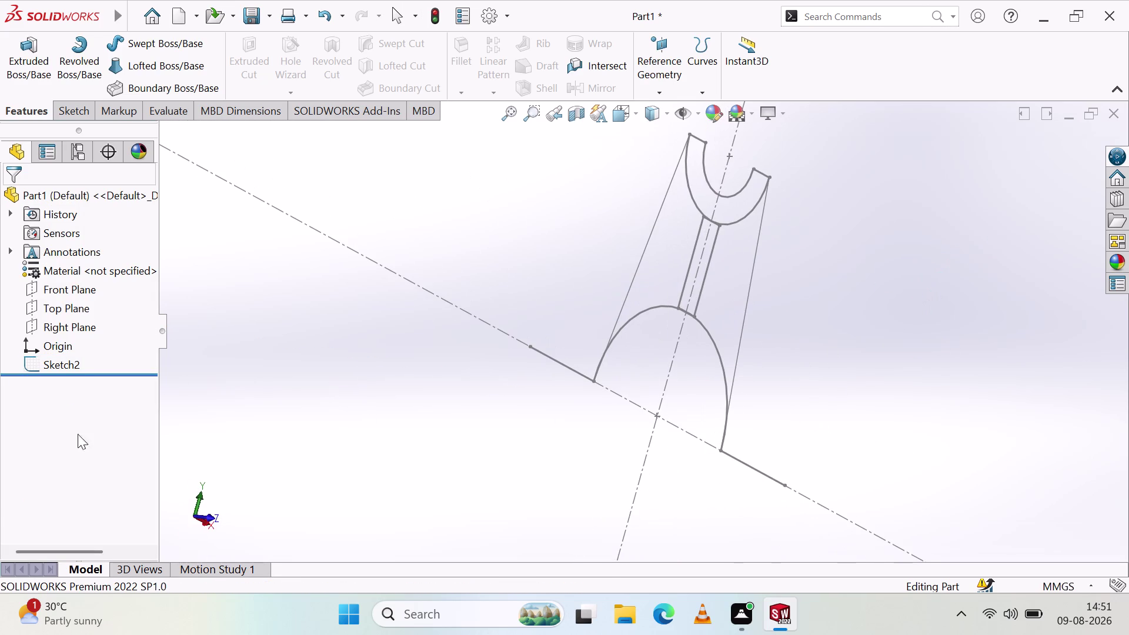
click(214, 518)
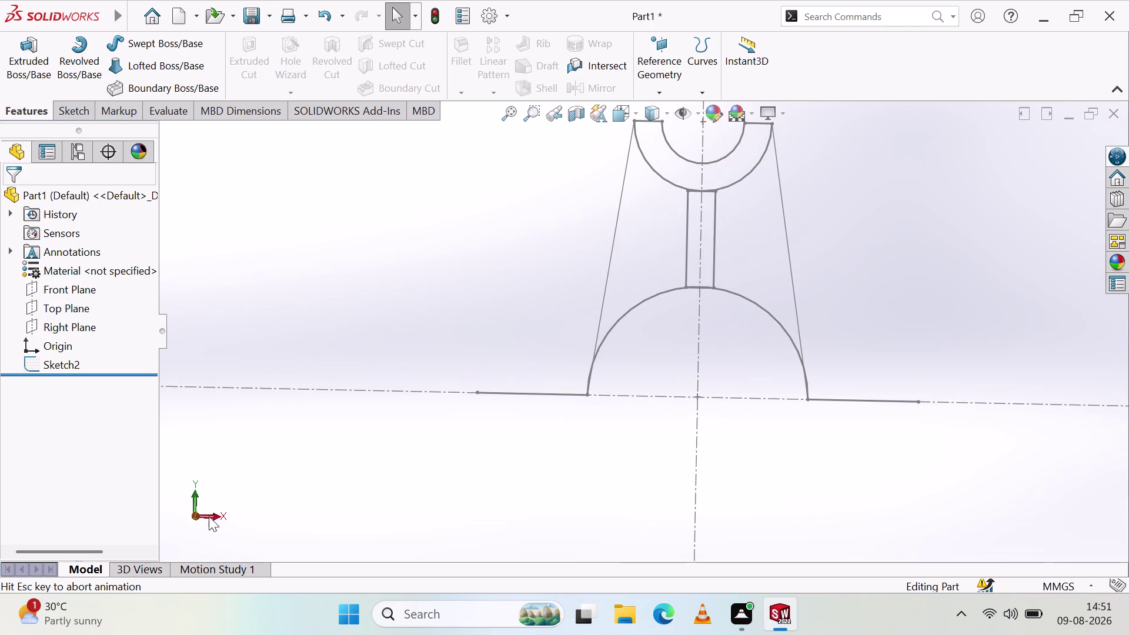
scroll(up, 3)
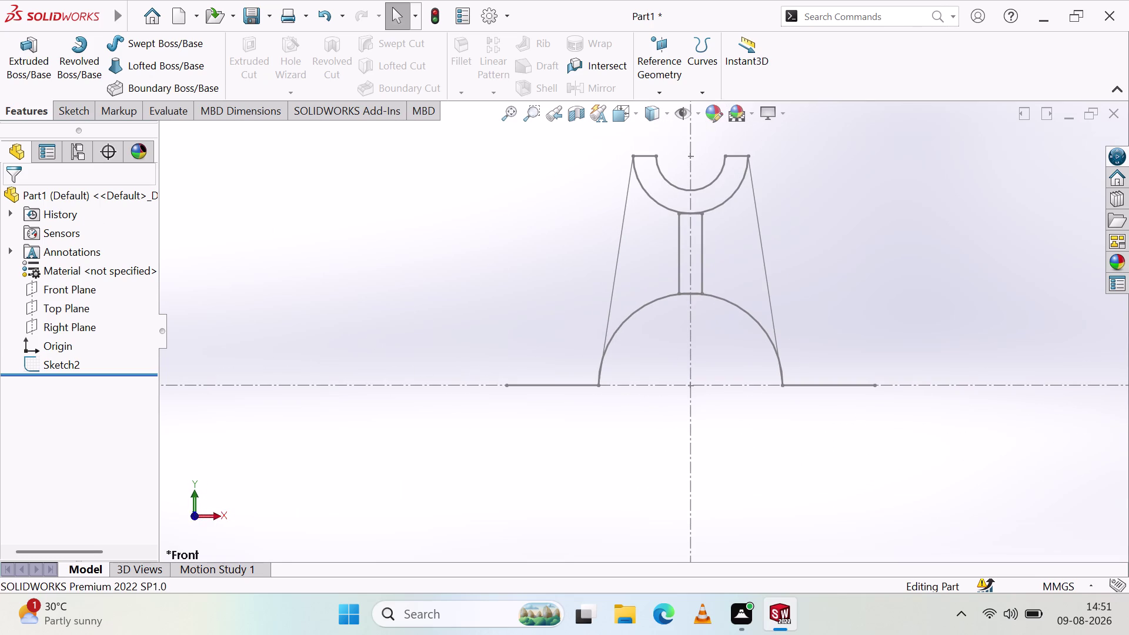
Reopen Sketch2 for editing by picking one of its arcs.
click(77, 108)
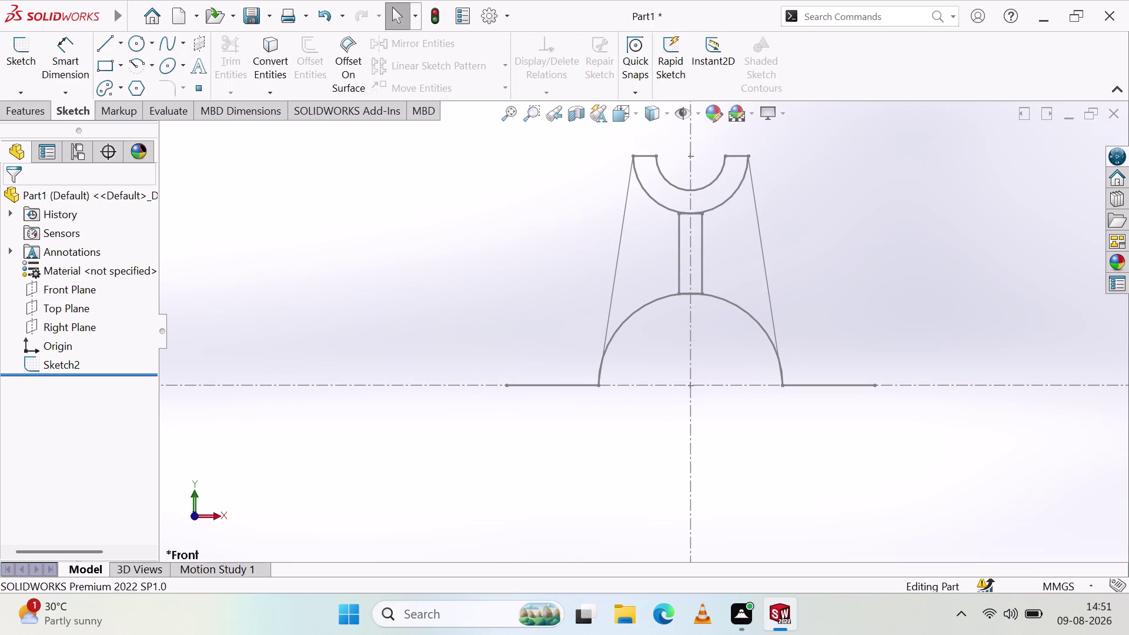
click(103, 52)
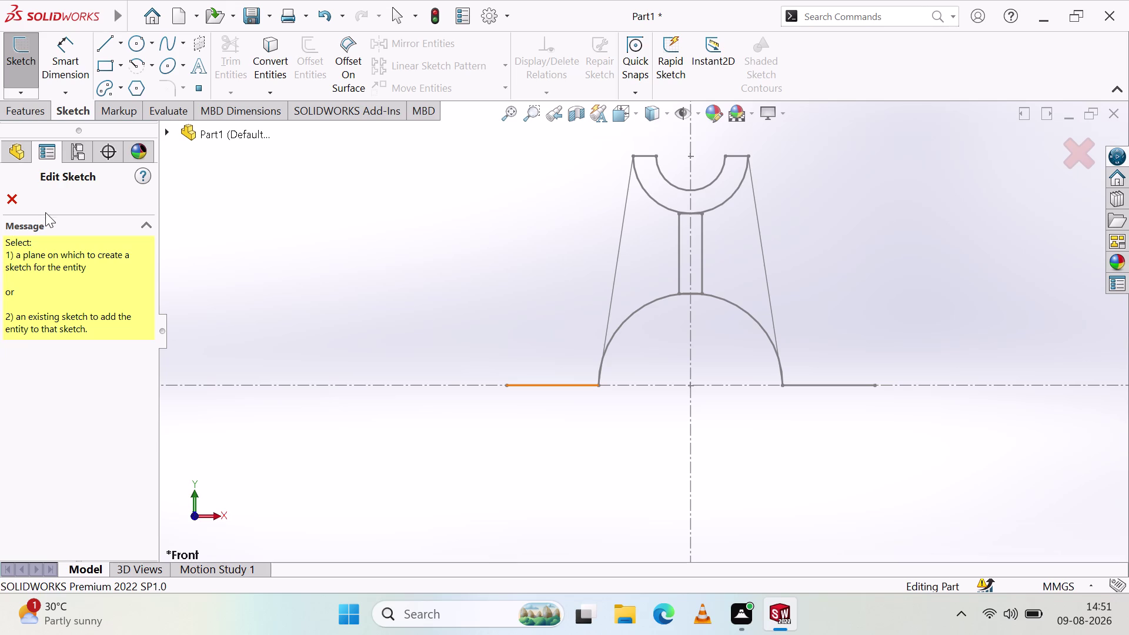
click(7, 200)
click(31, 68)
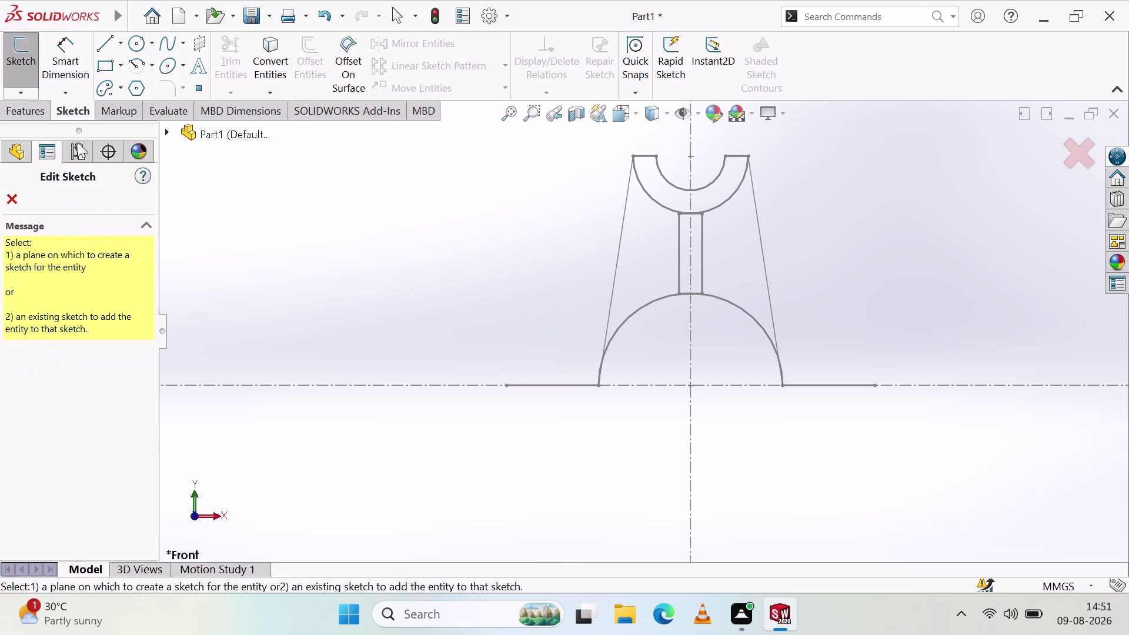
click(658, 300)
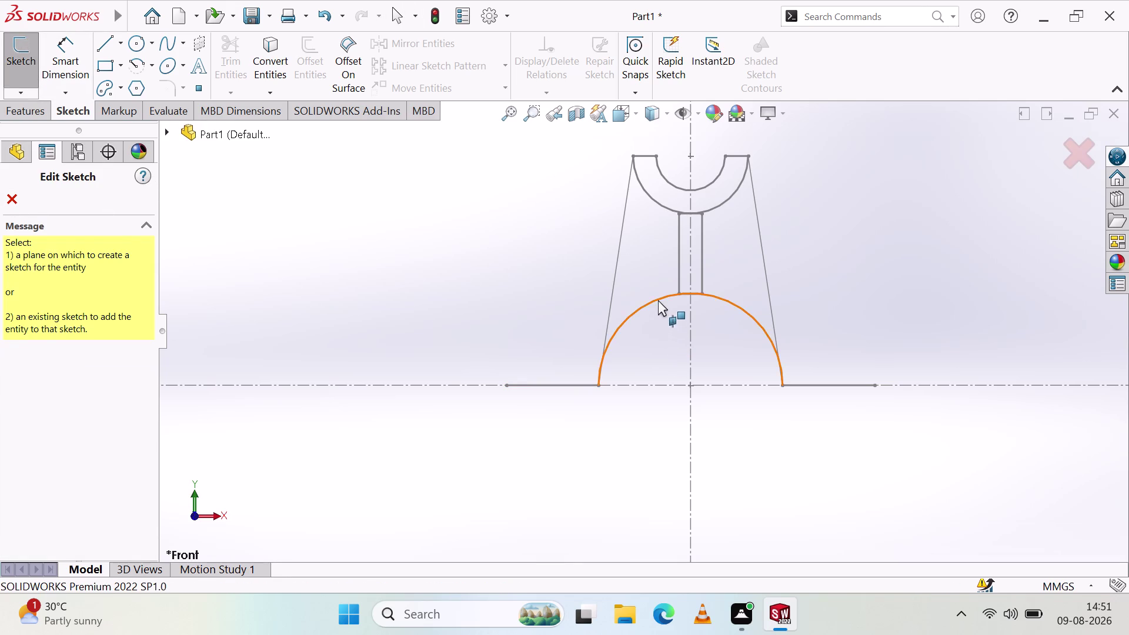
scroll(down, 3)
scroll(down, 3)
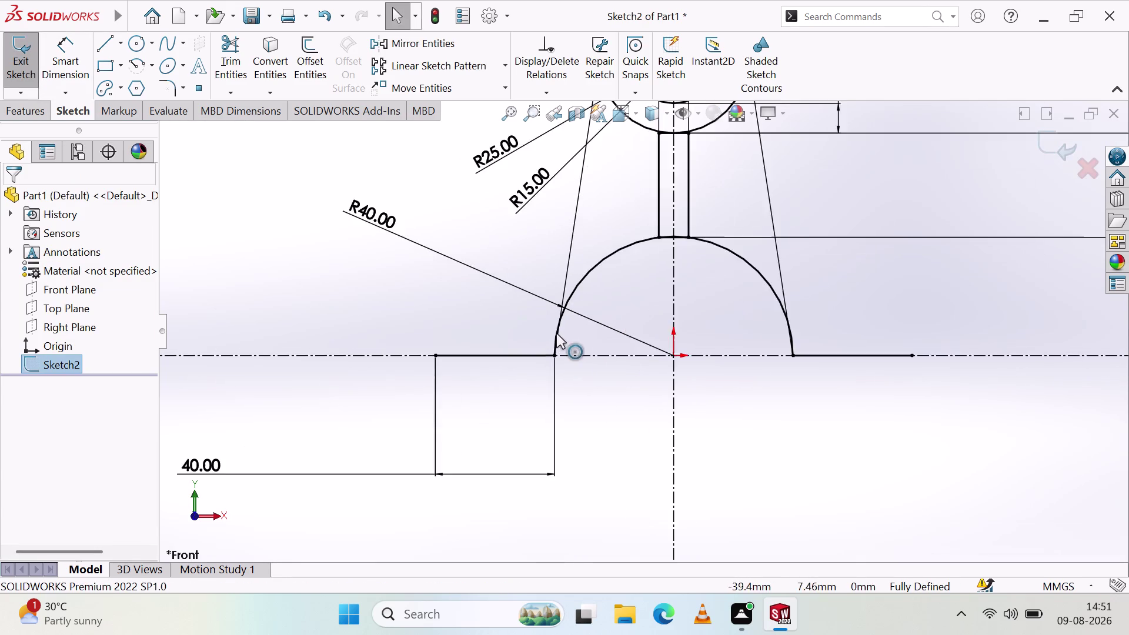
Draw a centrepoint half-arc at the origin inside the R40 arc, ending on the centreline.
scroll(up, 3)
scroll(down, 3)
scroll(up, 3)
scroll(up, 3)
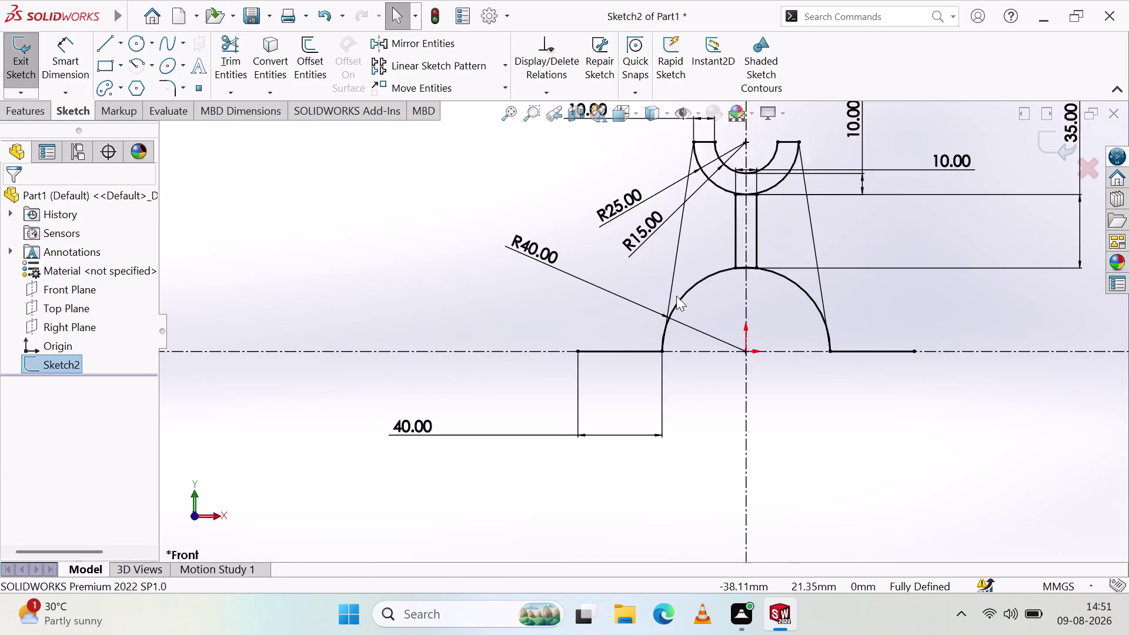
click(111, 37)
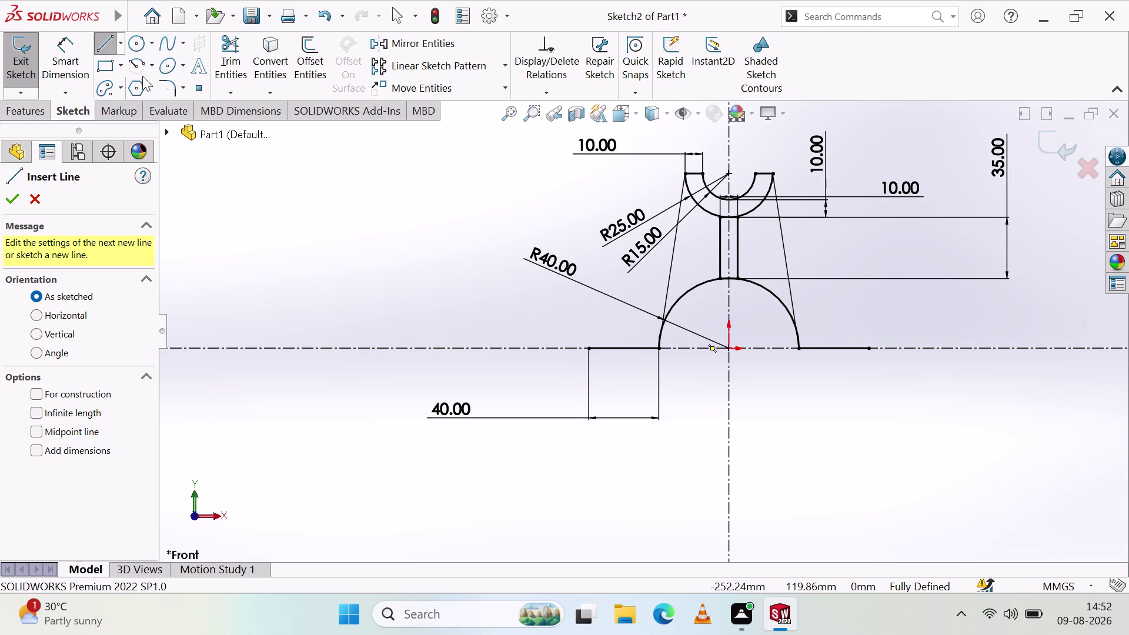
click(129, 59)
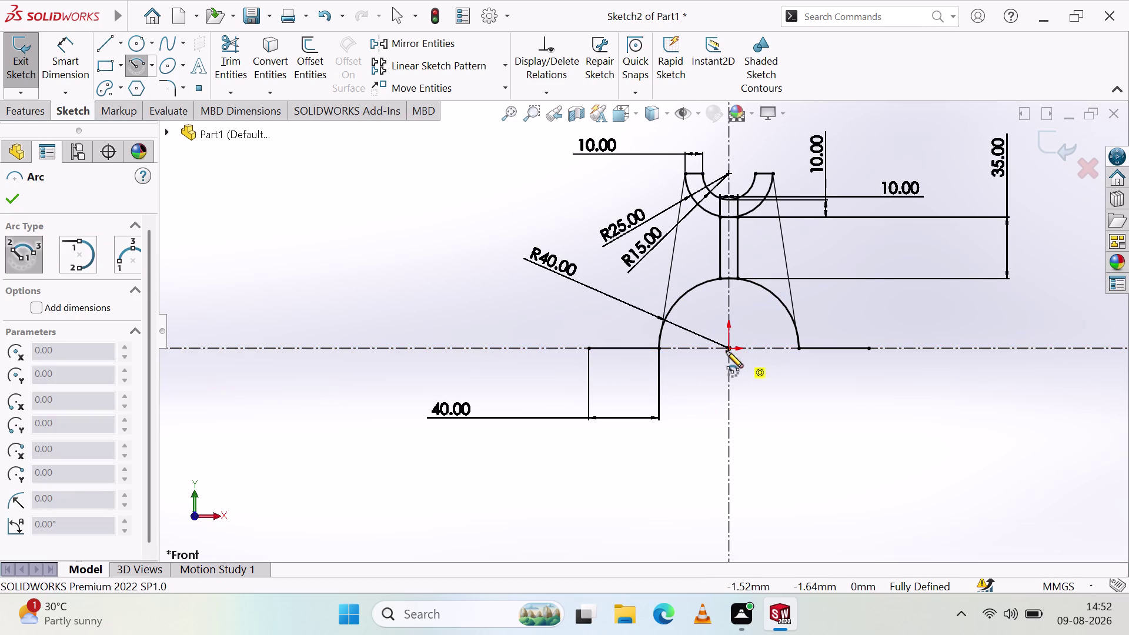
click(730, 350)
click(781, 349)
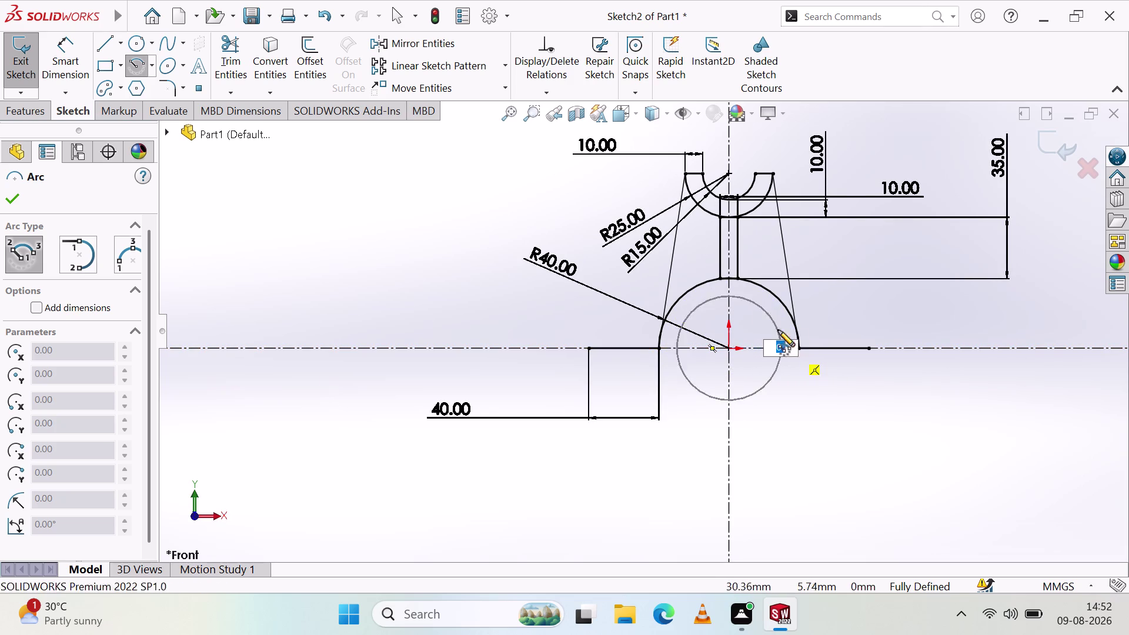
click(678, 348)
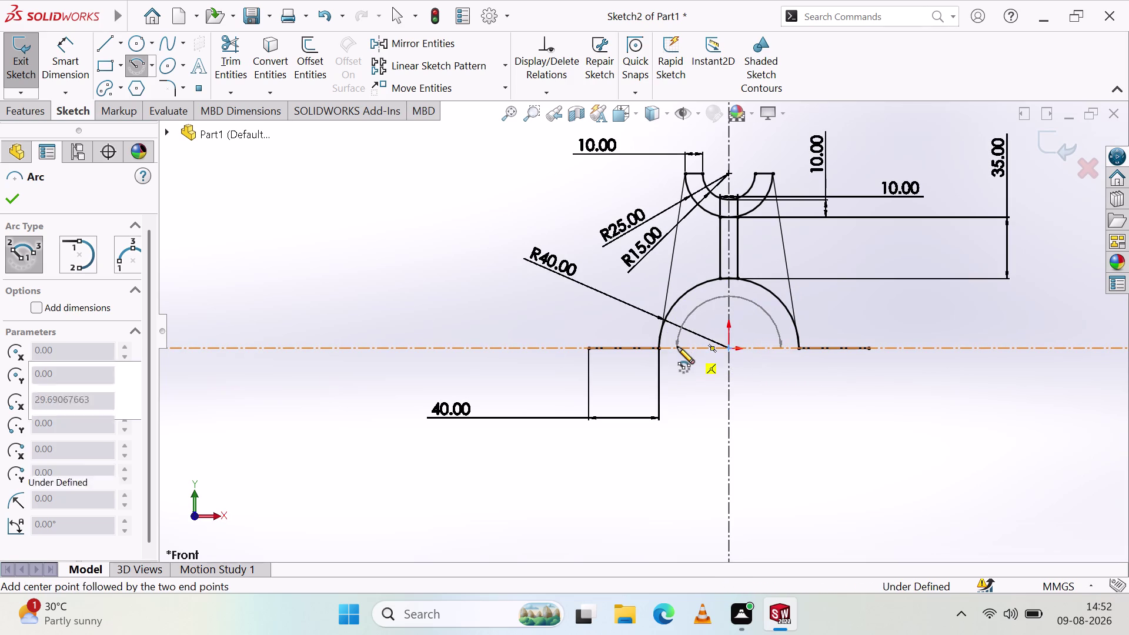
key(Escape)
key(Escape)
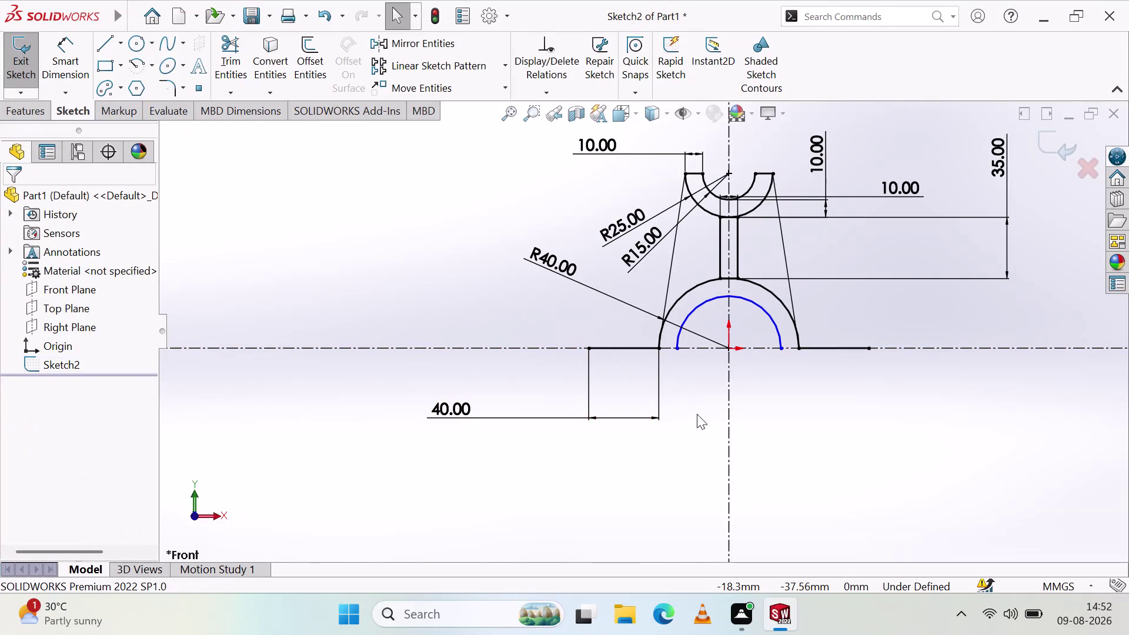
key(Escape)
scroll(down, 3)
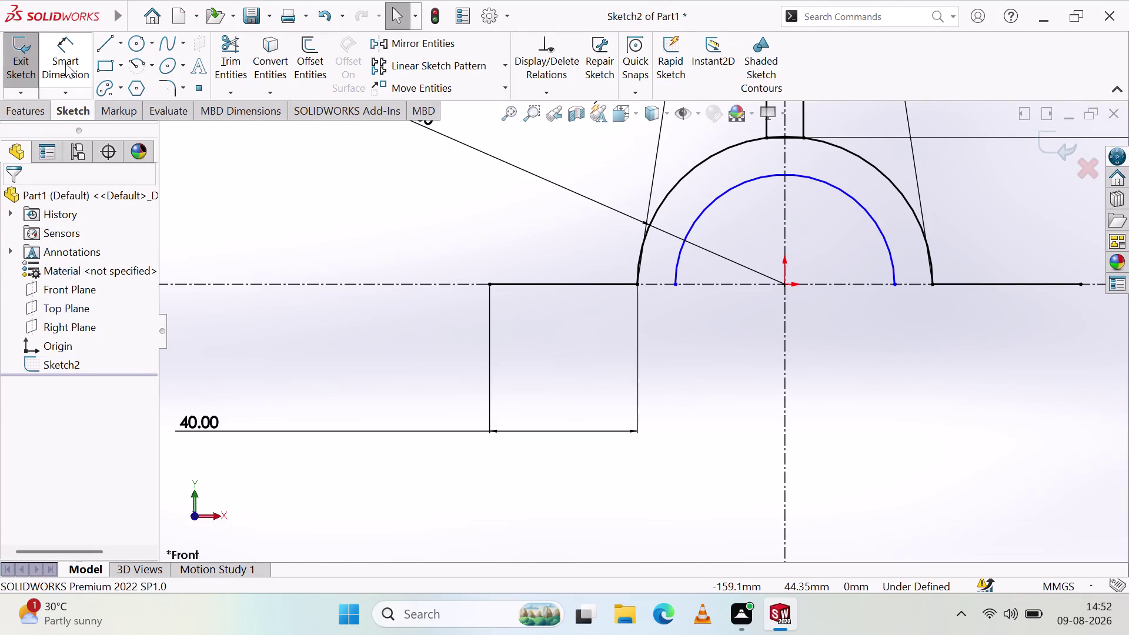
Dimension the inner base arc's radius as R30.
click(99, 48)
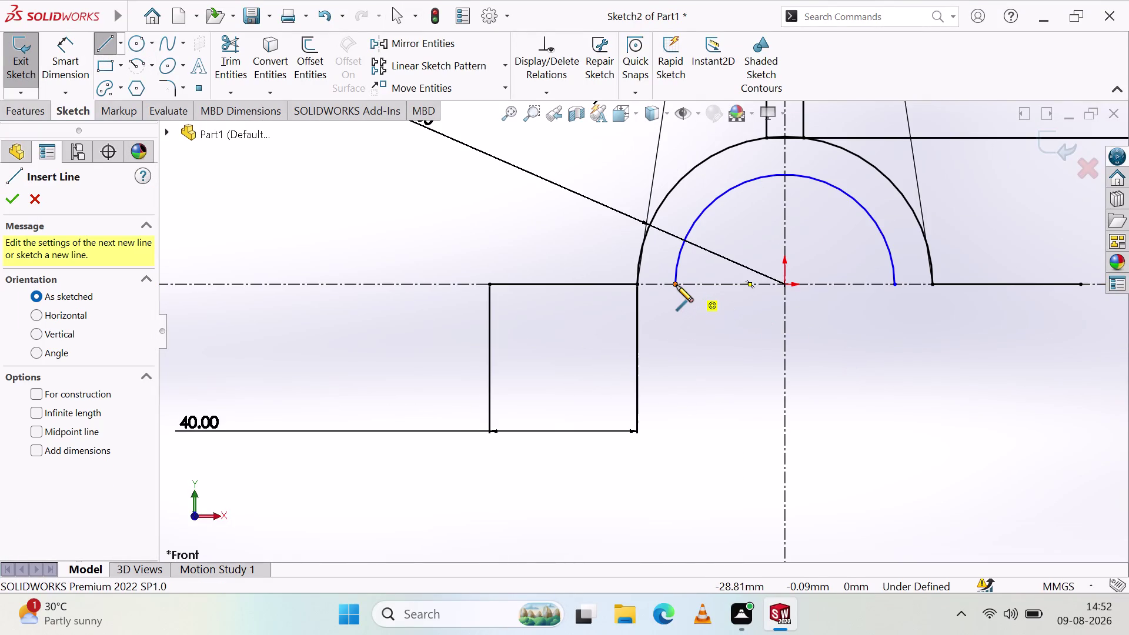
click(677, 285)
key(Escape)
key(Escape)
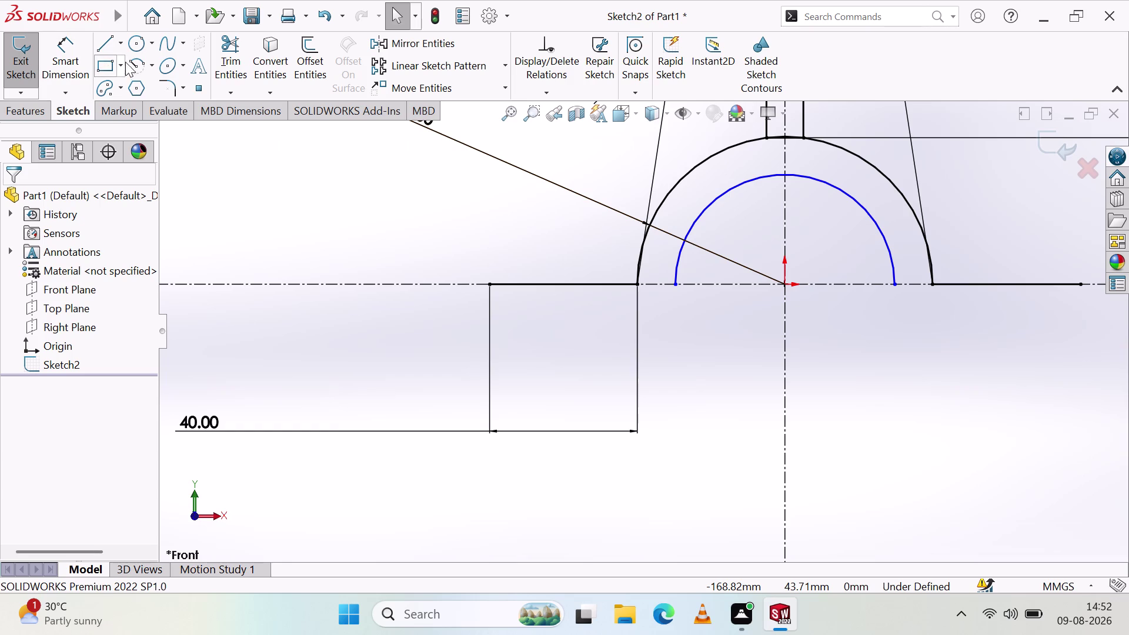
click(66, 61)
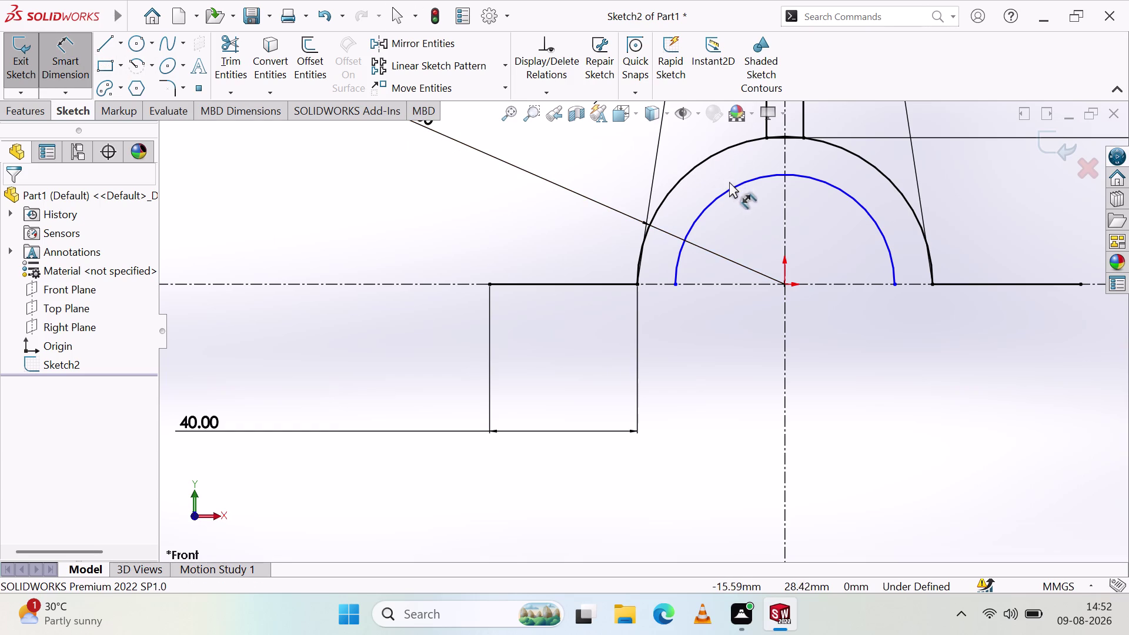
click(732, 187)
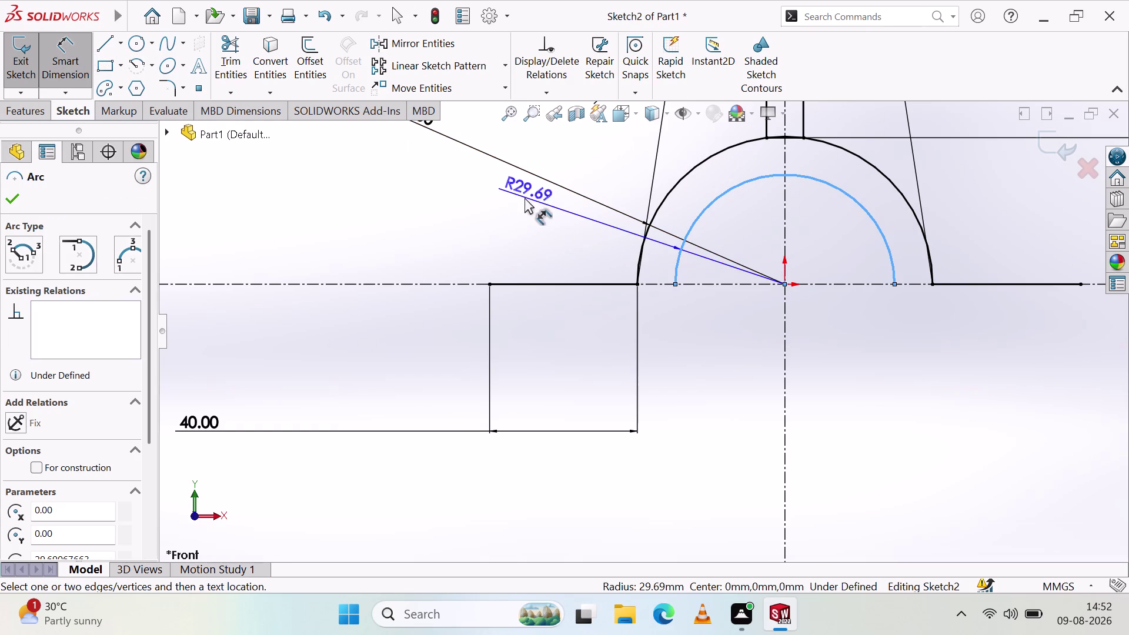
click(511, 212)
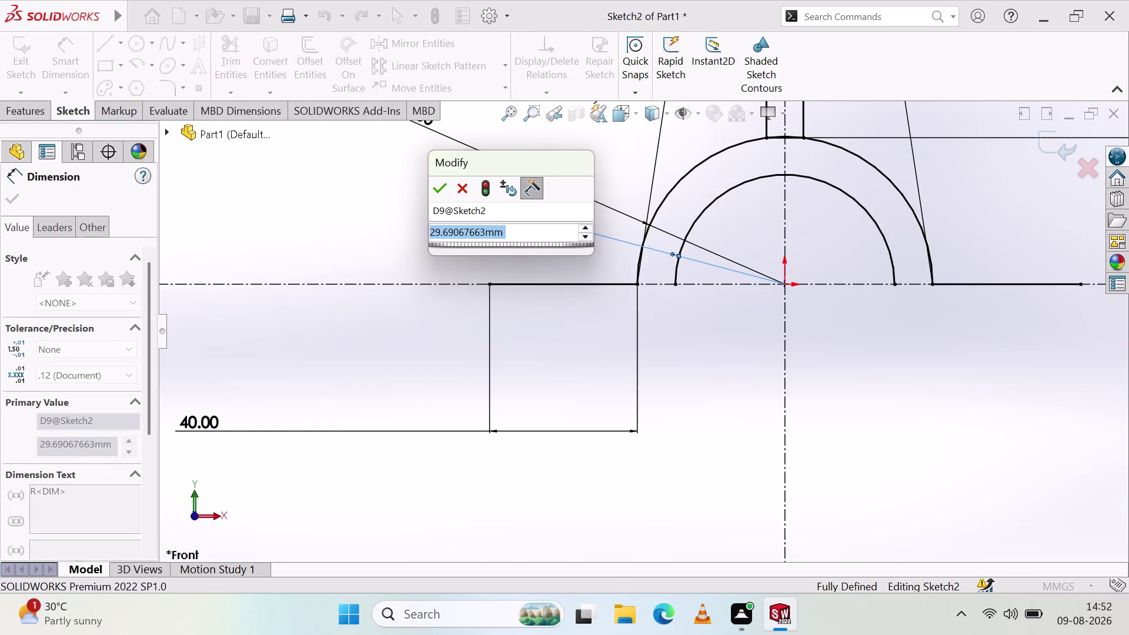
text(30)
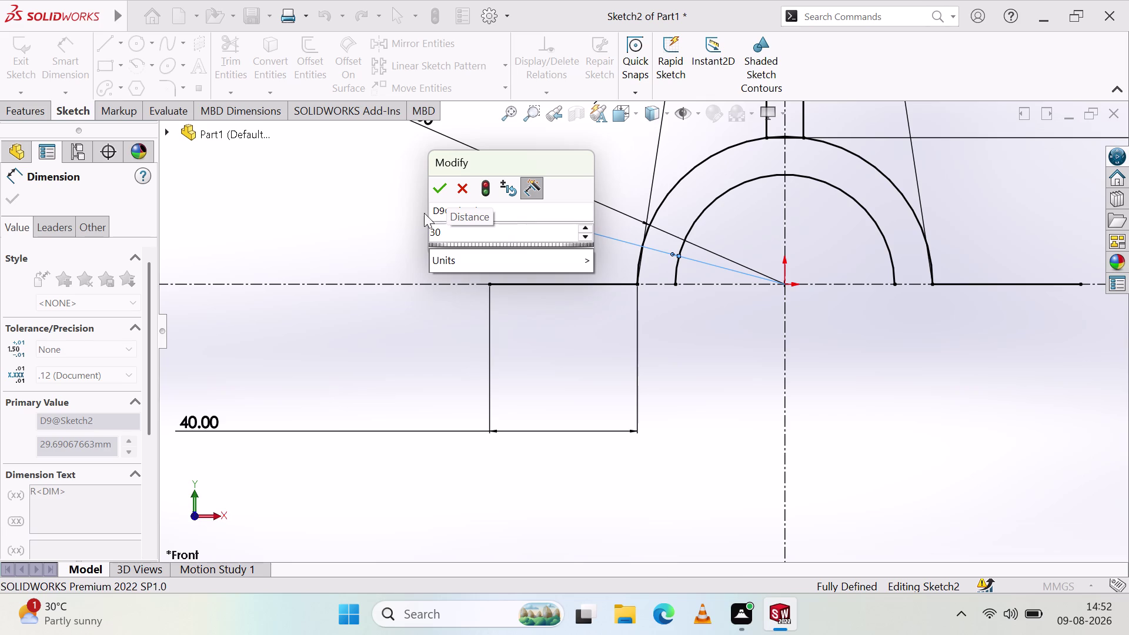
click(443, 184)
click(331, 230)
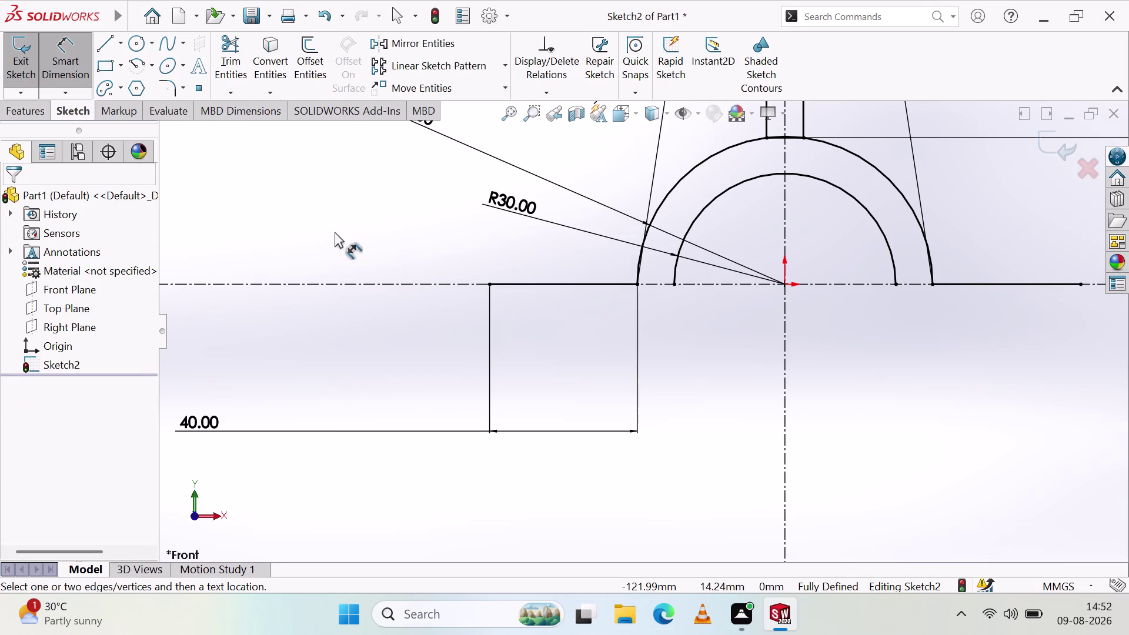
click(101, 46)
Join the inner and outer arc ends with short lines on the left and right.
click(638, 285)
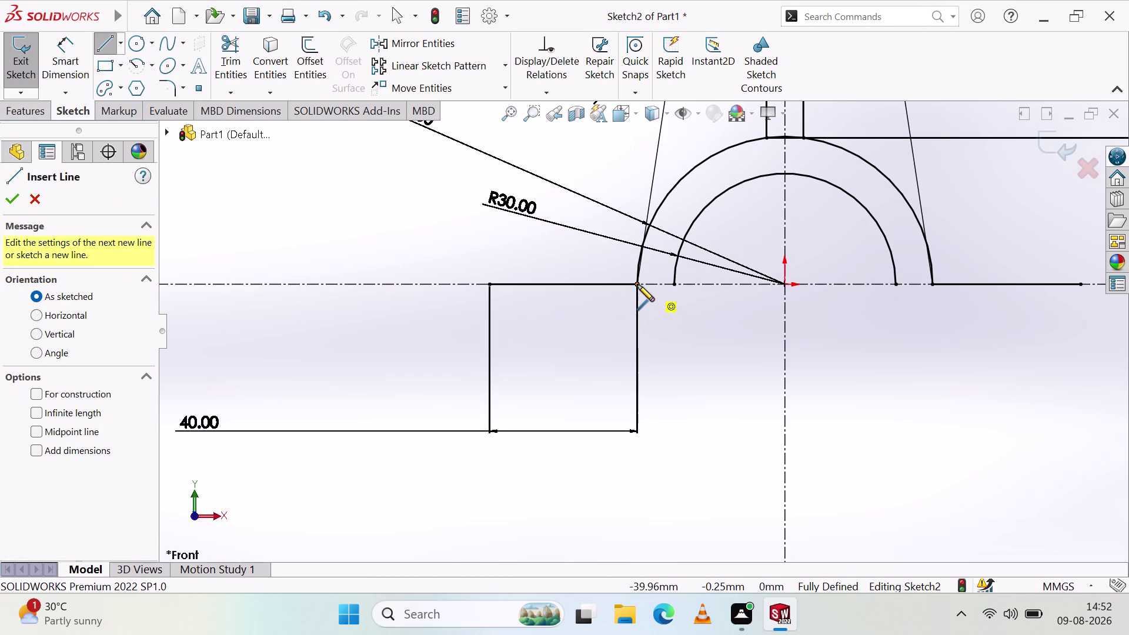
click(674, 283)
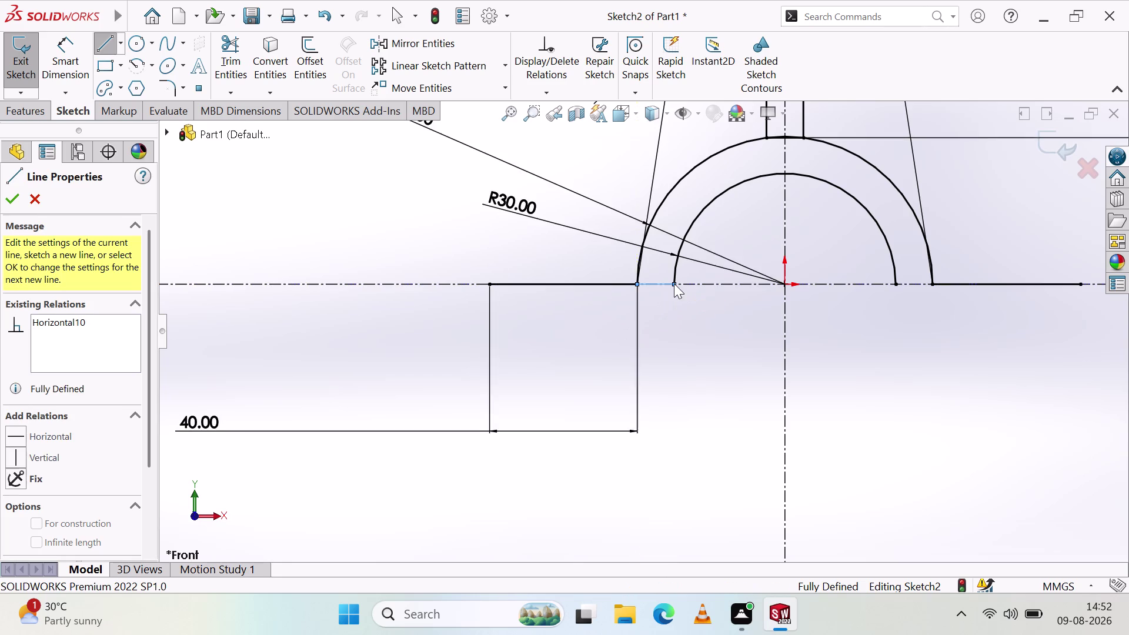
key(Escape)
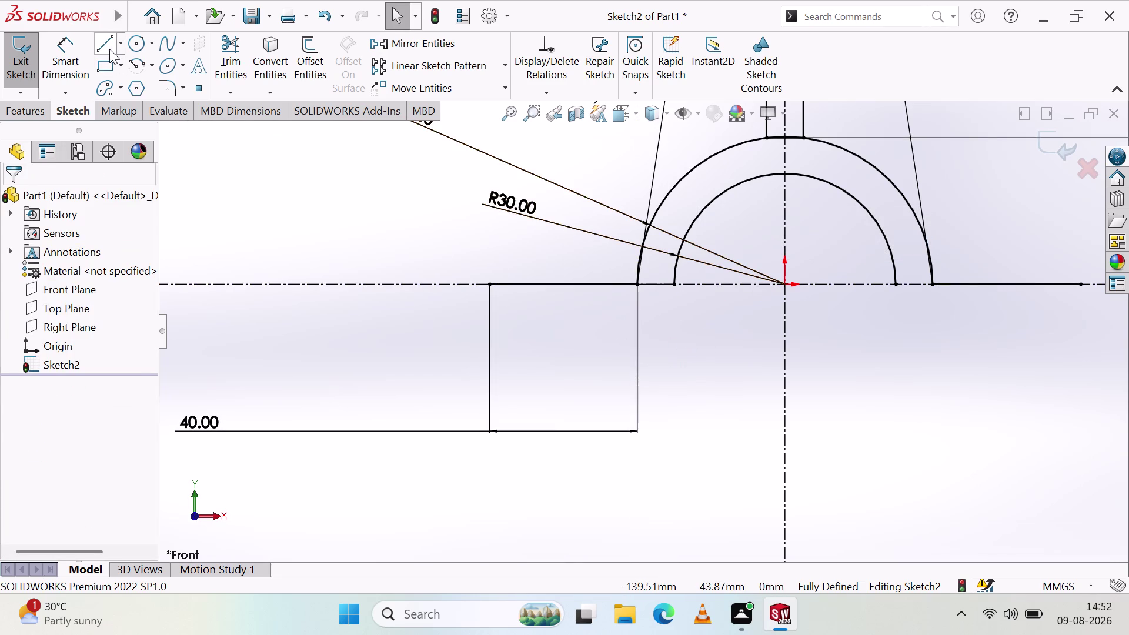
click(109, 45)
click(896, 286)
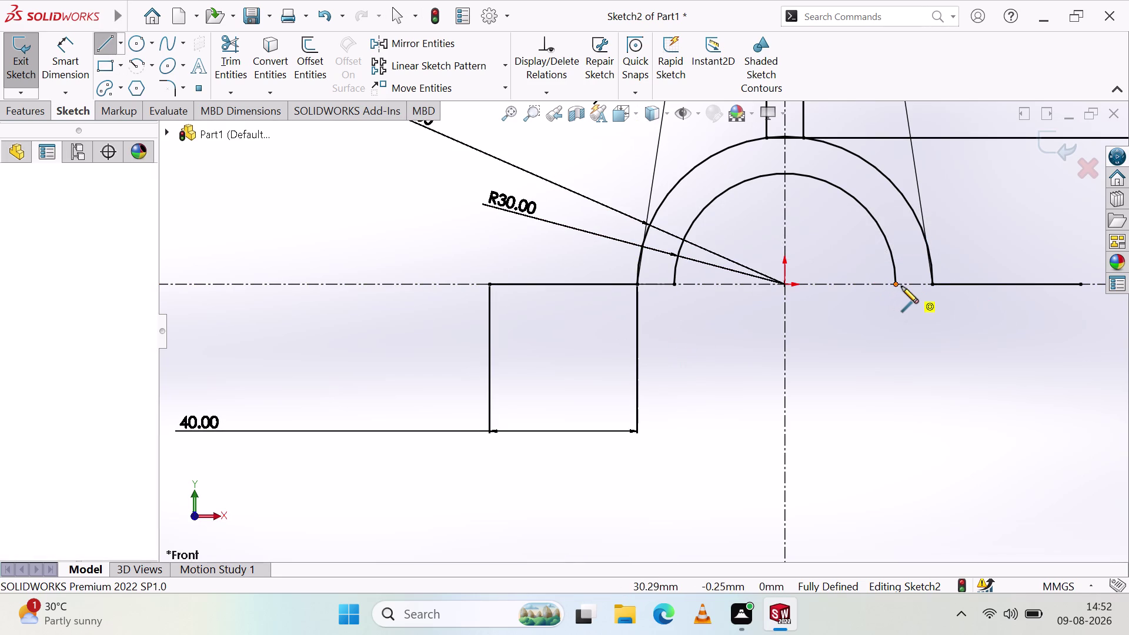
click(933, 285)
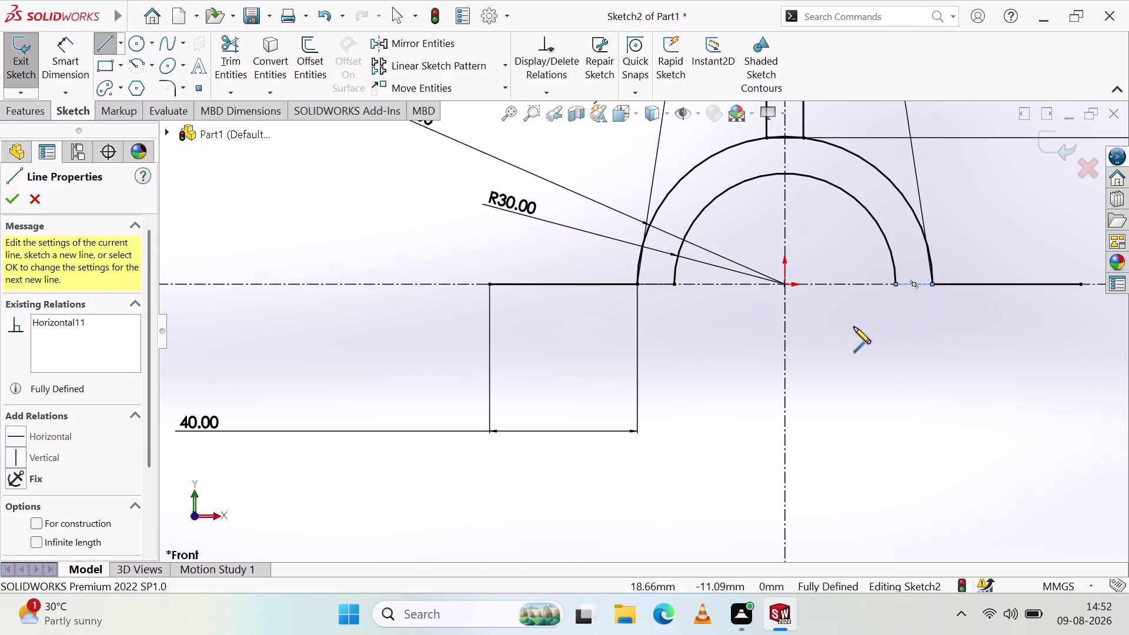
key(Escape)
key(Escape)
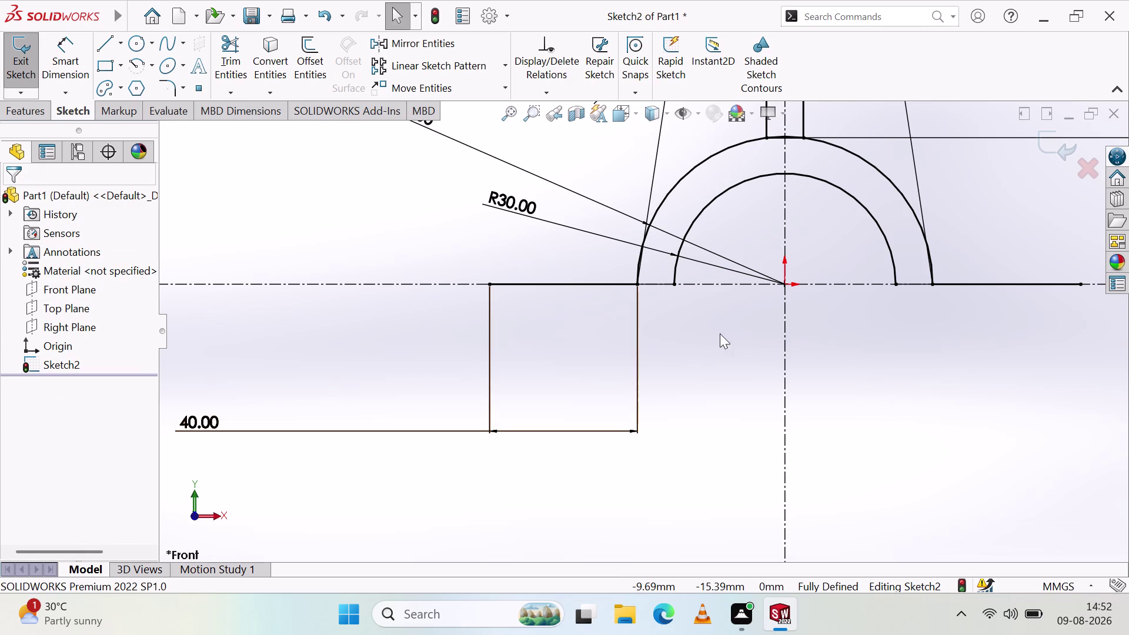
scroll(up, 3)
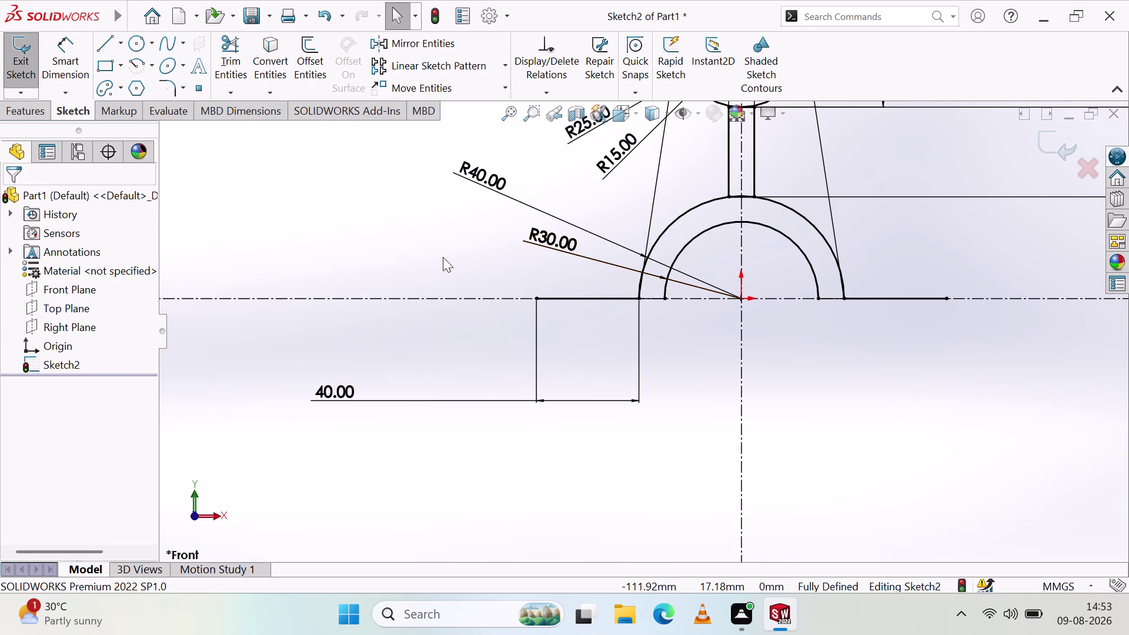
Sketch a short vertical edge up from the left base end and a horizontal edge to the outer arc.
click(105, 40)
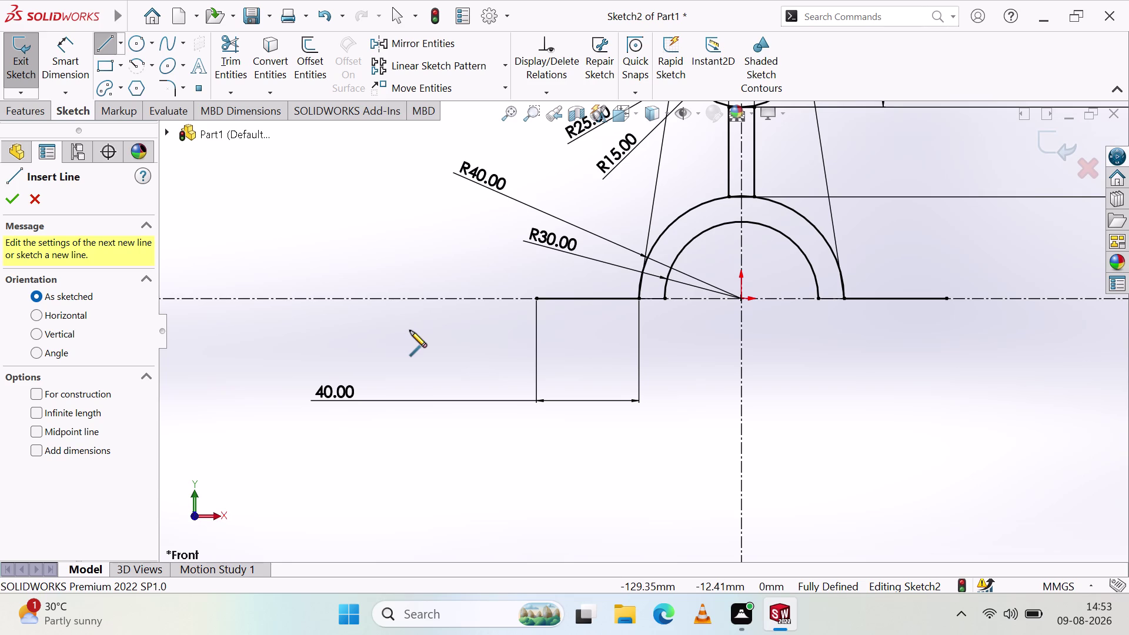
click(535, 297)
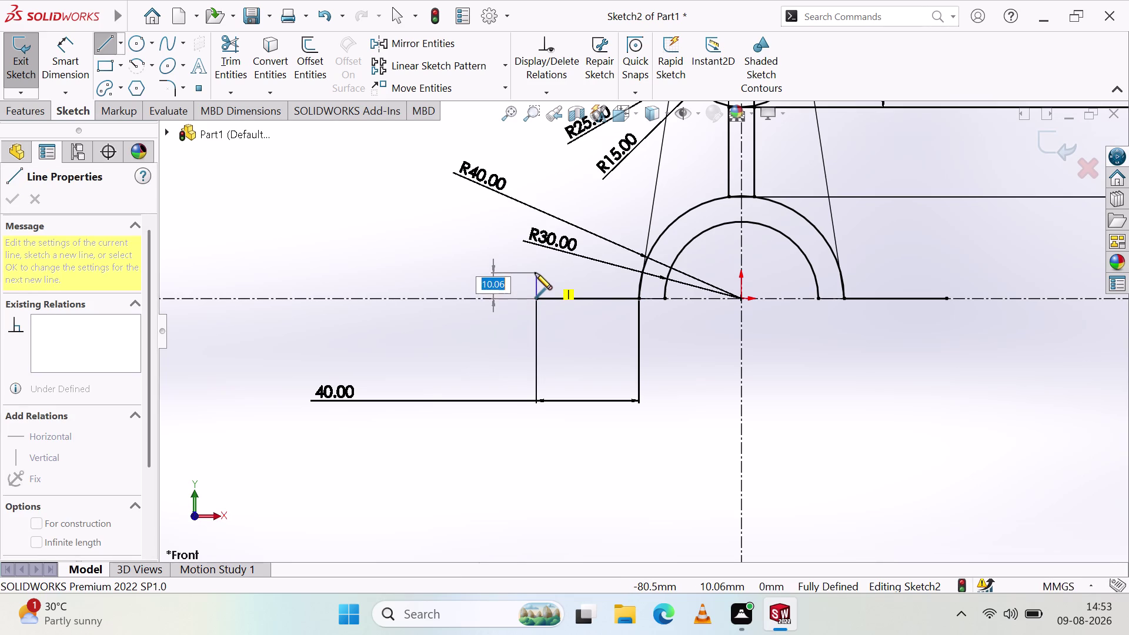
click(535, 273)
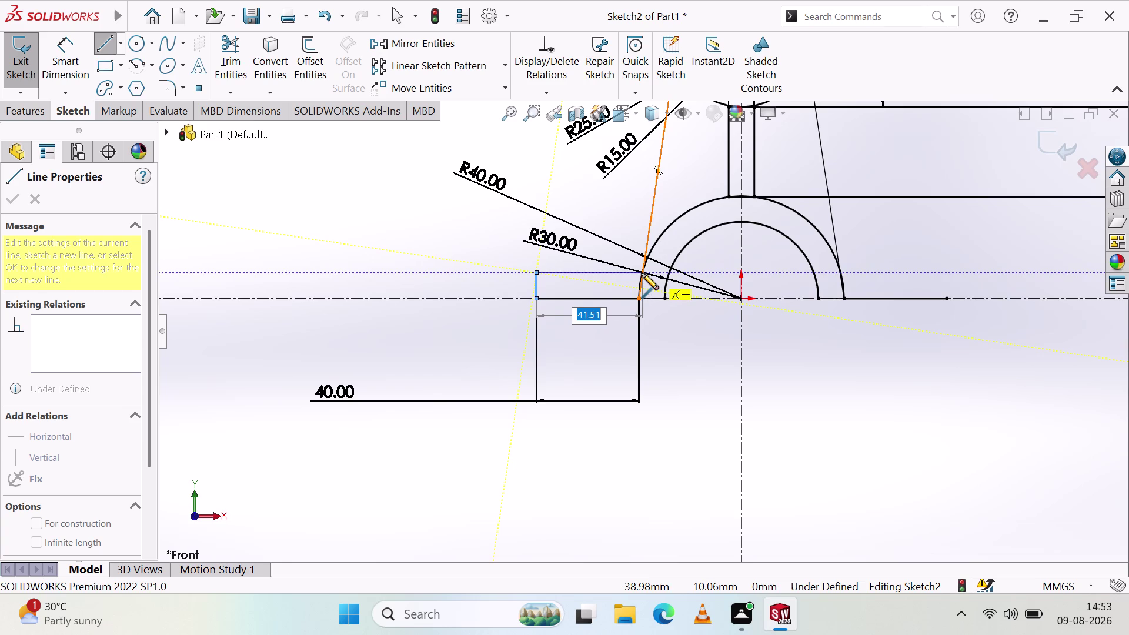
click(642, 273)
key(Escape)
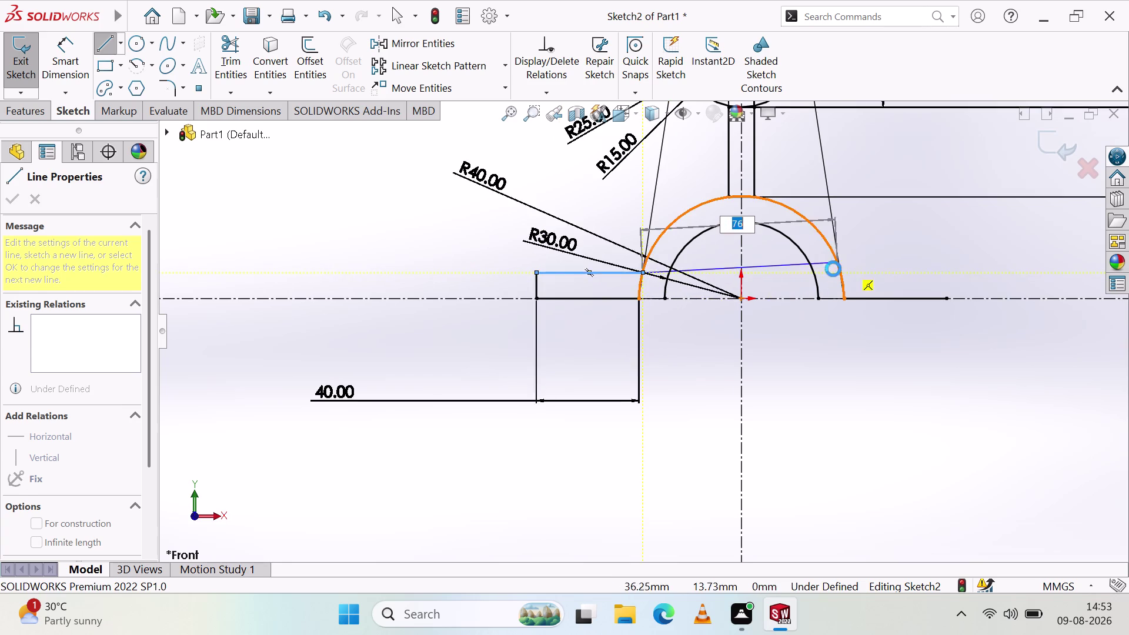
Dimension the step's vertical edge to 10 mm.
click(76, 53)
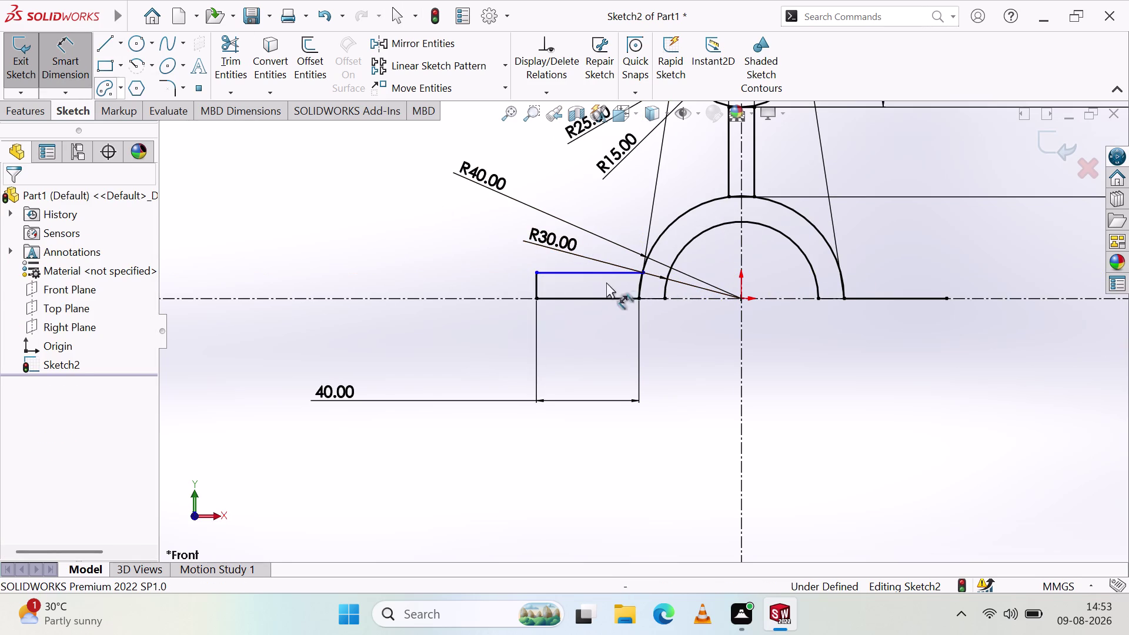
click(537, 284)
click(488, 252)
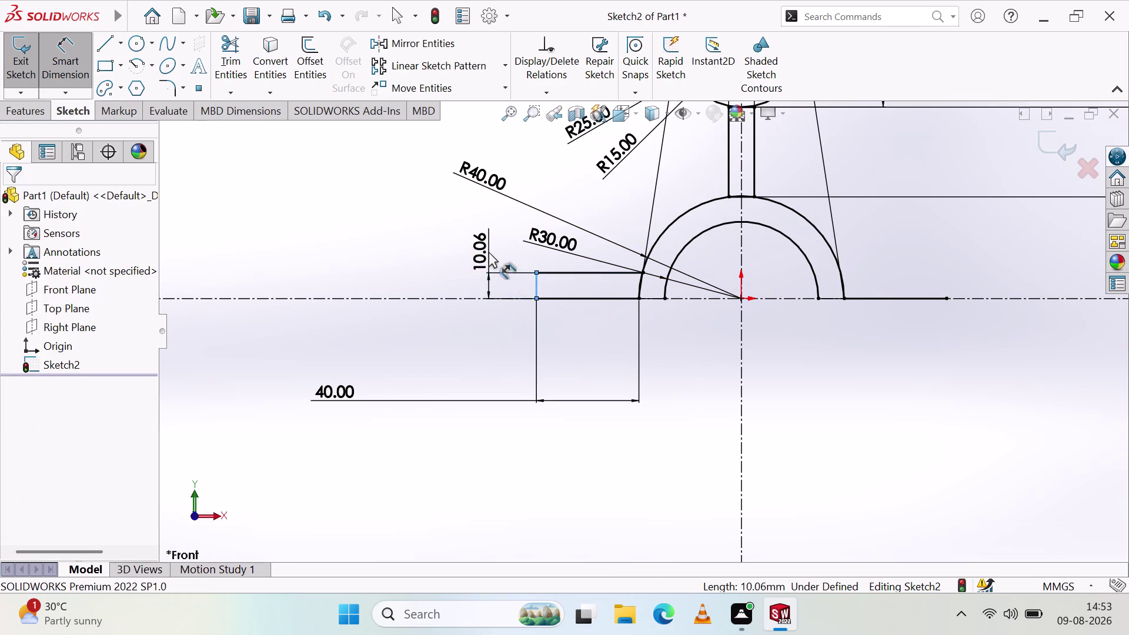
key(1)
key(0)
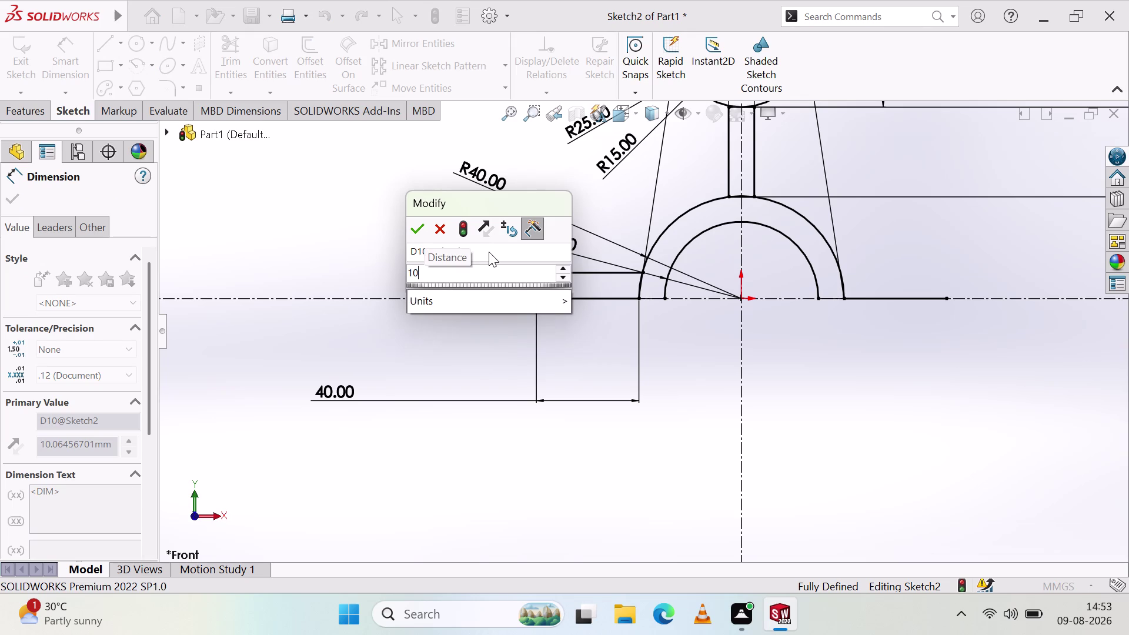
click(414, 227)
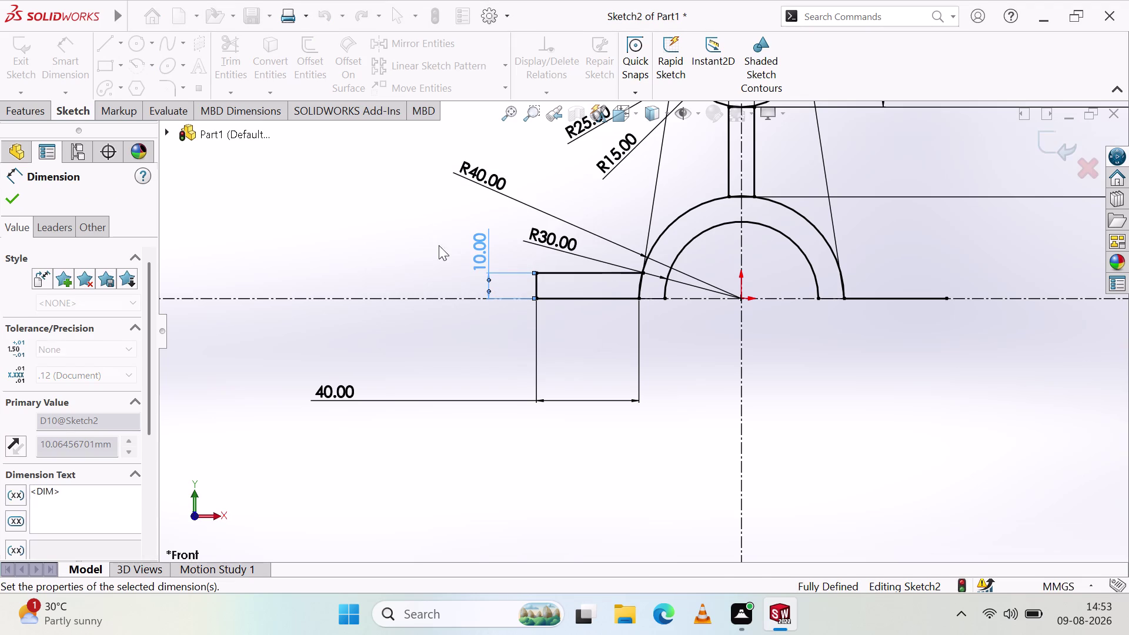
click(407, 242)
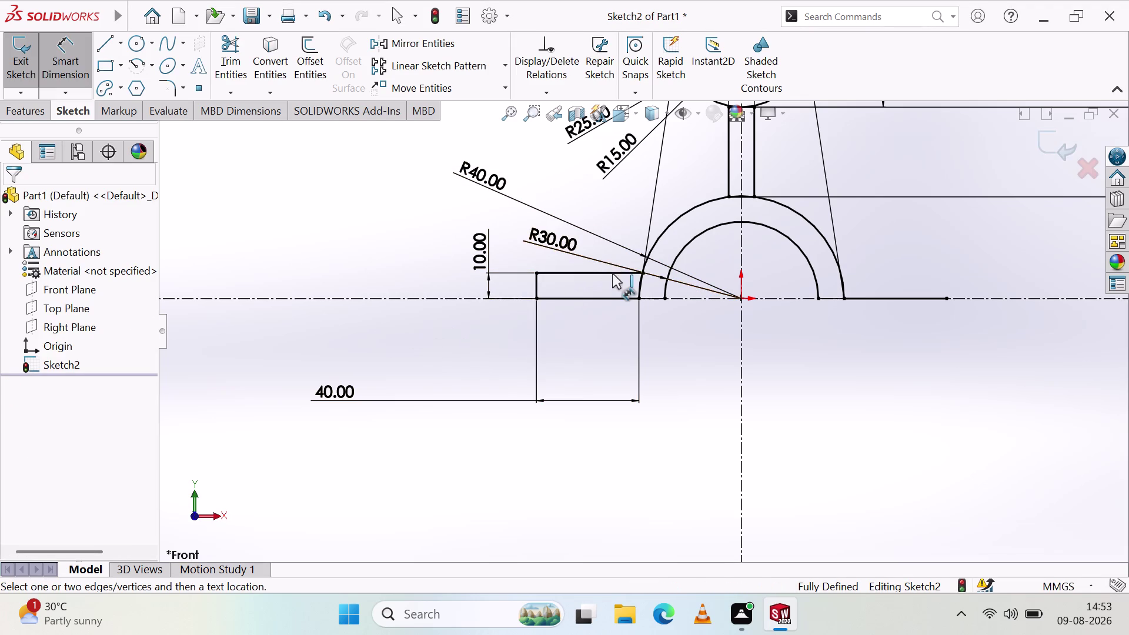
click(614, 272)
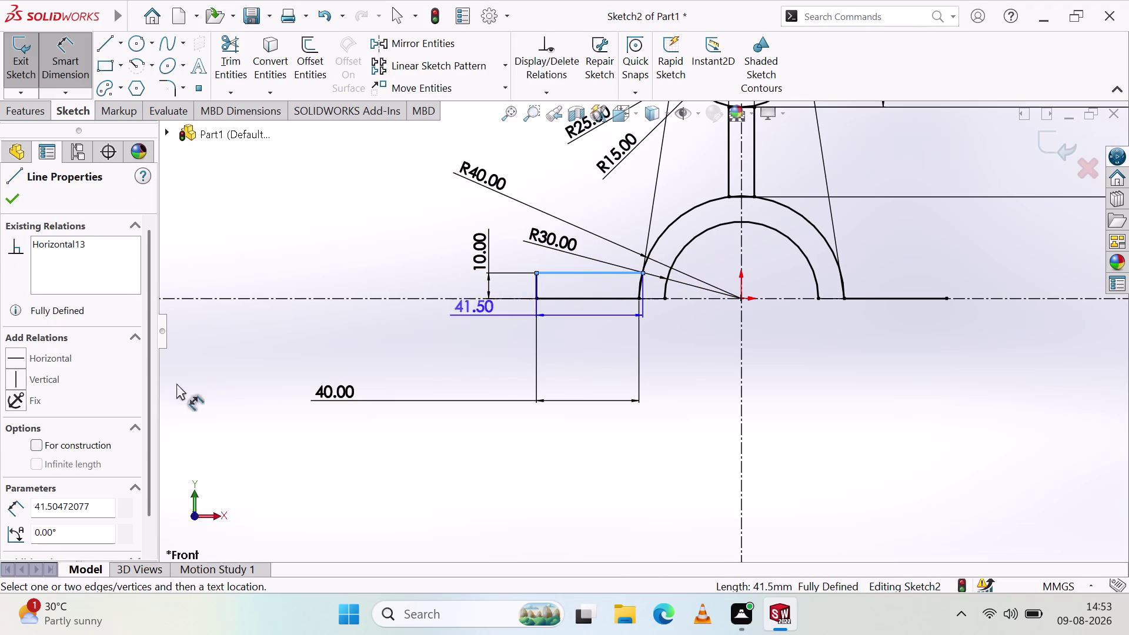
key(Escape)
key(Escape)
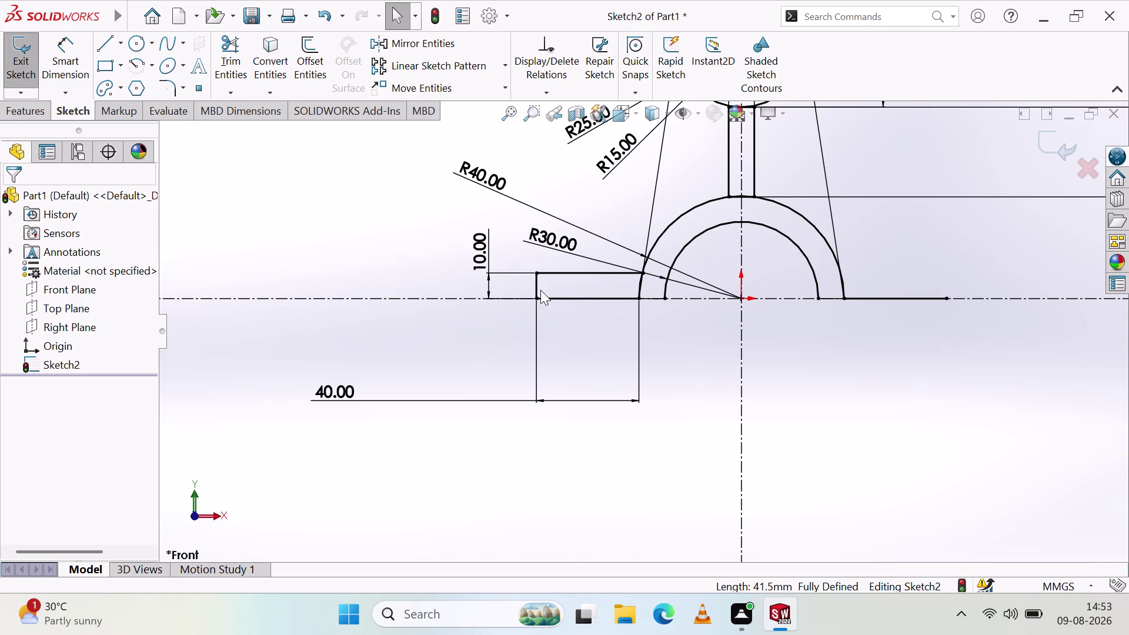
Try an Equal relation on the step's top edge and base segment, undoing it as unsolvable.
click(563, 270)
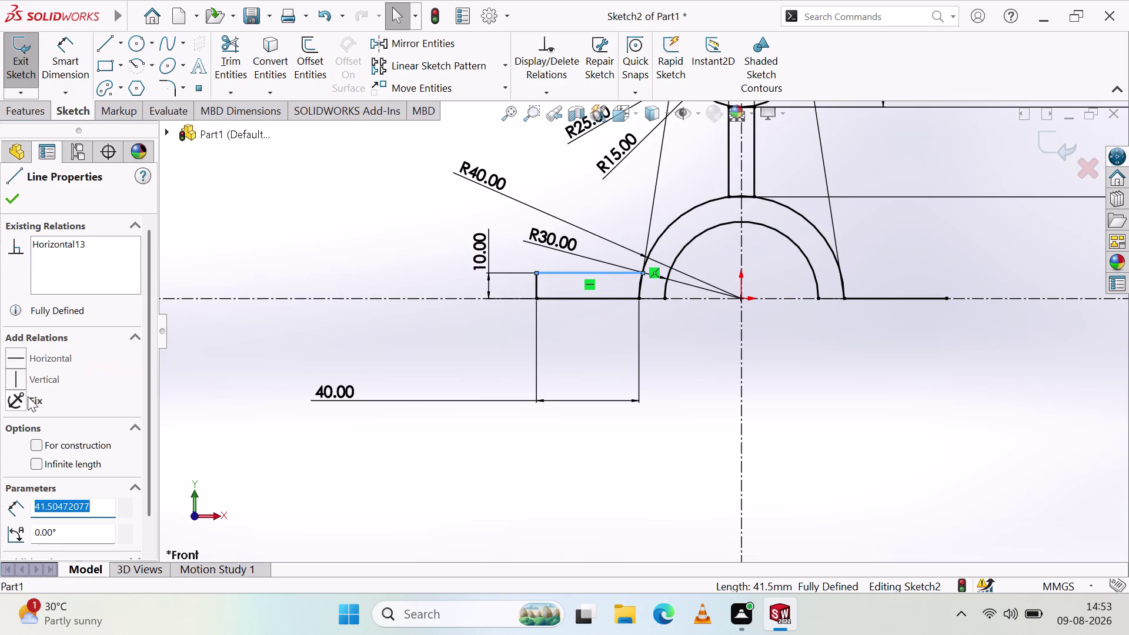
click(19, 355)
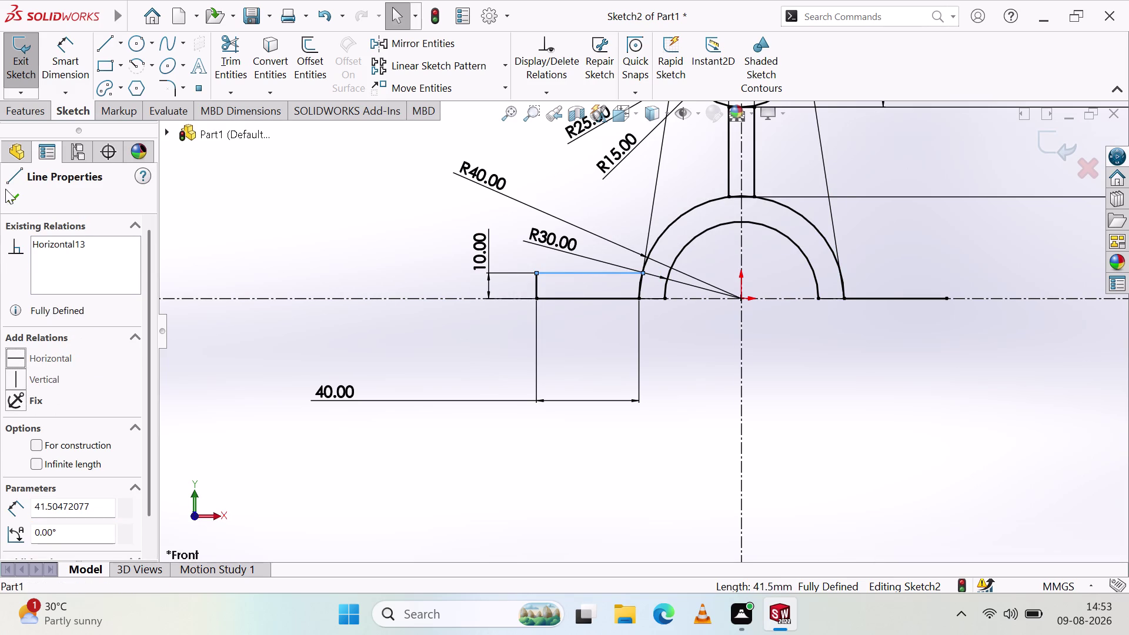
click(617, 299)
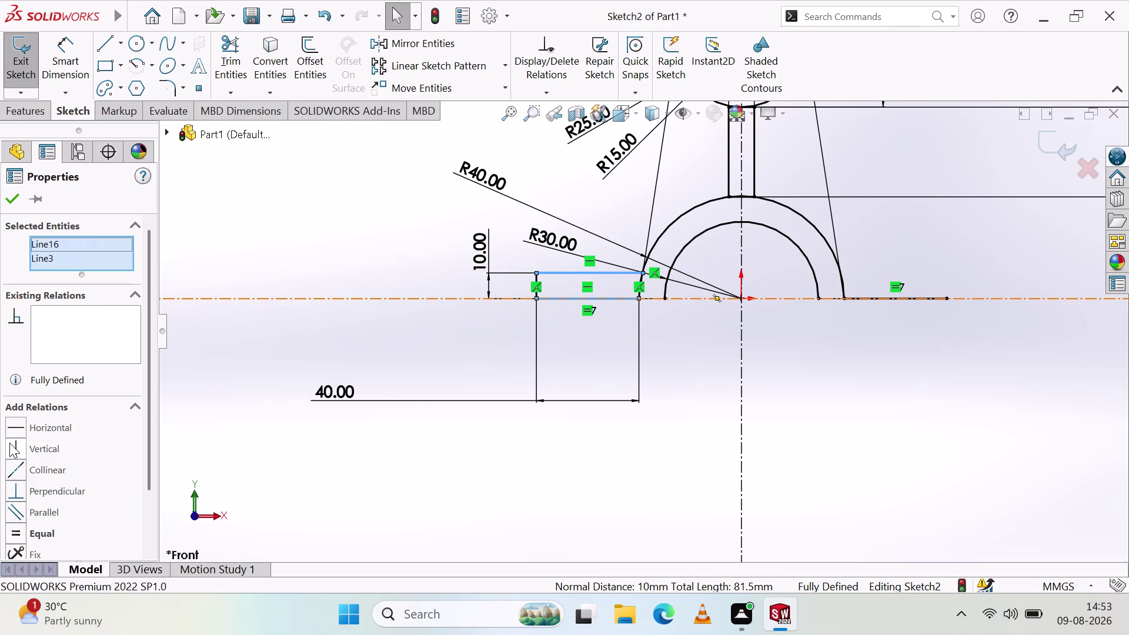
click(15, 432)
click(13, 200)
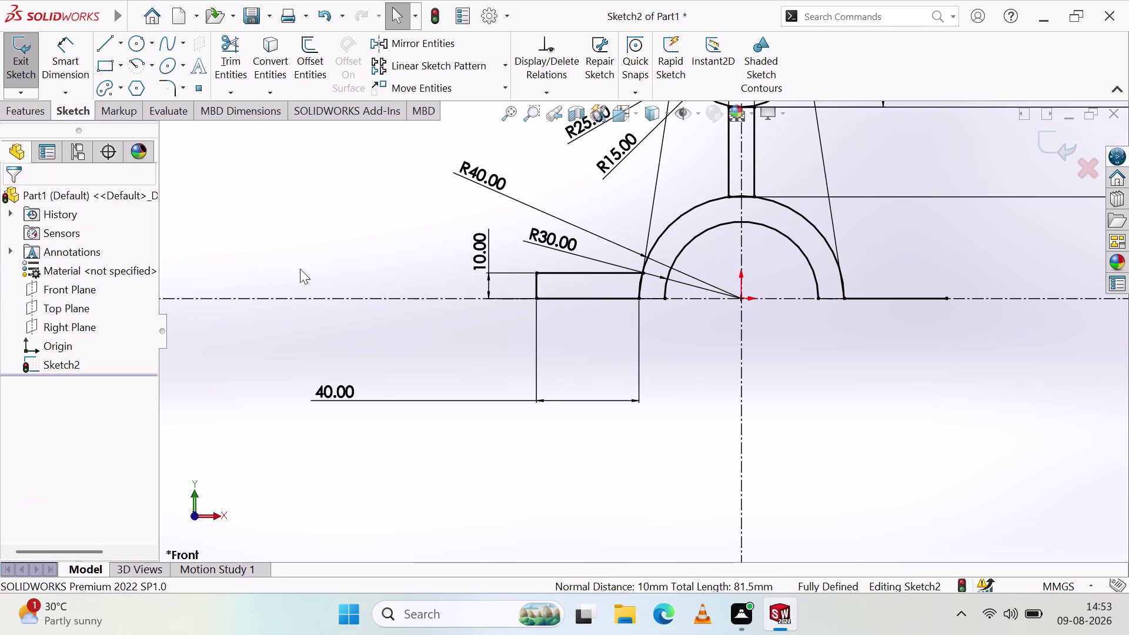
click(601, 272)
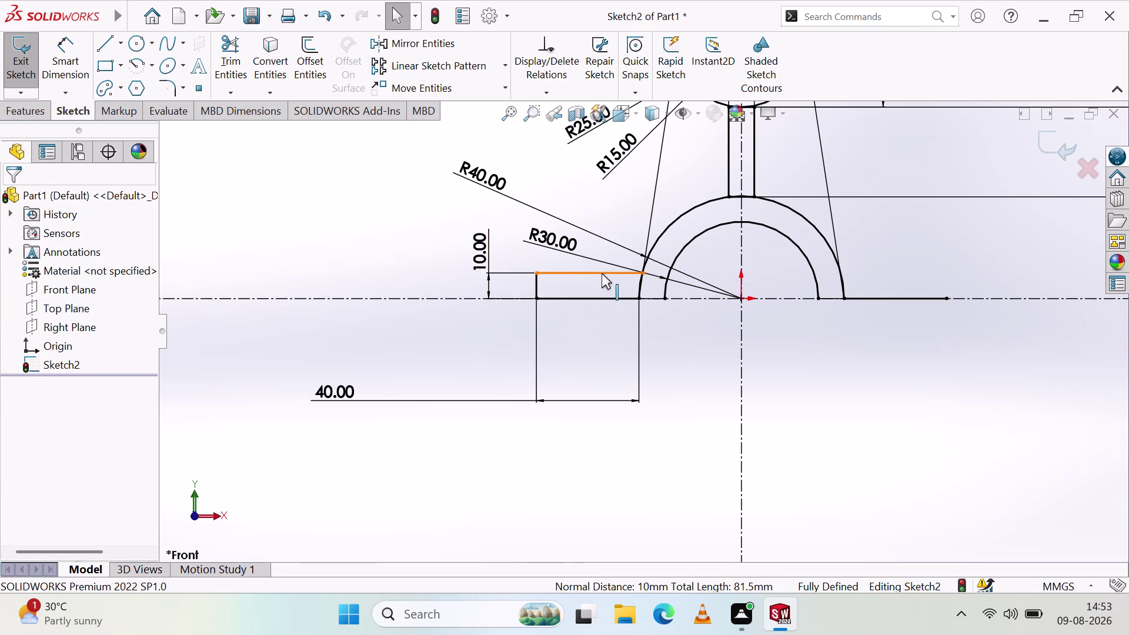
click(592, 297)
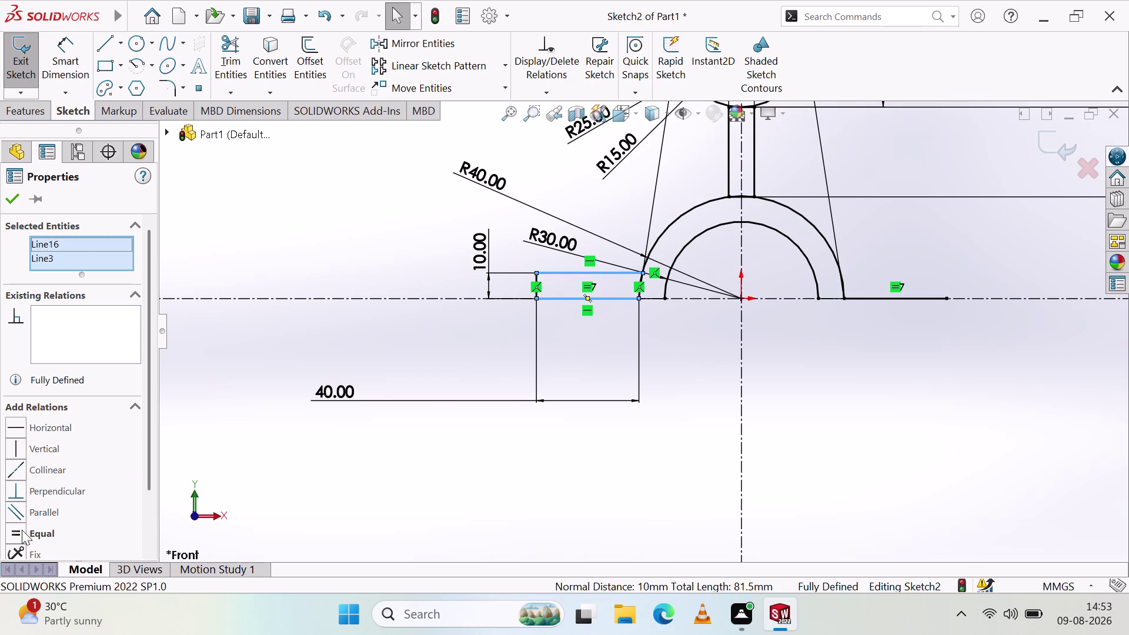
click(17, 528)
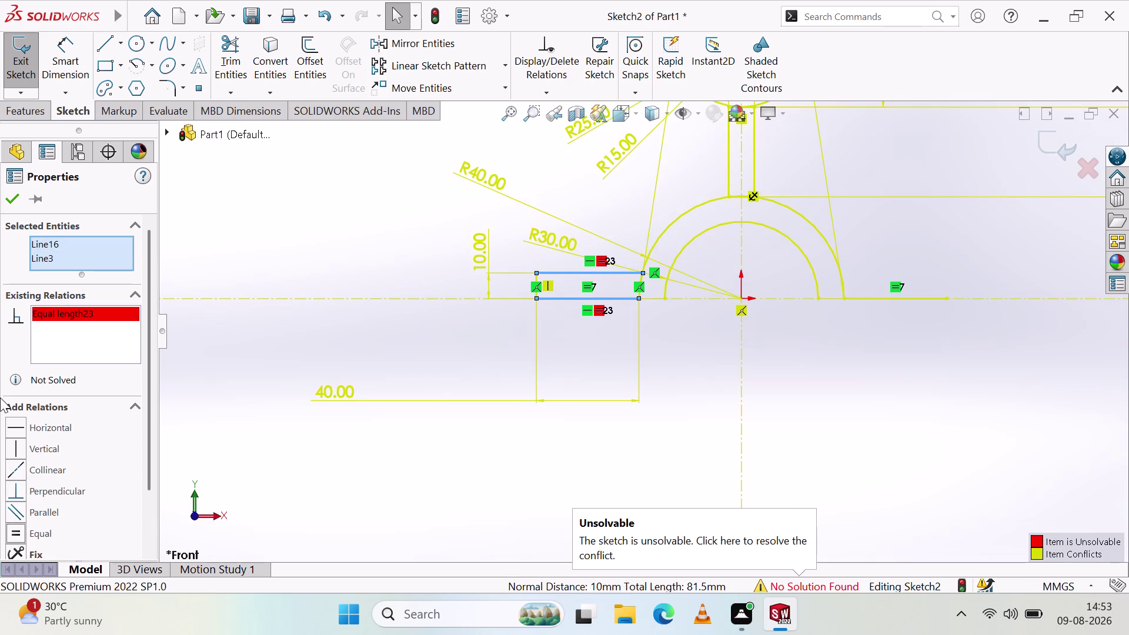
key(Escape)
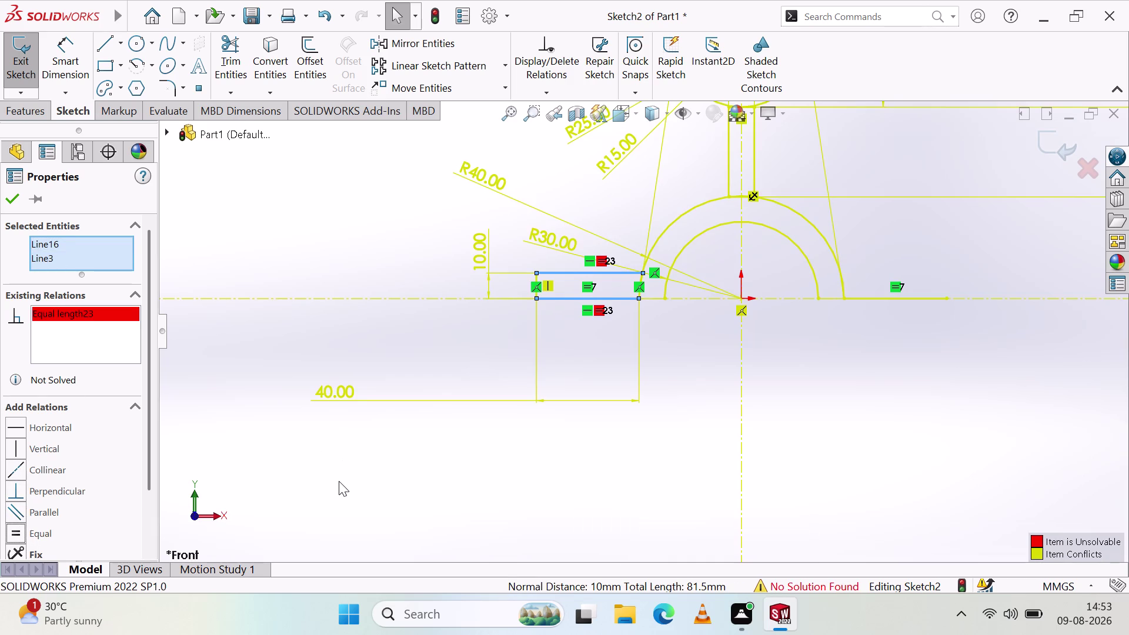
key(ctrl+z)
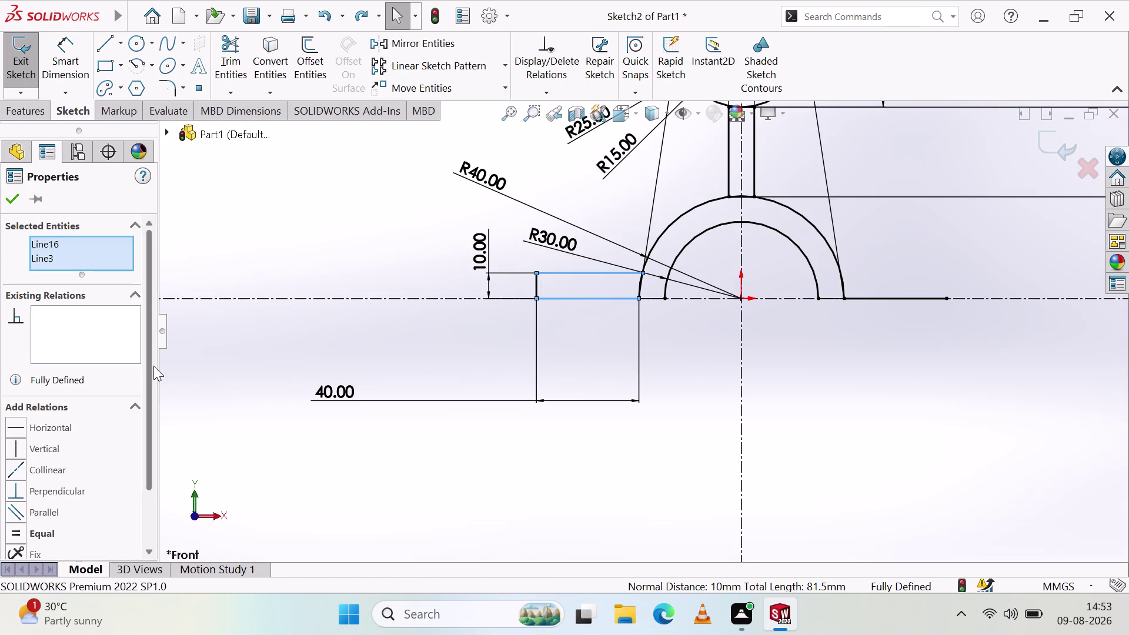
key(ctrl+z)
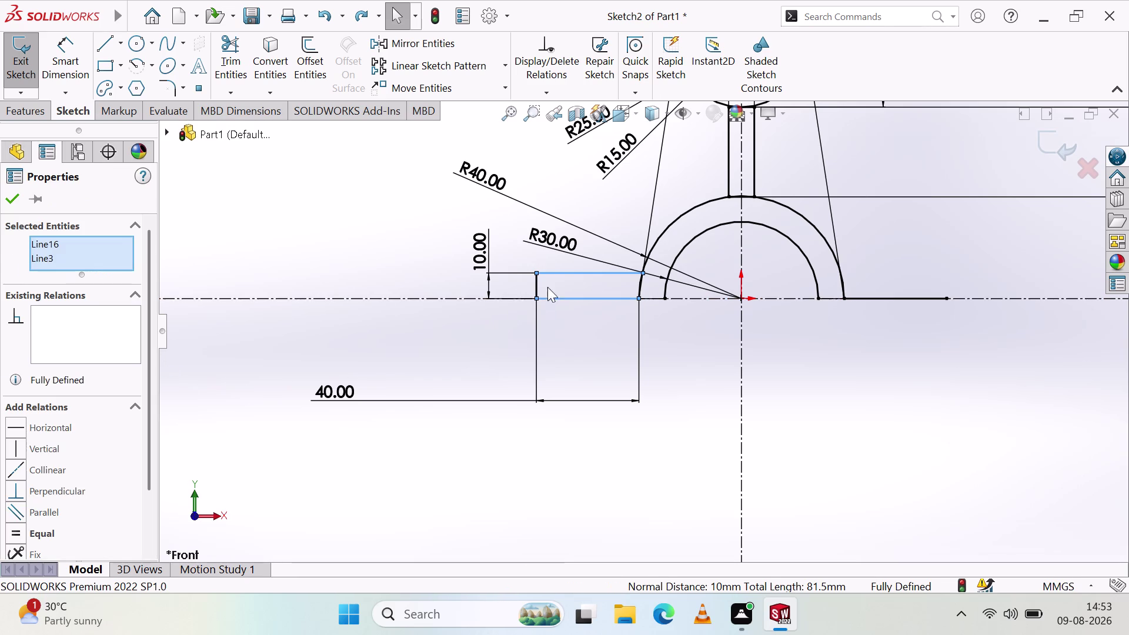
Delete both horizontal edges.
click(560, 272)
key(Delete)
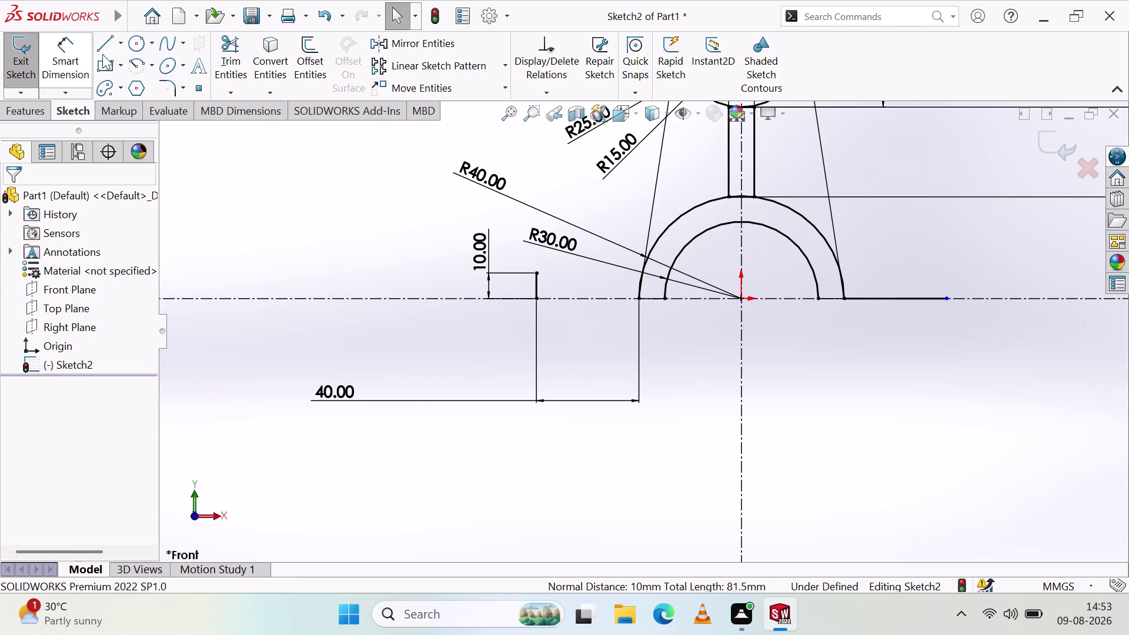
click(111, 46)
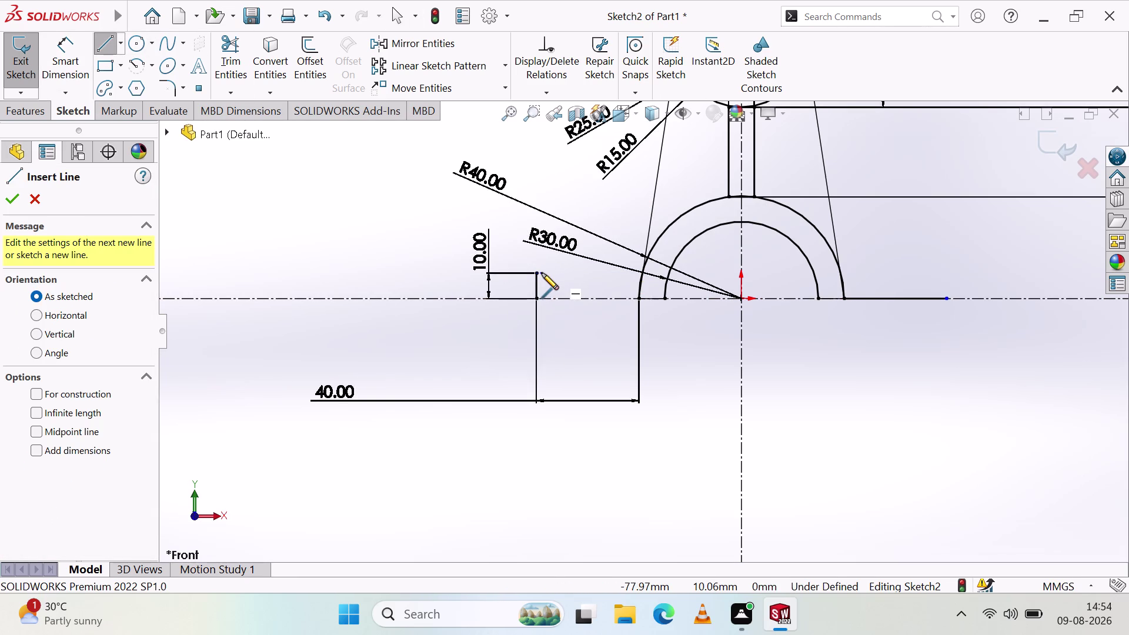
Draw a horizontal line from the step's top corner past the arc centre.
click(537, 274)
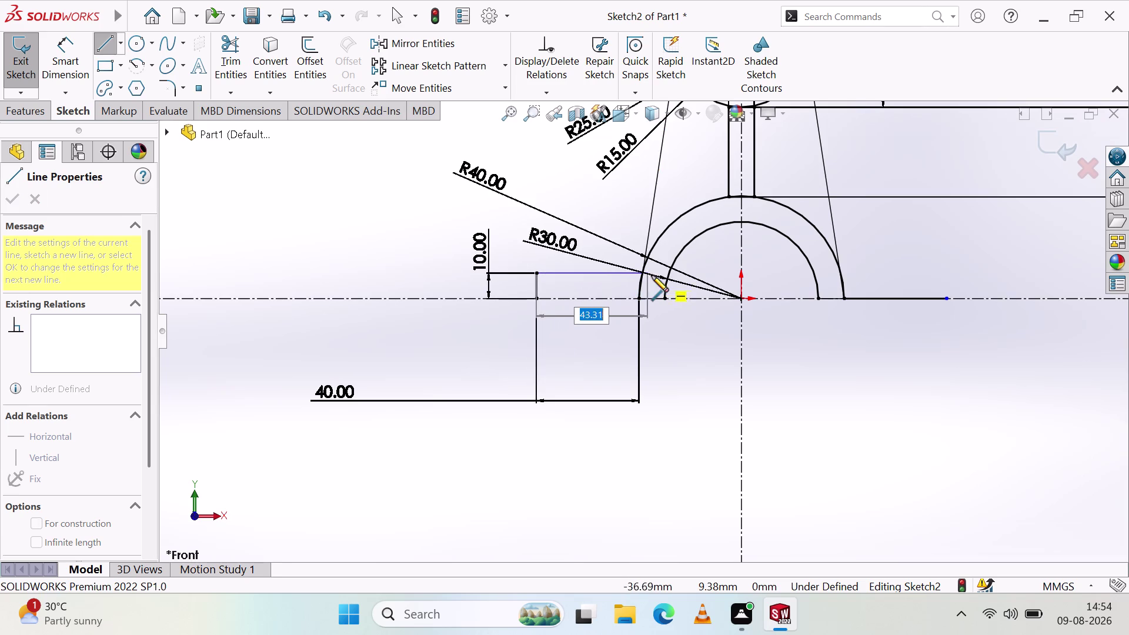
click(781, 274)
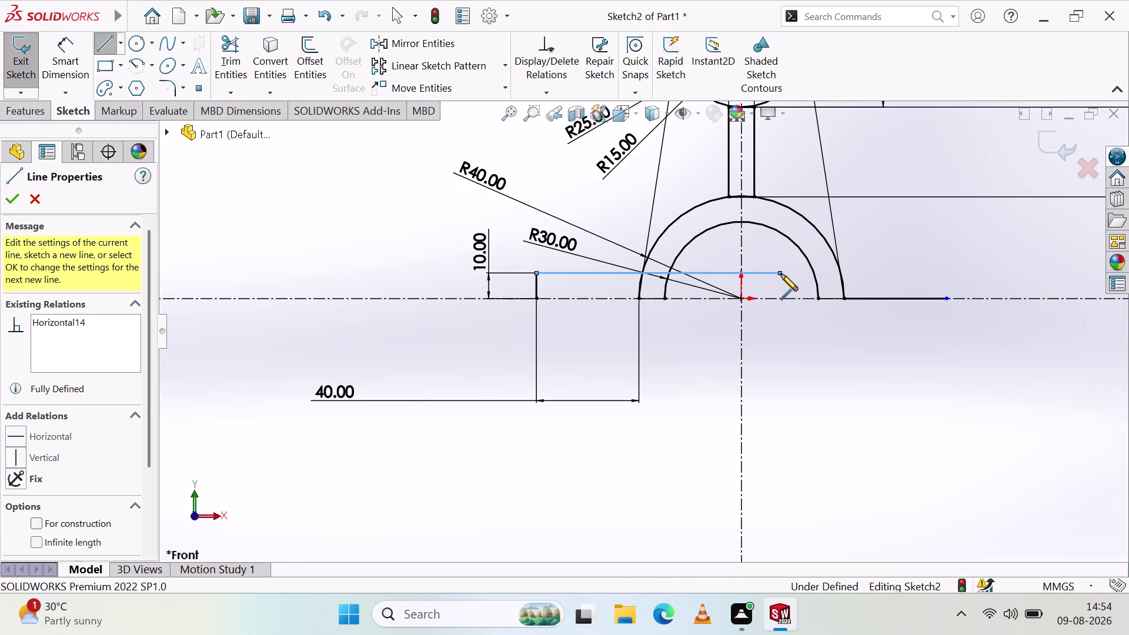
key(Escape)
key(Escape)
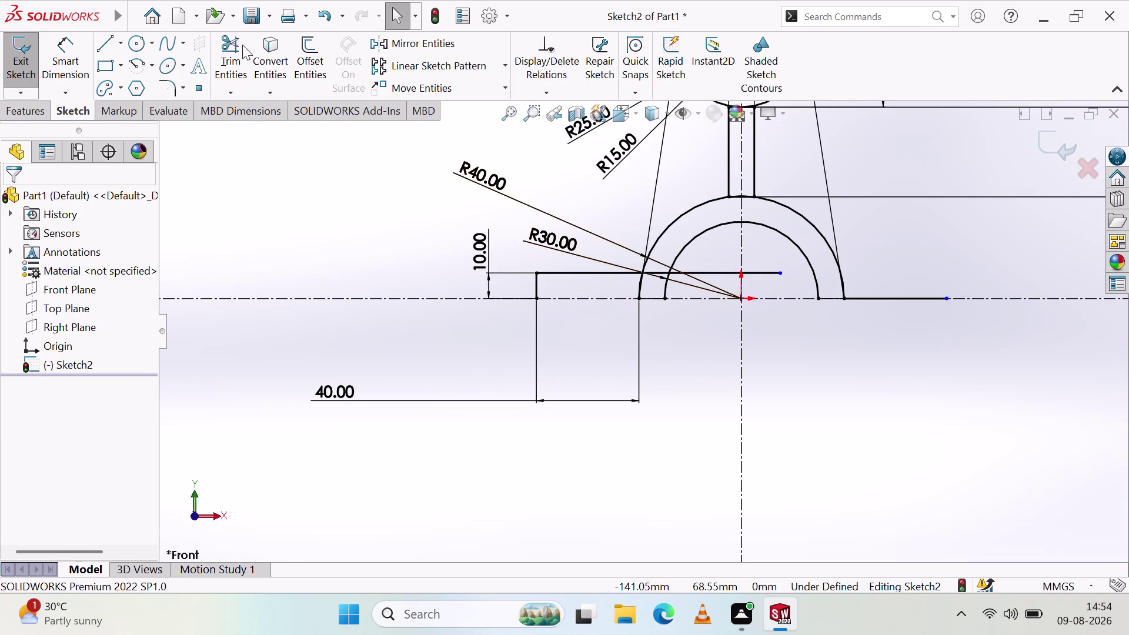
Trim the new line back to the outer R40 arc.
click(237, 46)
click(725, 272)
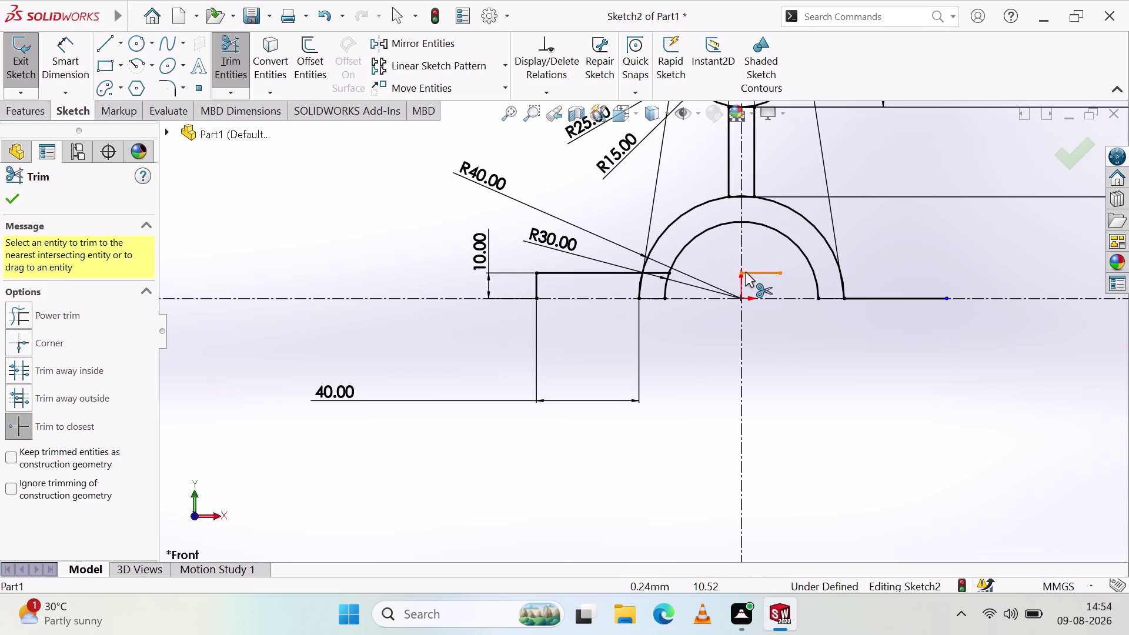
click(768, 273)
scroll(down, 3)
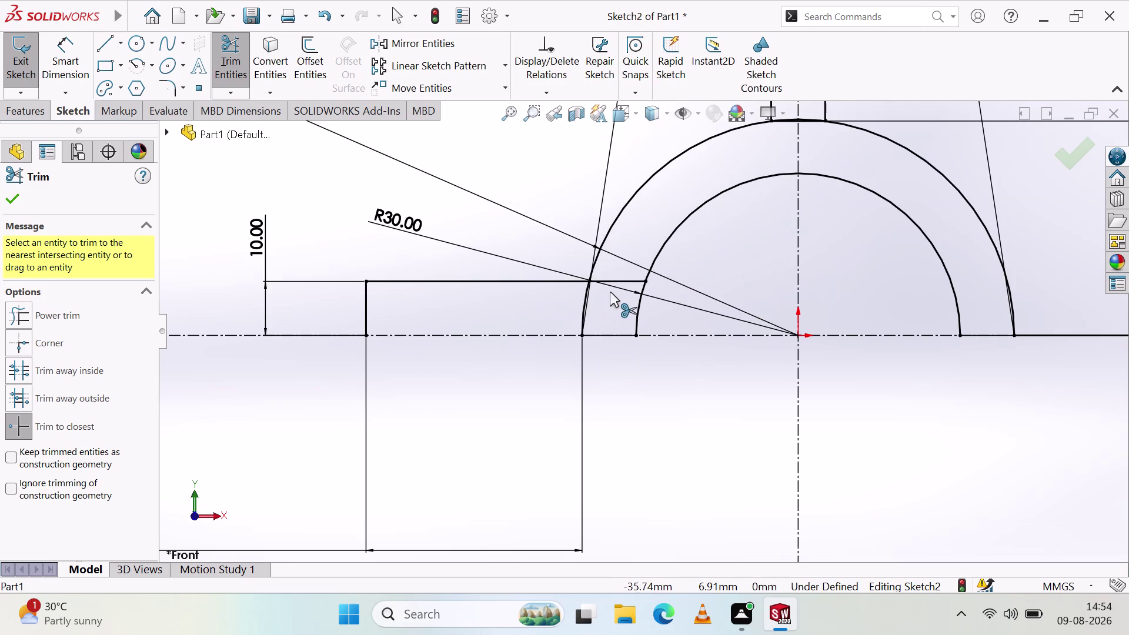
click(620, 280)
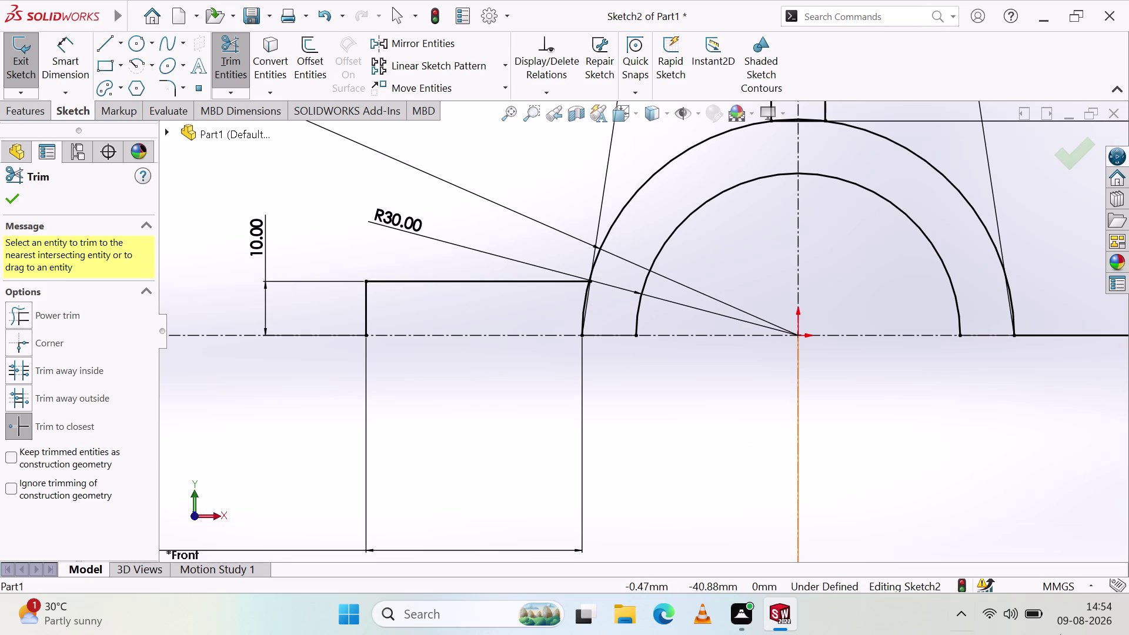
key(Escape)
scroll(up, 3)
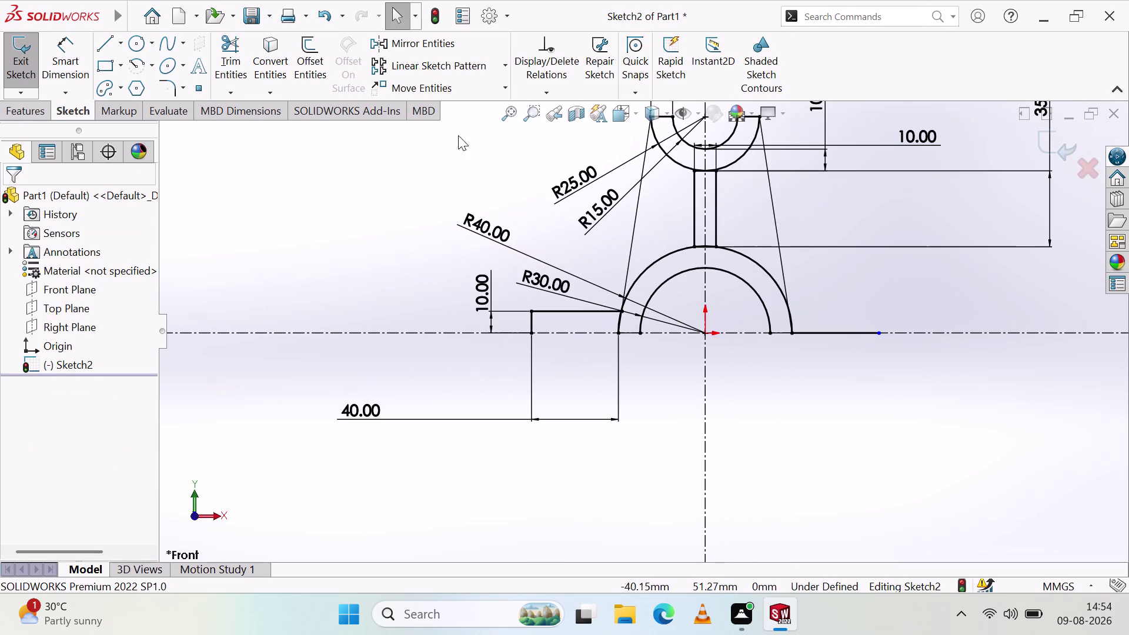
click(98, 52)
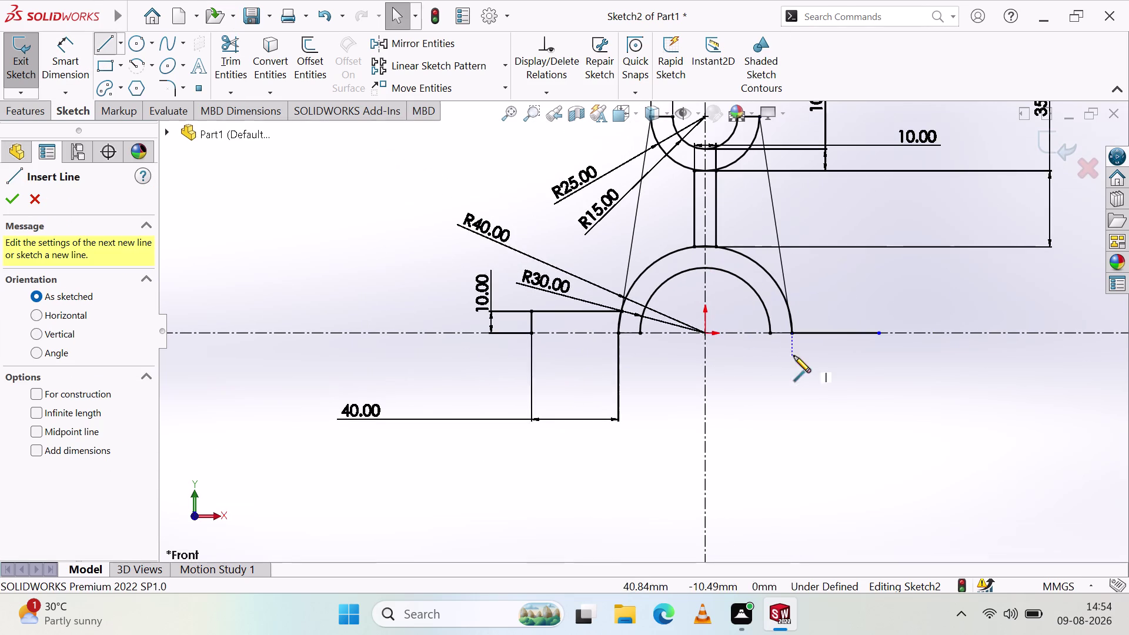
Sketch the right flange's vertical edge and a top edge running to the outer arc.
click(880, 333)
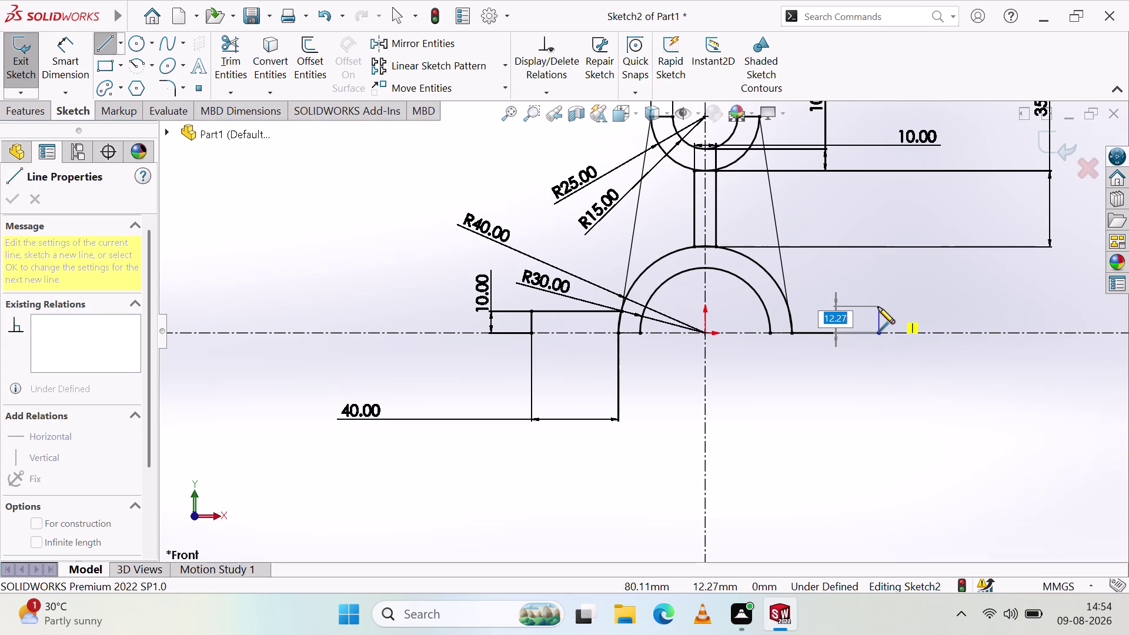
click(879, 308)
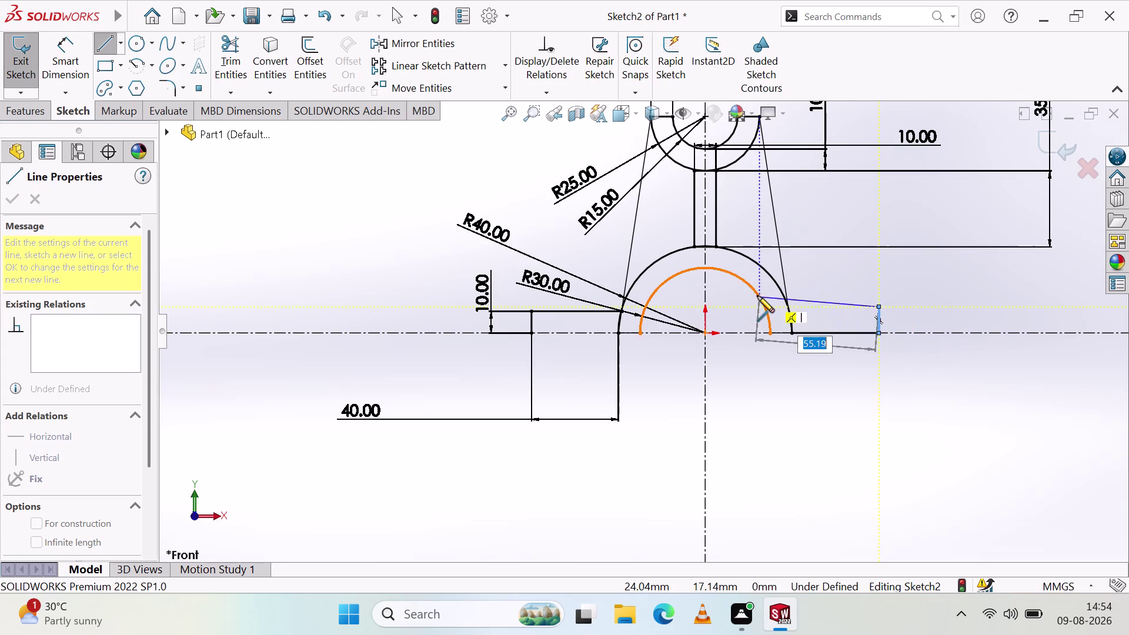
click(744, 307)
key(Escape)
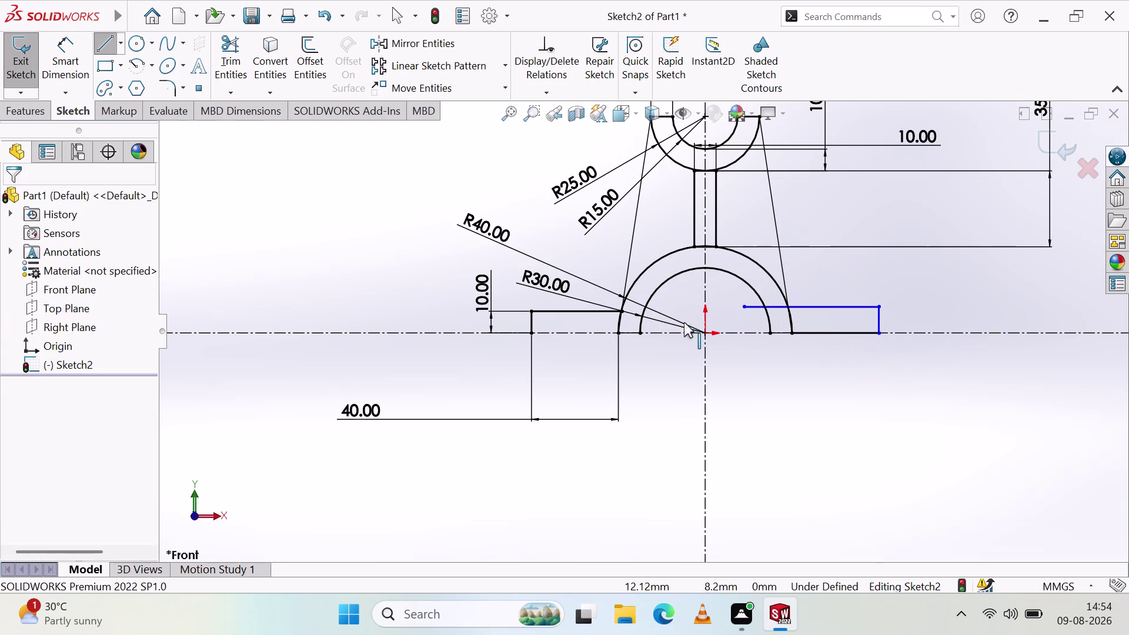
key(Escape)
click(329, 254)
Dimension the right flange's vertical edge to 10 mm.
click(74, 46)
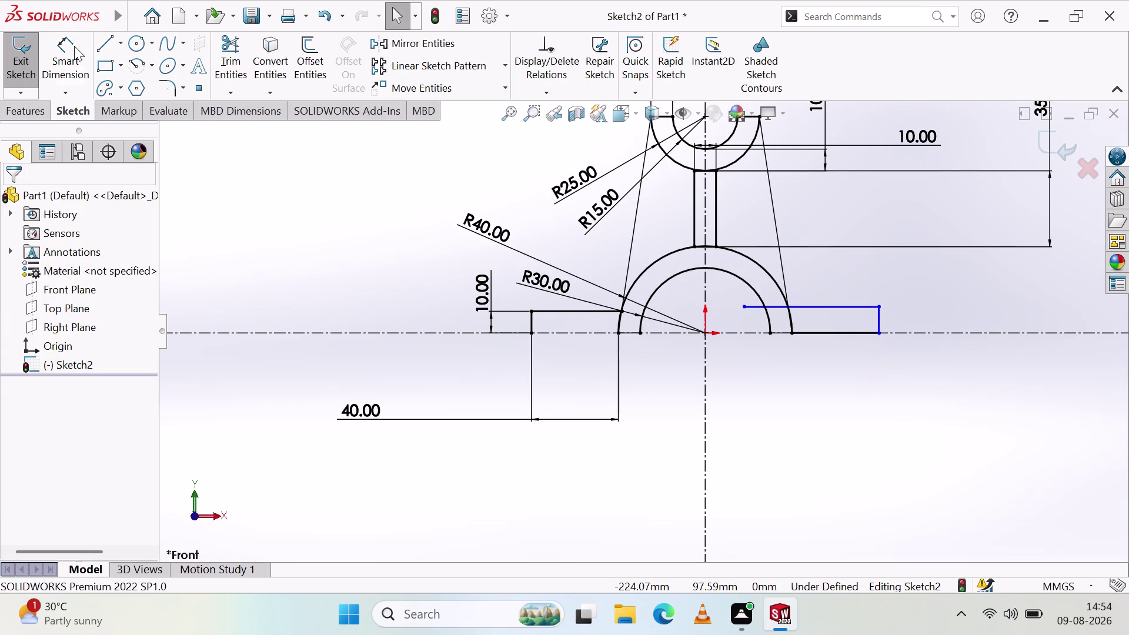
click(879, 317)
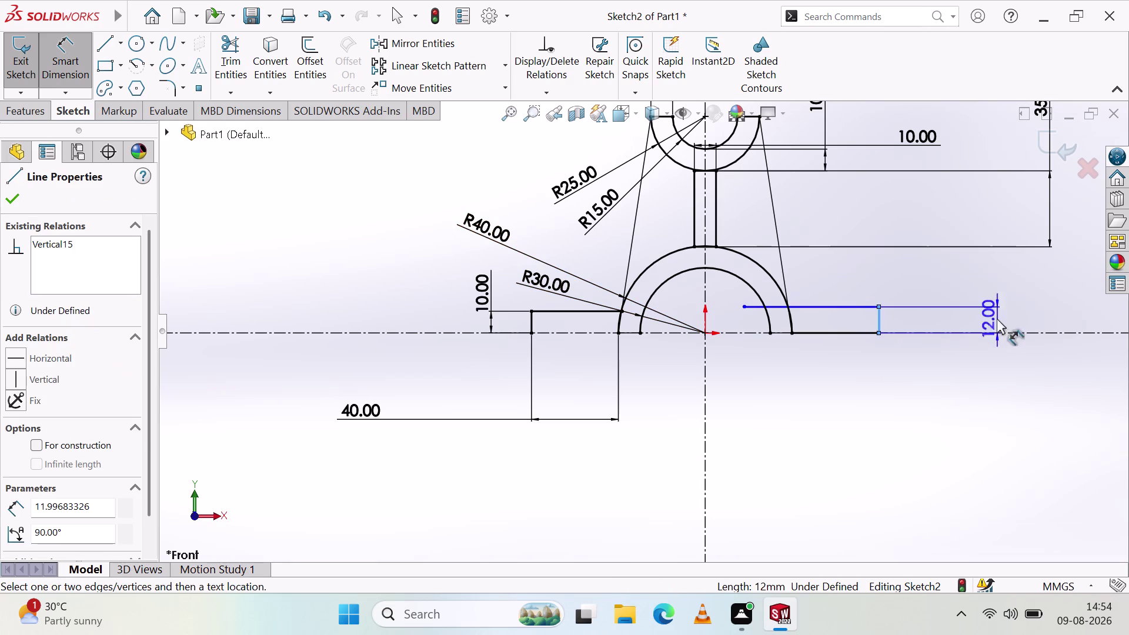
click(937, 268)
text(10)
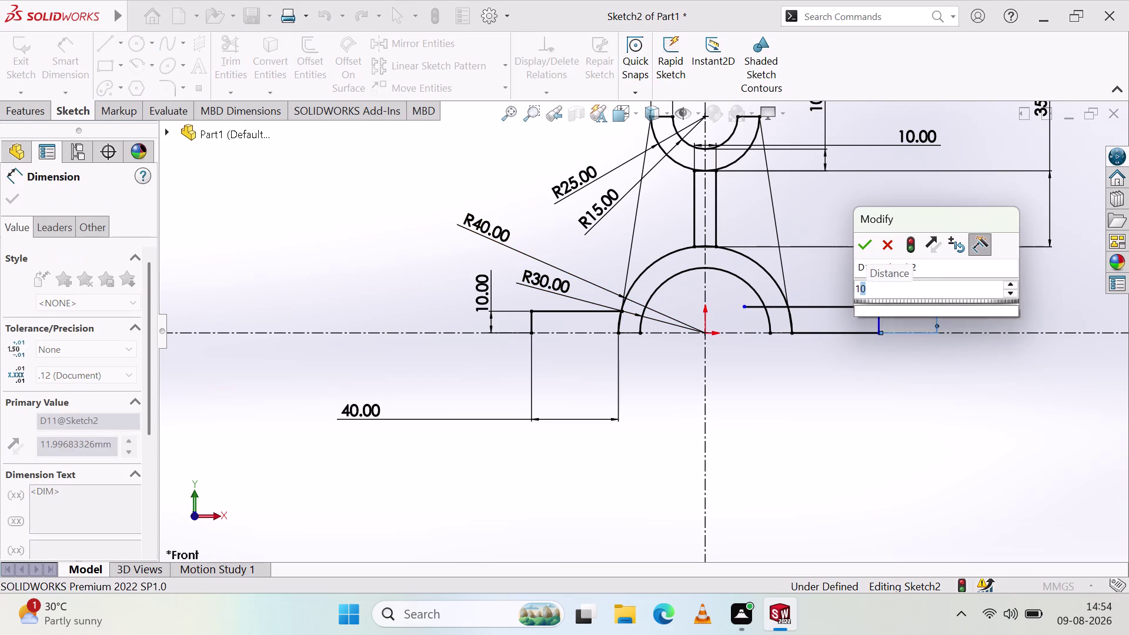
click(861, 242)
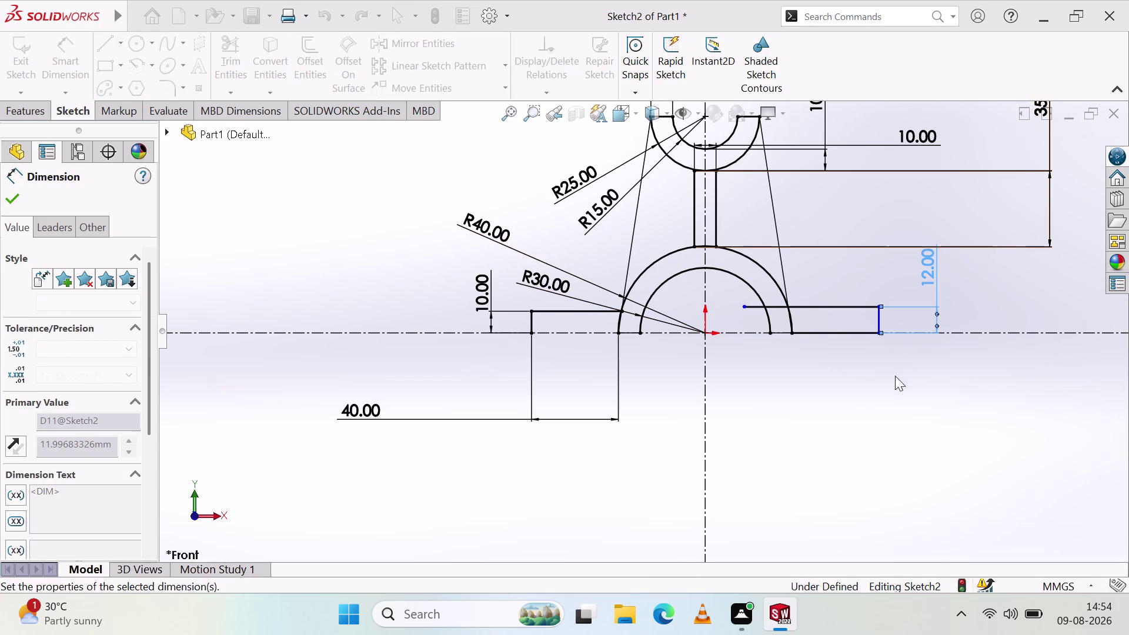
click(879, 386)
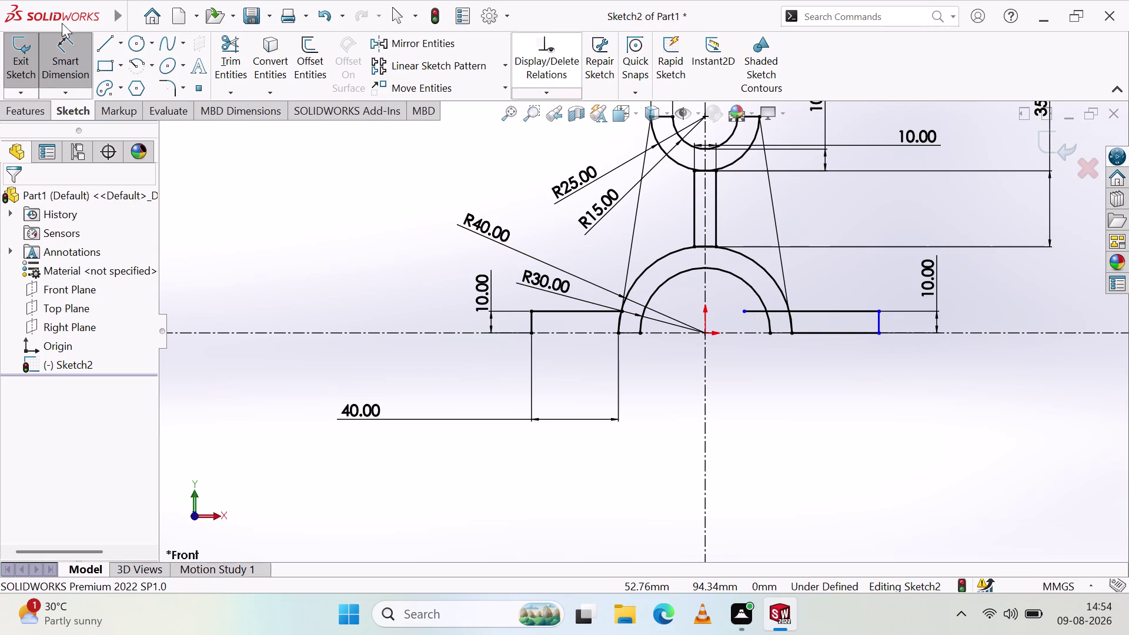
Trim away the top line's pieces inside the arc.
click(229, 49)
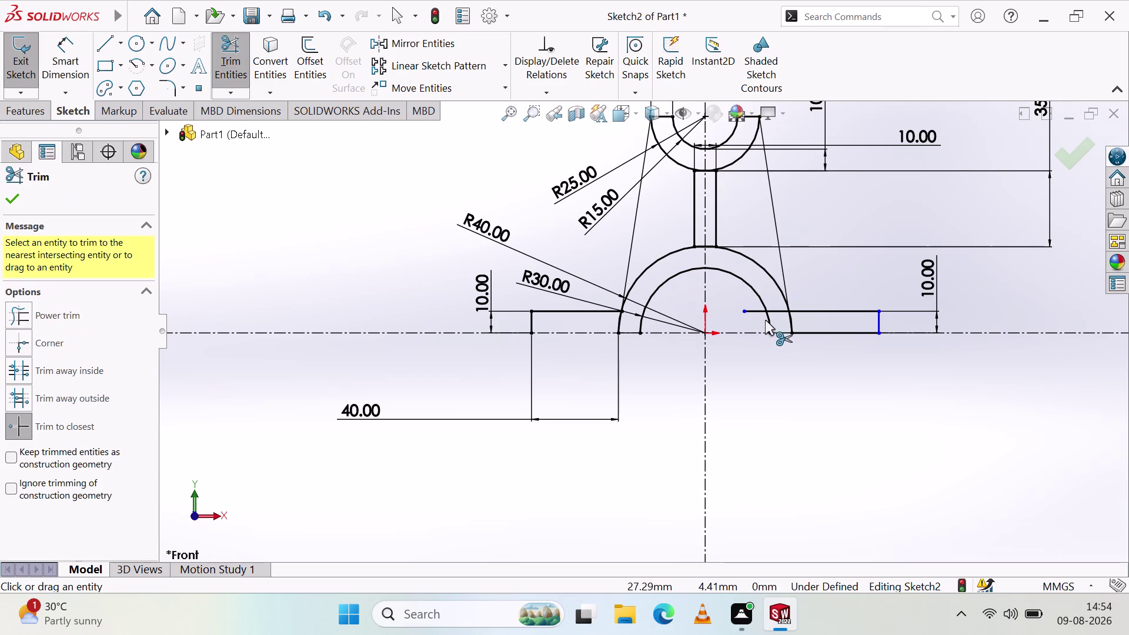
click(755, 310)
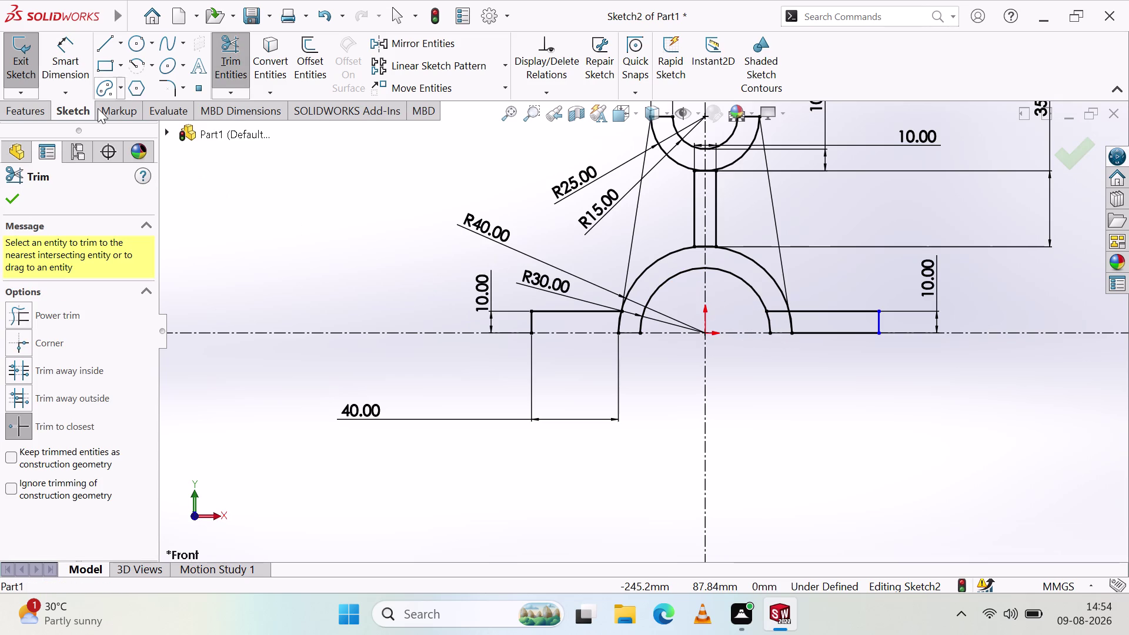
click(9, 195)
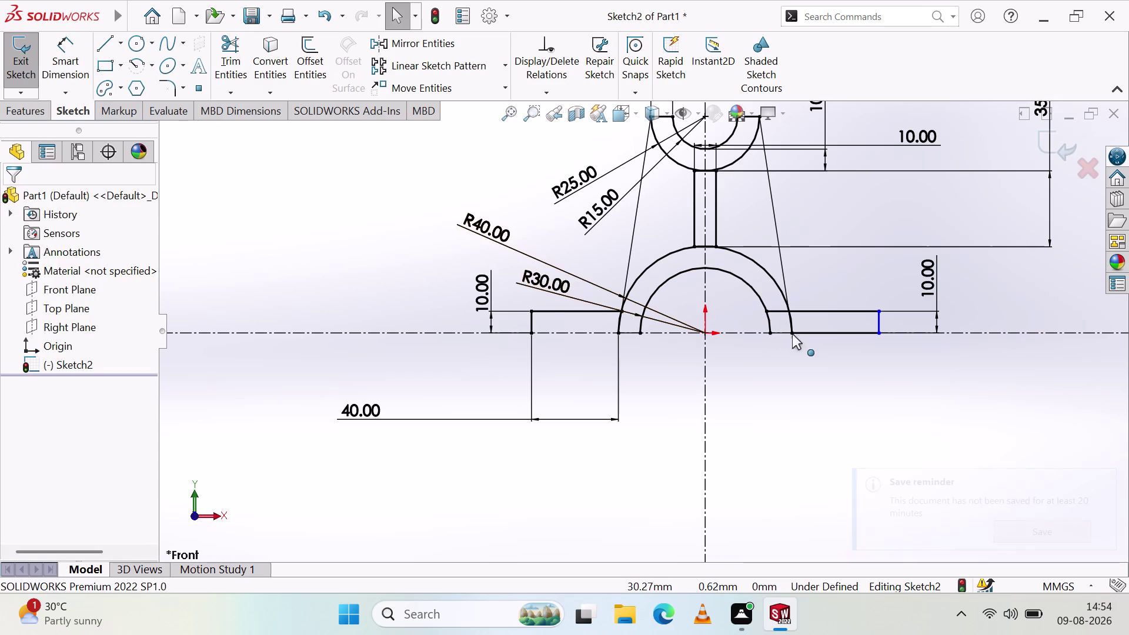
click(228, 62)
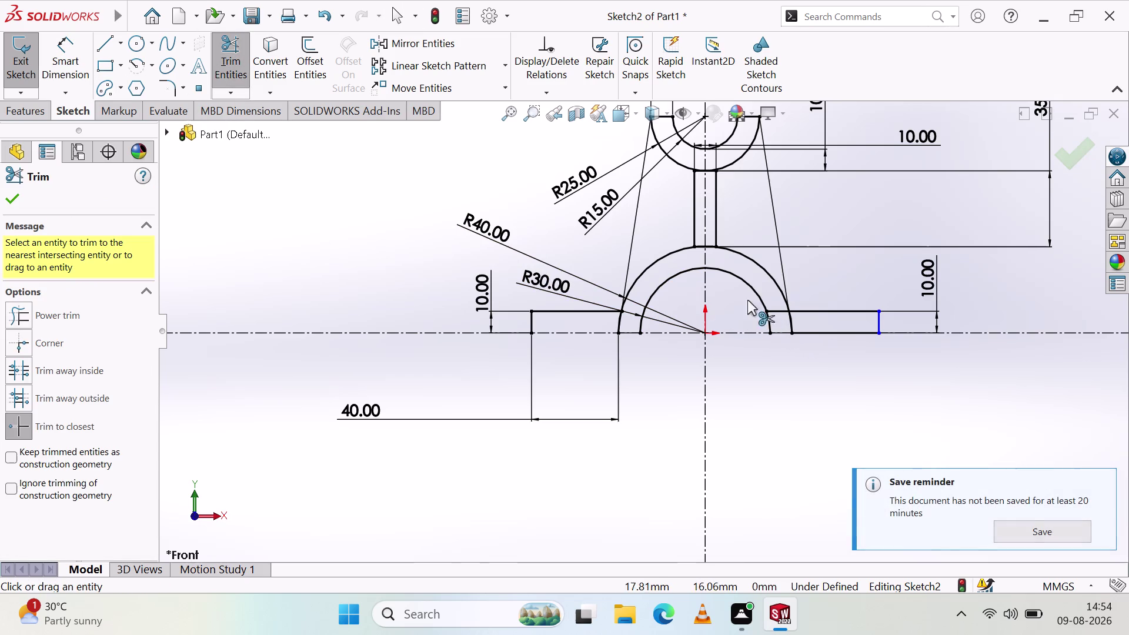
click(774, 310)
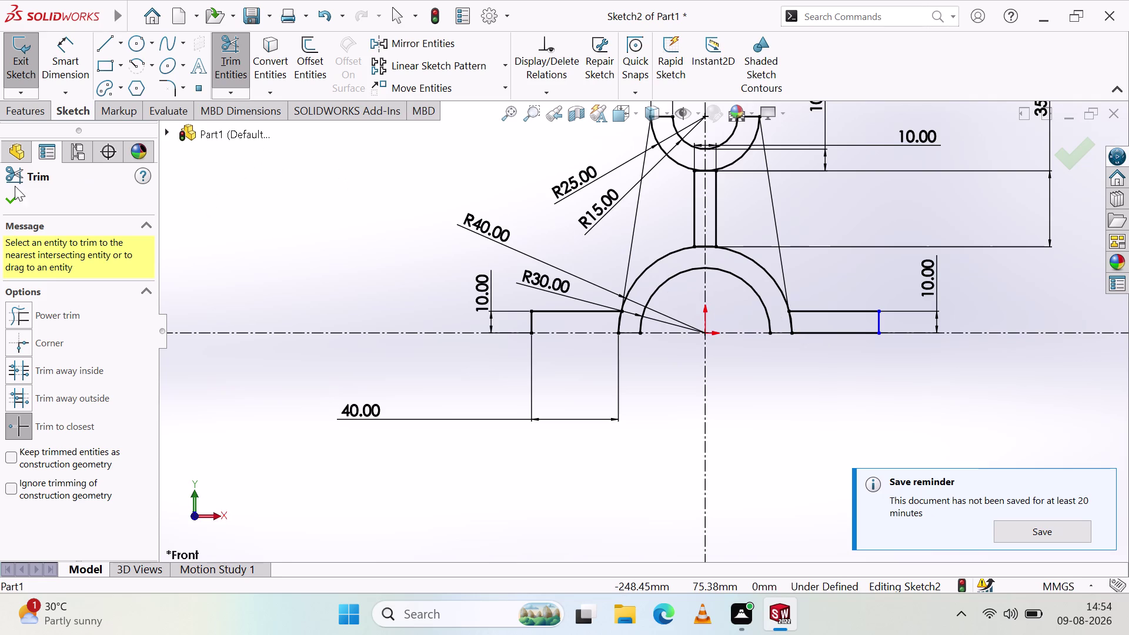
click(12, 196)
key(Escape)
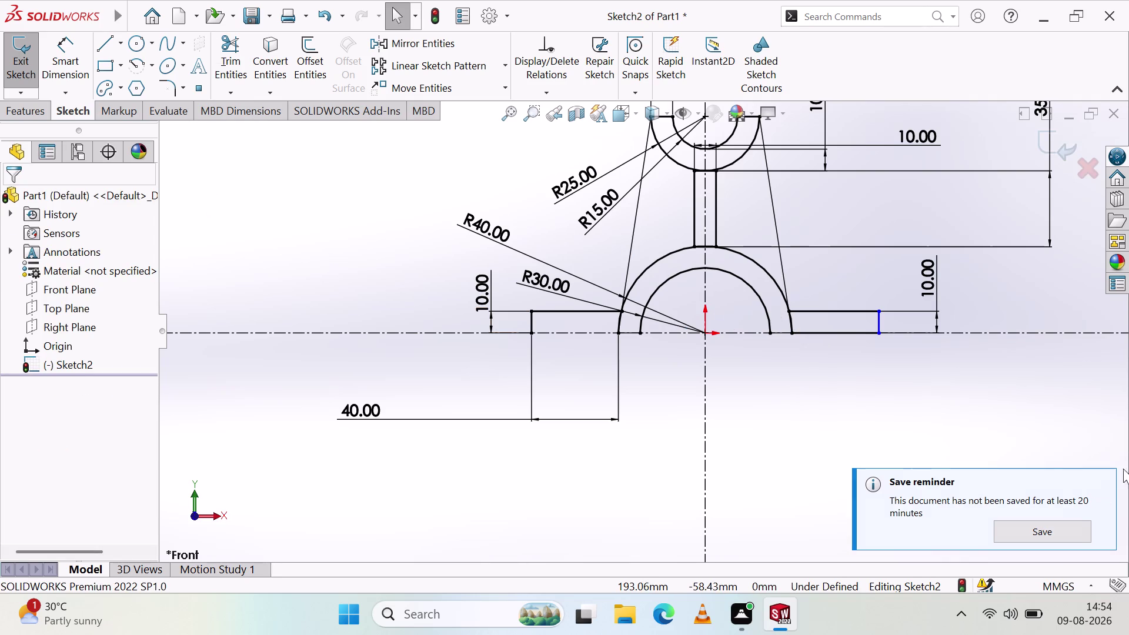
click(1102, 483)
scroll(up, 3)
Move the 10 mm height dimension lower and select the foot's vertical edge.
click(798, 359)
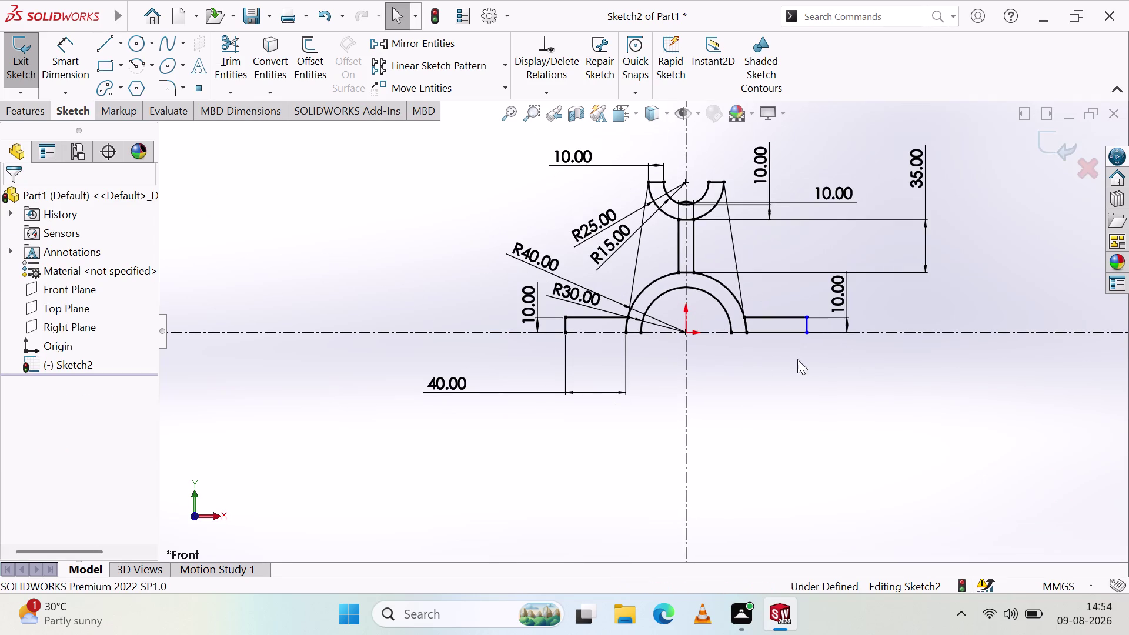
scroll(down, 3)
drag(803, 284, 762, 455)
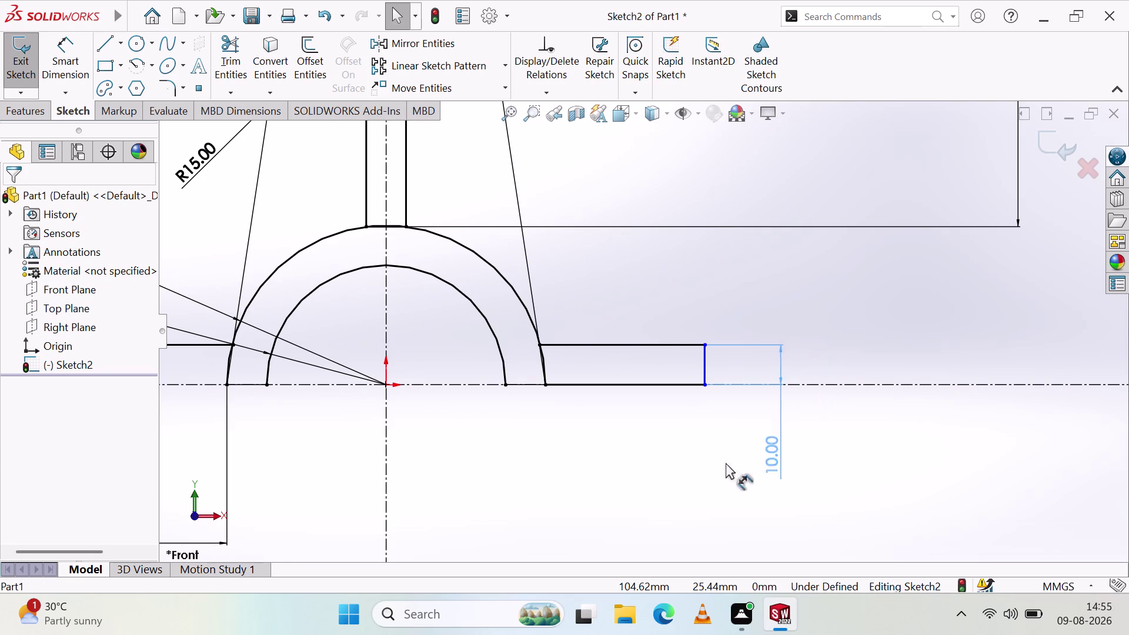
drag(761, 455, 837, 488)
click(658, 435)
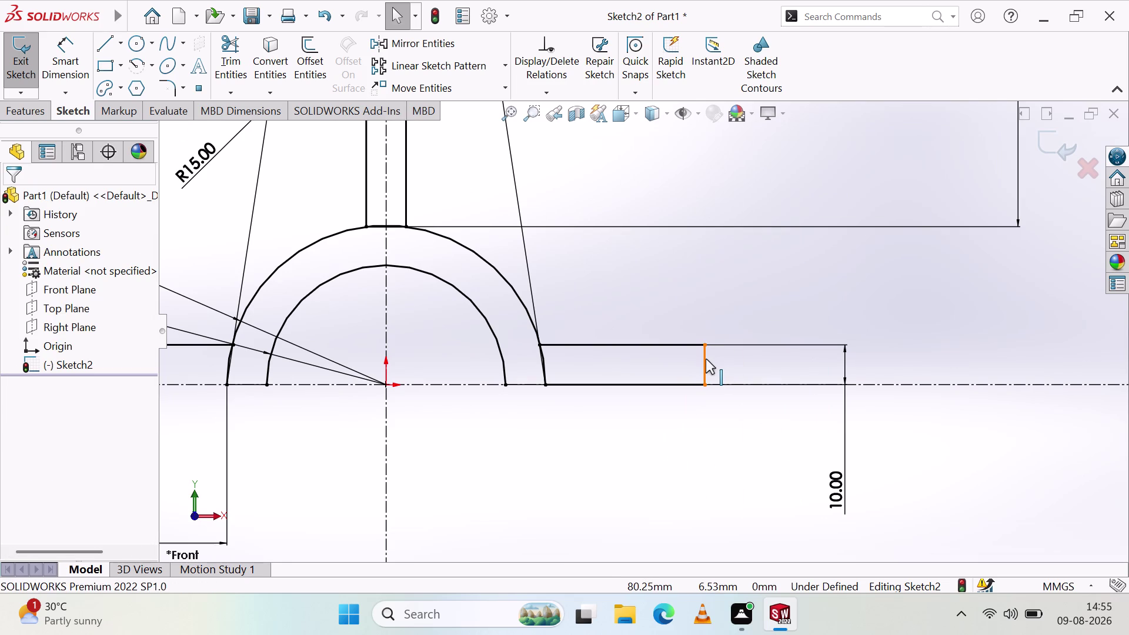
click(704, 369)
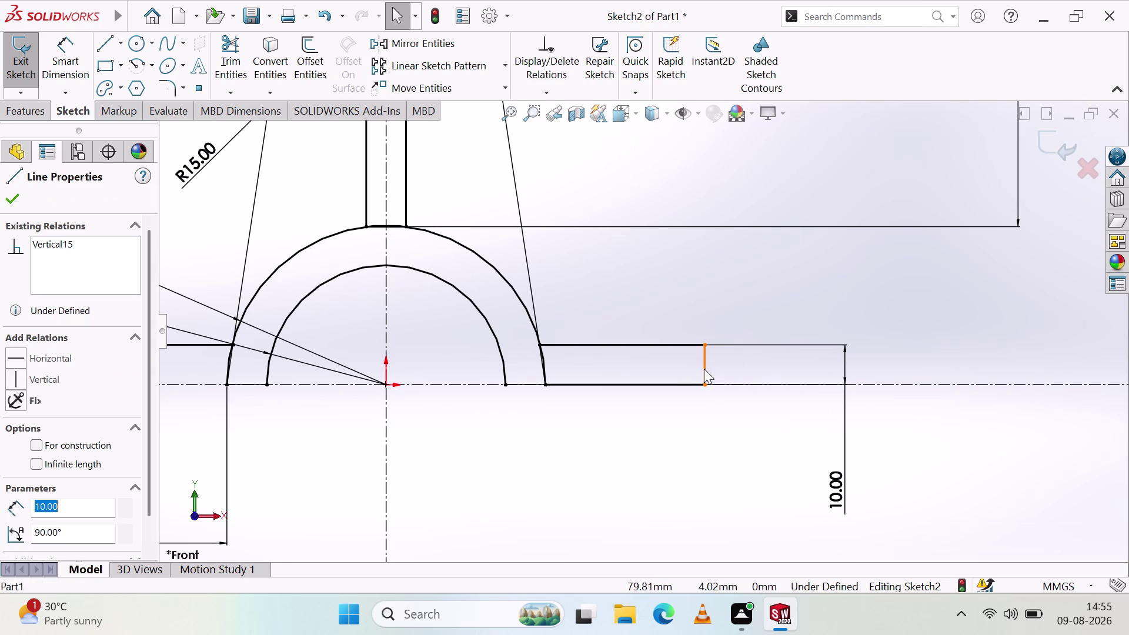
click(9, 377)
click(8, 201)
drag(475, 476, 484, 468)
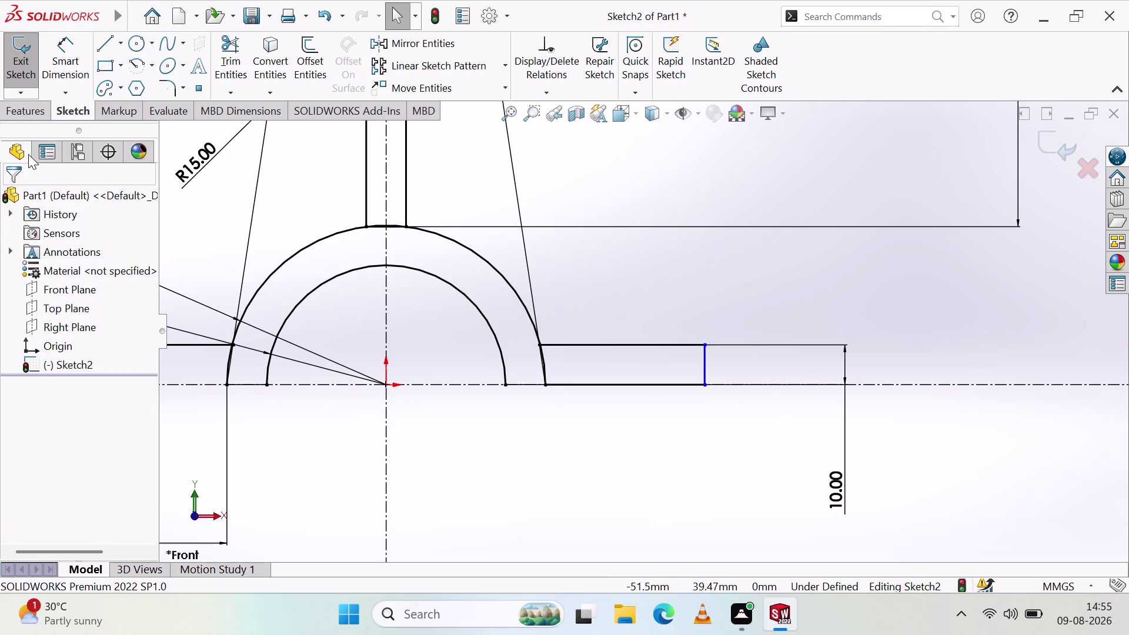
scroll(up, 3)
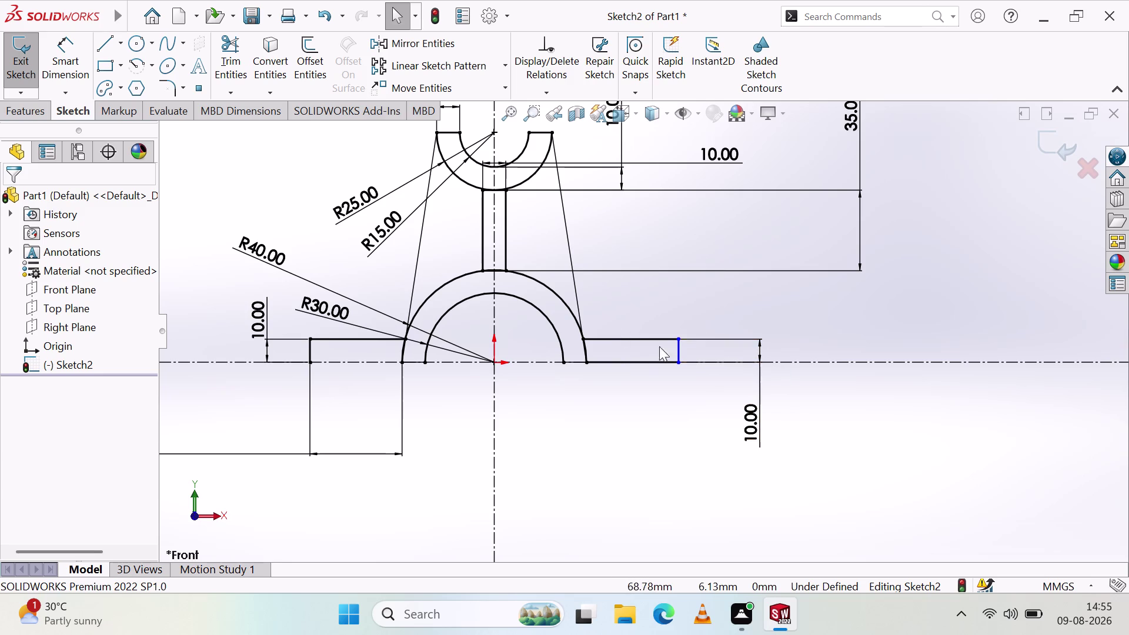
Try dimensioning the right foot's vertical edge, then cancel the duplicate height dimension.
click(68, 56)
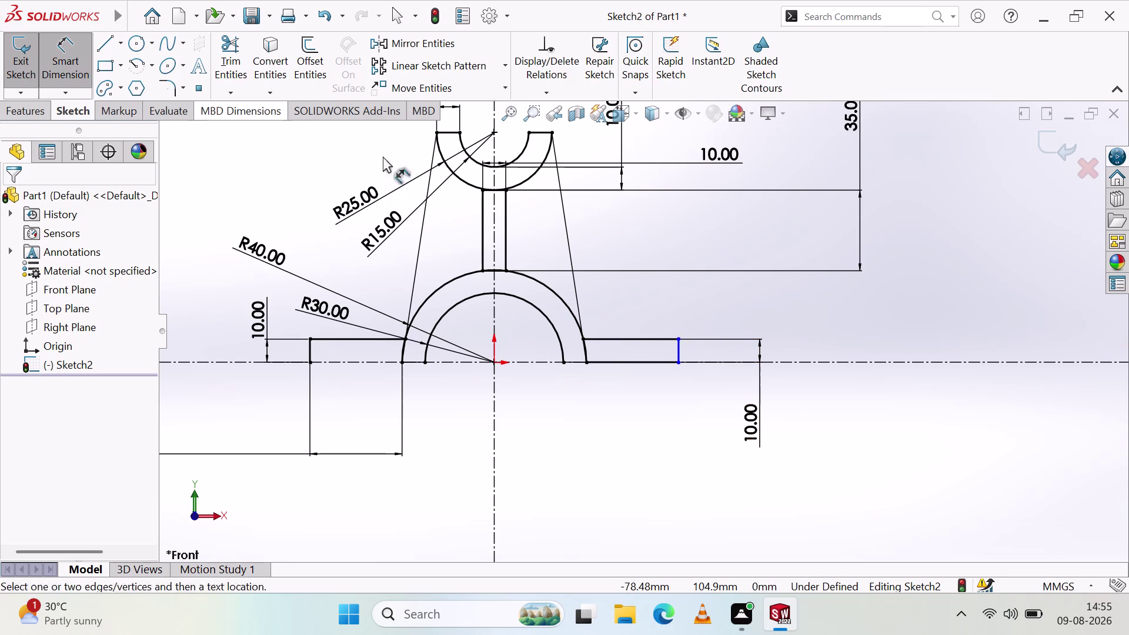
click(678, 353)
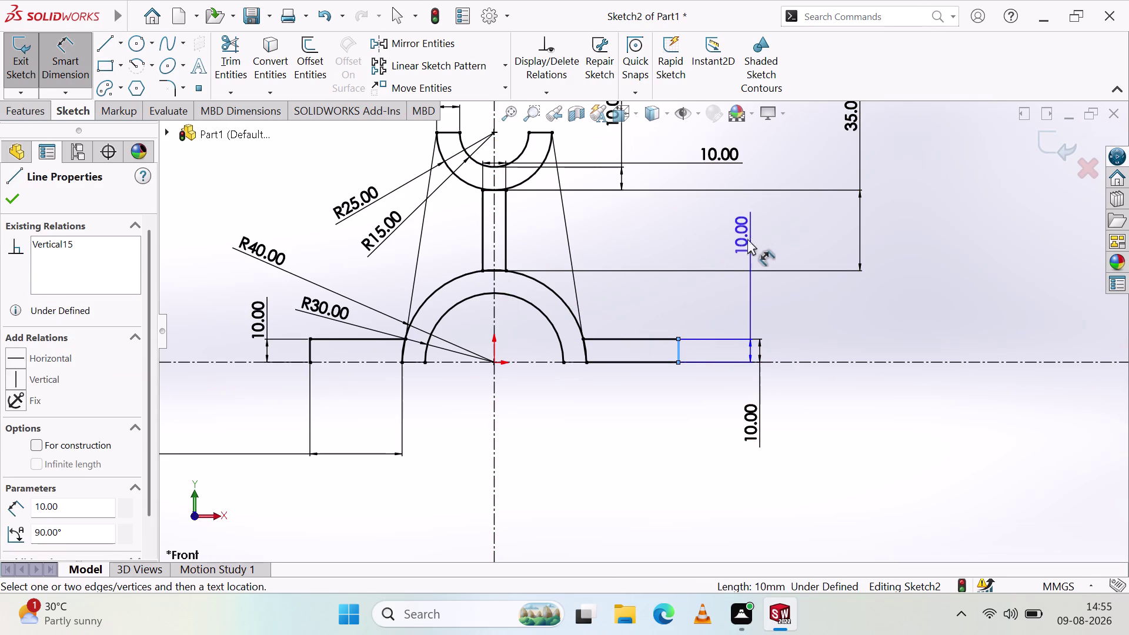
key(Escape)
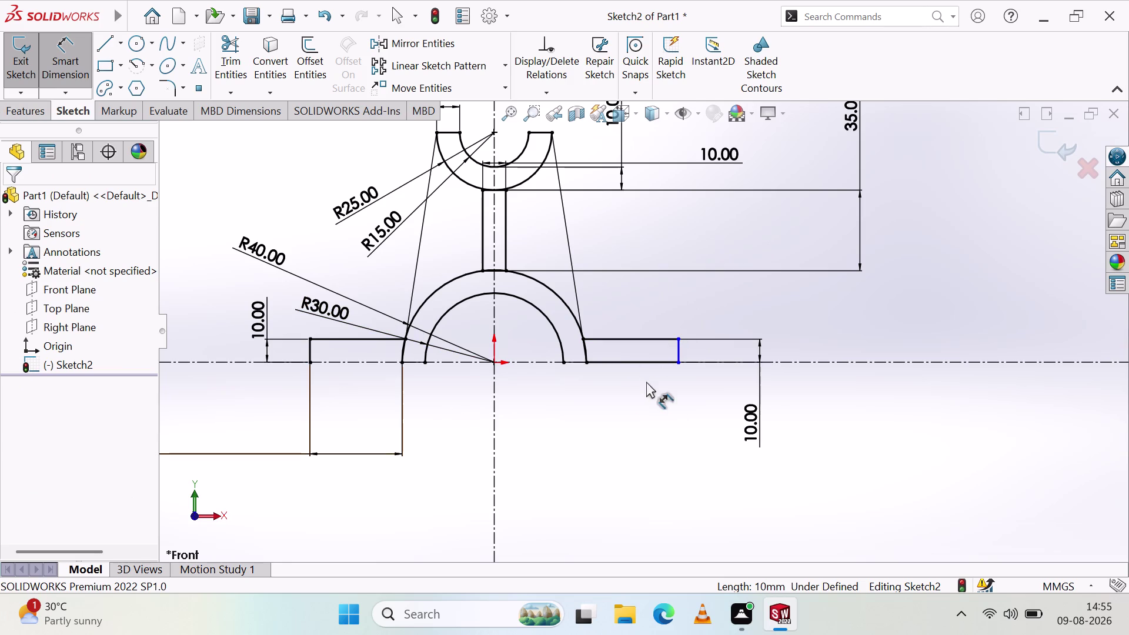
key(Escape)
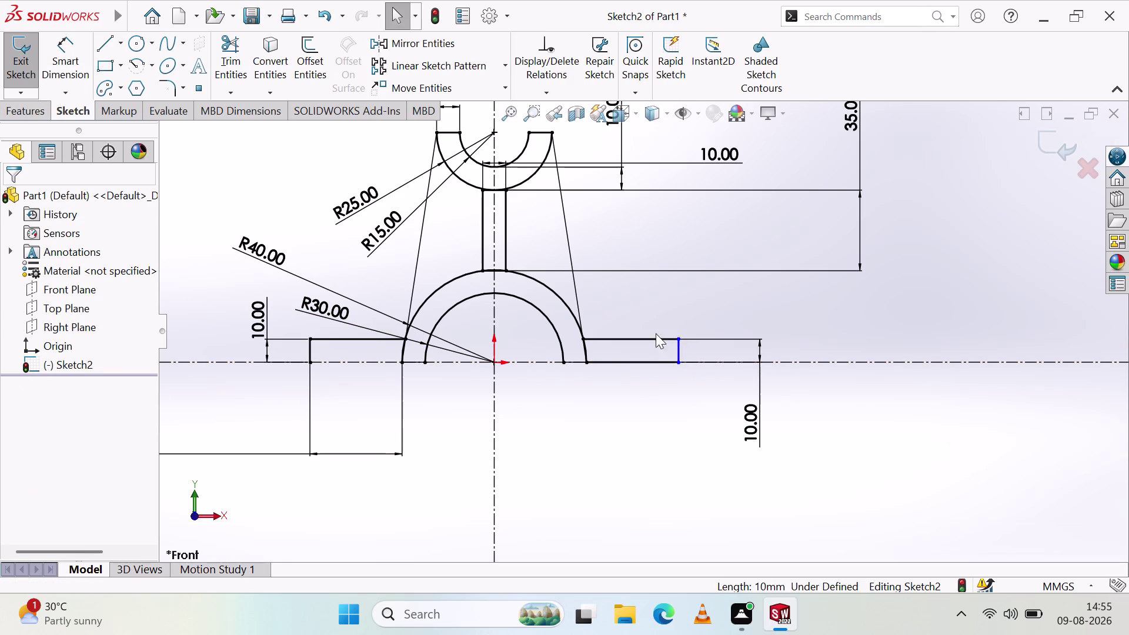
key(Escape)
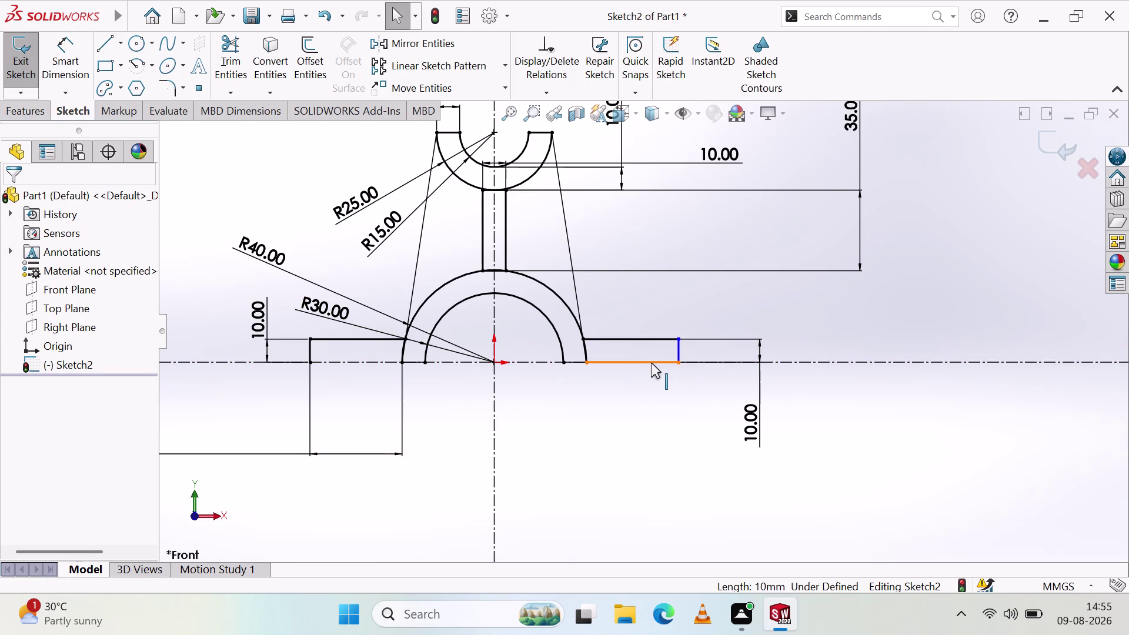
Make the right foot's bottom edge perpendicular to its vertical edge.
click(651, 363)
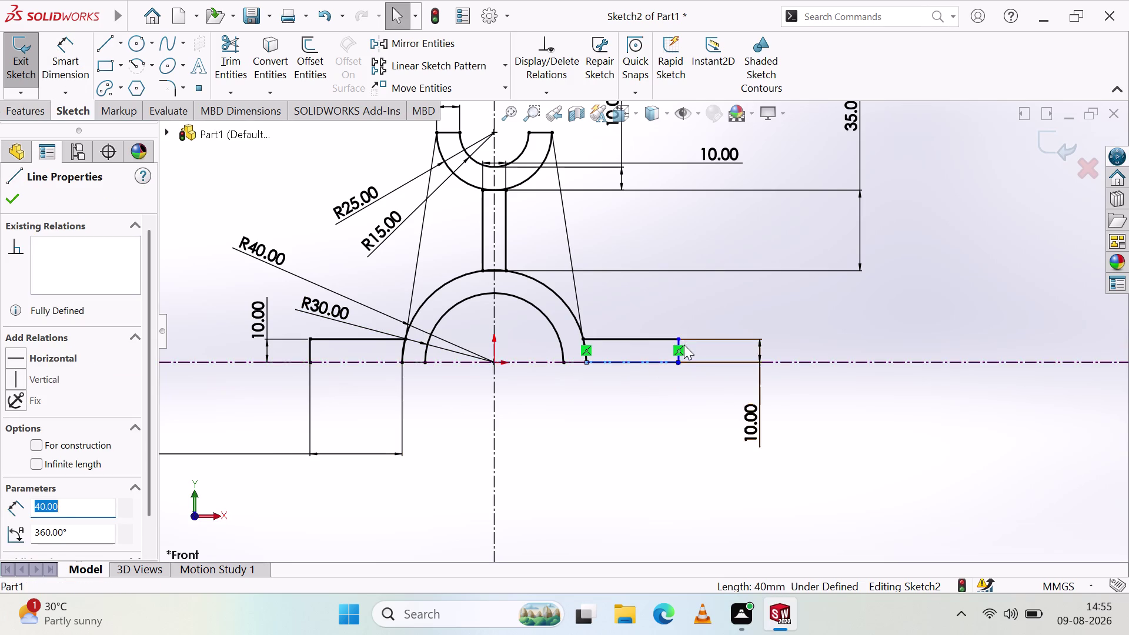
scroll(down, 3)
click(662, 348)
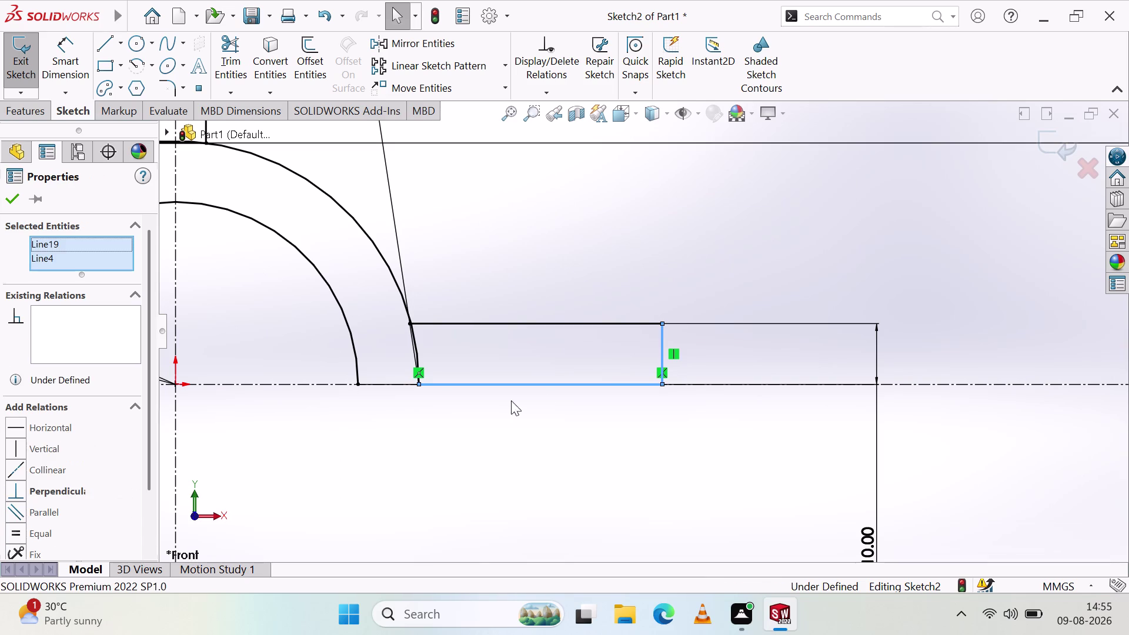
click(14, 488)
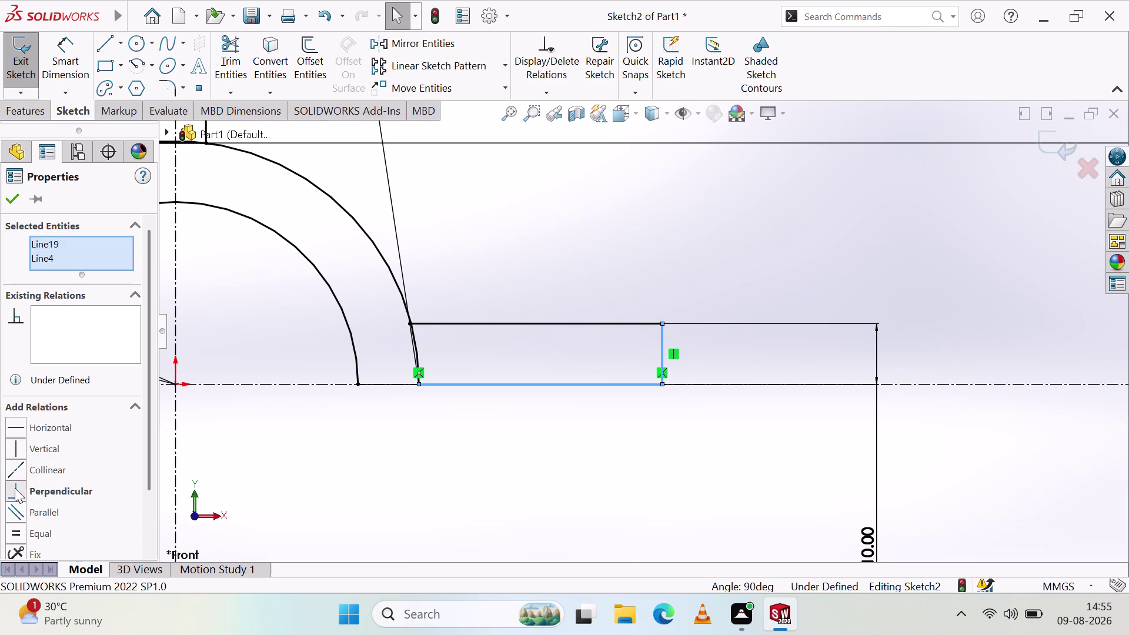
click(12, 206)
click(559, 444)
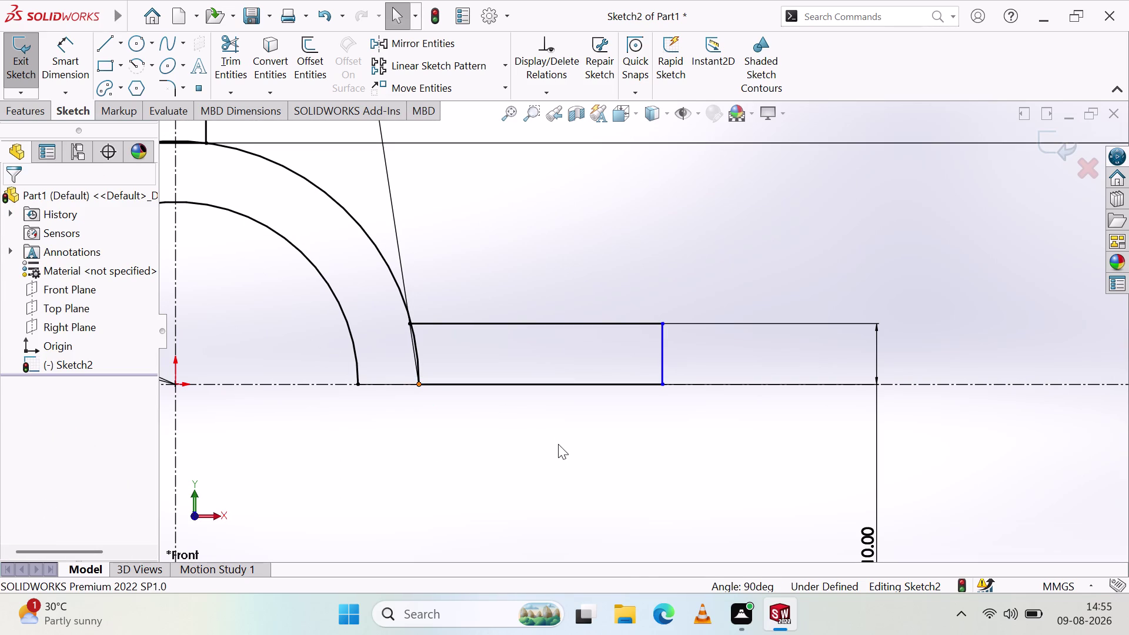
Try a coincident relation on the two selected sketch points, undo it, and zoom out.
click(662, 324)
click(663, 385)
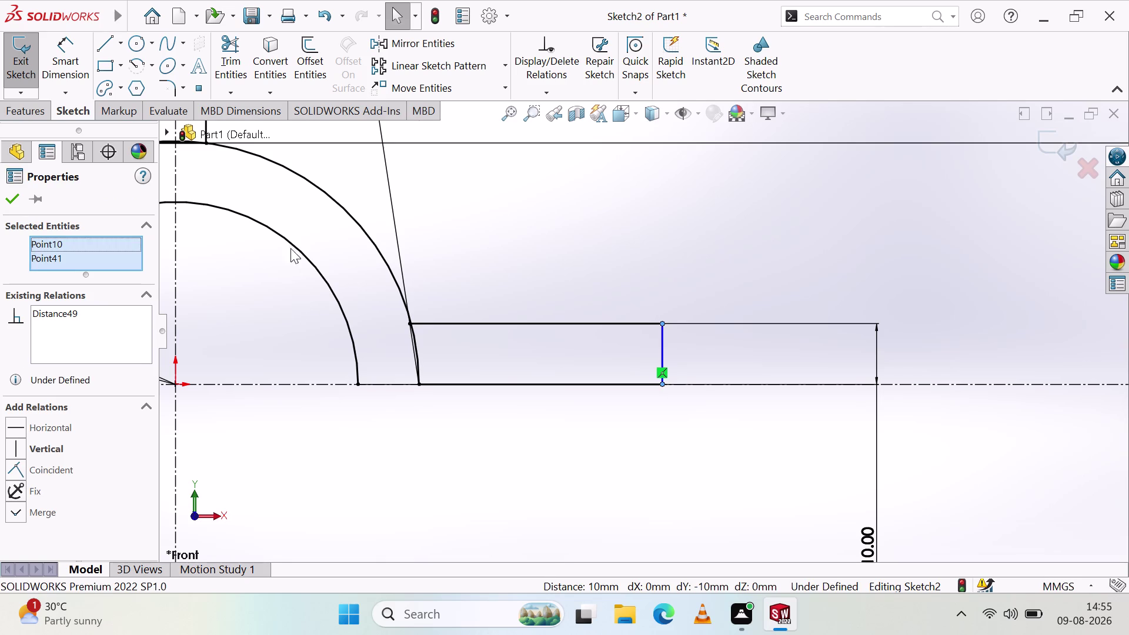
scroll(up, 3)
scroll(down, 3)
scroll(up, 3)
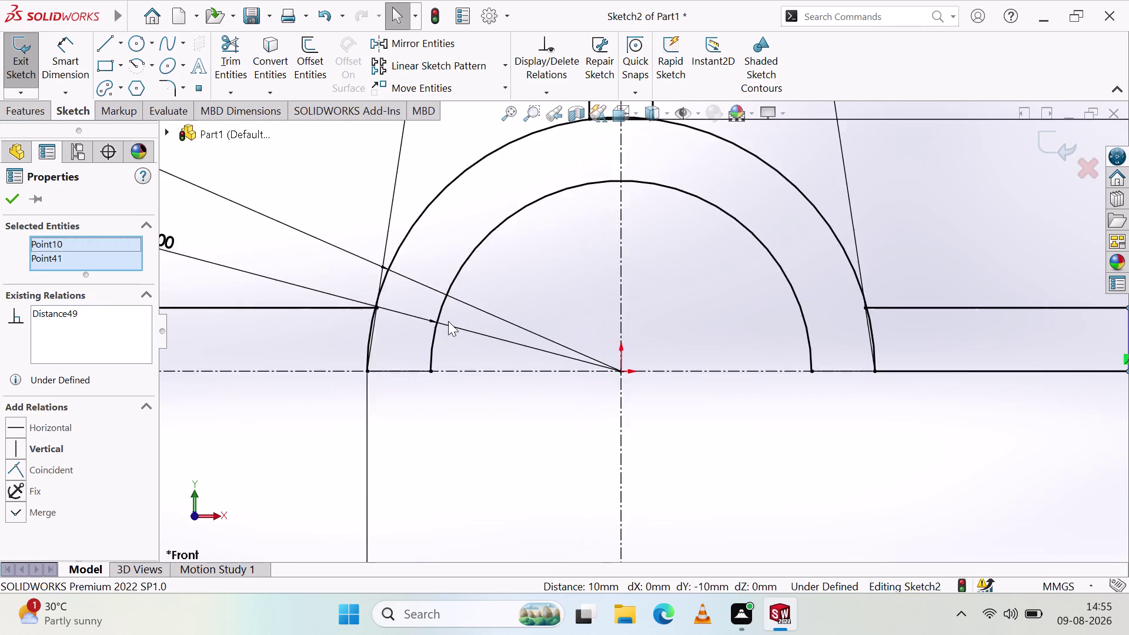
scroll(up, 3)
click(10, 463)
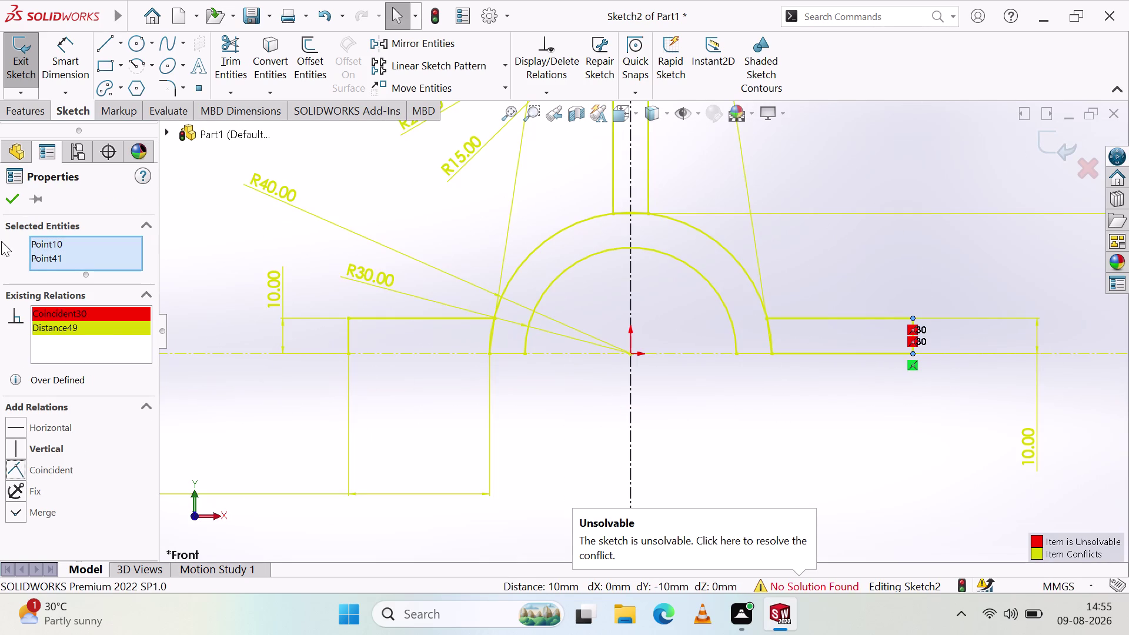
key(ctrl+z)
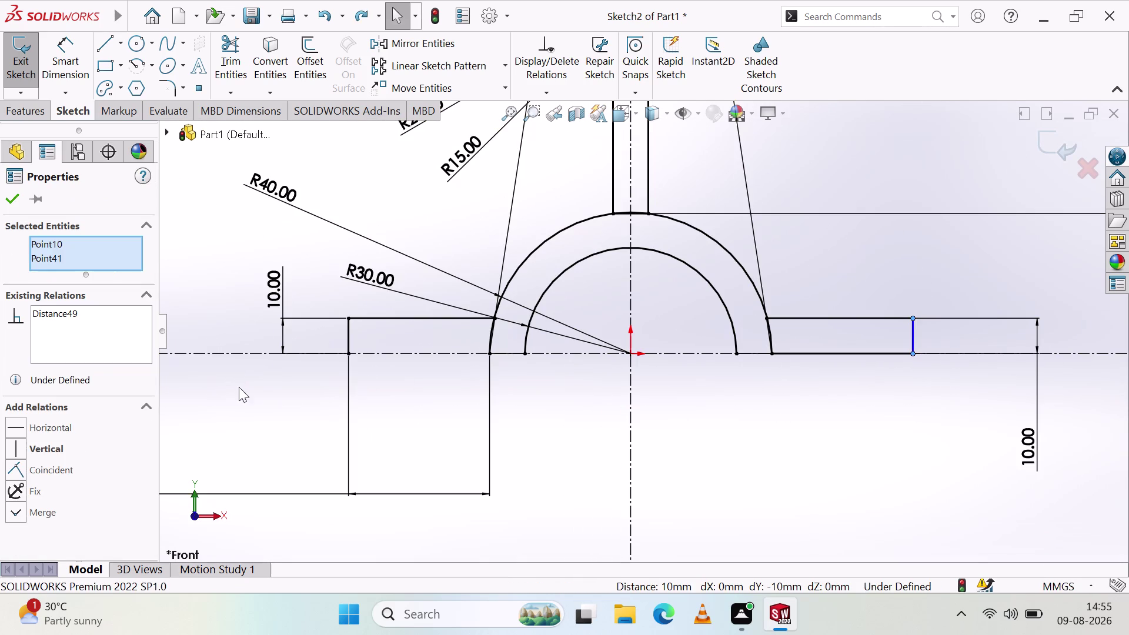
key(Escape)
key(Escape)
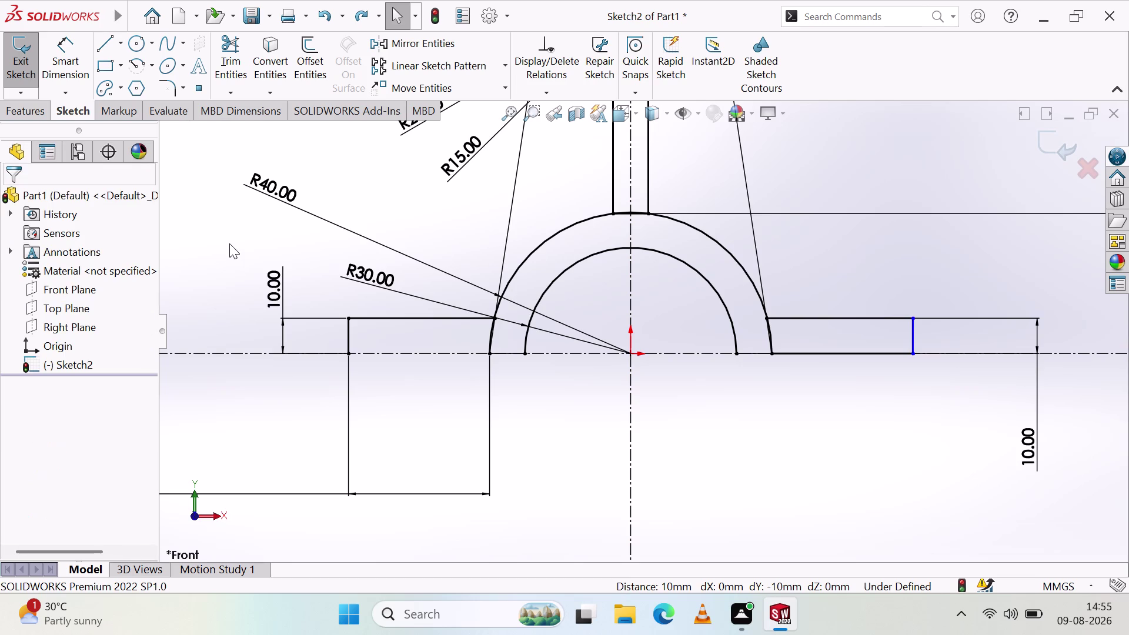
scroll(up, 3)
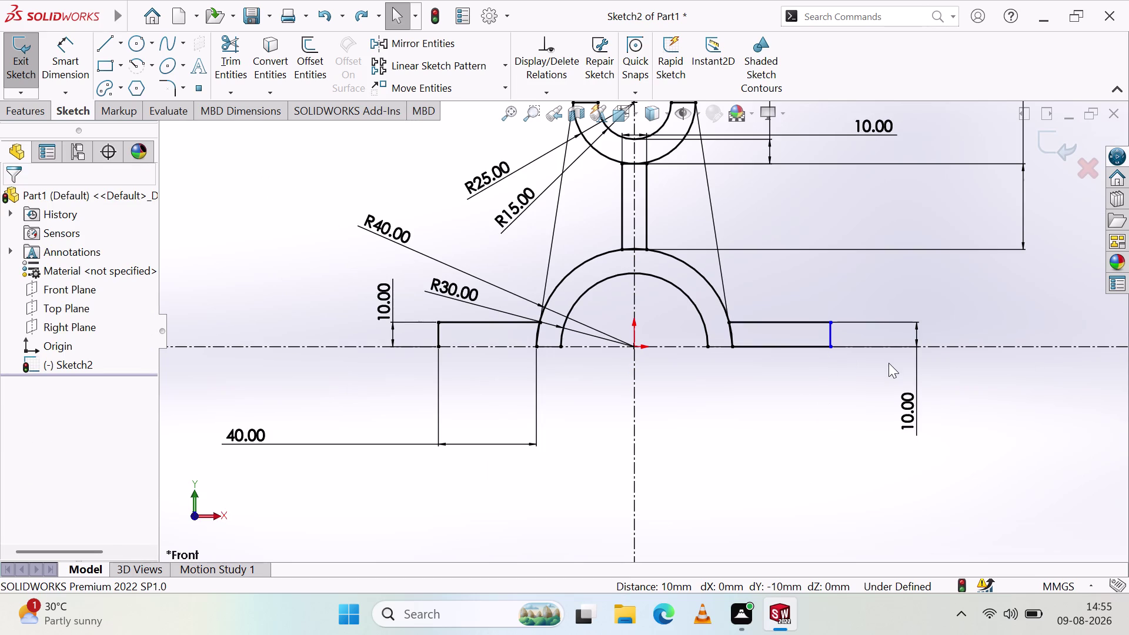
Delete the right foot's 10 mm dimension, its top edge and its short vertical edge.
click(912, 415)
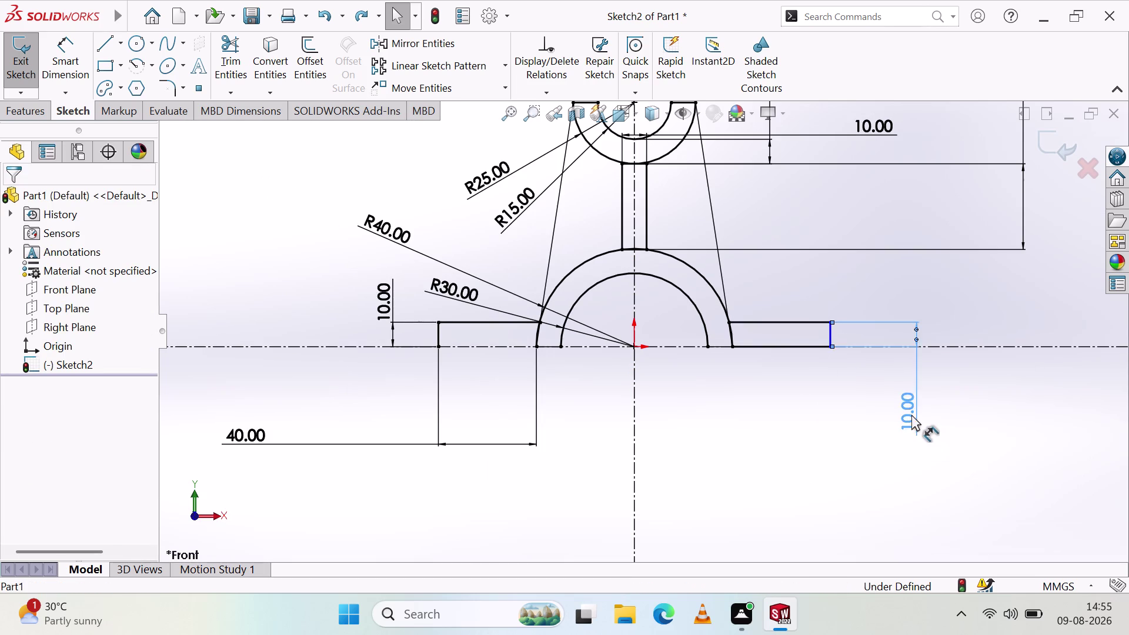
key(Delete)
click(719, 415)
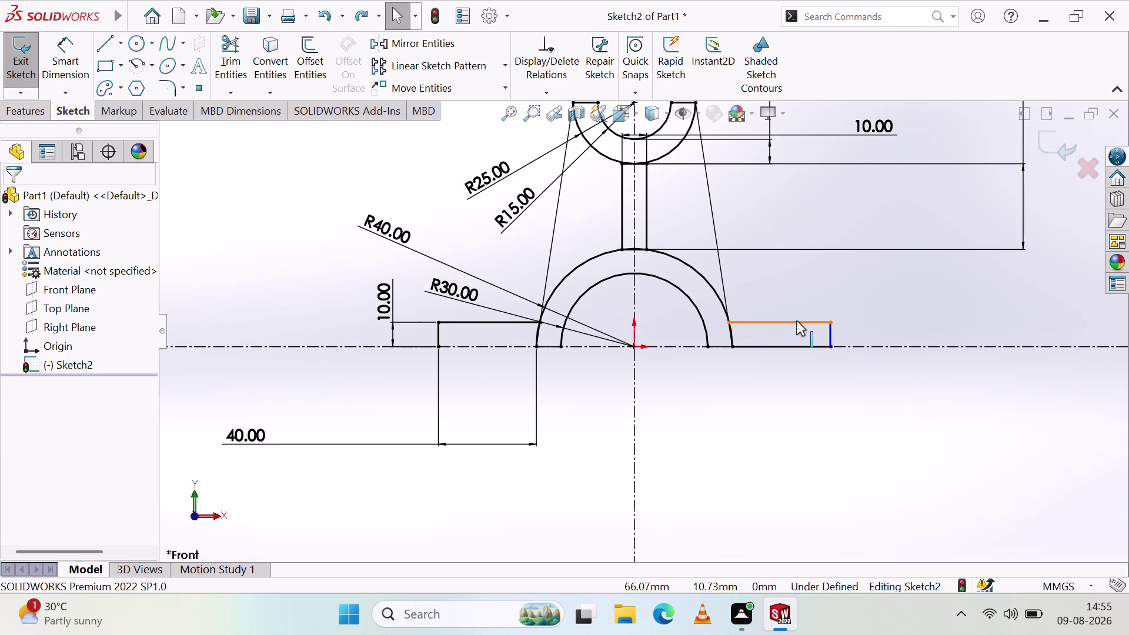
click(796, 321)
key(Delete)
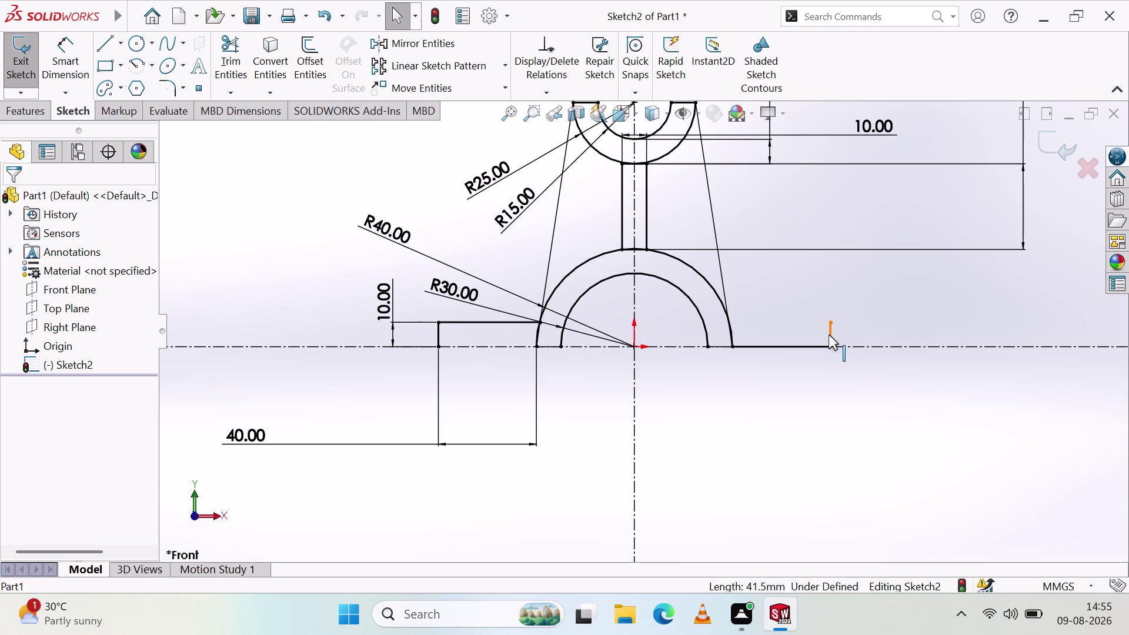
click(828, 335)
key(Delete)
key(Delete)
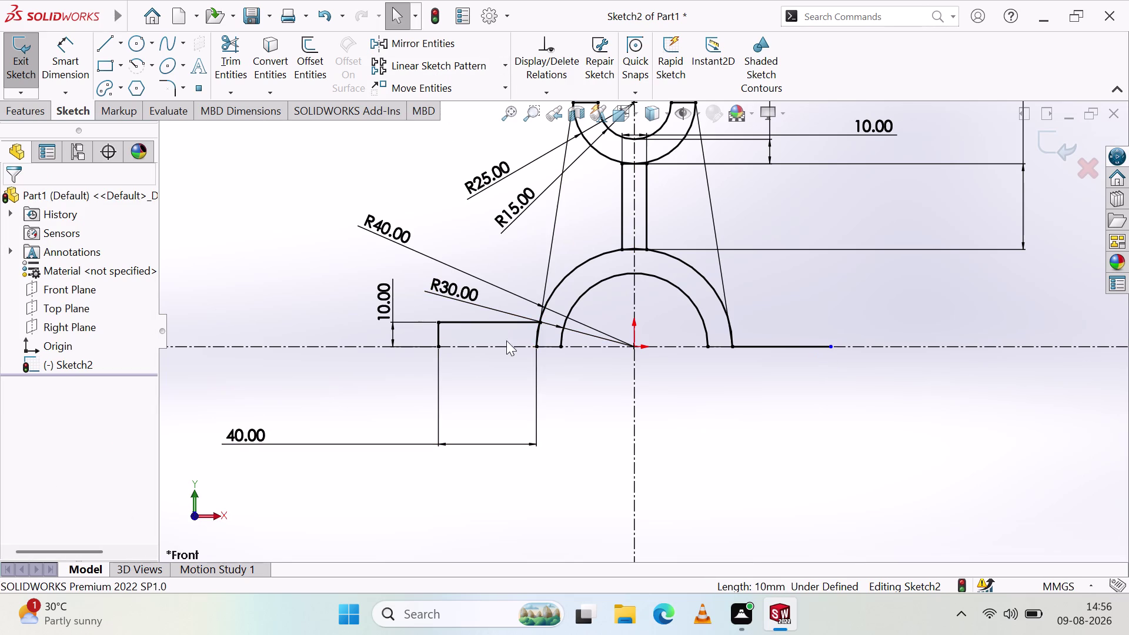
Draw the left foot's bottom edge from the centreline to the foot's outer corner.
click(105, 46)
click(535, 345)
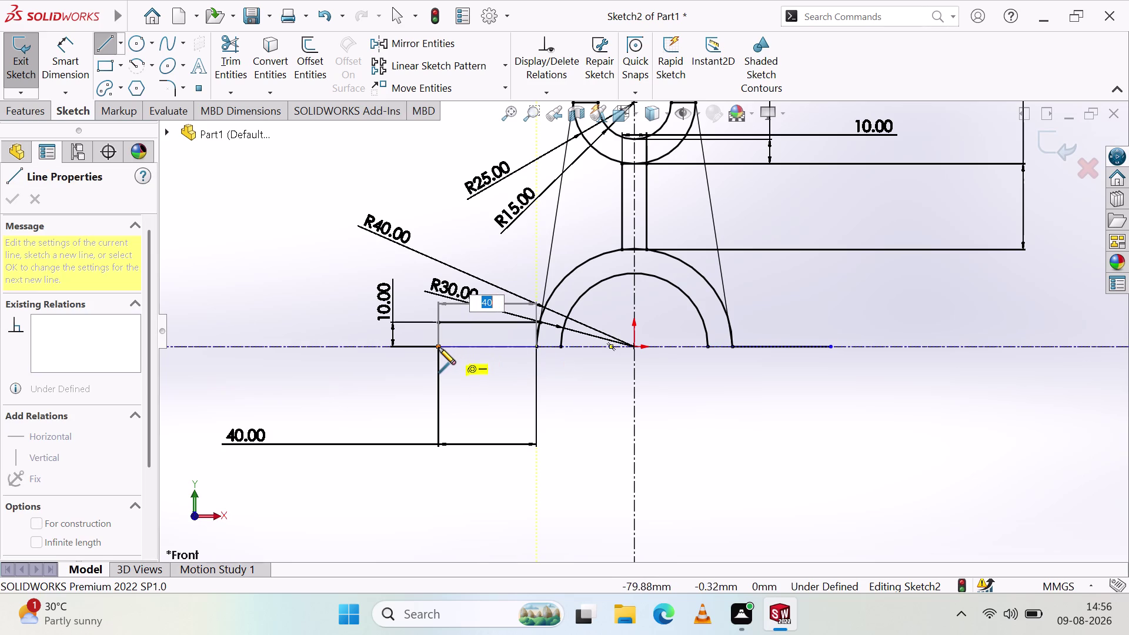
click(440, 347)
key(Escape)
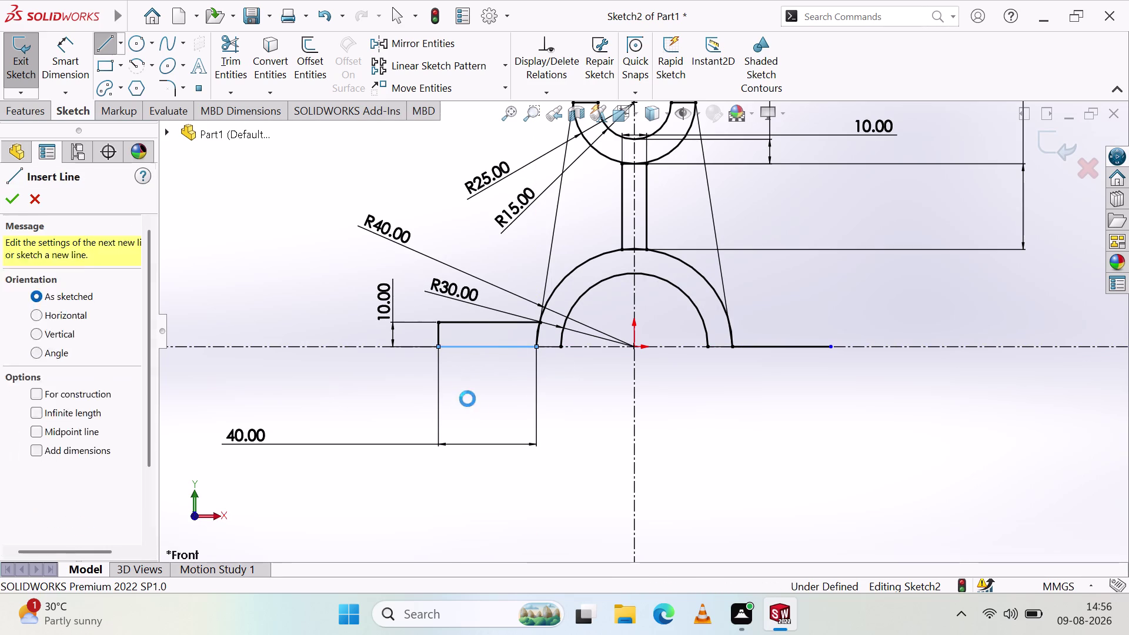
key(Escape)
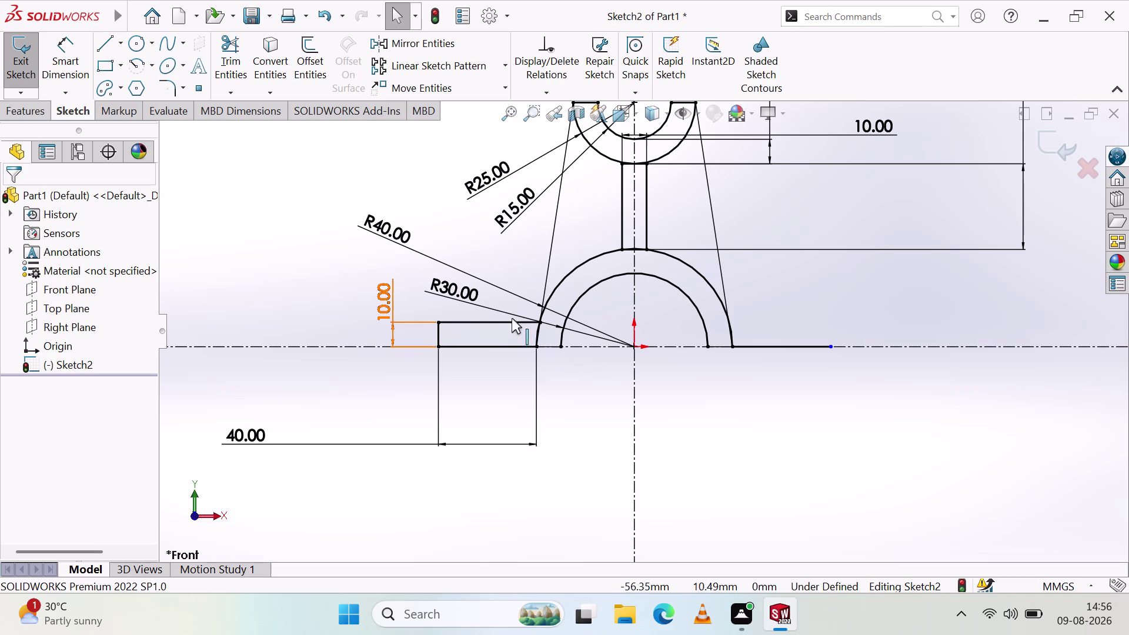
click(226, 437)
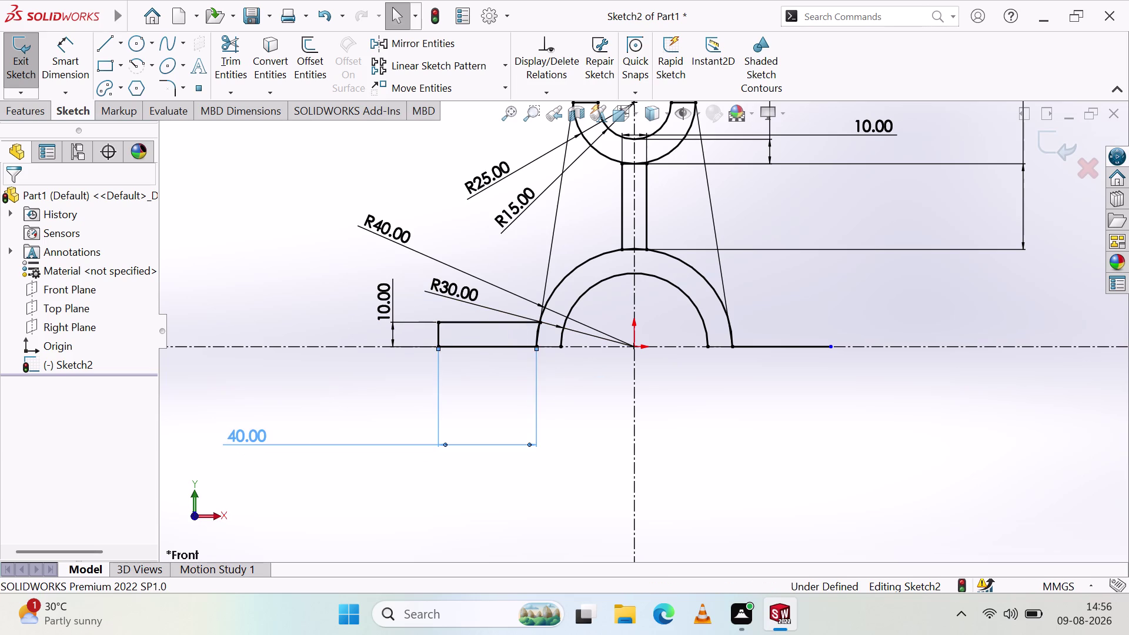
Replace the old 40 mm dimension and dimension both feet's bottom edges at 40 mm.
key(Delete)
click(72, 71)
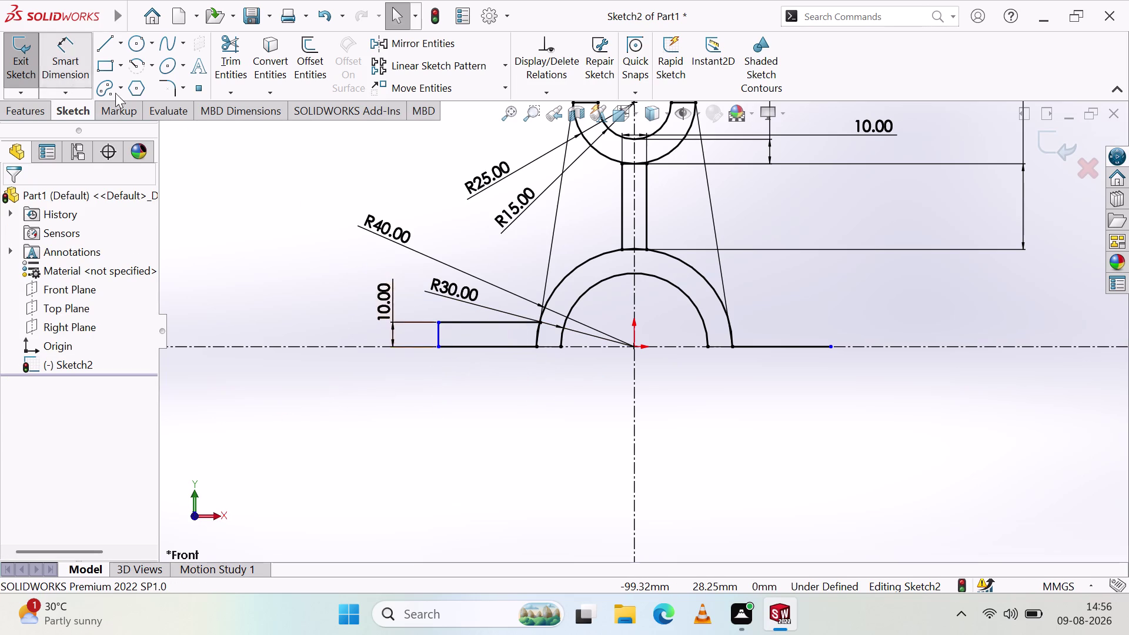
click(468, 347)
click(378, 403)
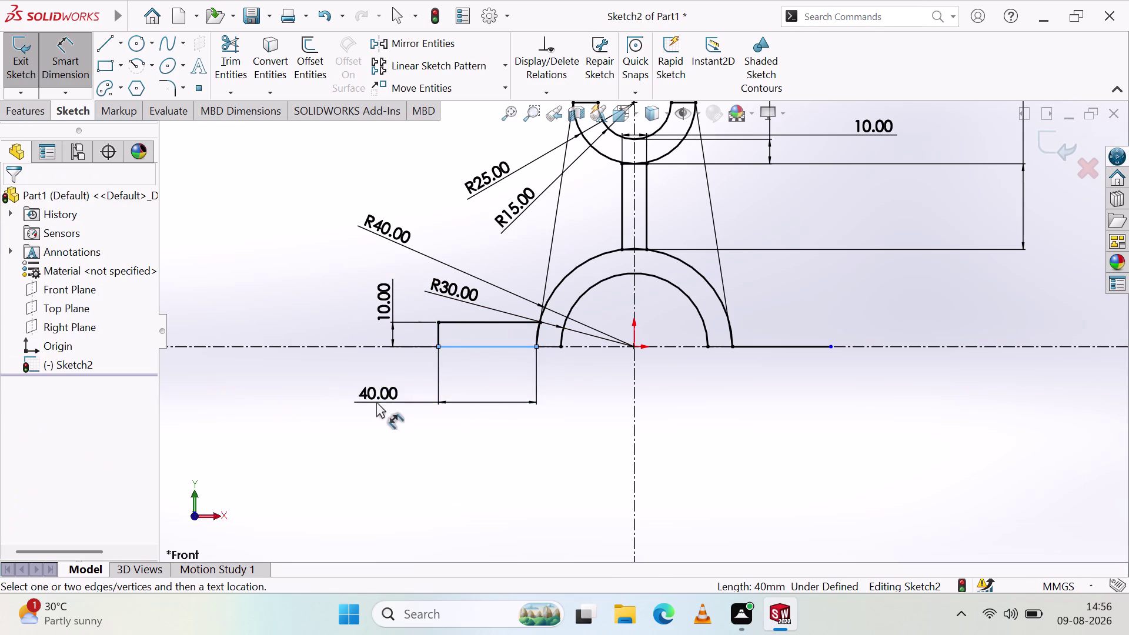
click(313, 378)
click(471, 410)
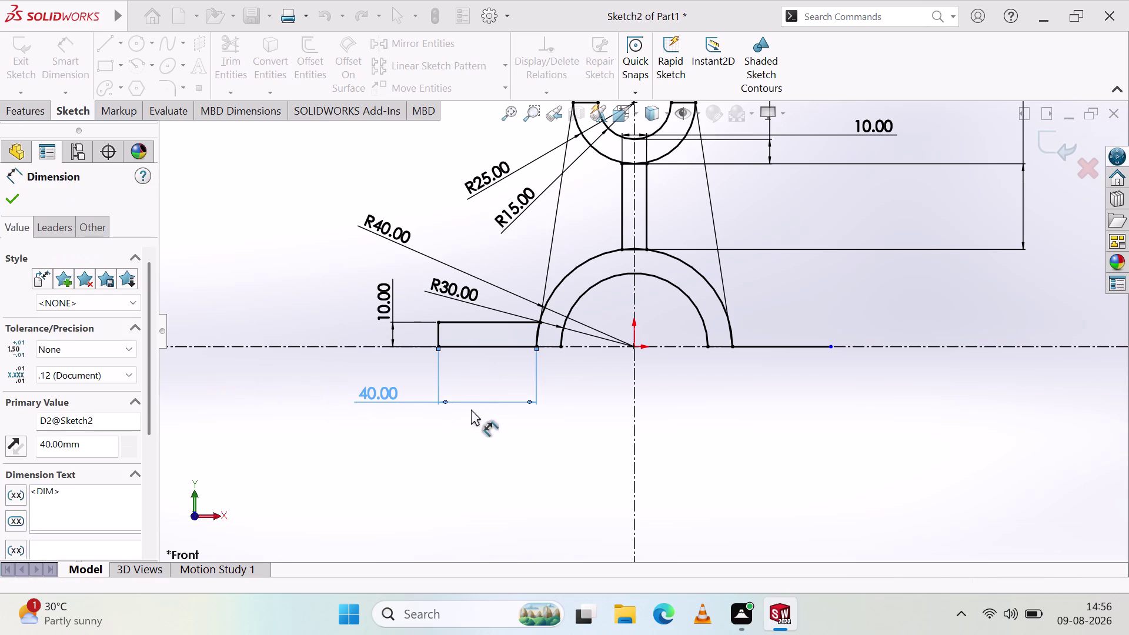
click(471, 435)
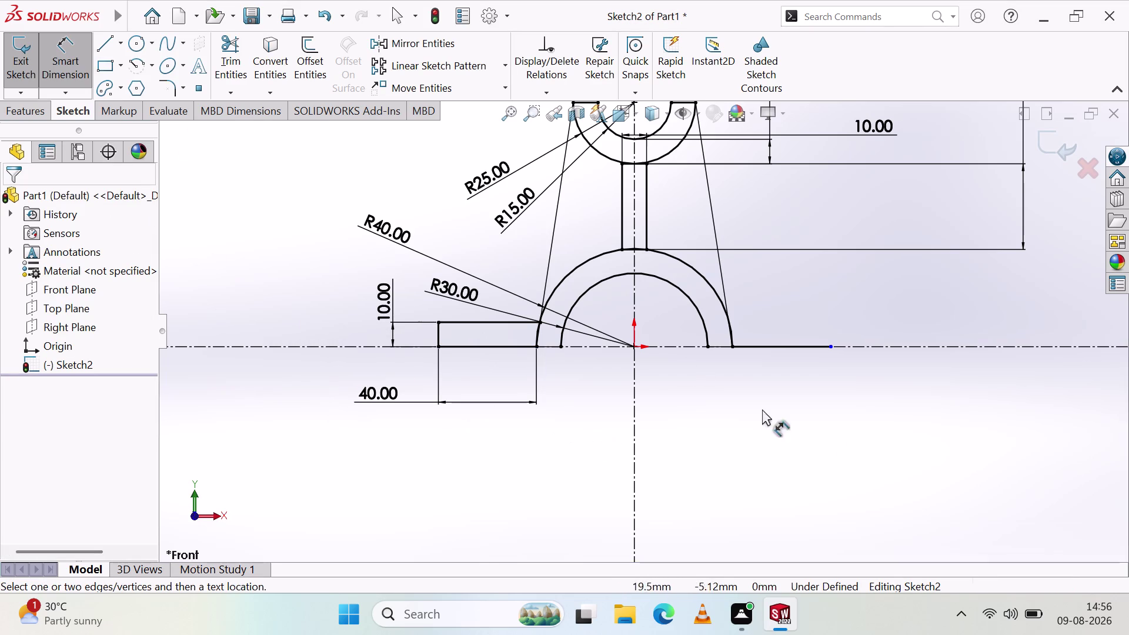
click(787, 348)
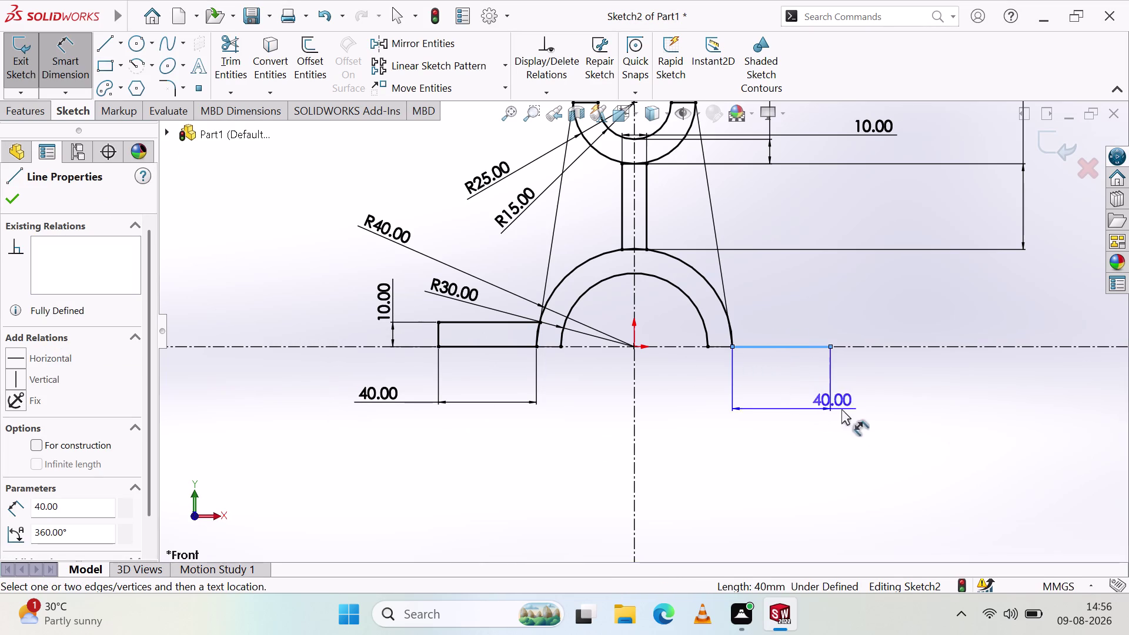
click(873, 402)
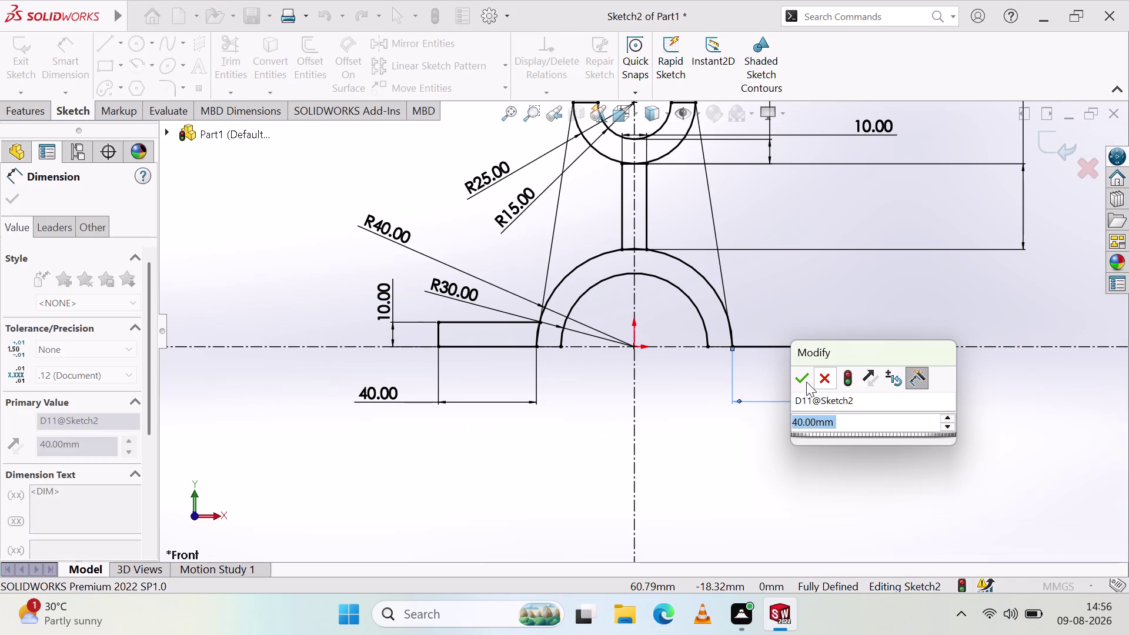
click(802, 383)
click(654, 454)
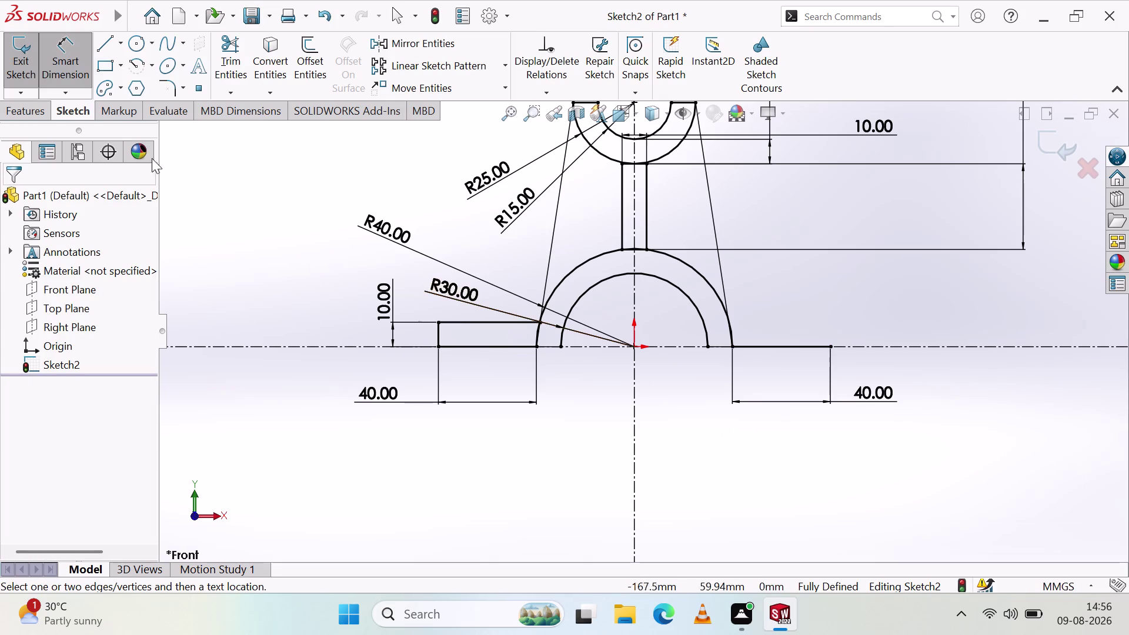
Start a new line at the right foot's outer end, then cancel it.
click(113, 45)
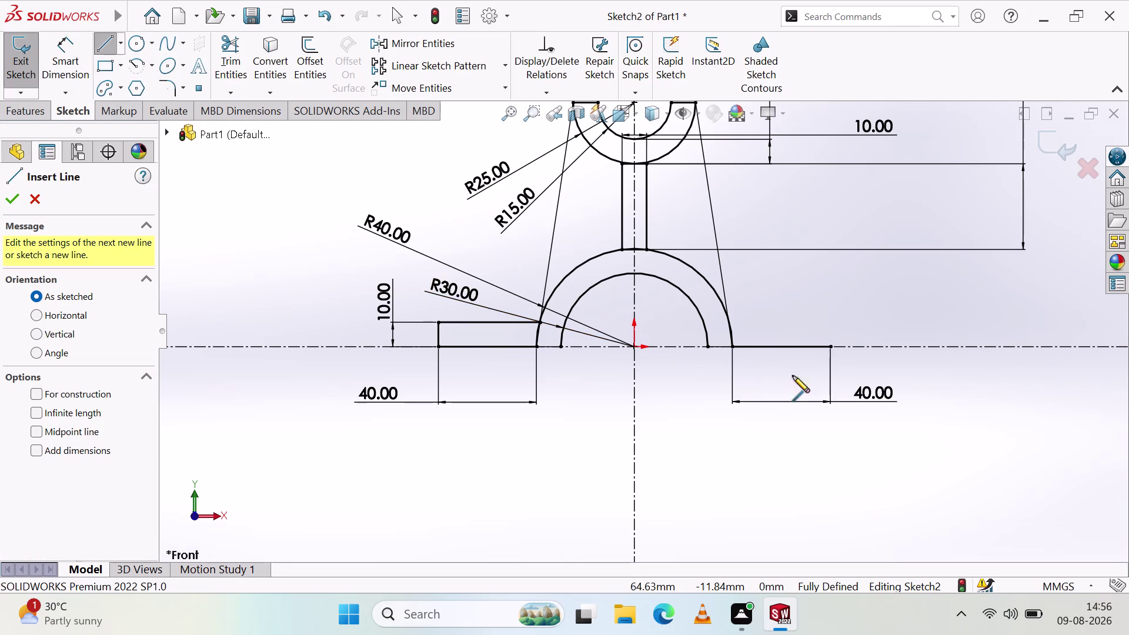
click(832, 347)
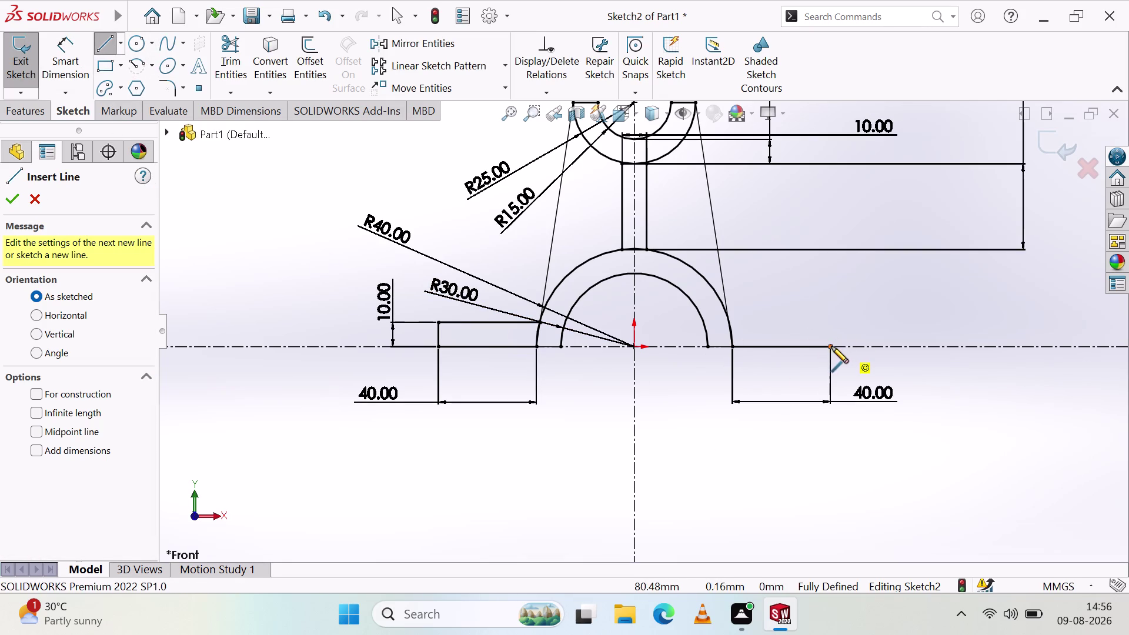
click(829, 318)
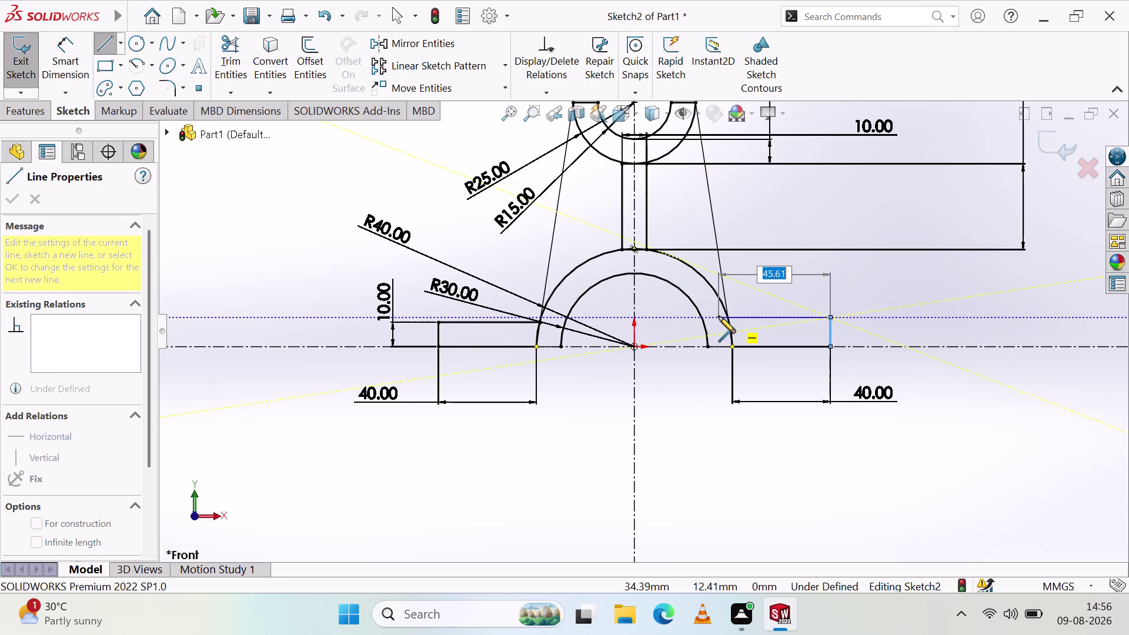
key(Escape)
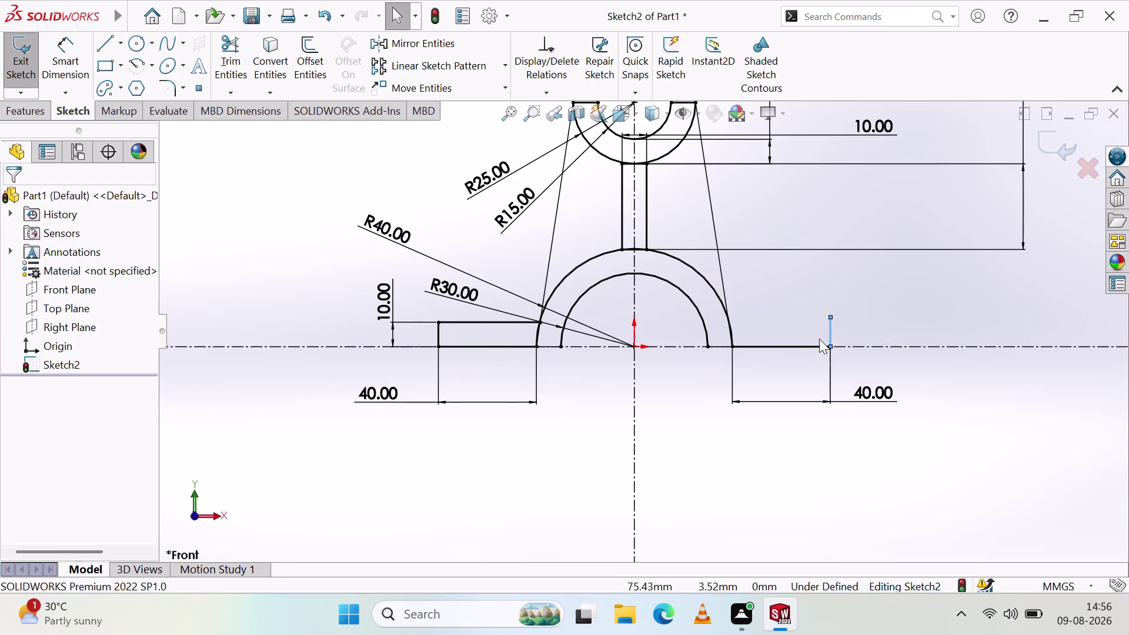
Delete the right foot's bottom edge, 40 mm dimension and vertical stub.
click(790, 347)
key(Delete)
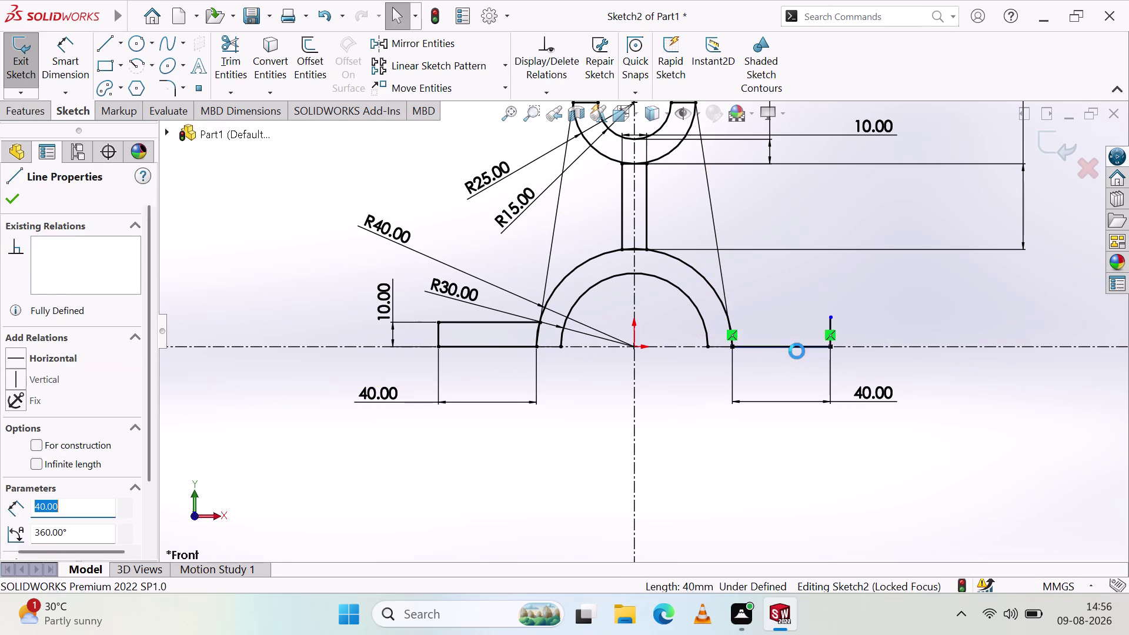
click(865, 391)
key(Delete)
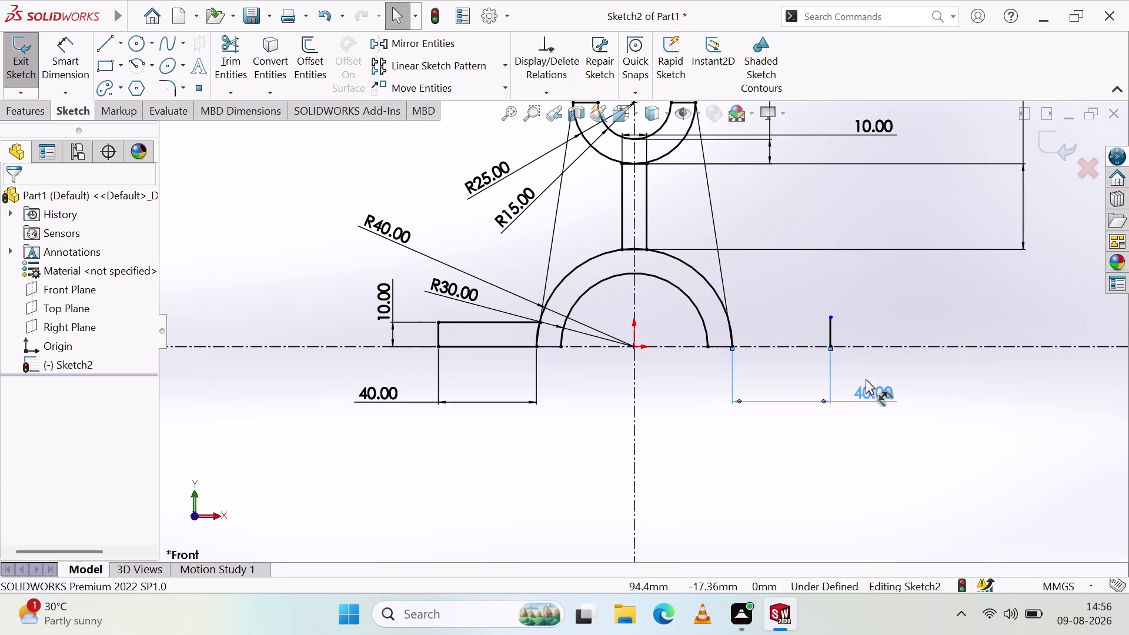
click(832, 330)
key(Delete)
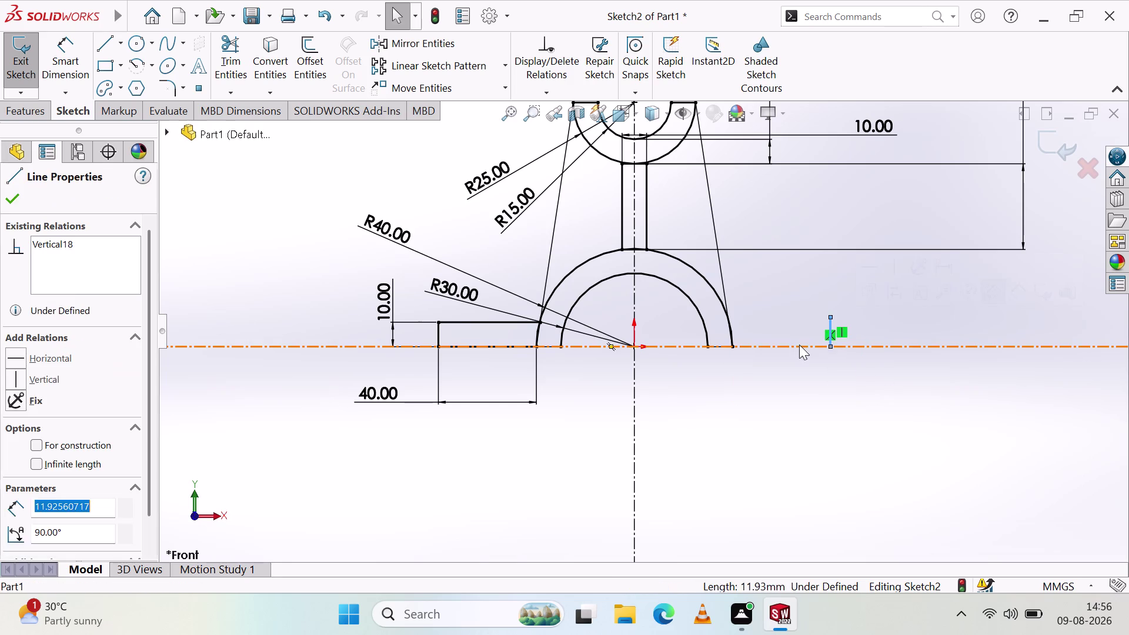
key(Delete)
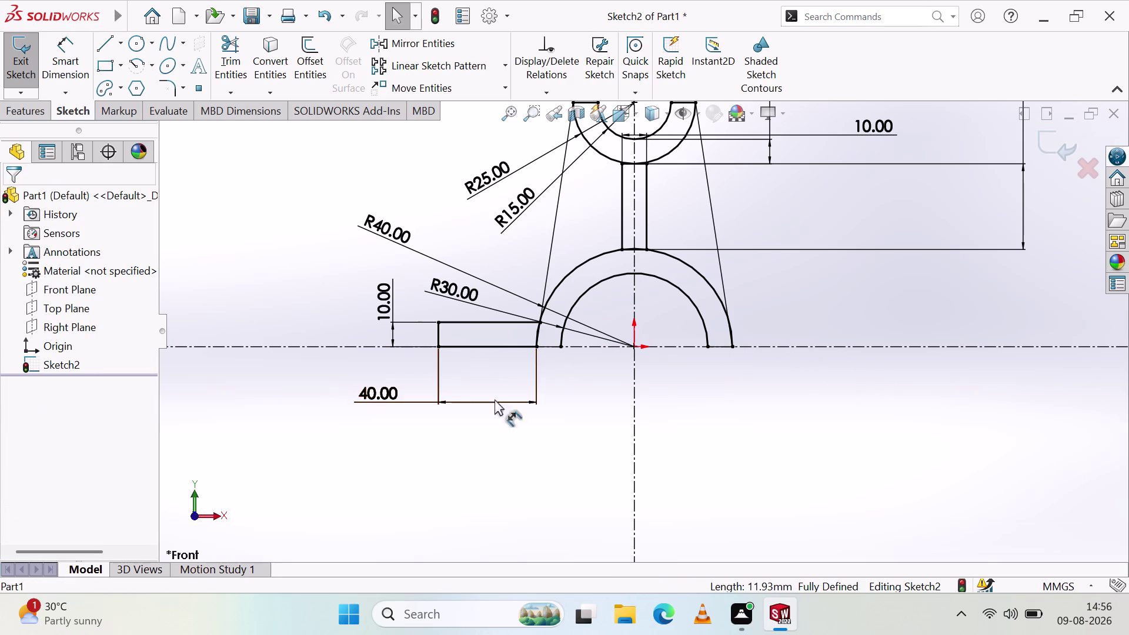
click(489, 344)
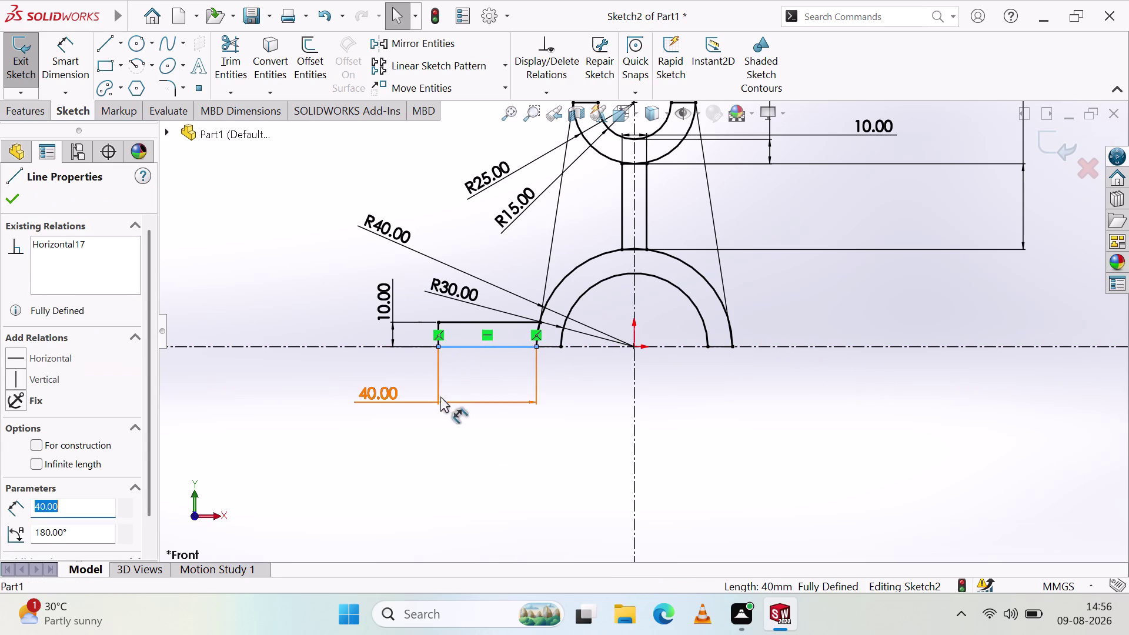
key(Escape)
key(Escape)
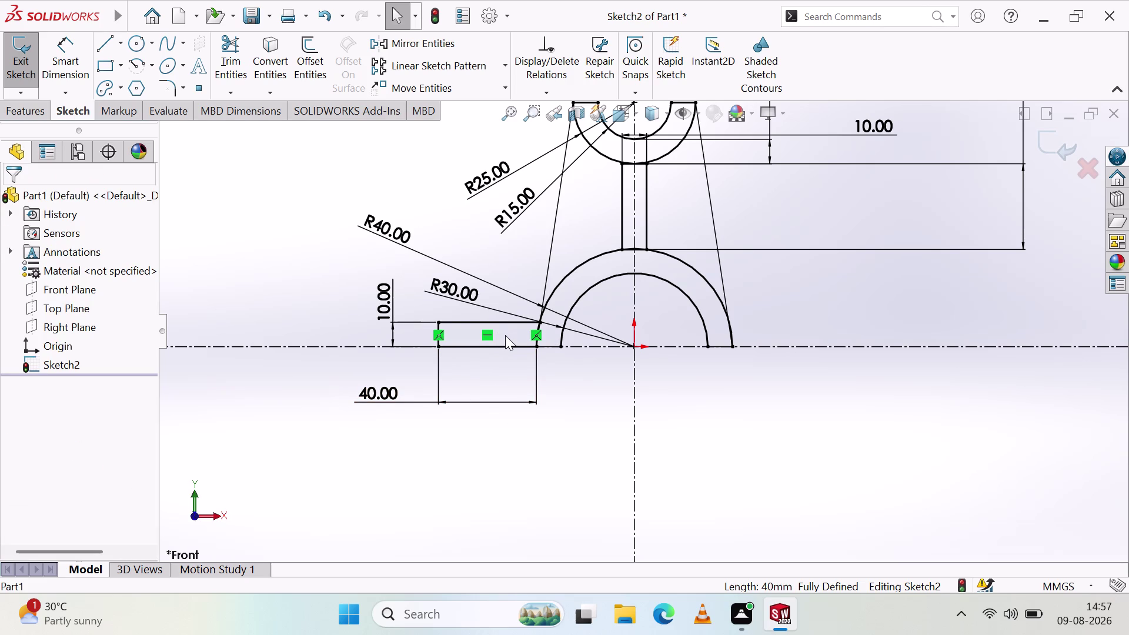
click(471, 344)
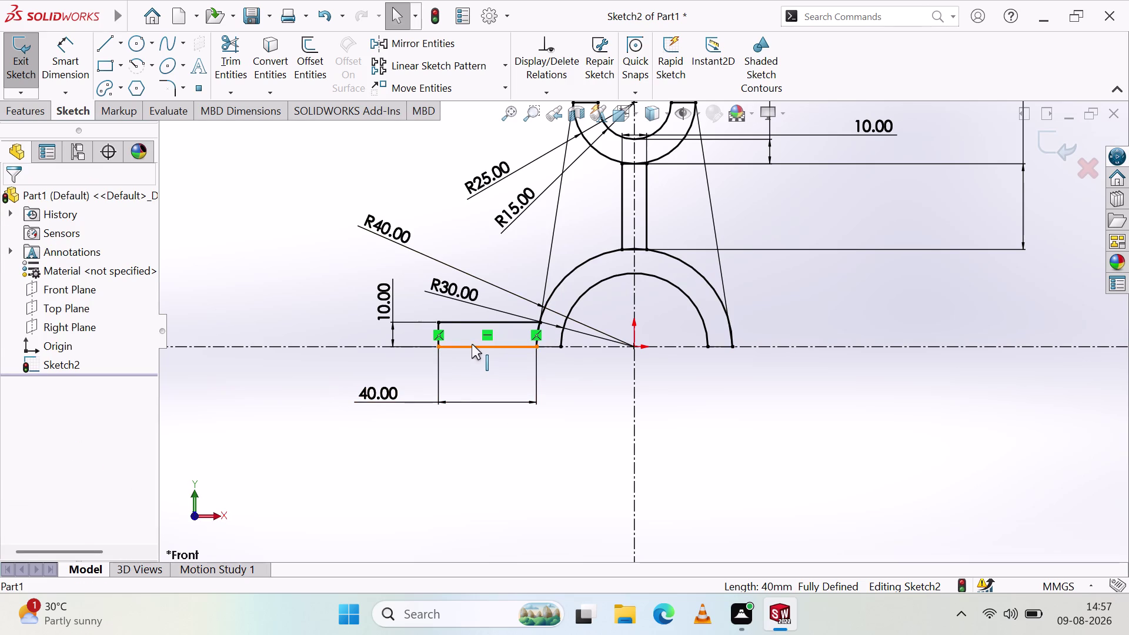
Pick two of the left foot's edges, then clear that selection.
scroll(down, 3)
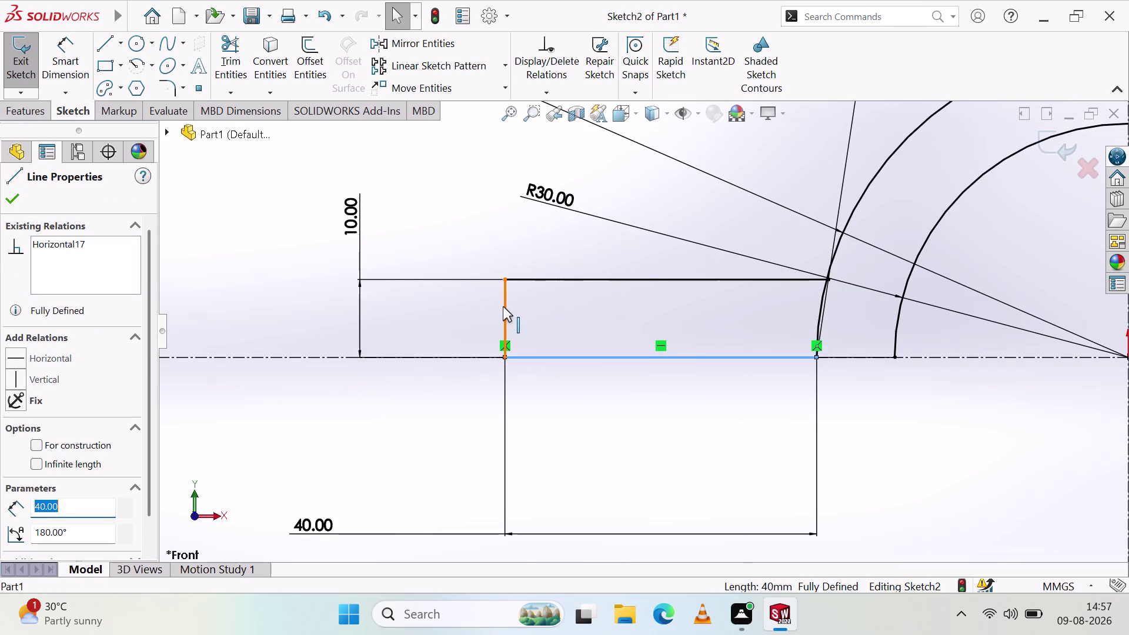
click(504, 307)
click(567, 277)
scroll(up, 3)
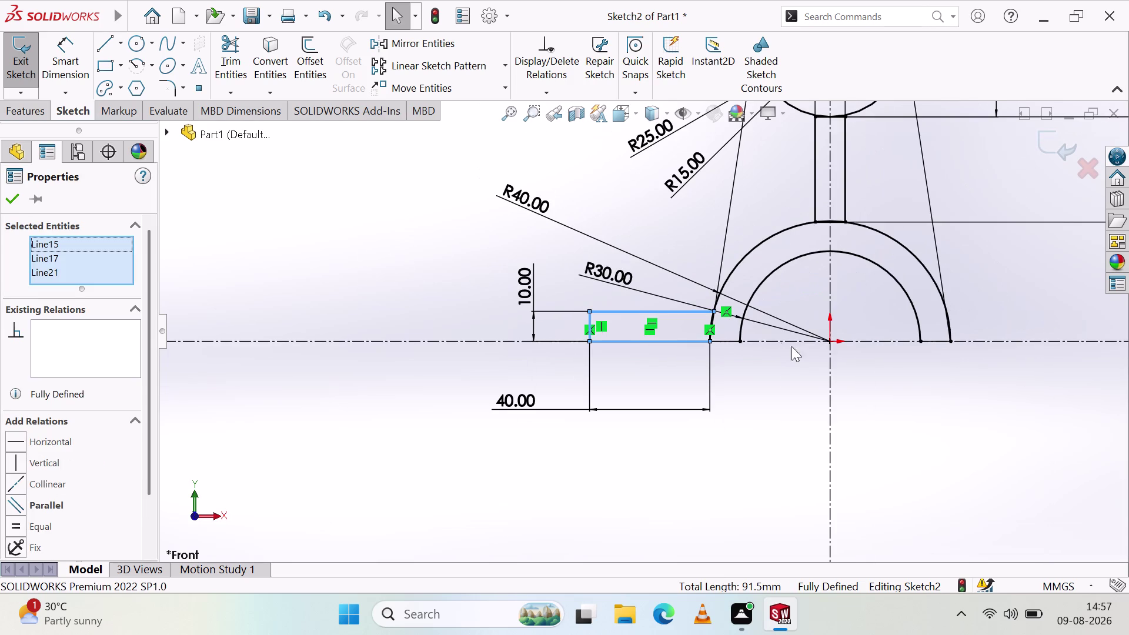
scroll(up, 3)
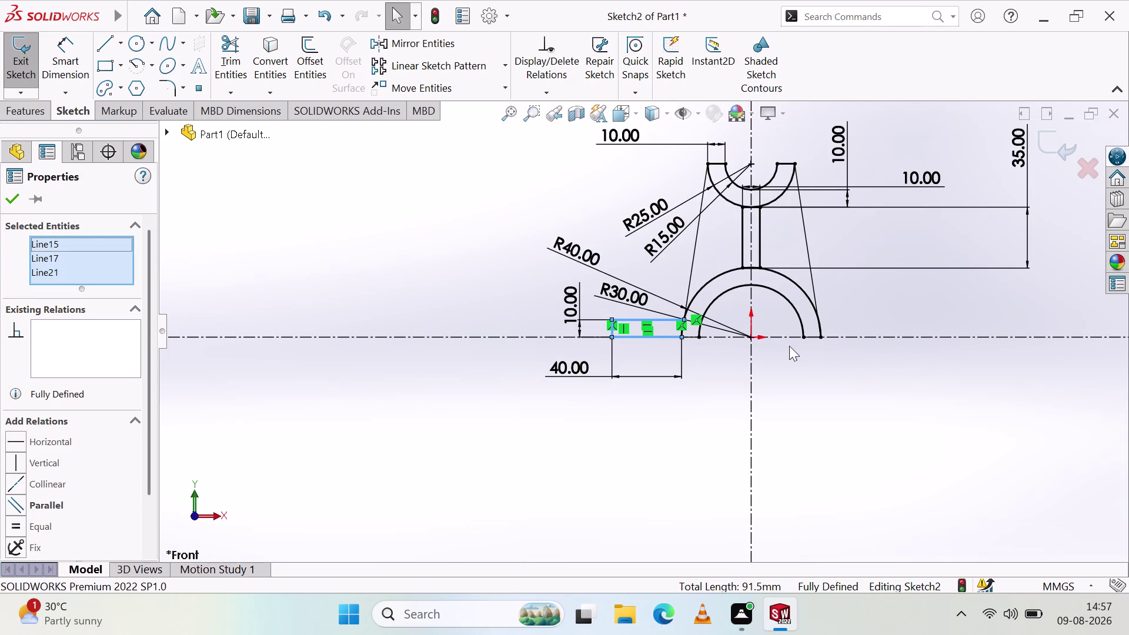
scroll(down, 3)
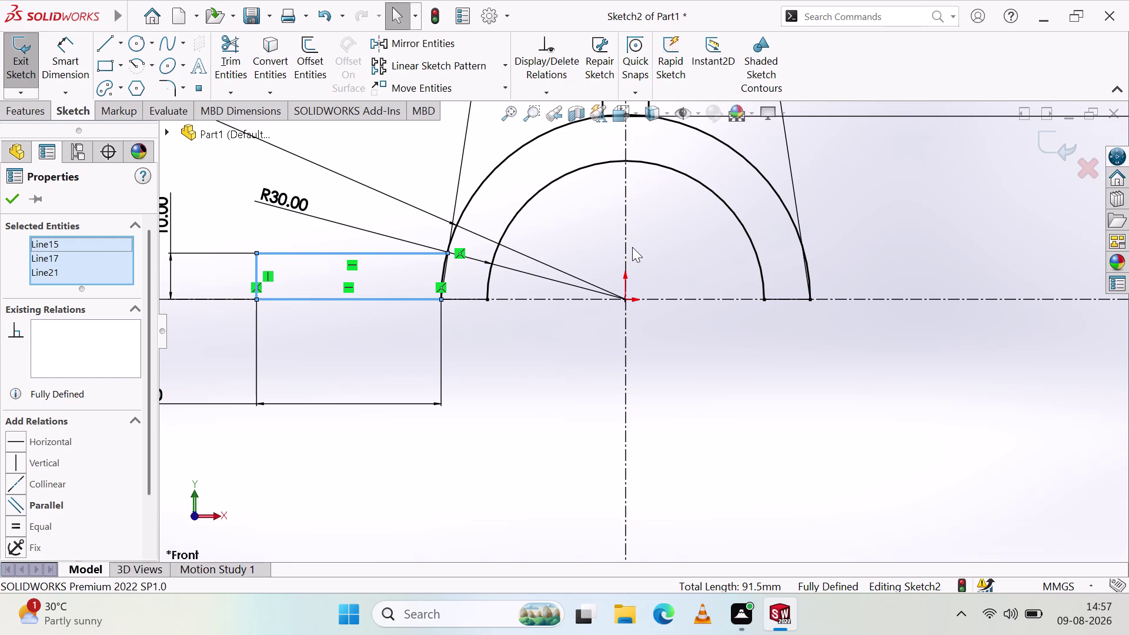
key(Escape)
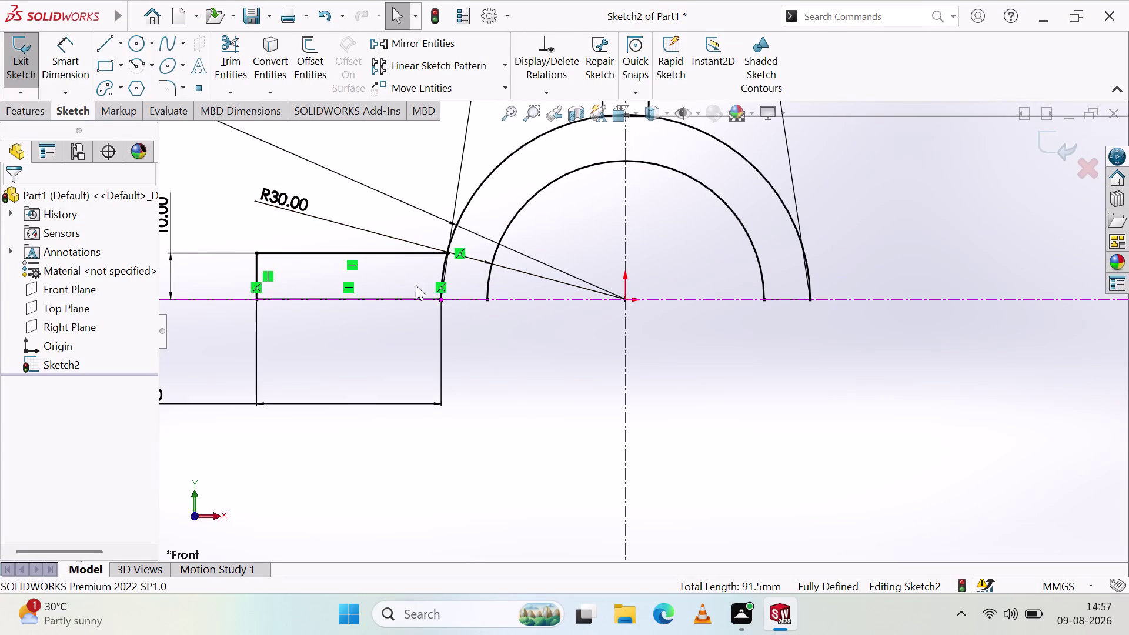
Select the left foot's Line15, Line17 and Line21 and start Mirror Entities.
click(371, 298)
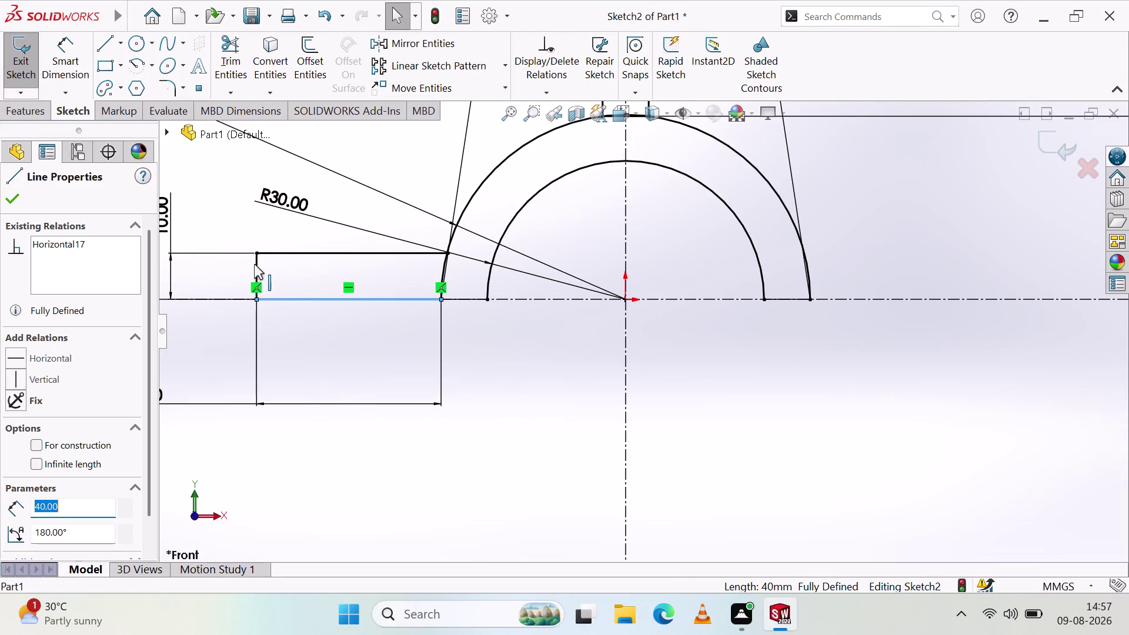
click(257, 266)
click(329, 255)
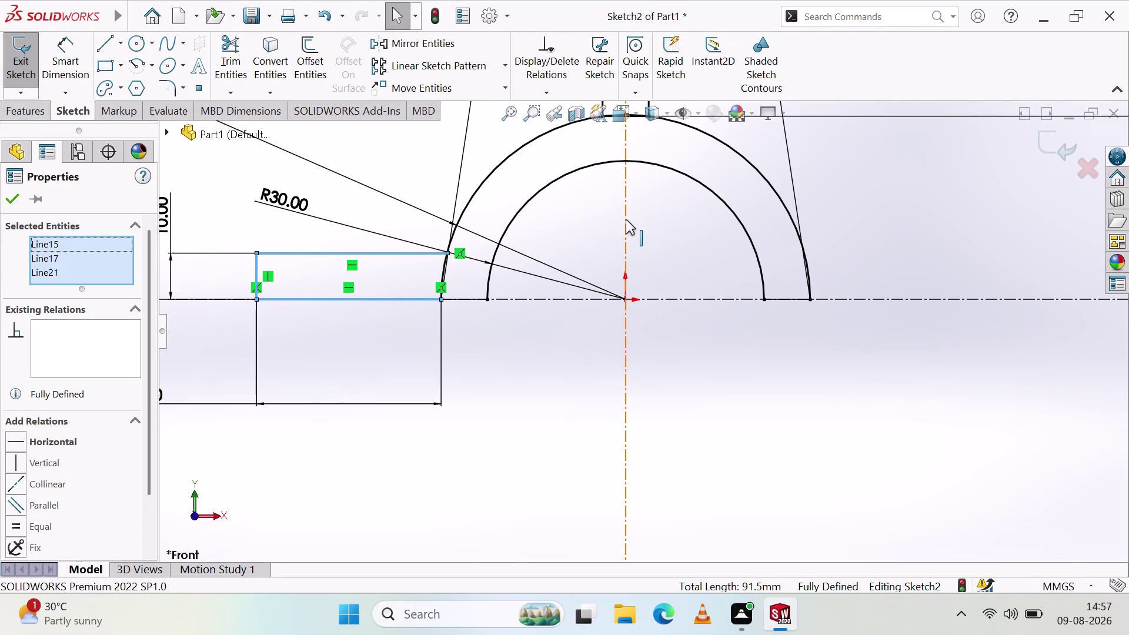
click(436, 44)
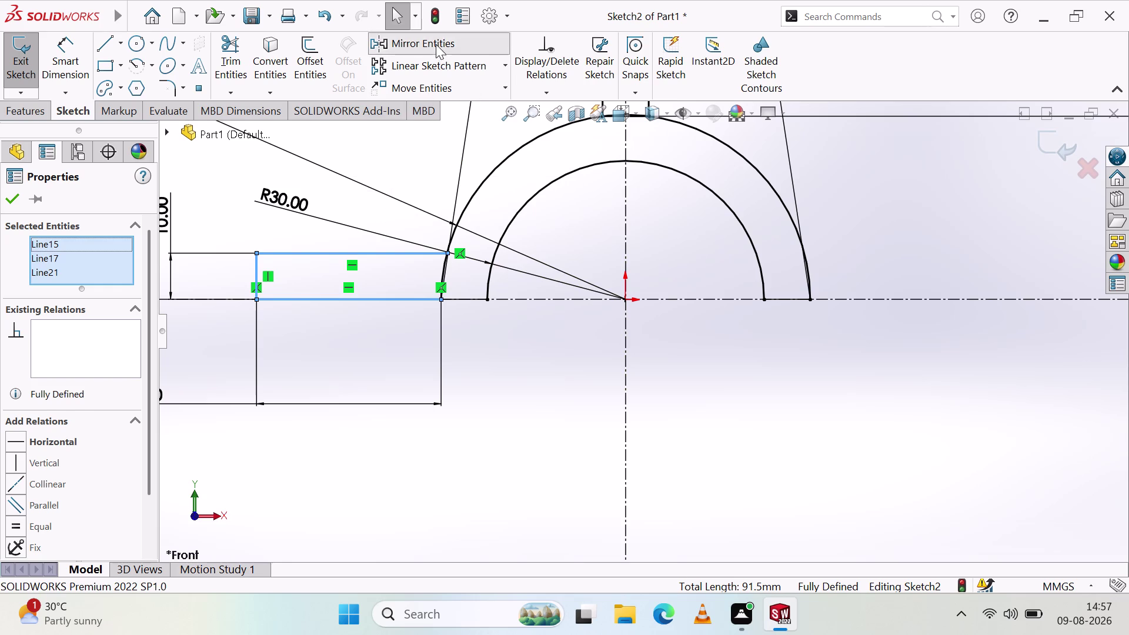
click(90, 425)
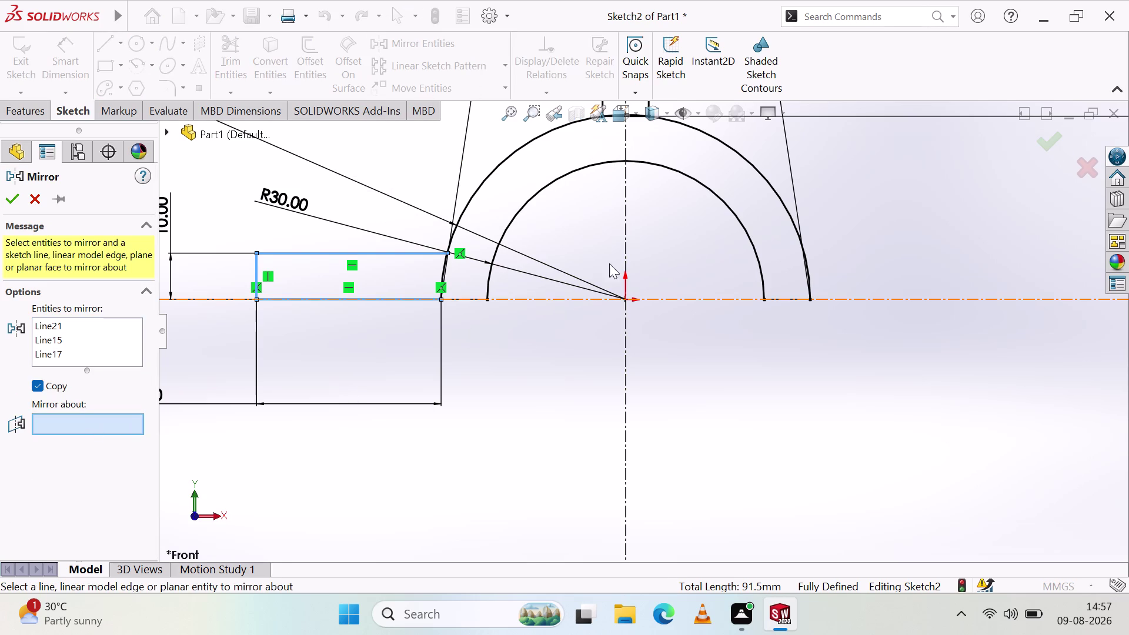
Mirror the left foot about the vertical centreline, then zoom out to the whole sketch.
click(625, 248)
scroll(up, 3)
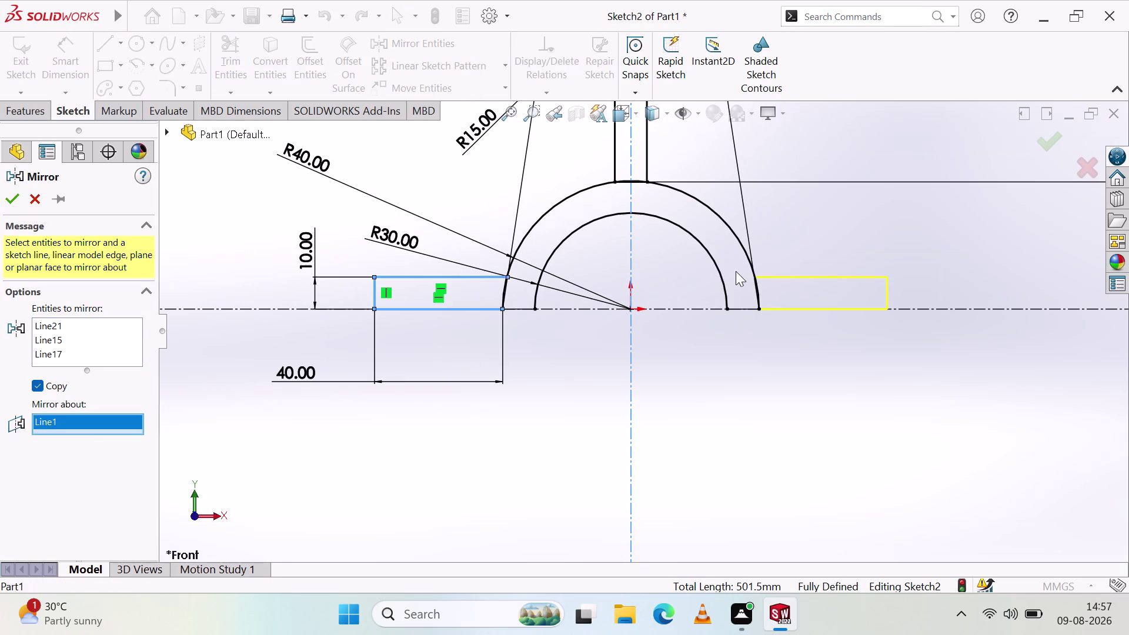
click(9, 192)
click(224, 251)
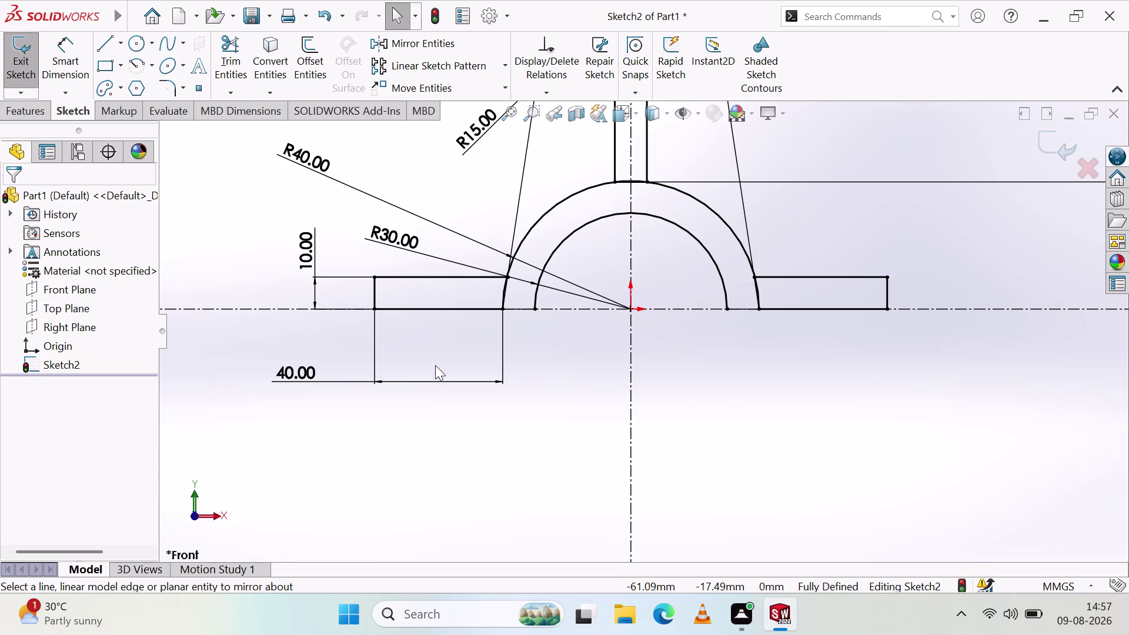
scroll(up, 3)
scroll(up, 3)
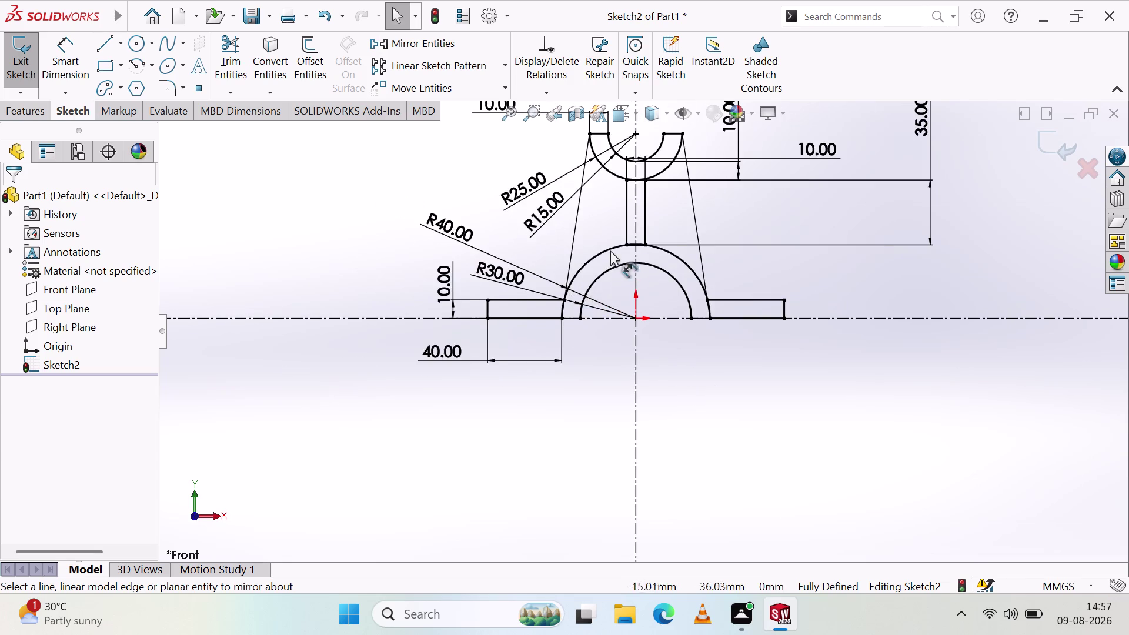
scroll(up, 3)
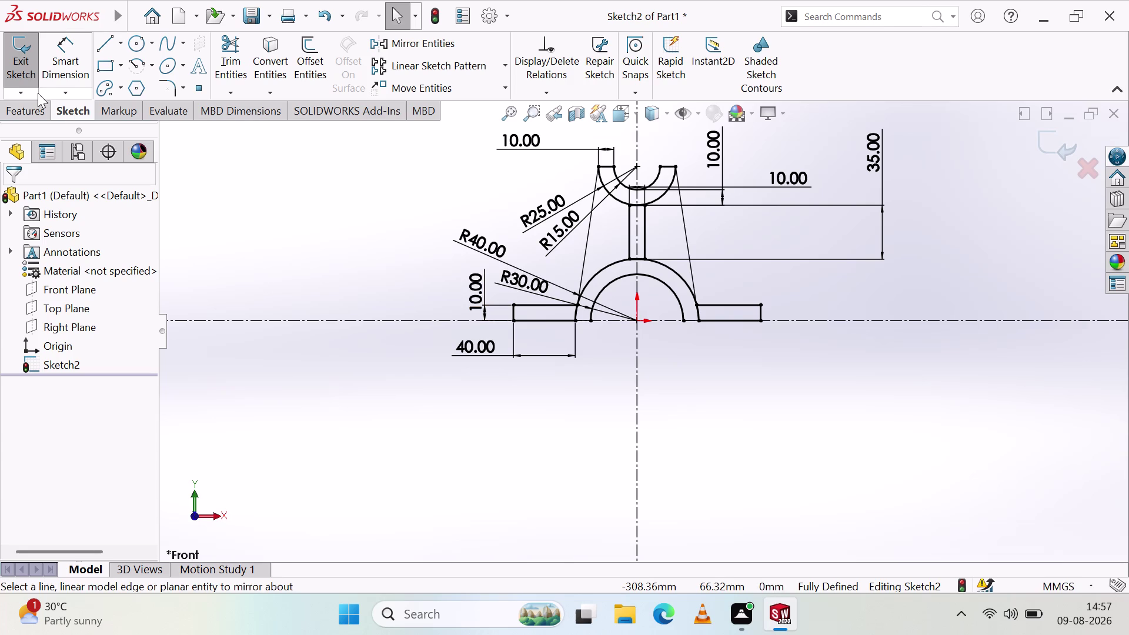
Exit the sketch, select Sketch2, and start an Extruded Boss/Base on it.
click(27, 76)
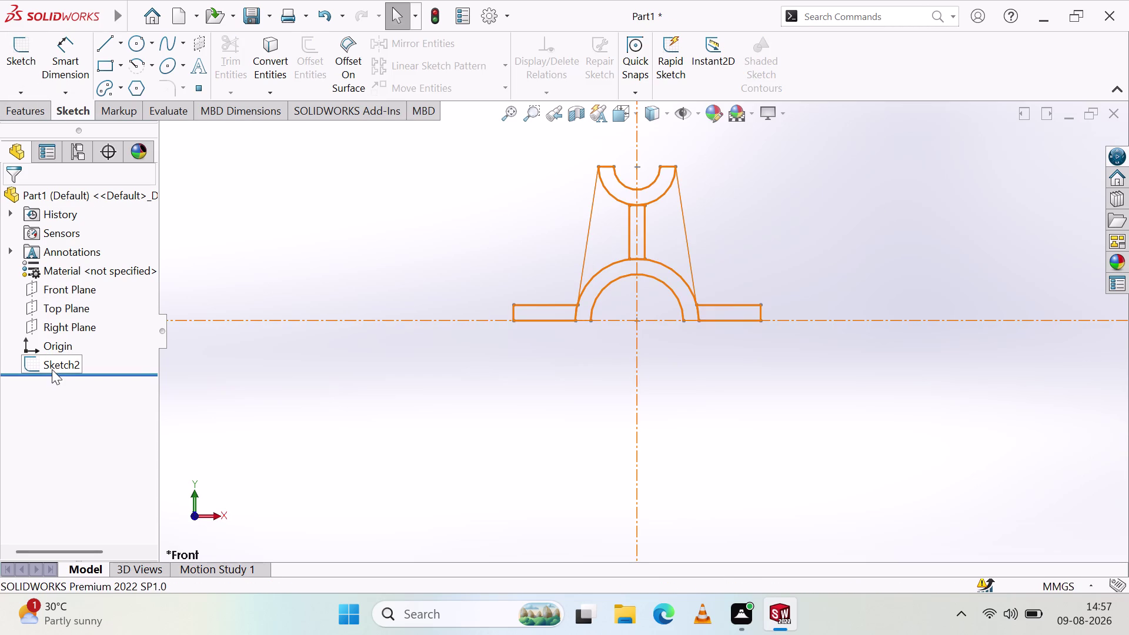
click(57, 362)
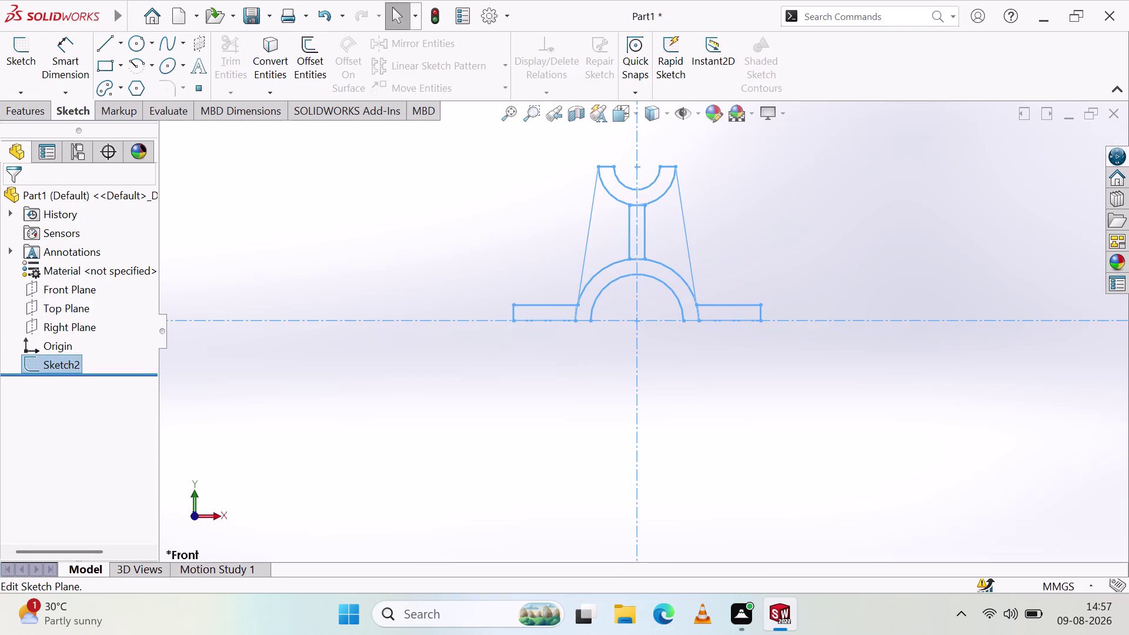
click(37, 112)
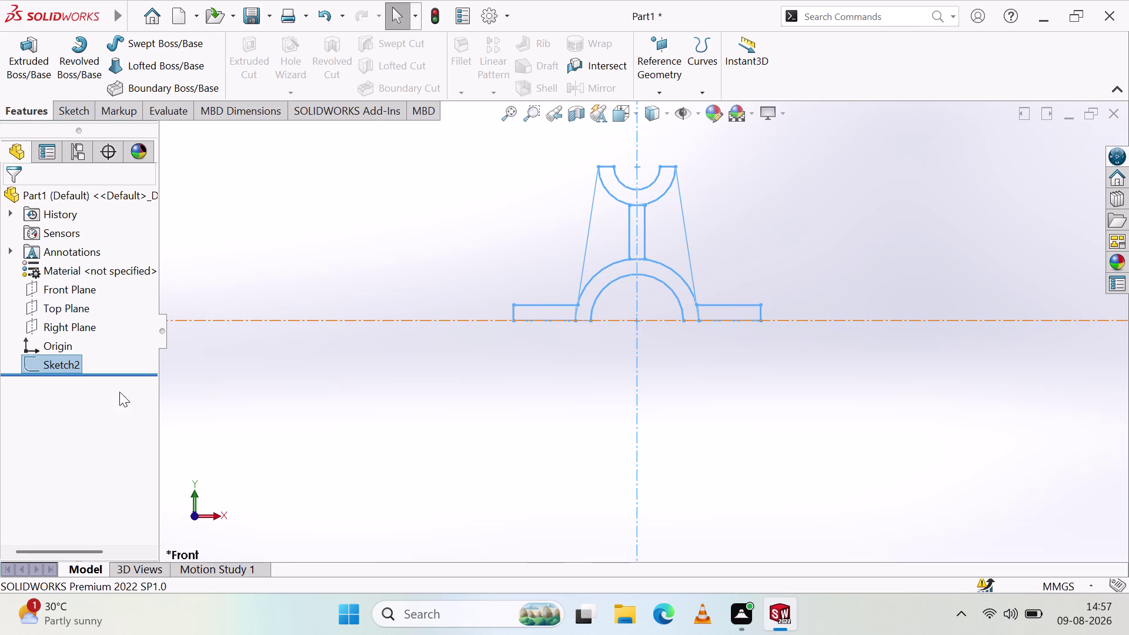
click(39, 75)
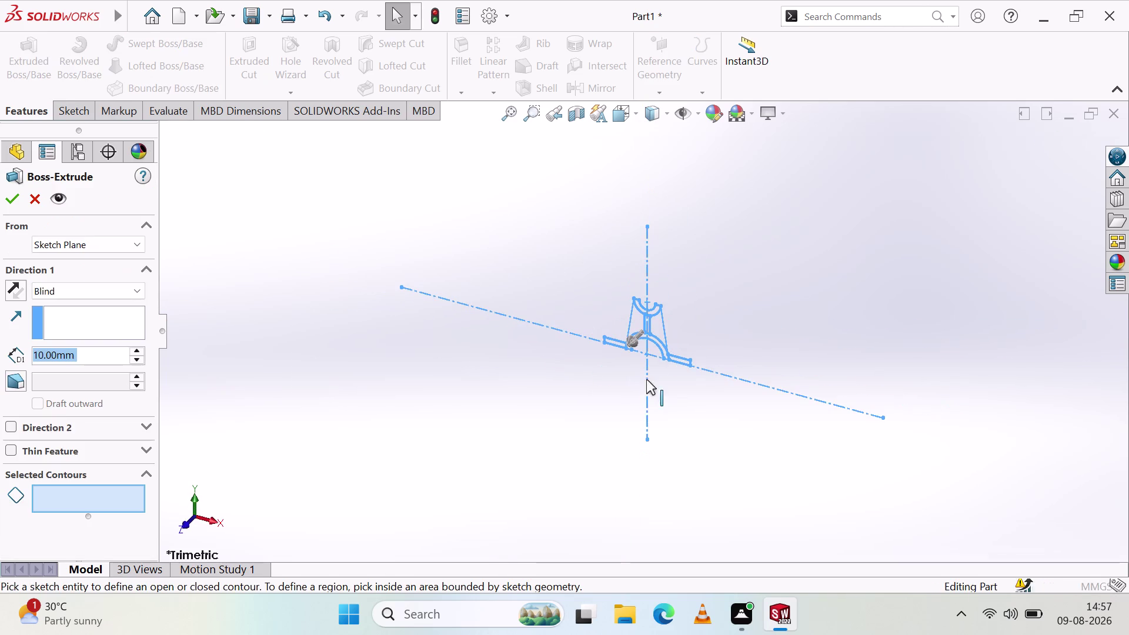
Add the half-ring, both side webs, rib contour, top cradle and both foot regions.
scroll(down, 3)
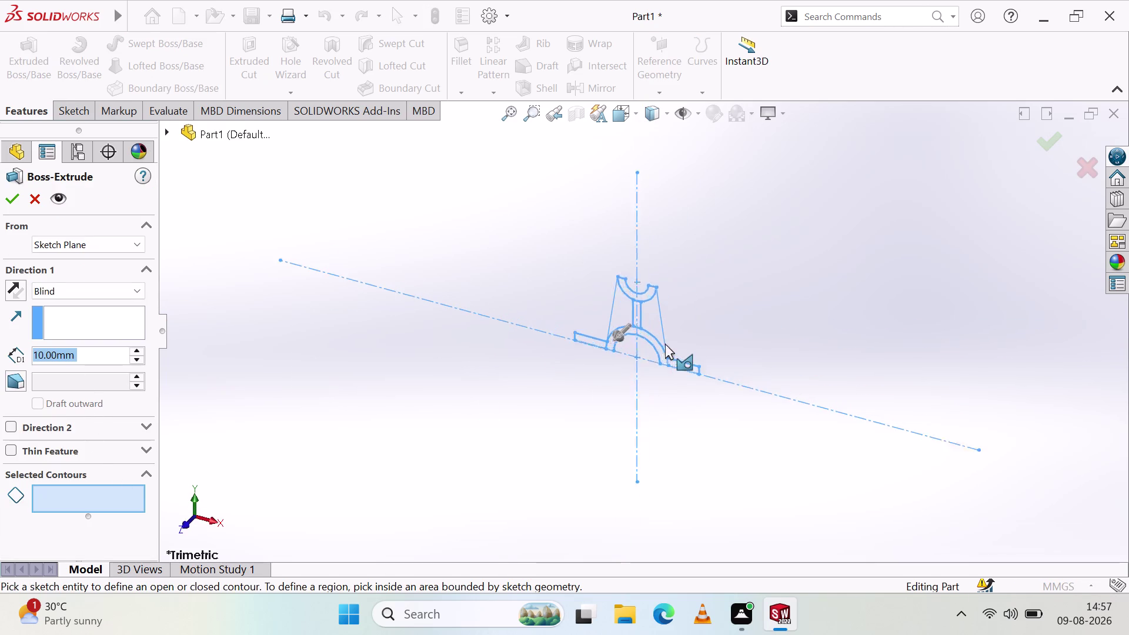
scroll(down, 3)
click(638, 333)
click(640, 301)
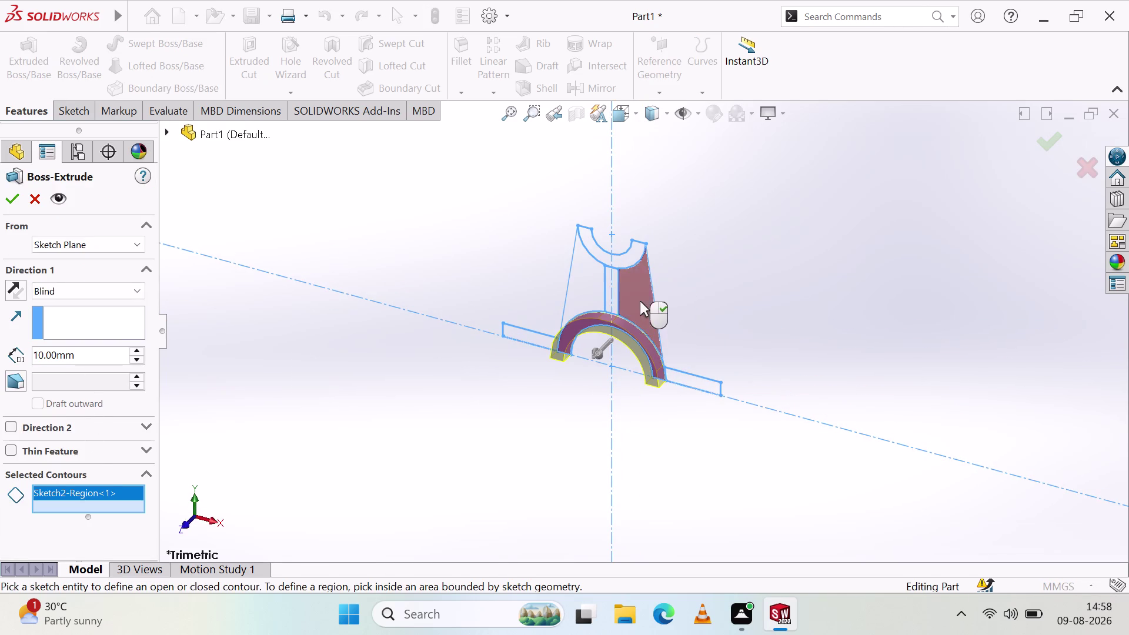
click(585, 279)
click(613, 292)
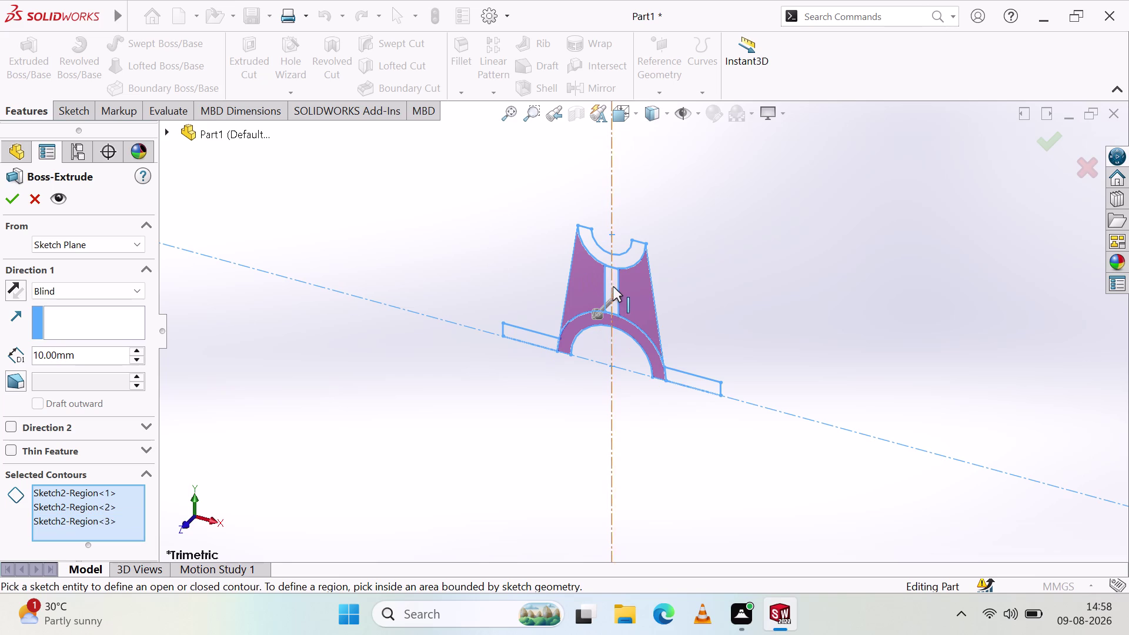
click(608, 277)
scroll(down, 3)
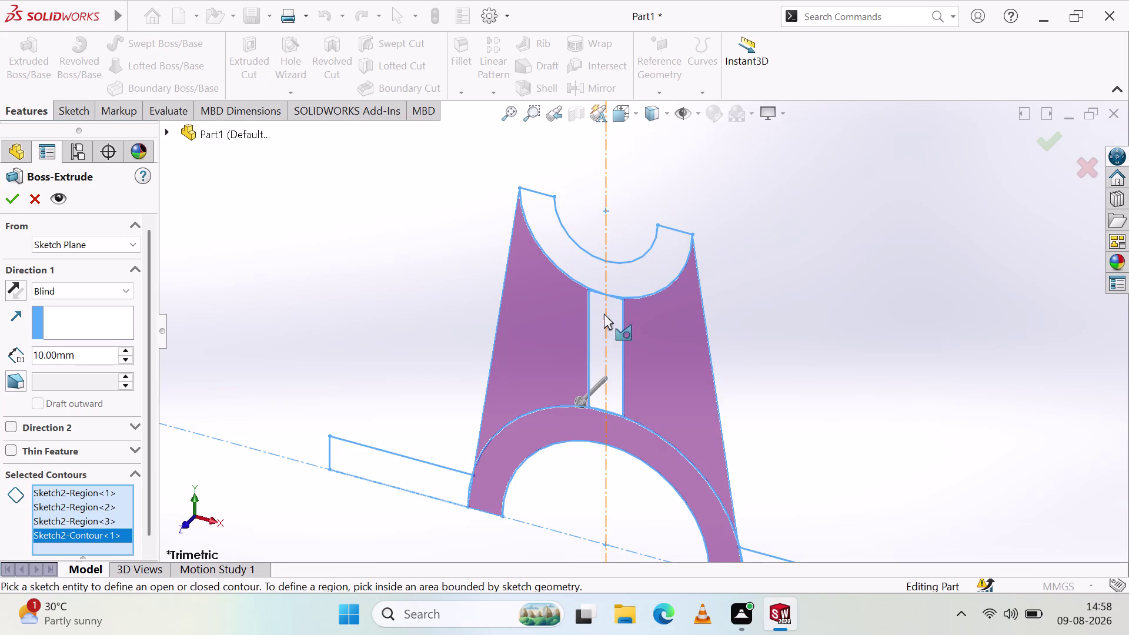
click(599, 324)
click(626, 269)
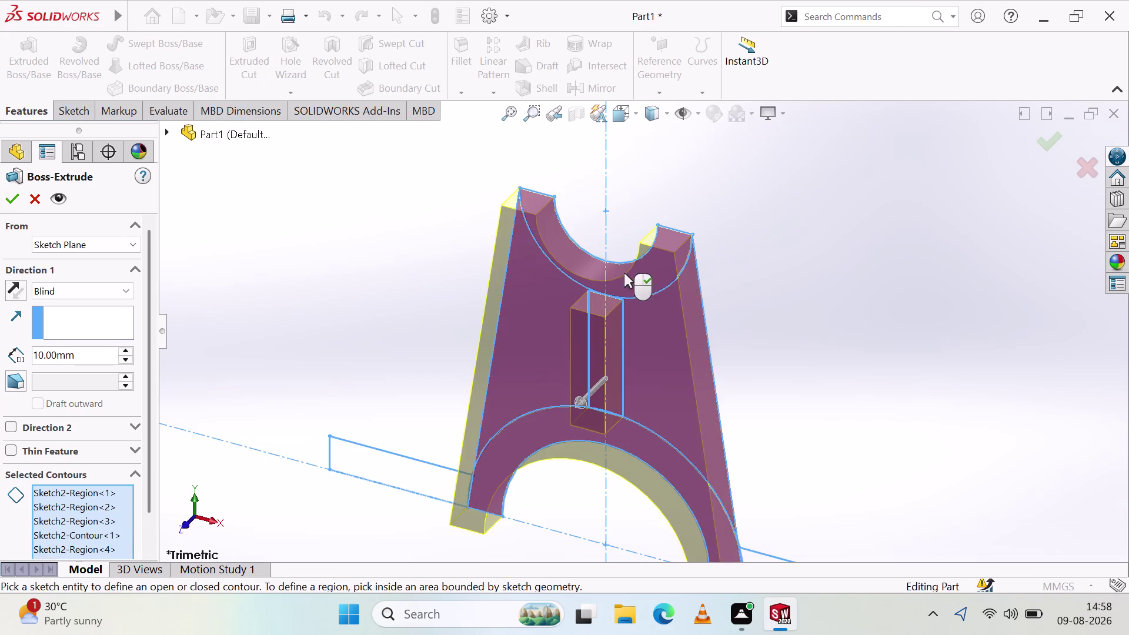
scroll(up, 3)
click(514, 413)
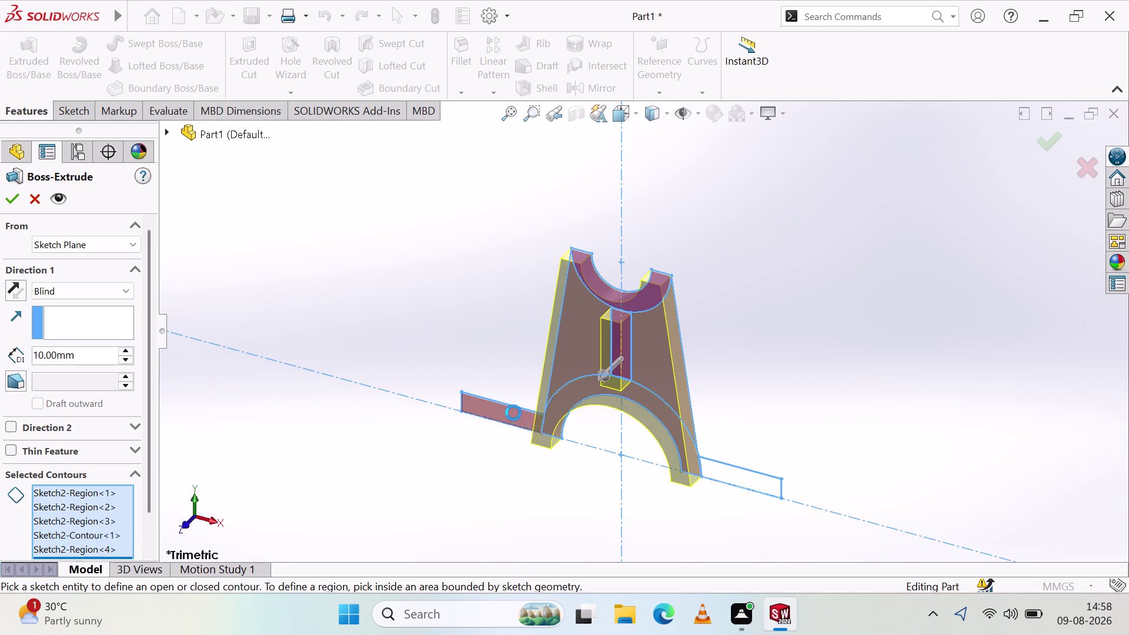
click(726, 470)
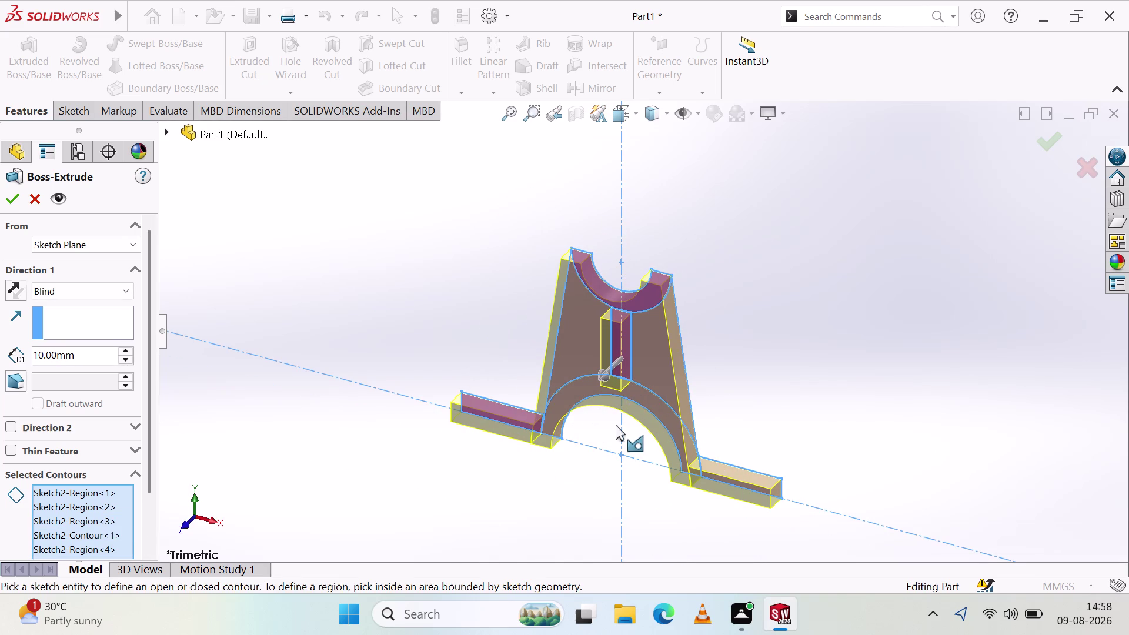
Orbit and zoom to inspect the extrusion preview, then adjust a Boss-Extrude setting.
middle_drag(725, 371, 620, 388)
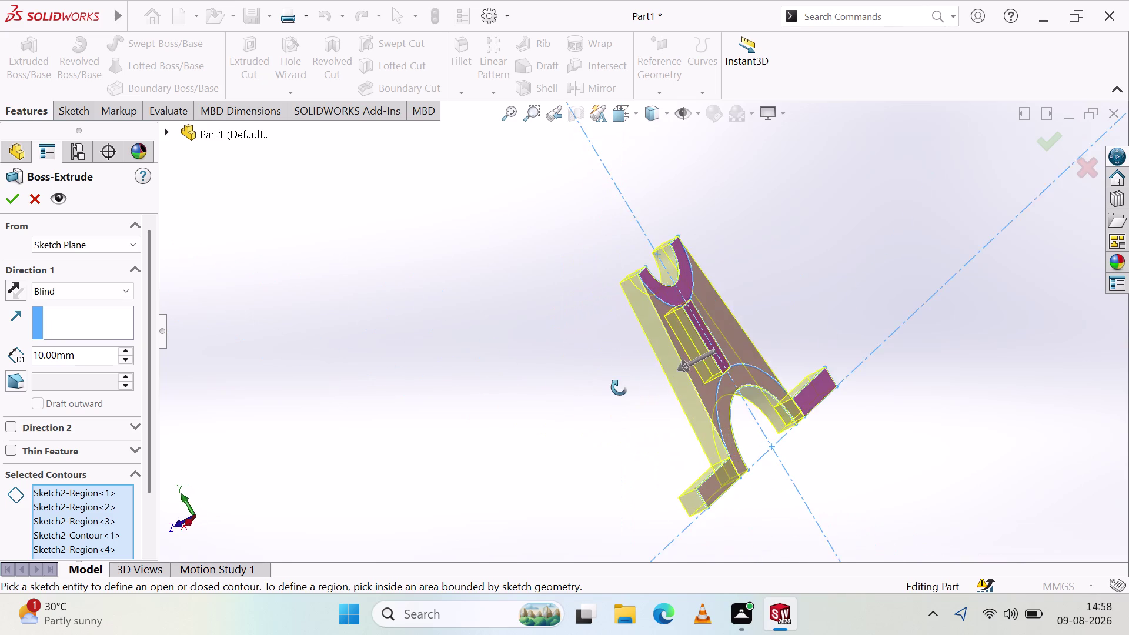
middle_drag(620, 388, 734, 368)
middle_click(735, 368)
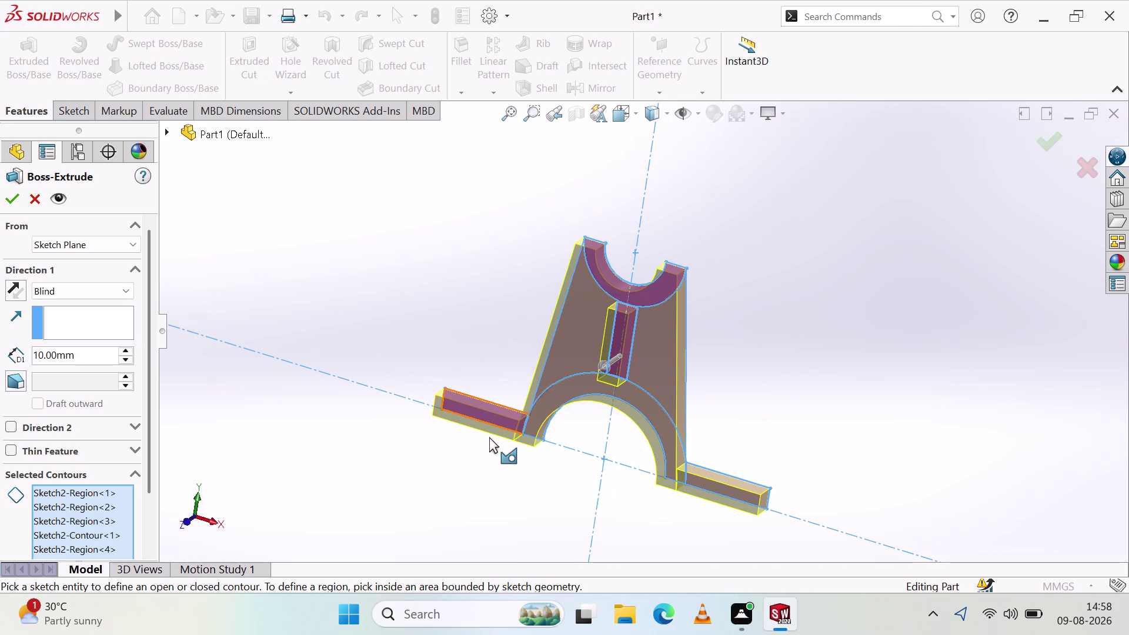
scroll(down, 3)
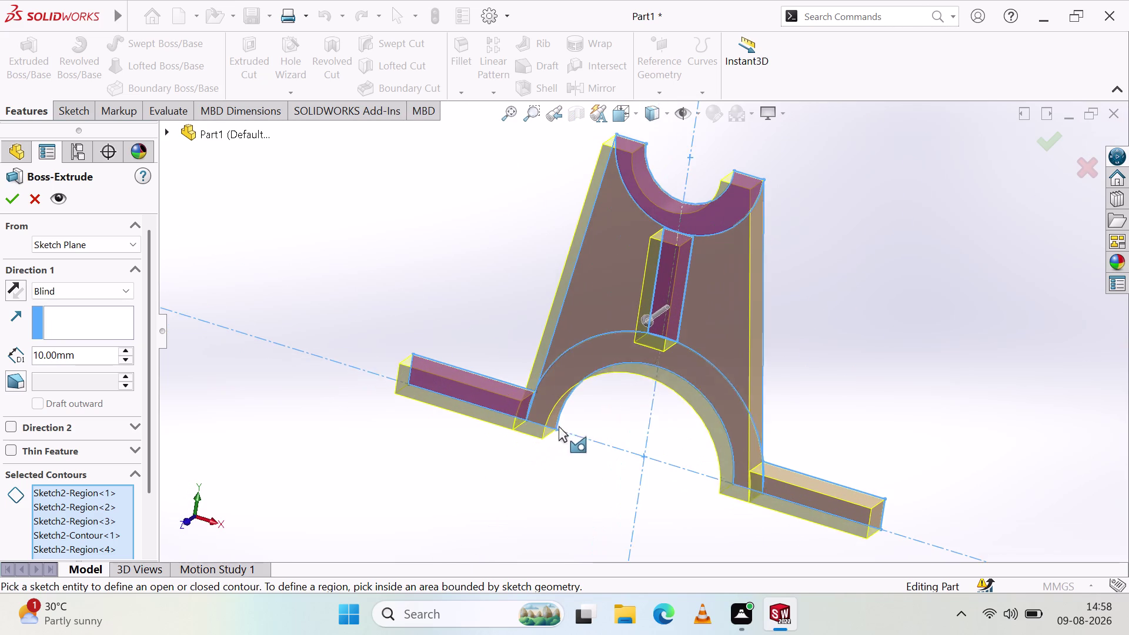
scroll(down, 3)
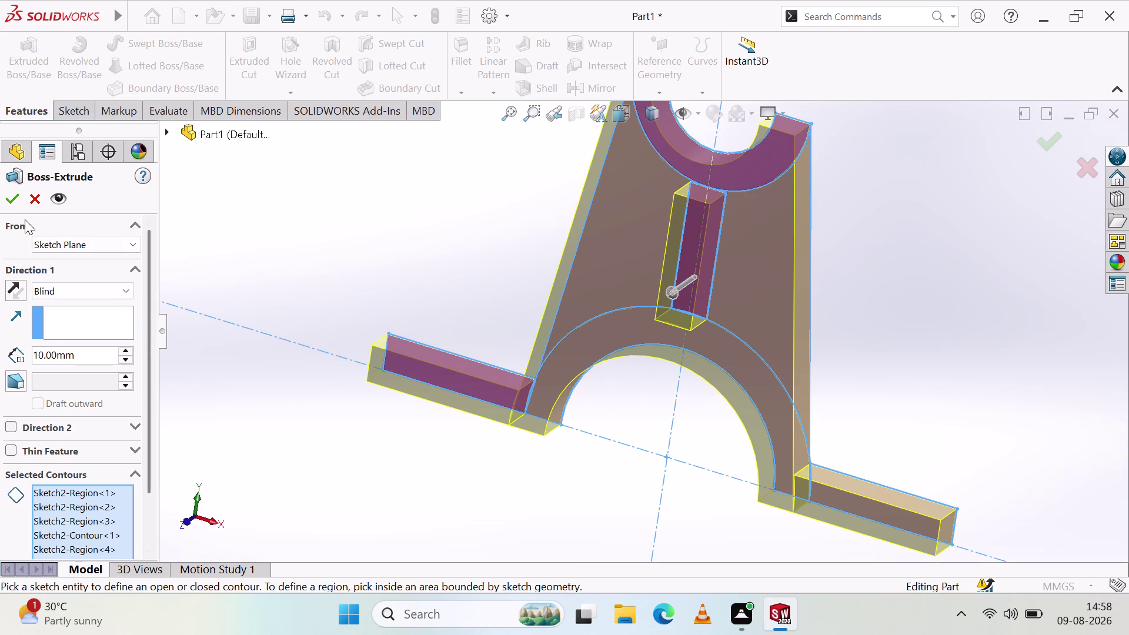
scroll(down, 3)
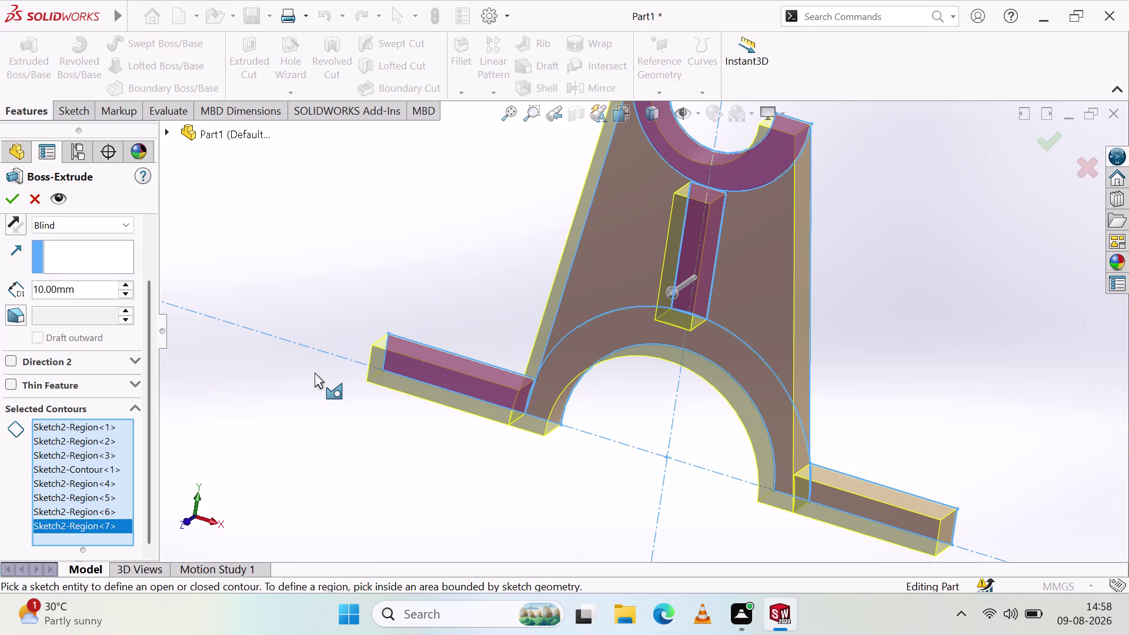
click(122, 284)
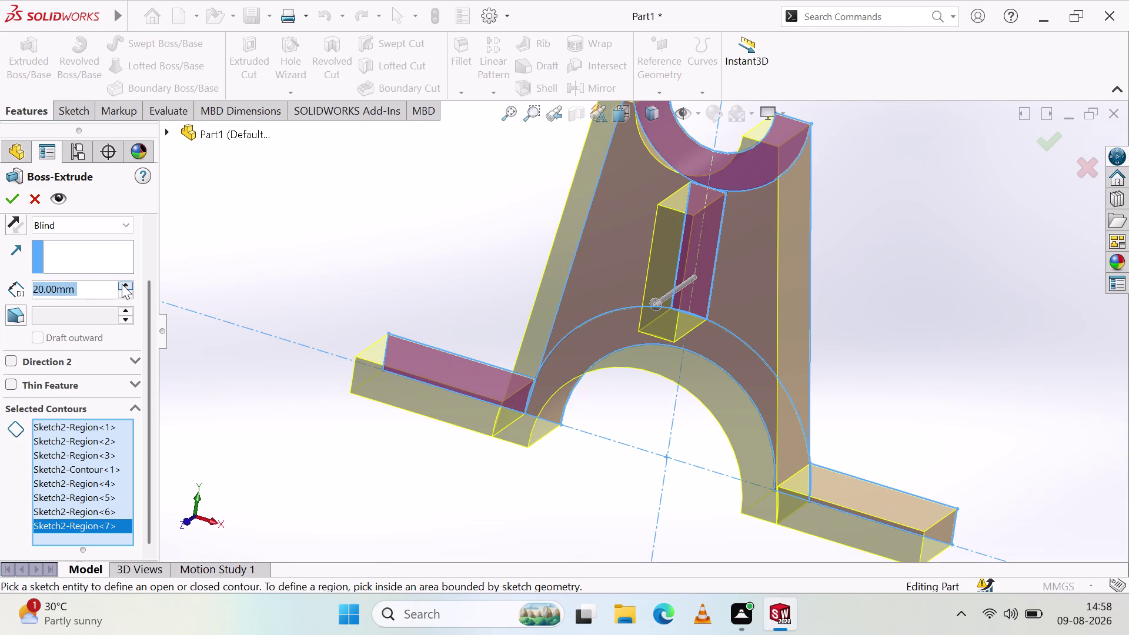
click(122, 284)
double_click(122, 284)
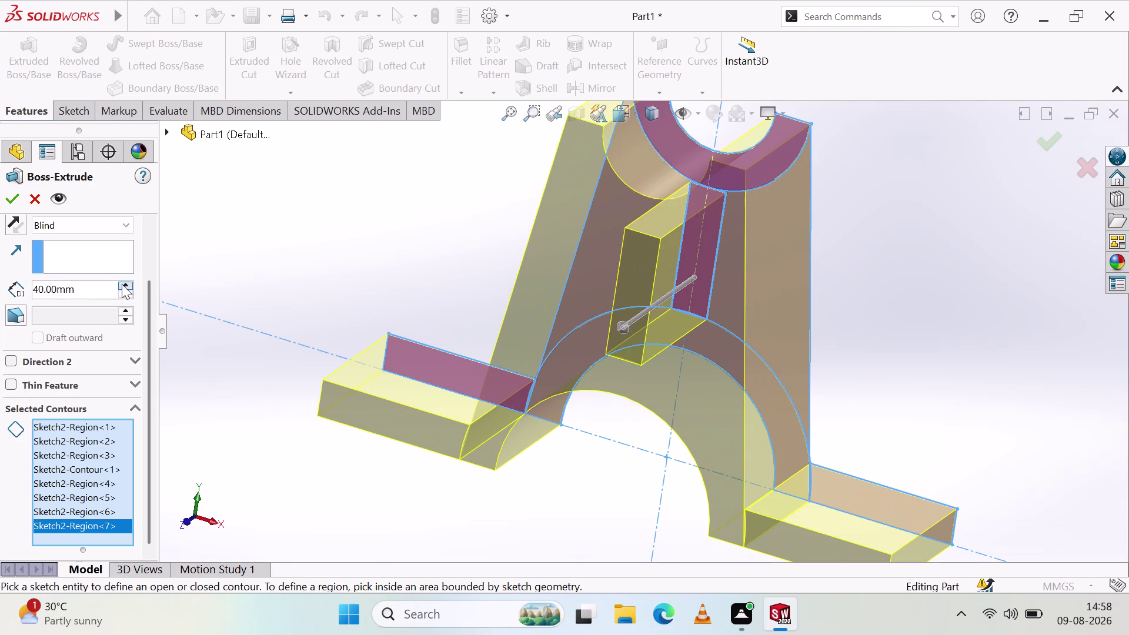
click(122, 284)
middle_drag(558, 360, 473, 362)
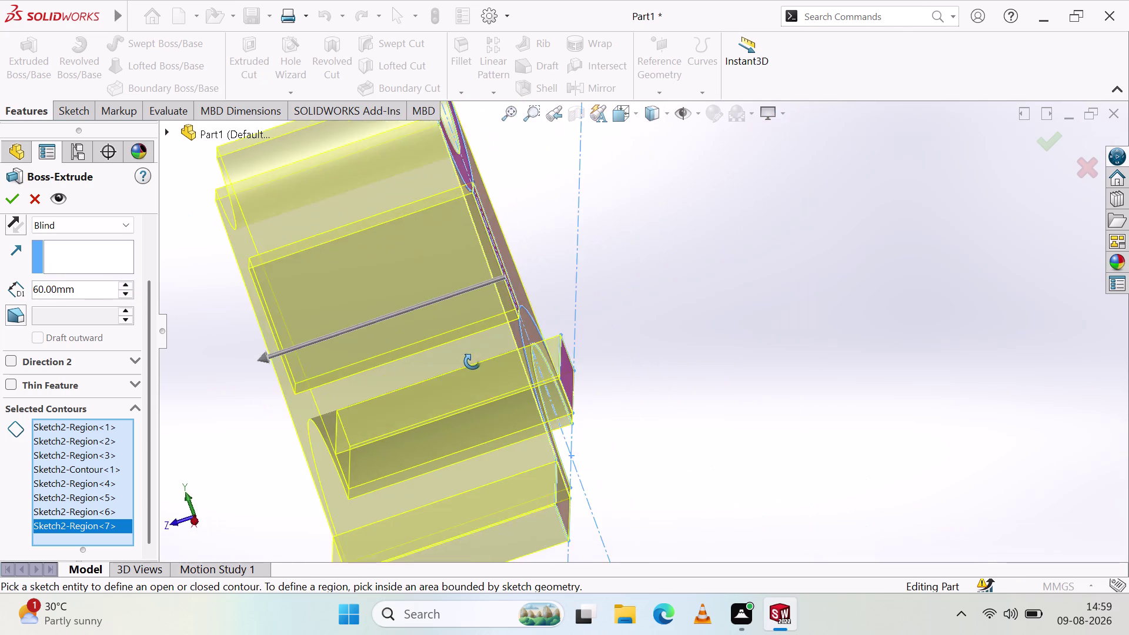
middle_drag(473, 361, 567, 338)
middle_click(567, 339)
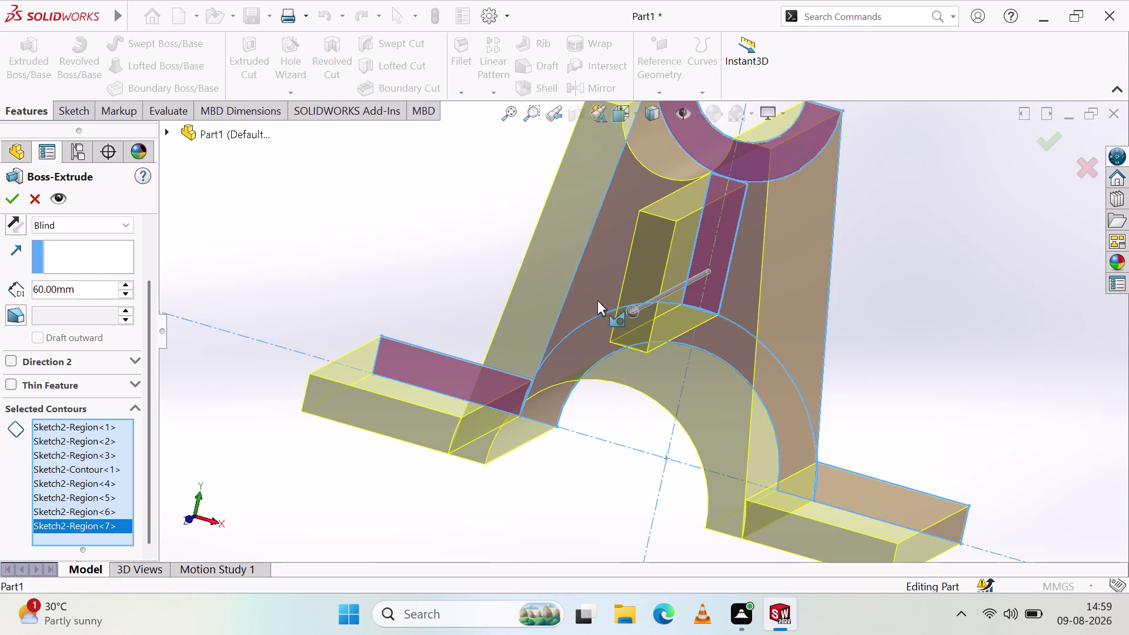
click(628, 309)
drag(699, 285, 725, 258)
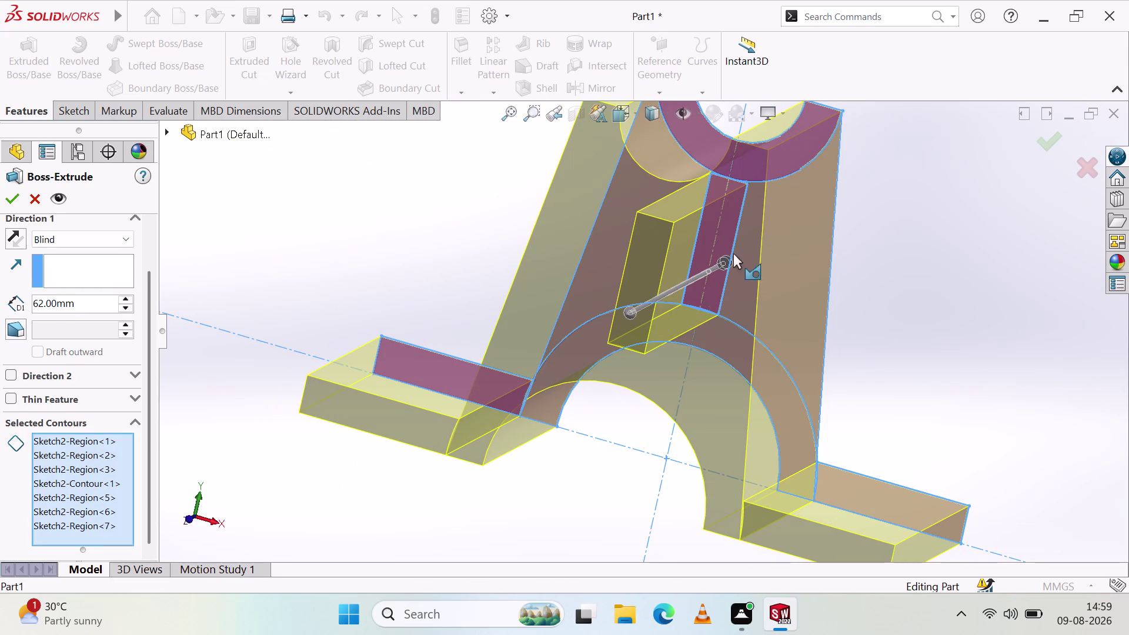
drag(725, 258, 739, 247)
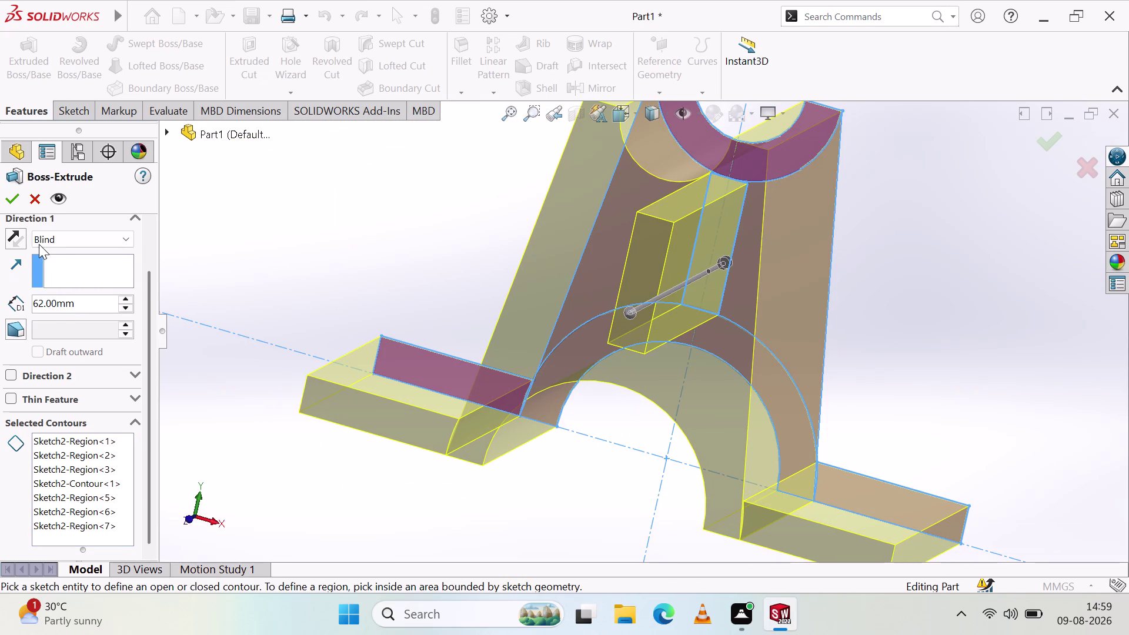
click(11, 233)
scroll(up, 3)
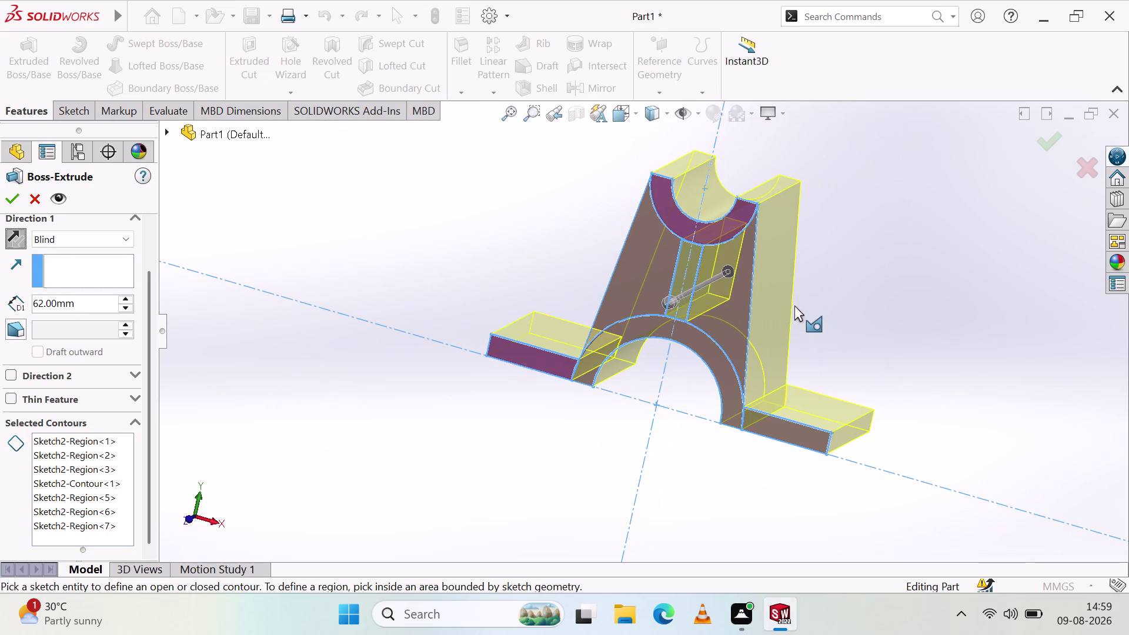
middle_drag(798, 294, 731, 328)
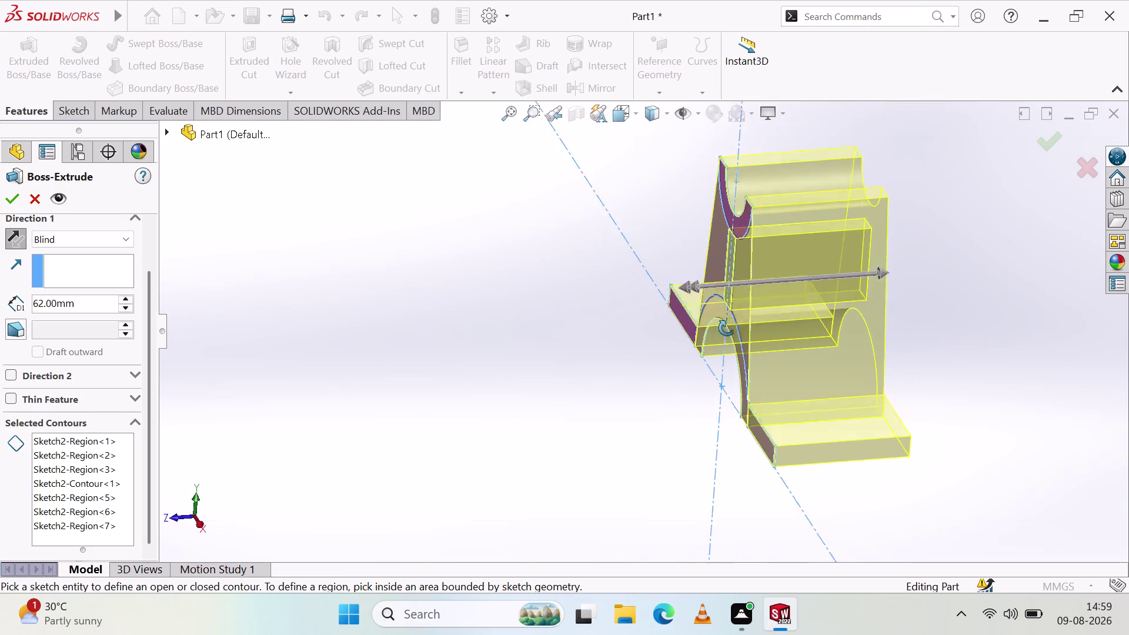
middle_drag(732, 328, 826, 351)
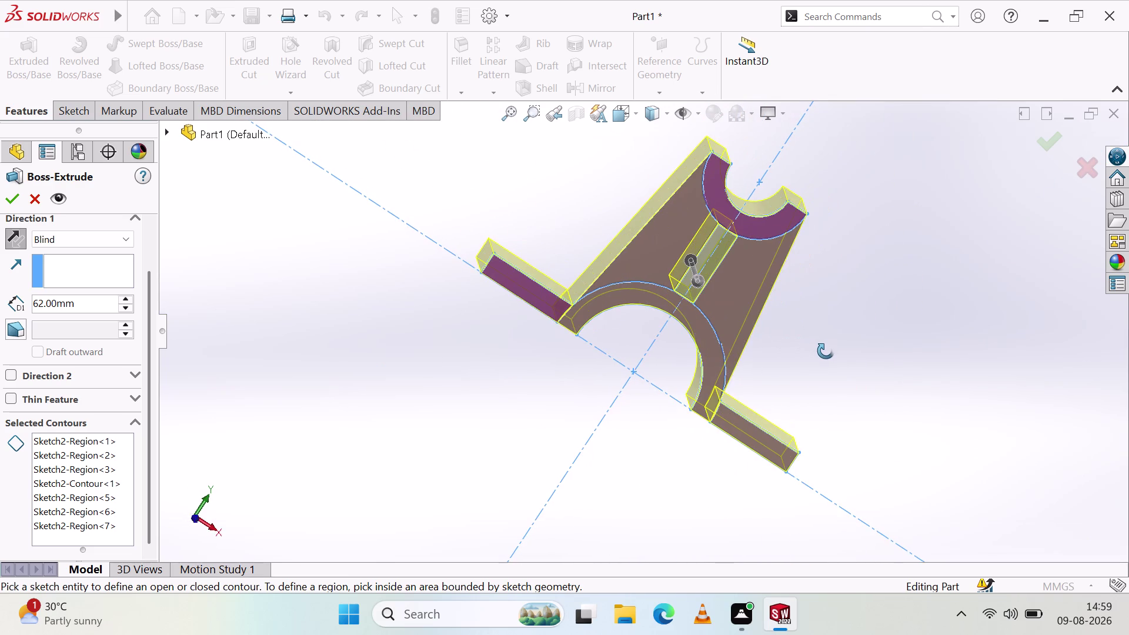
middle_drag(826, 351, 819, 347)
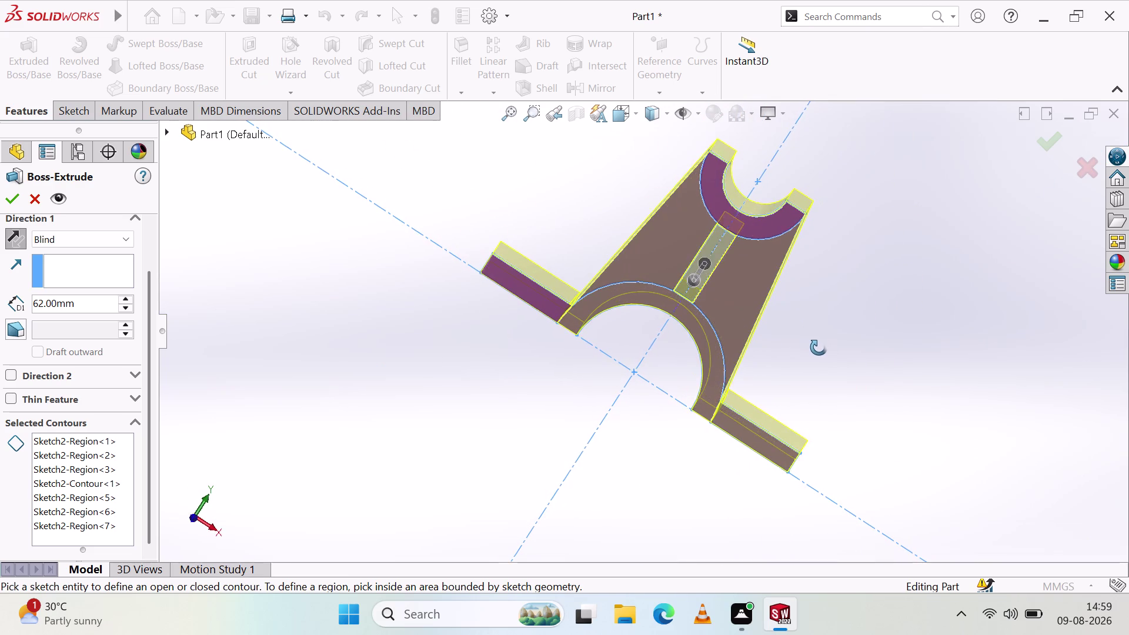
middle_drag(819, 347, 813, 311)
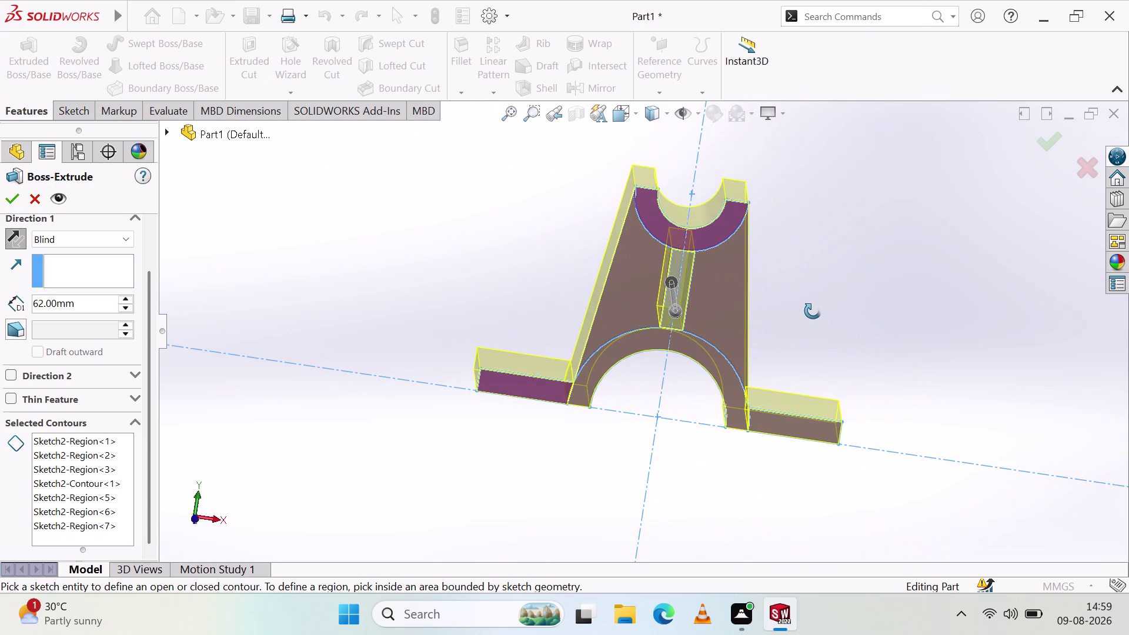
middle_drag(813, 311, 921, 340)
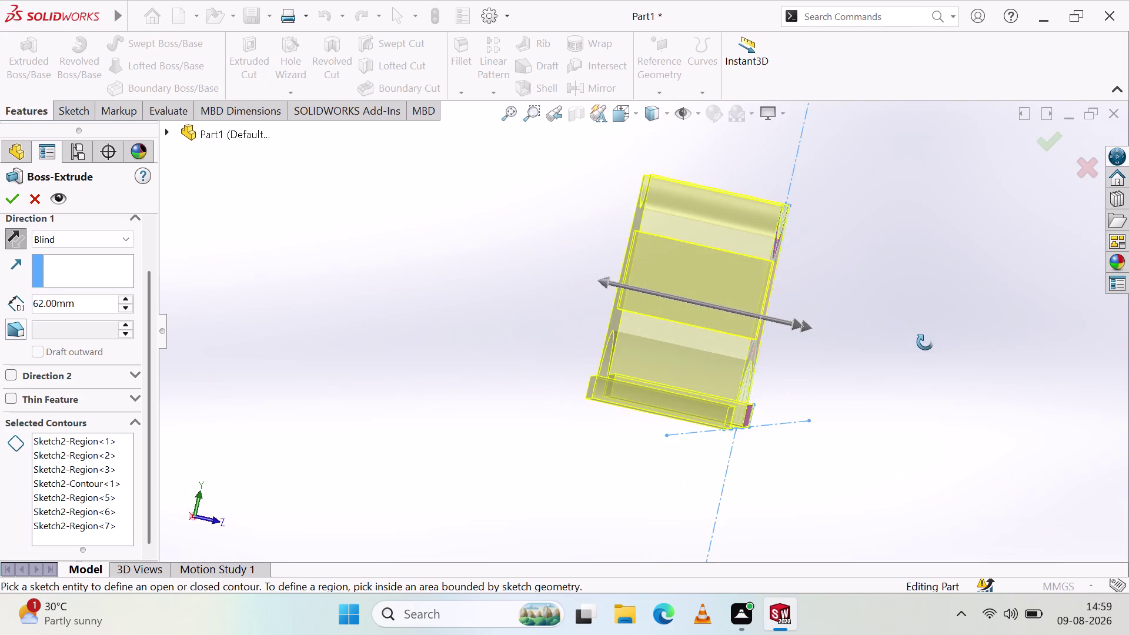
middle_drag(921, 340, 917, 313)
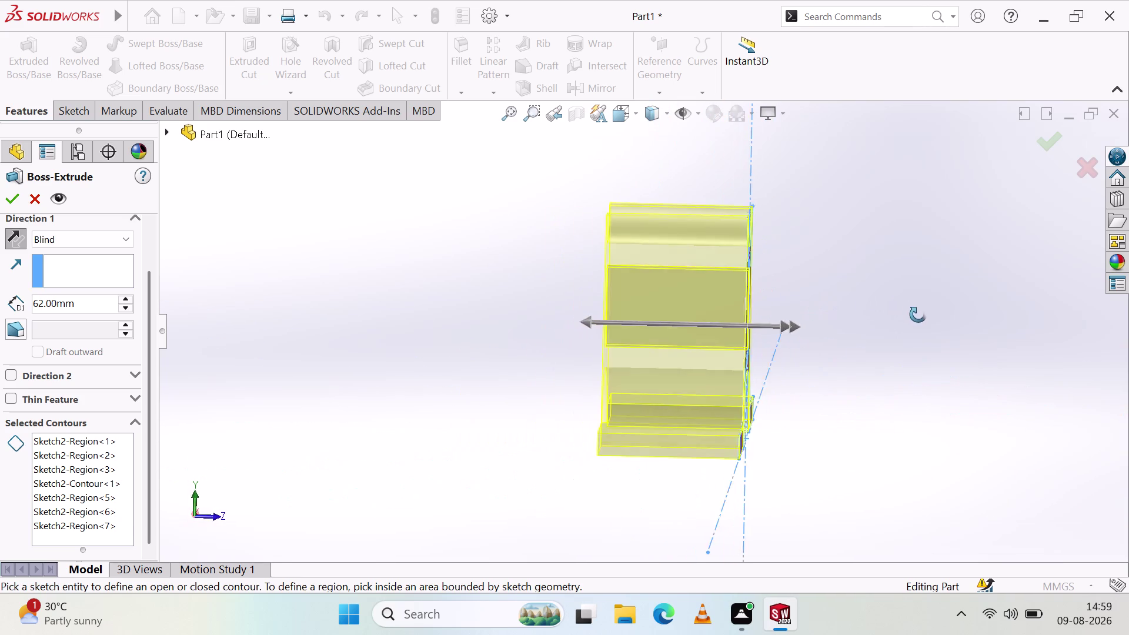
middle_drag(917, 313, 711, 319)
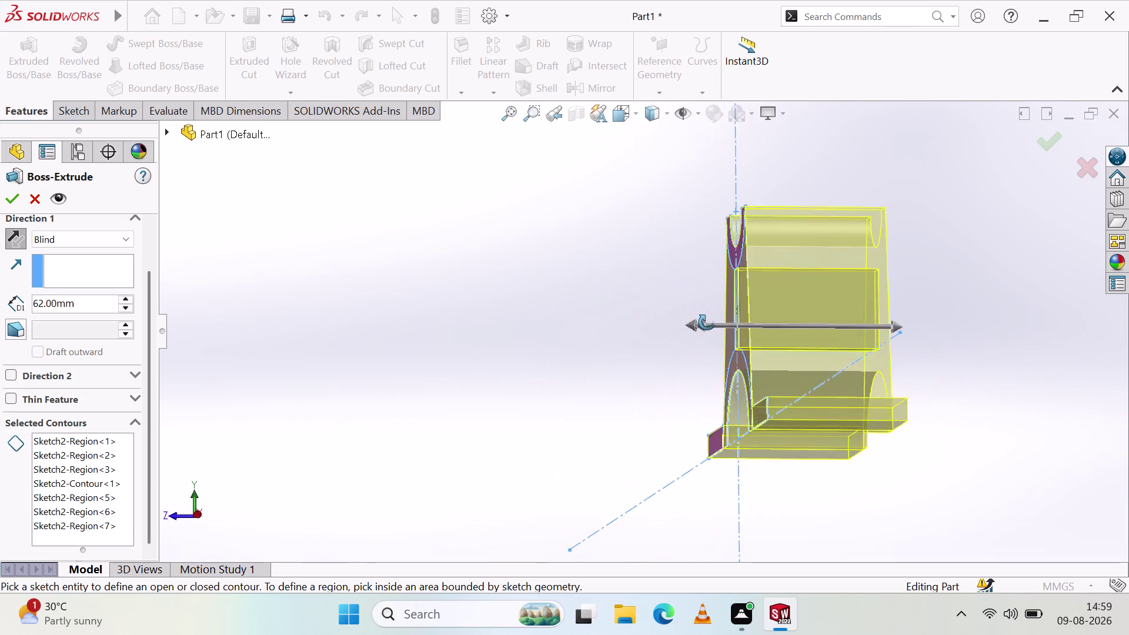
middle_drag(710, 318, 810, 364)
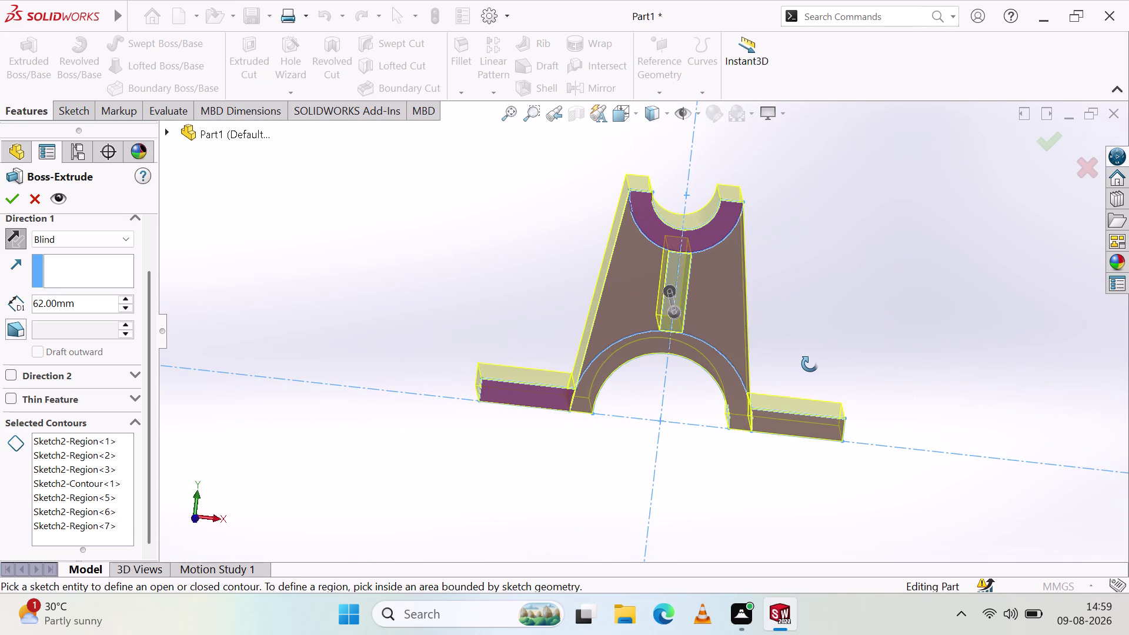
middle_drag(810, 364, 796, 354)
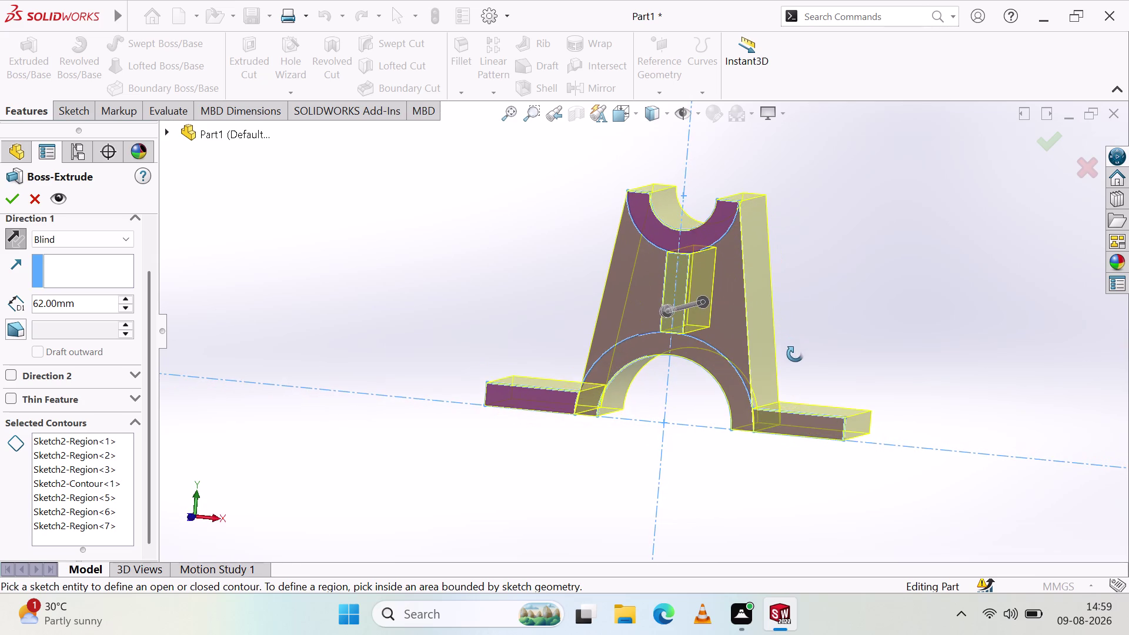
middle_drag(795, 354, 677, 333)
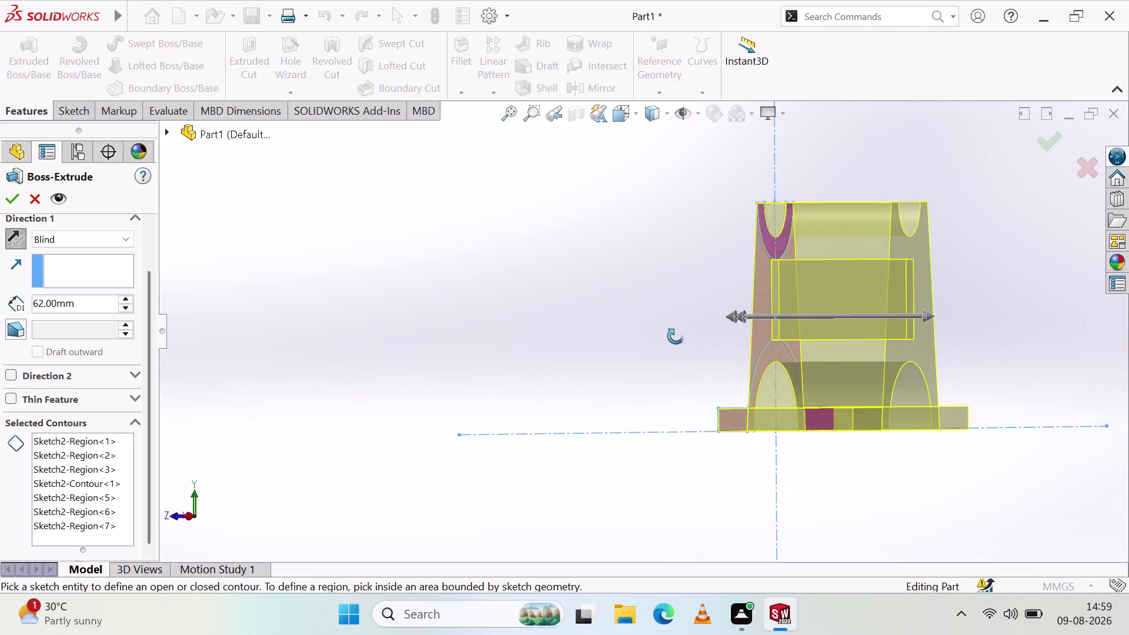
middle_drag(677, 333, 769, 381)
scroll(up, 3)
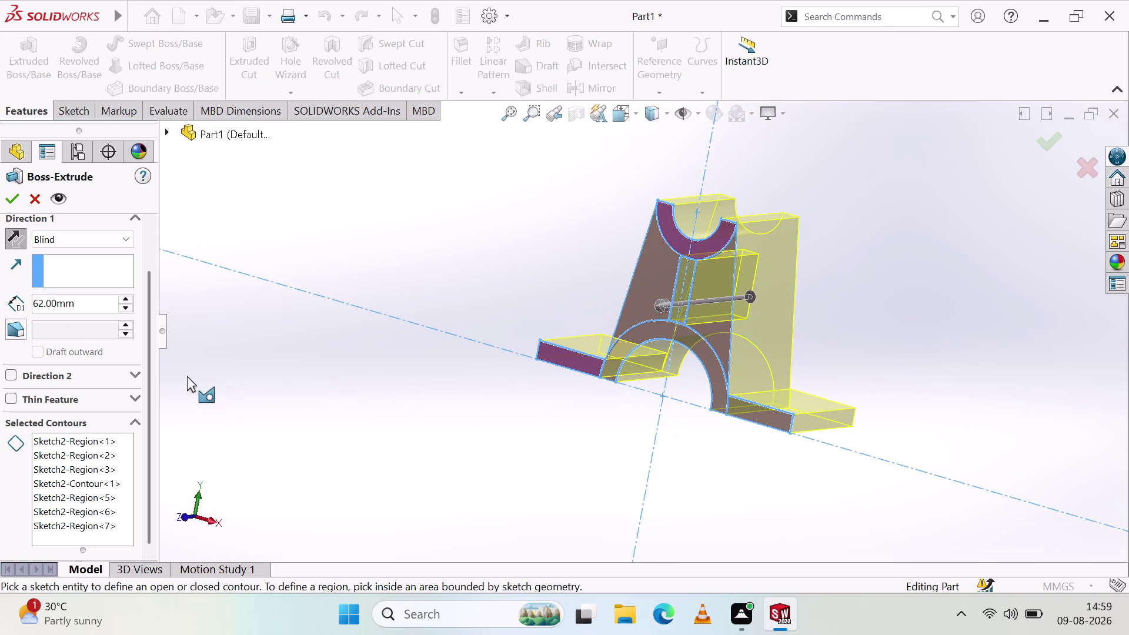
click(6, 199)
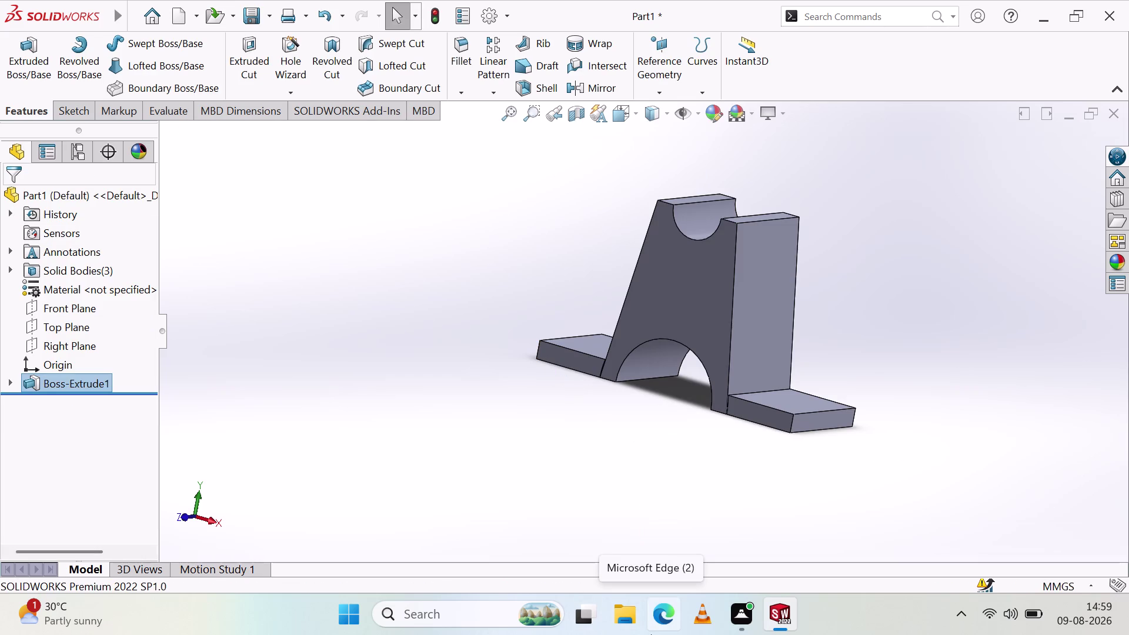
Orbit the solid Boss-Extrude1 bracket to check its shape, then bring up the sketching tools.
middle_drag(692, 323, 693, 325)
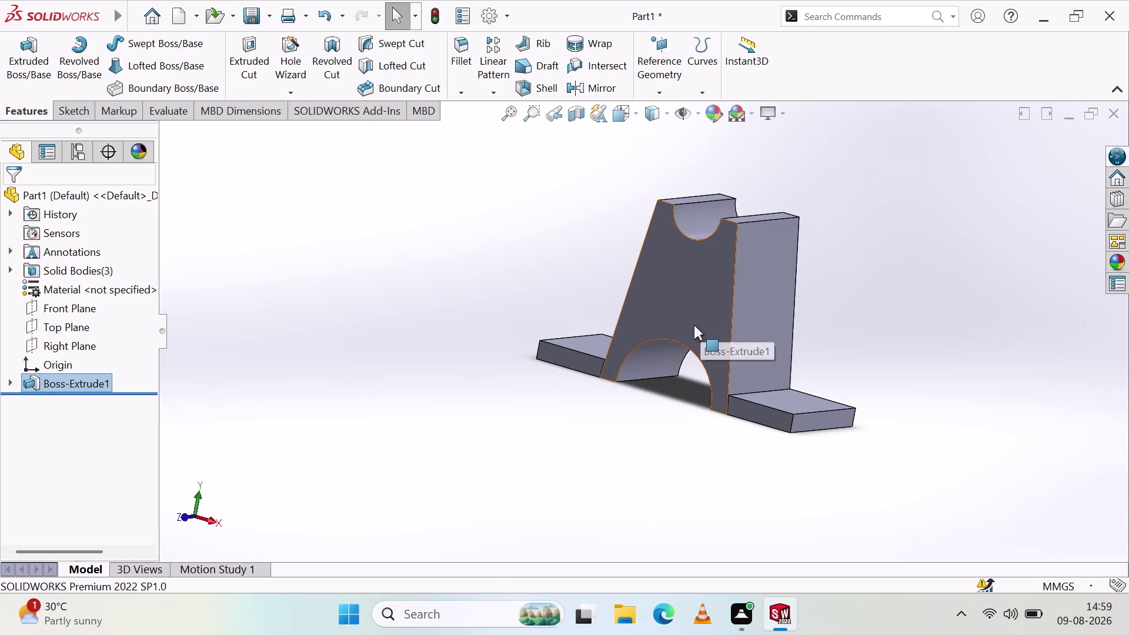
middle_drag(693, 325, 744, 309)
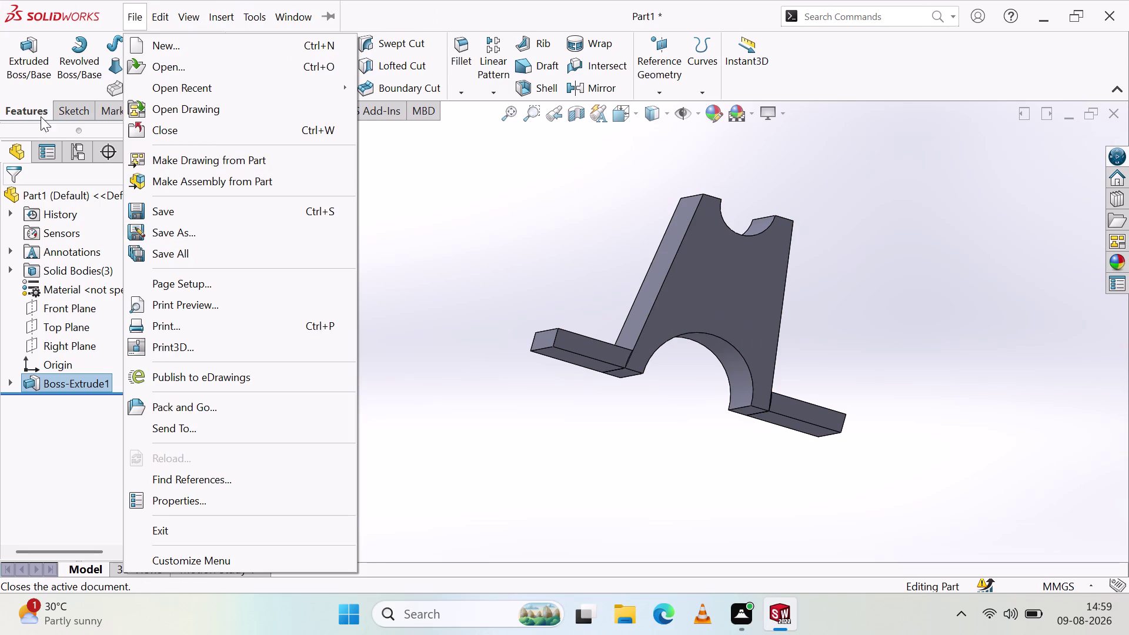
click(60, 109)
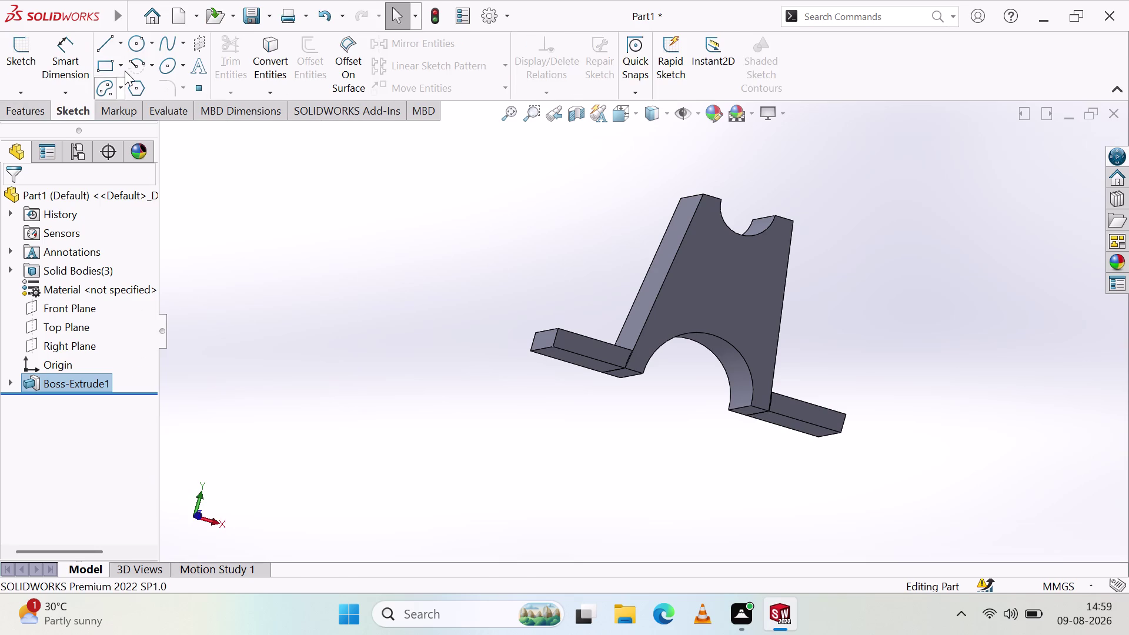
Start a sketch on the bracket's front face and discard a misplaced centre-point arc.
click(138, 61)
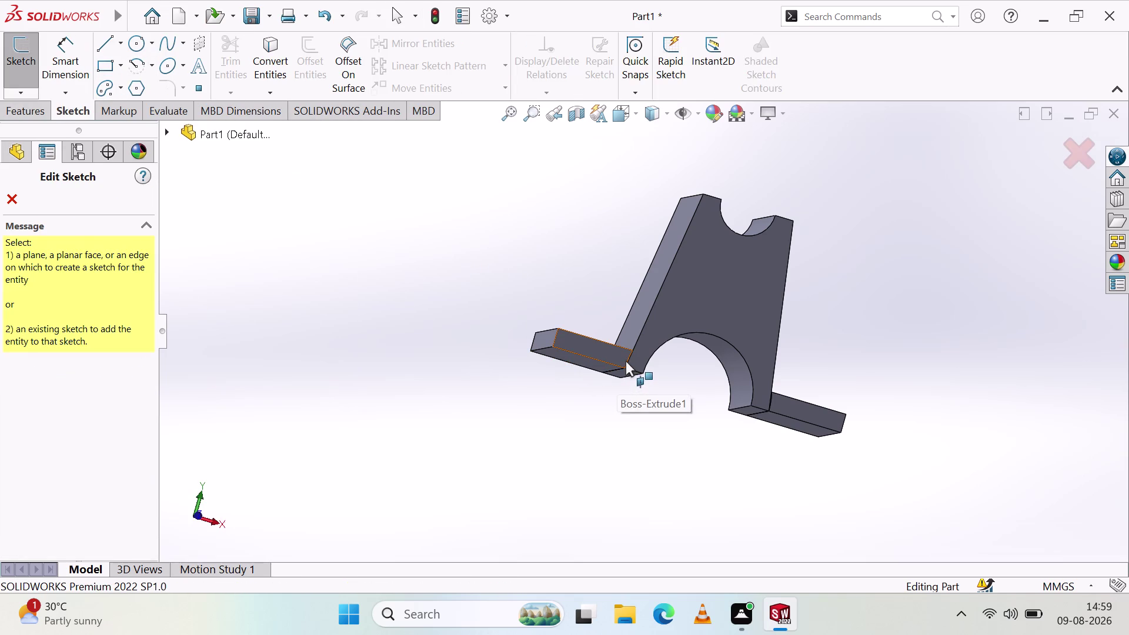
click(704, 297)
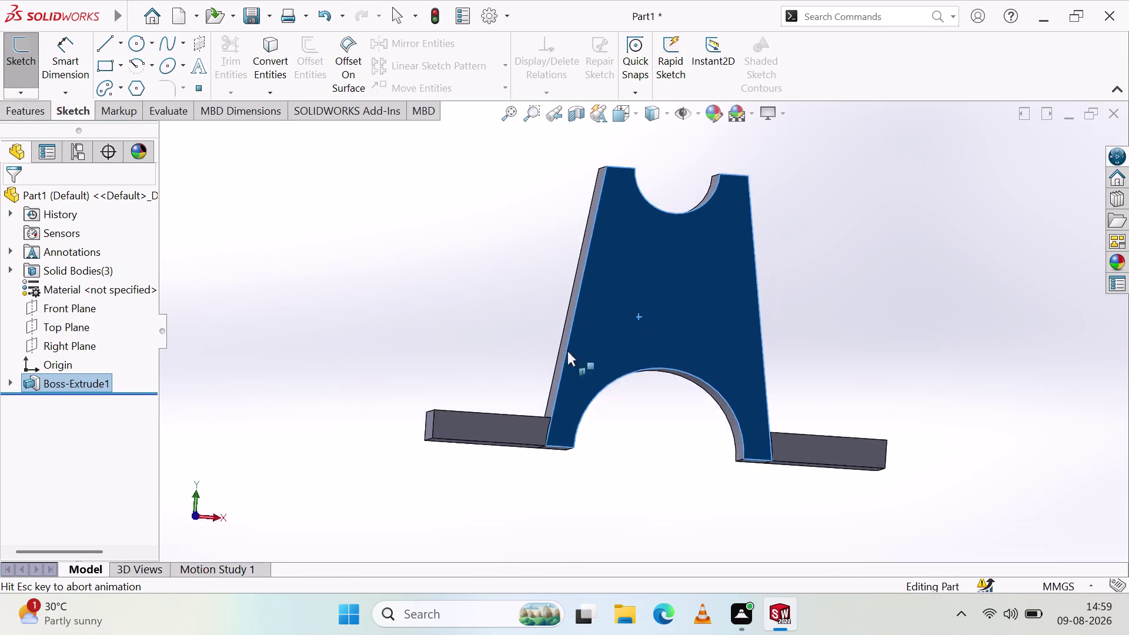
click(137, 63)
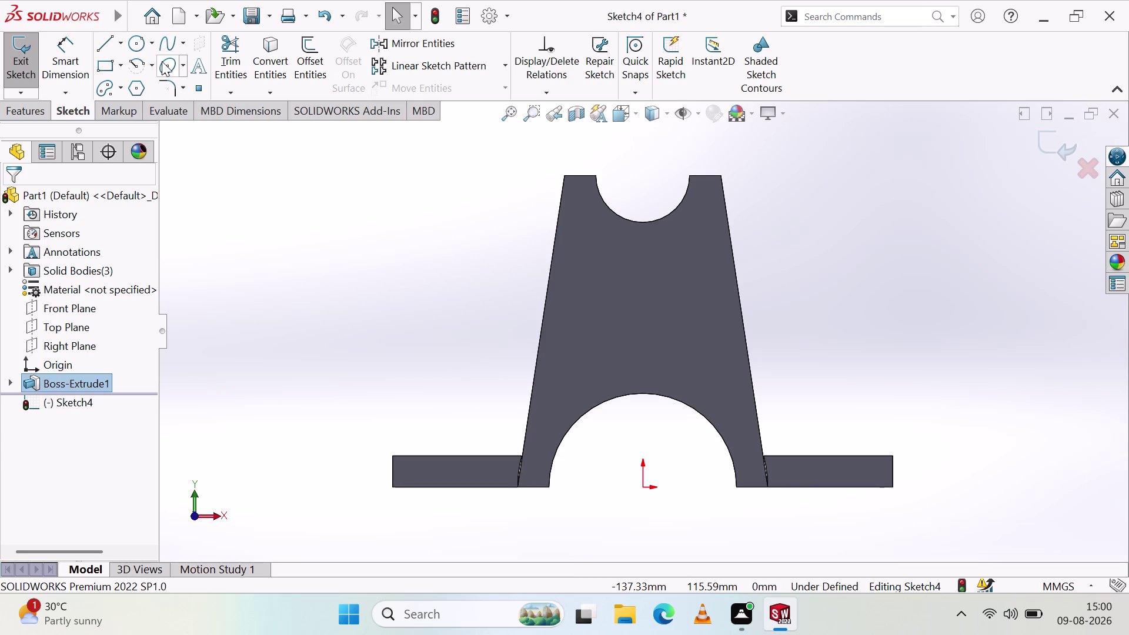
click(136, 57)
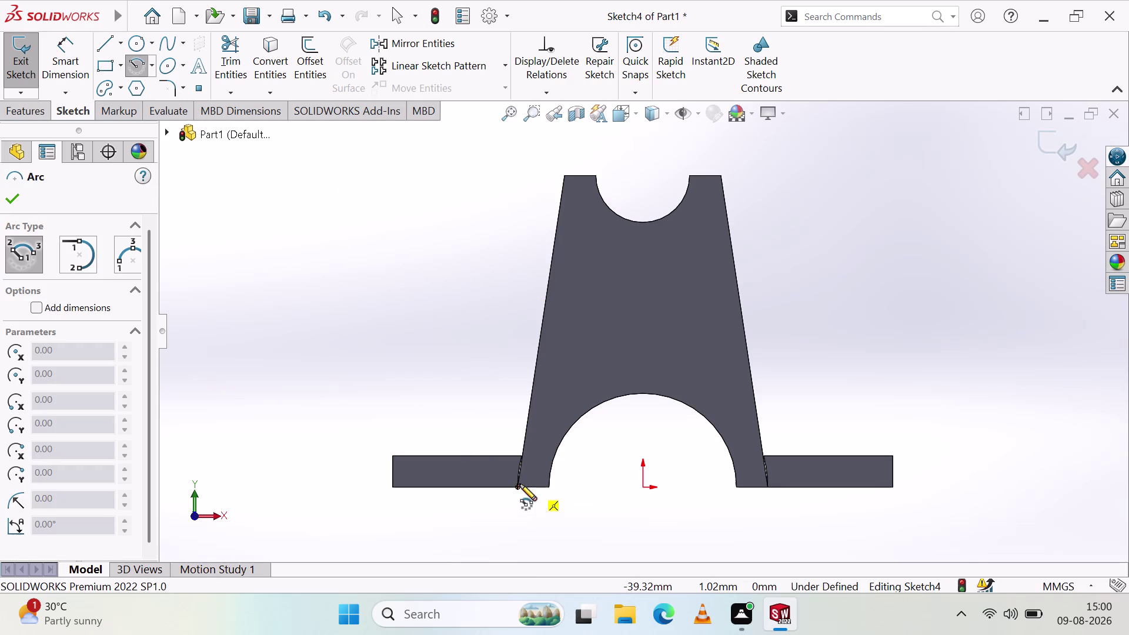
click(520, 485)
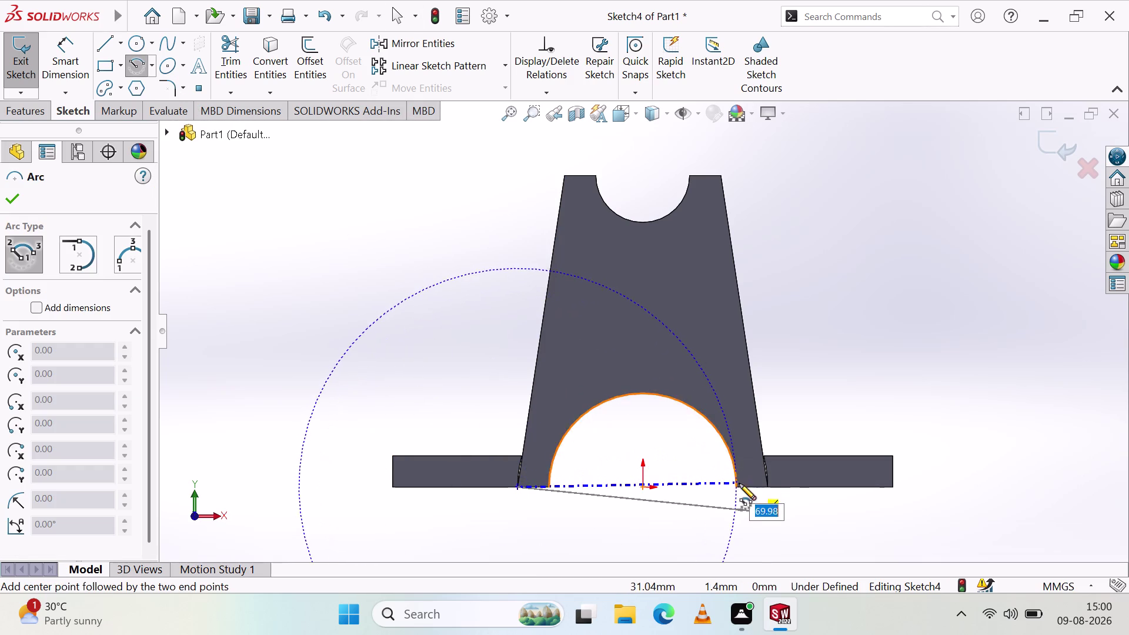
right_click(427, 264)
click(453, 278)
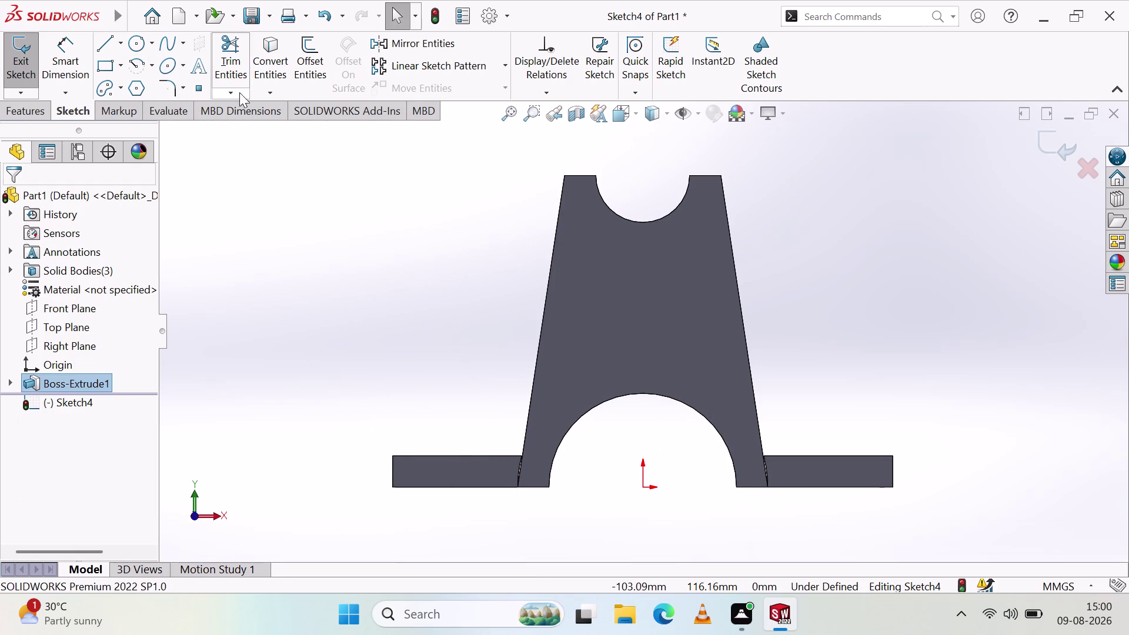
Draw a 3-point arc from the left base corner to the right base, over the cutout.
click(148, 63)
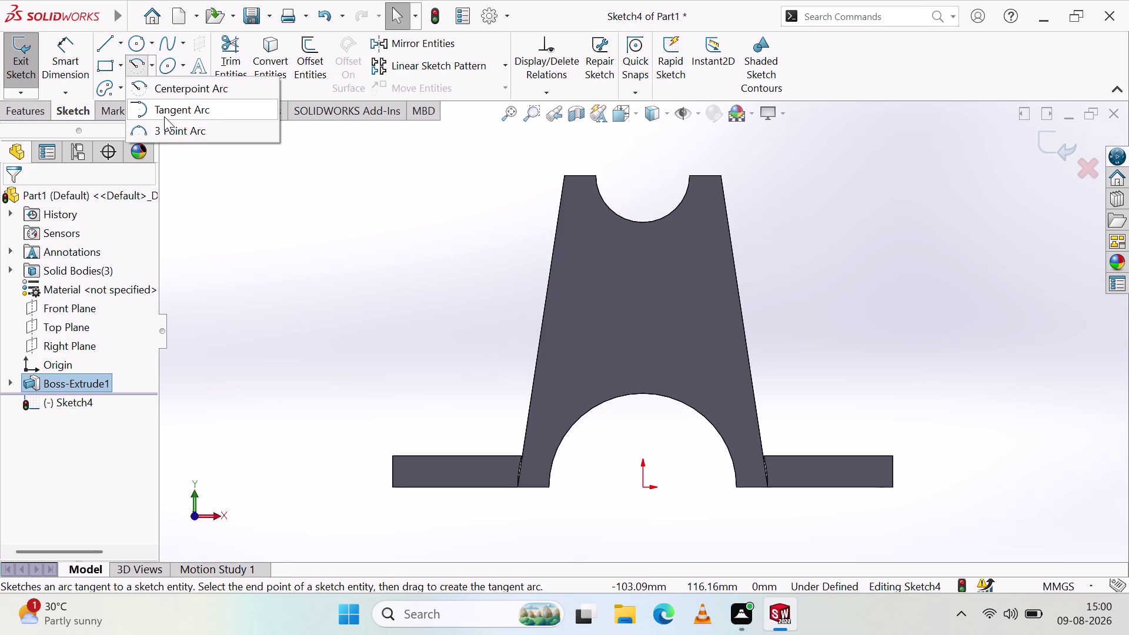
click(163, 127)
click(516, 486)
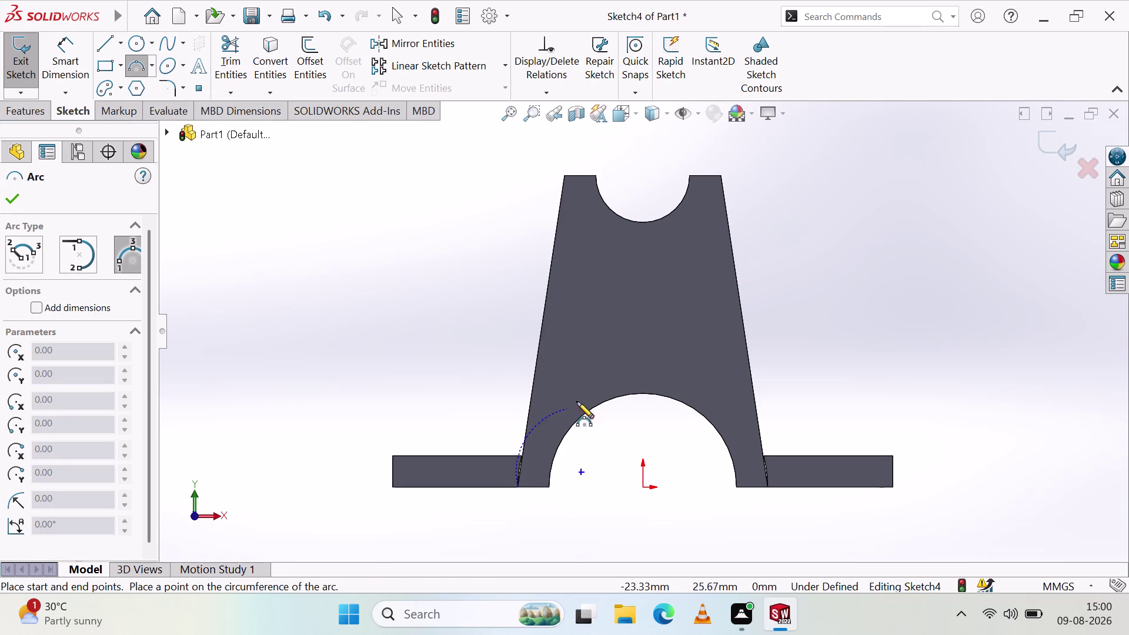
drag(769, 487, 761, 481)
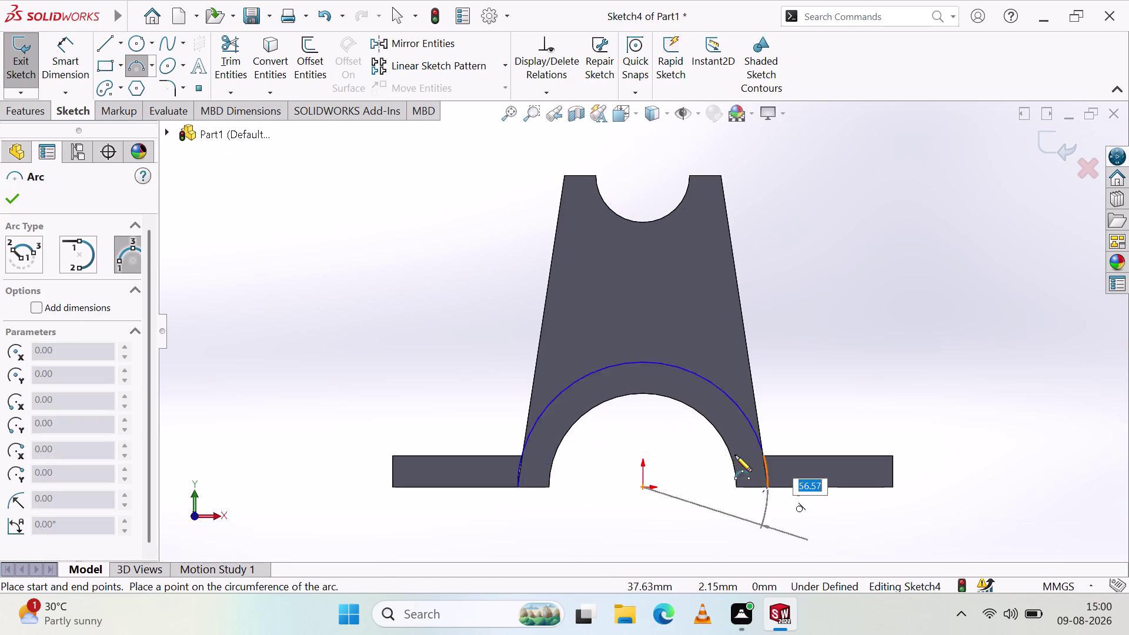
click(652, 364)
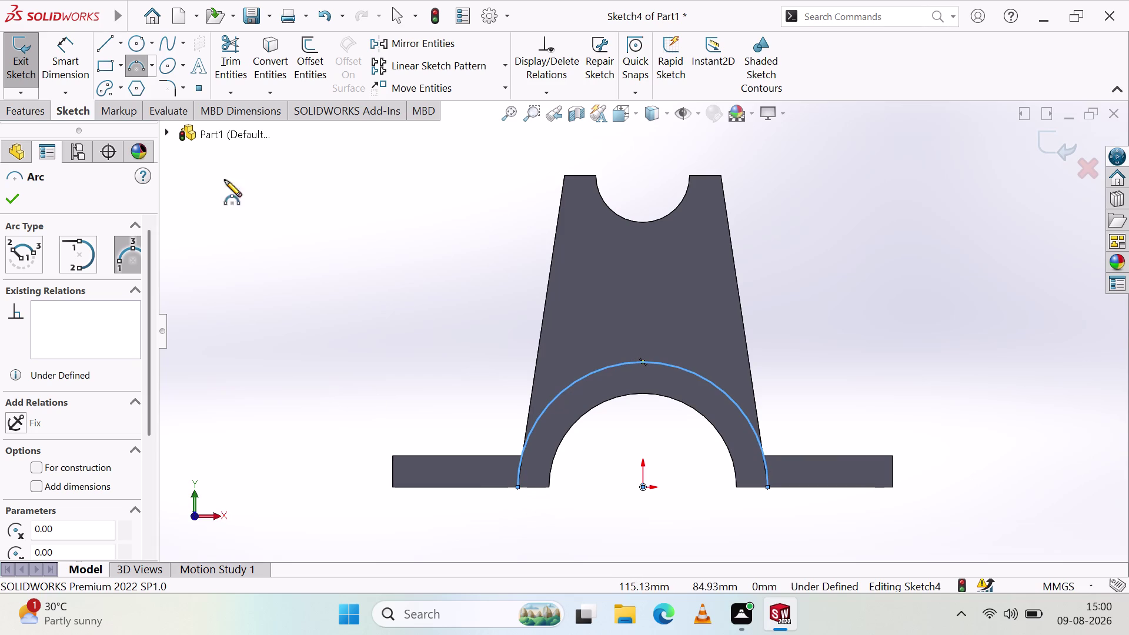
Orbit the part to check the new arc from angled front views.
click(102, 41)
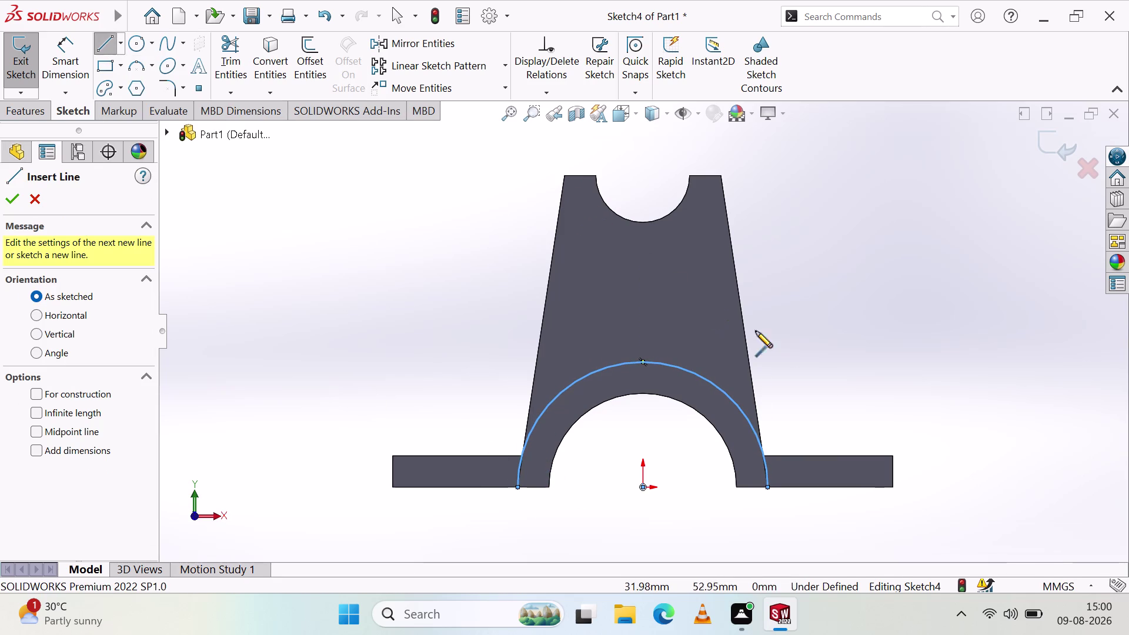
middle_drag(836, 385, 911, 429)
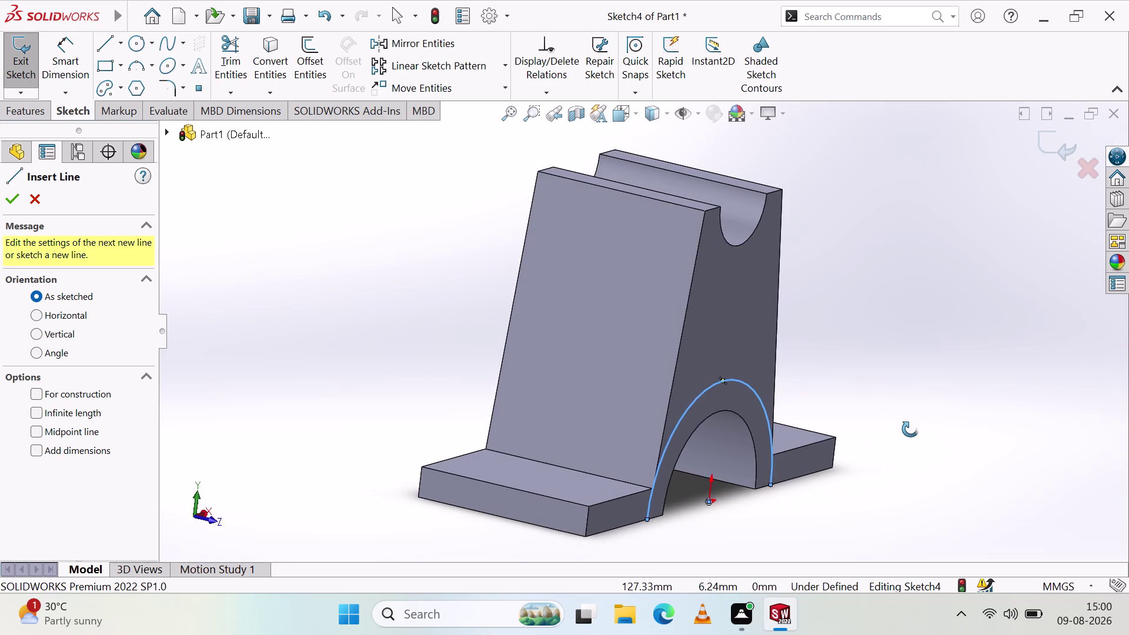
middle_drag(911, 430, 865, 436)
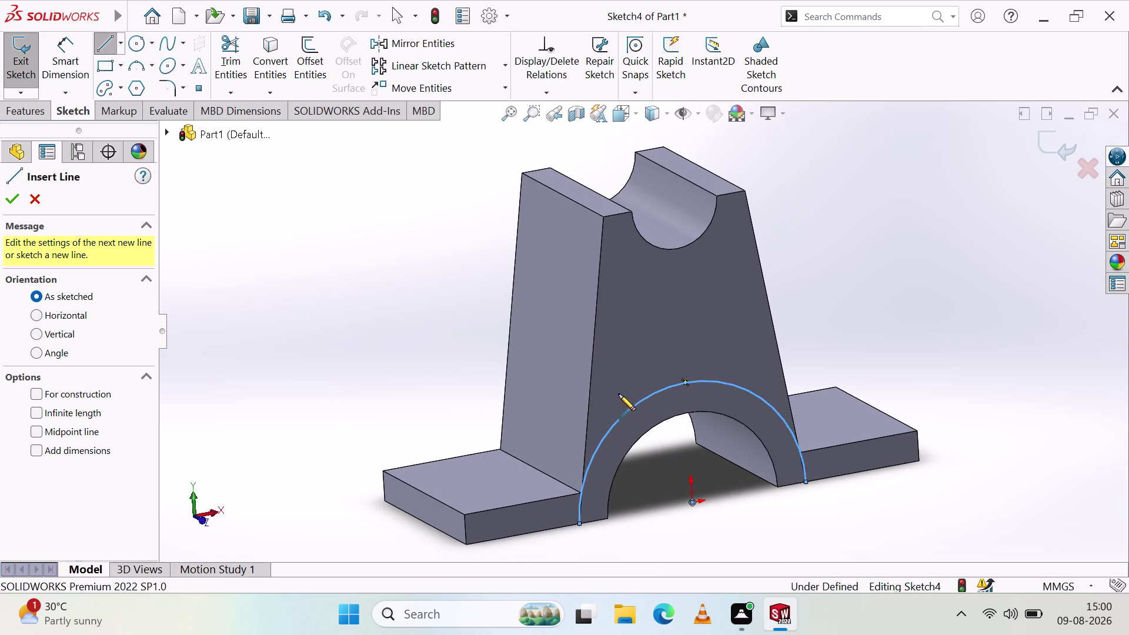
middle_drag(855, 322, 829, 325)
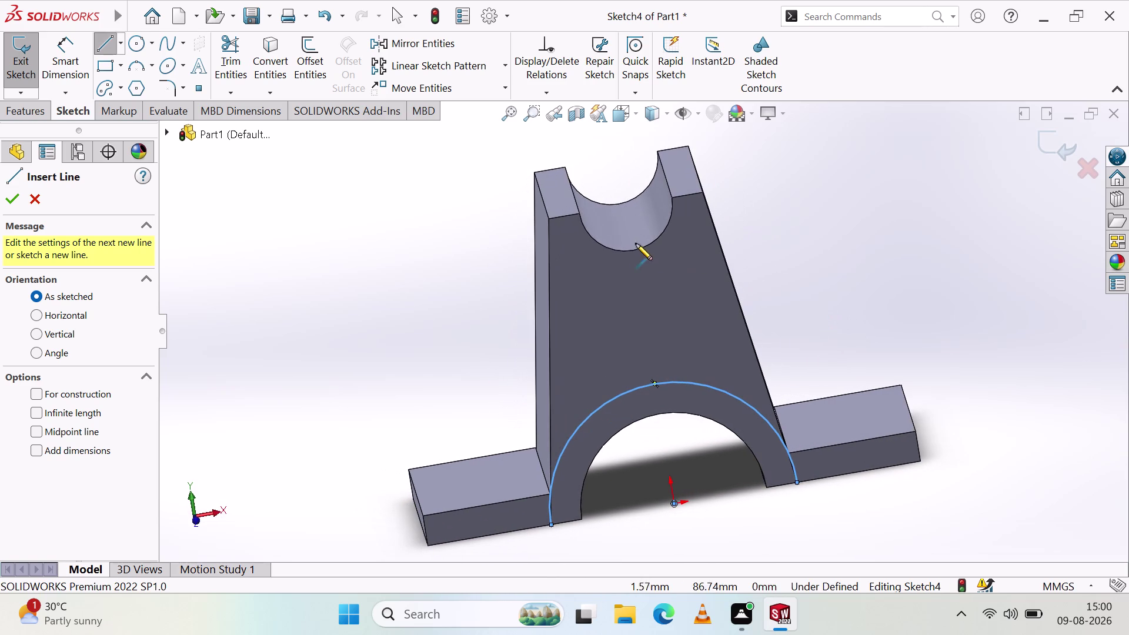
click(139, 68)
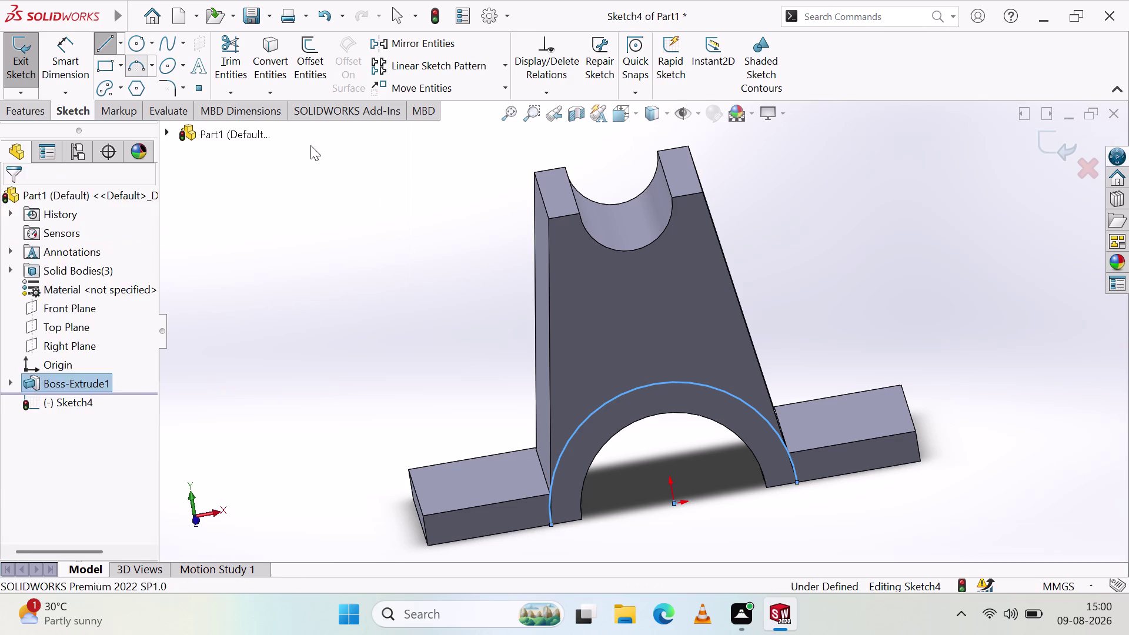
click(548, 215)
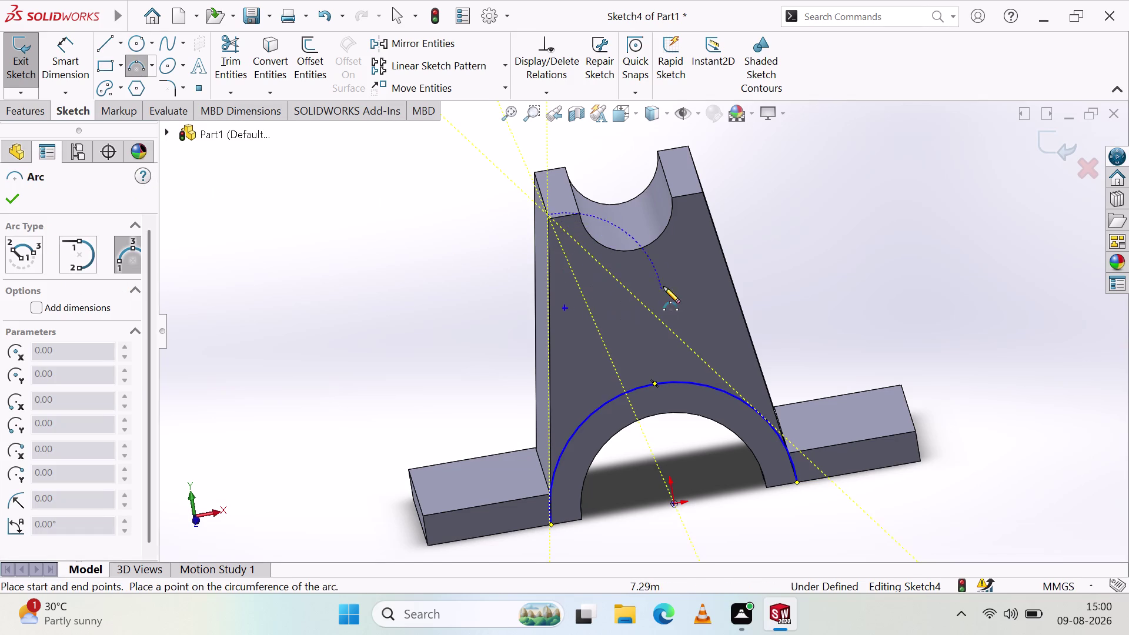
Sketch a 3 Point Arc following the upper saddle curve, turning the view to face it.
click(703, 192)
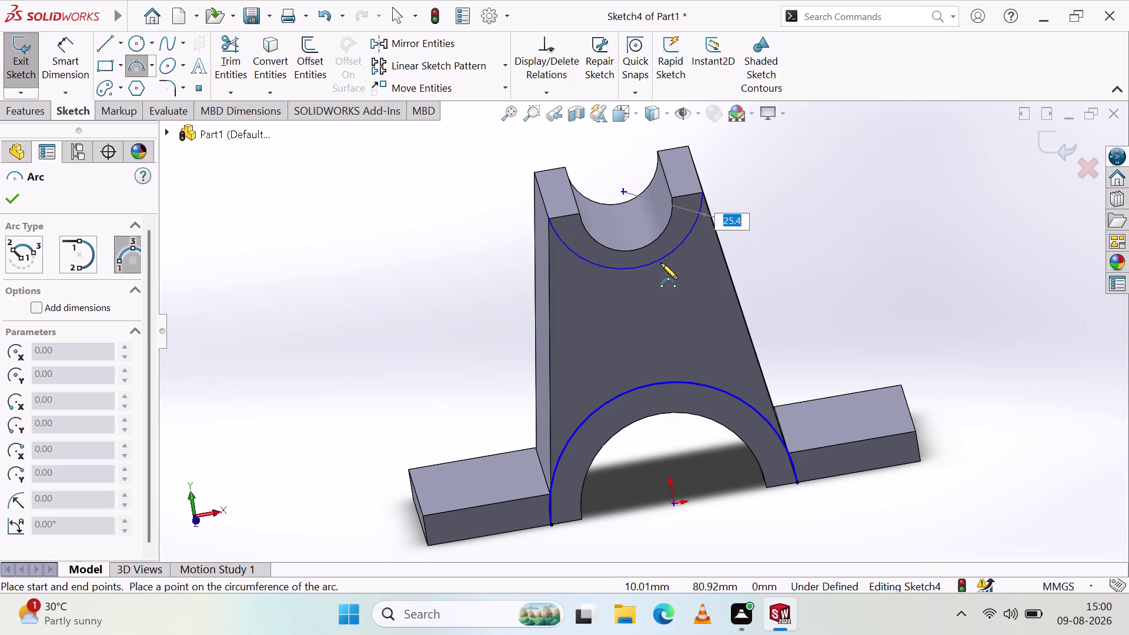
click(639, 280)
middle_drag(784, 292, 778, 284)
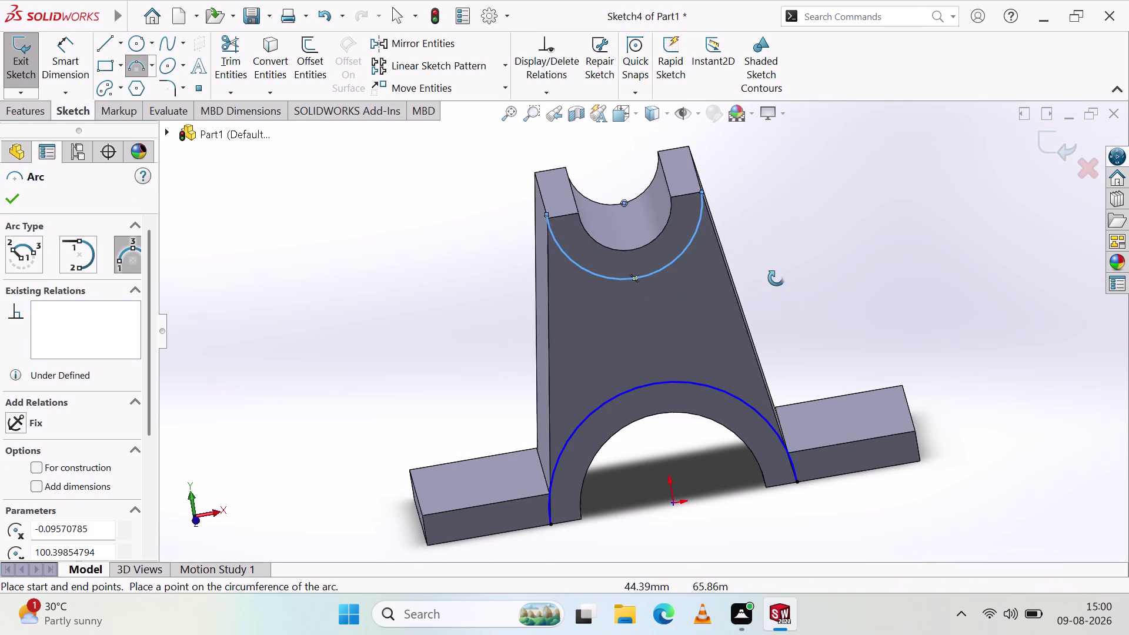
middle_drag(779, 284, 784, 259)
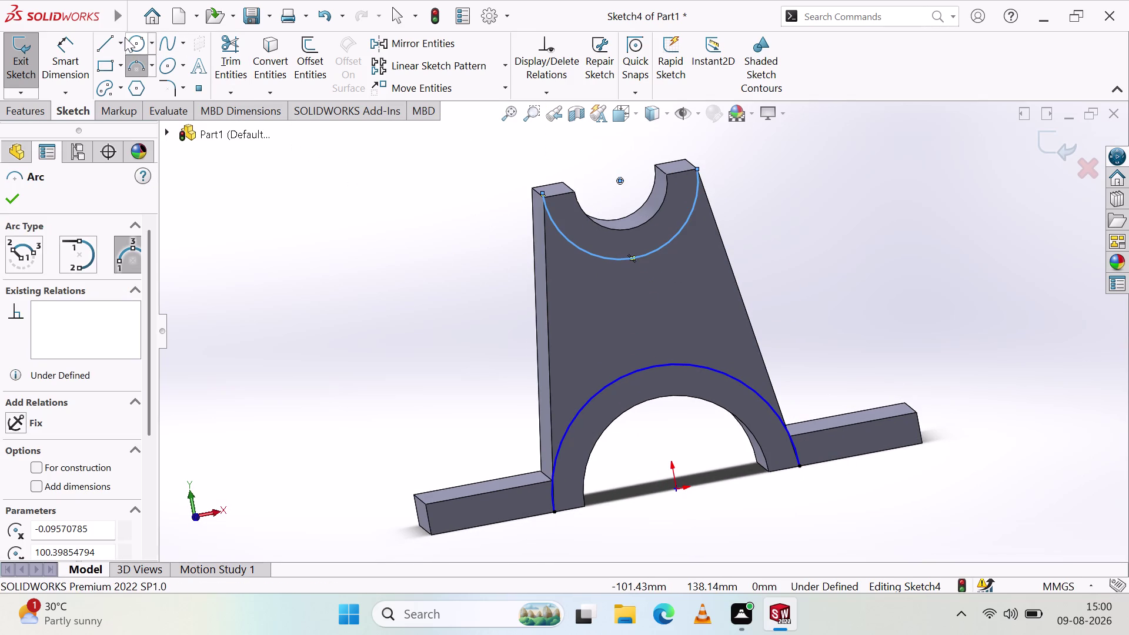
Draw two lines connecting the upper arc to the lower arc.
click(109, 46)
click(610, 259)
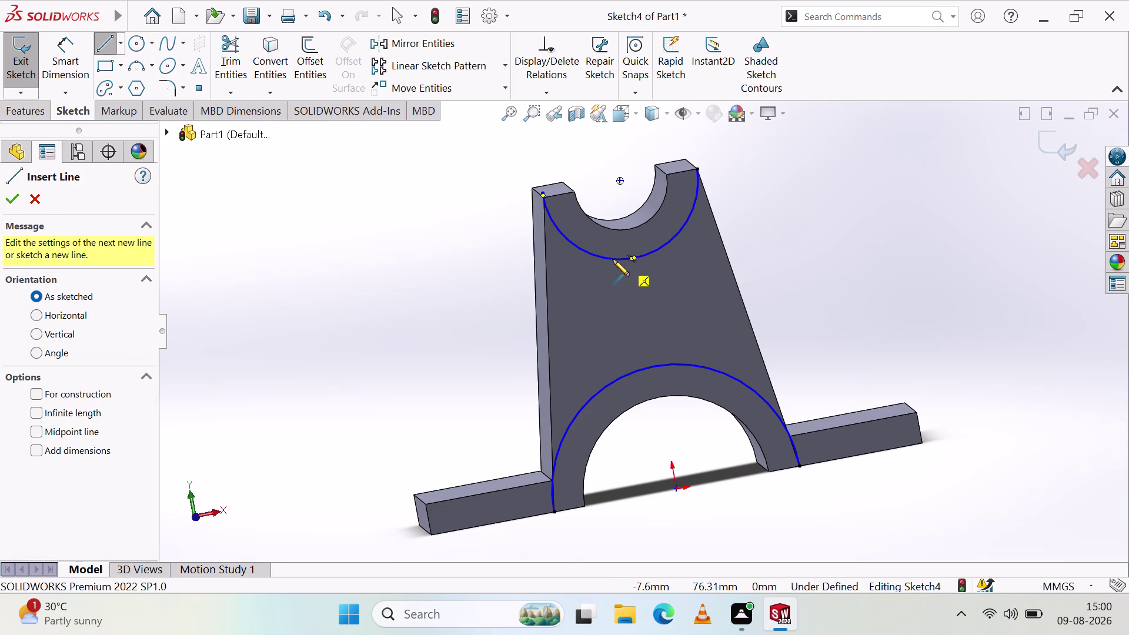
right_click(596, 313)
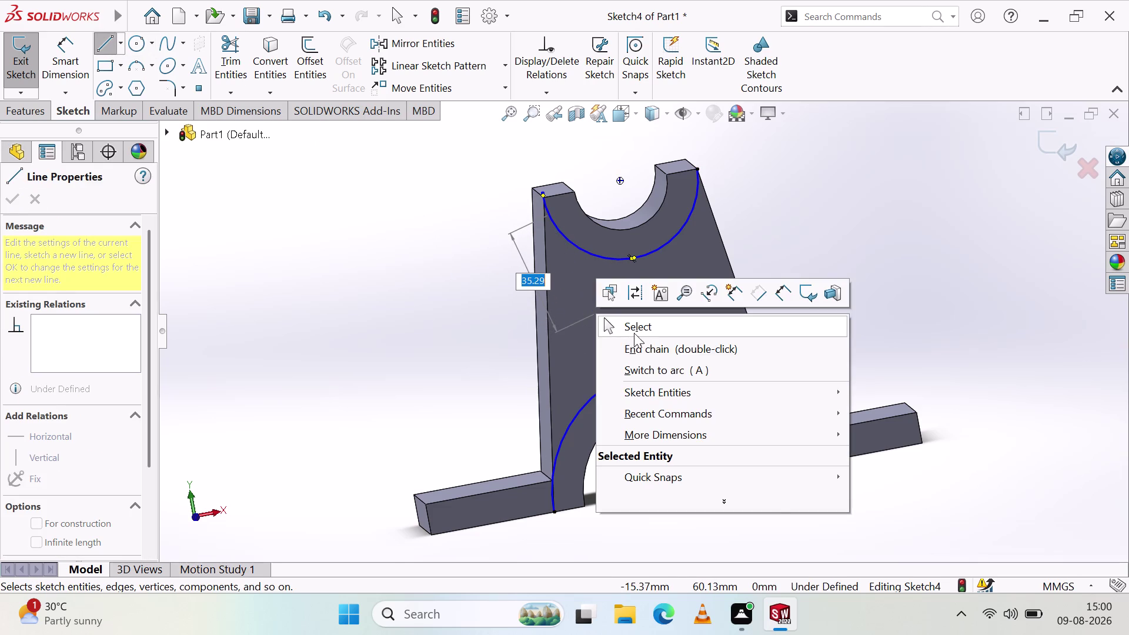
click(638, 332)
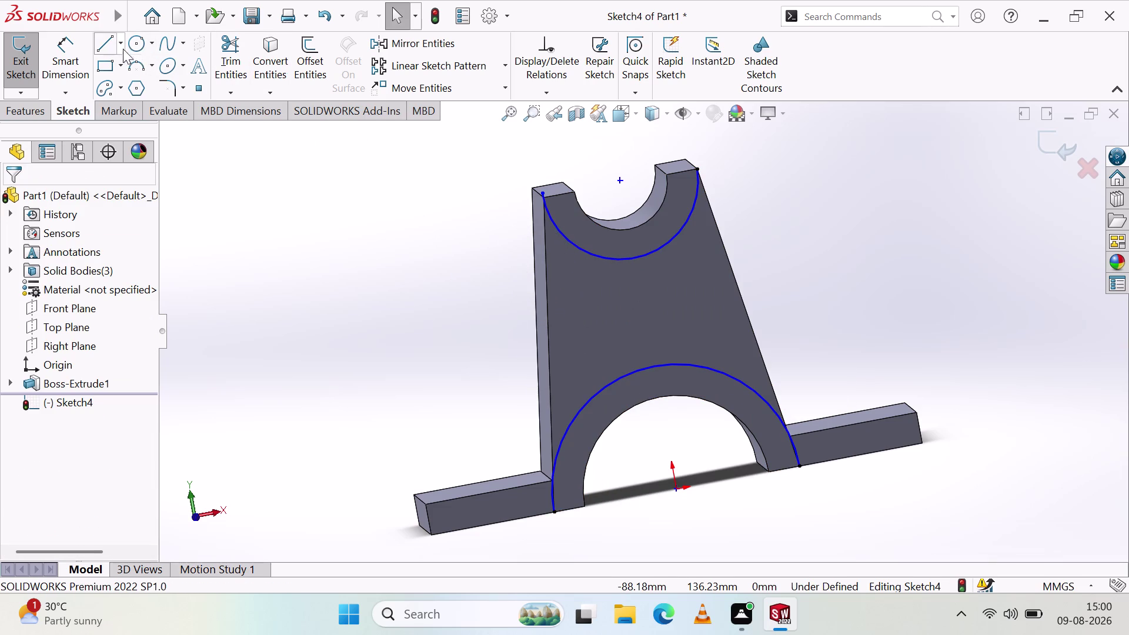
click(113, 46)
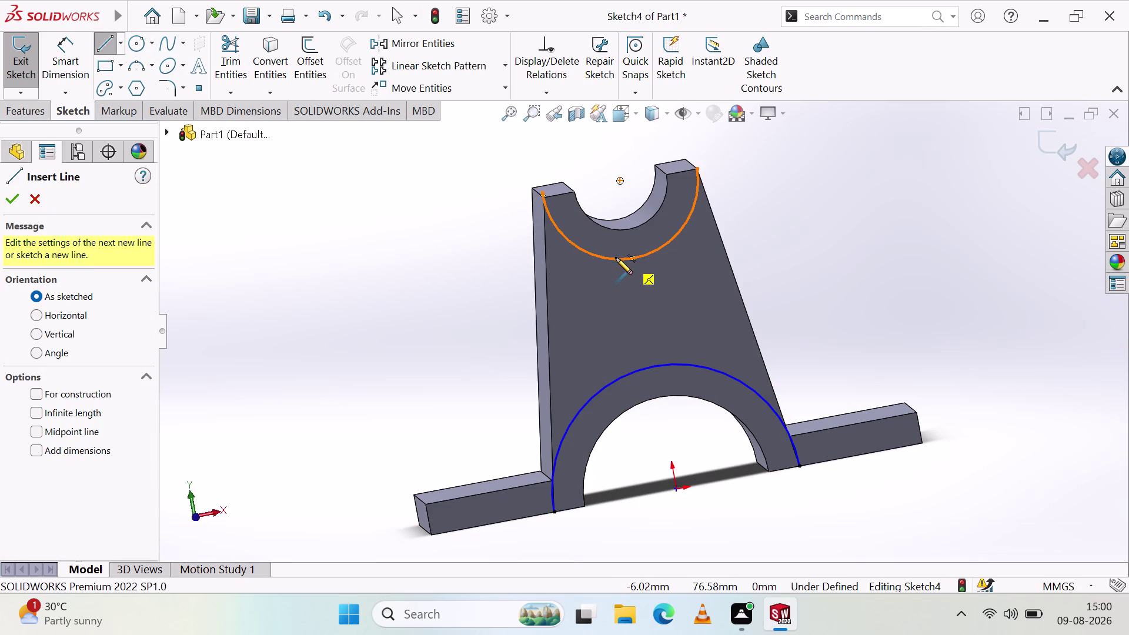
click(617, 257)
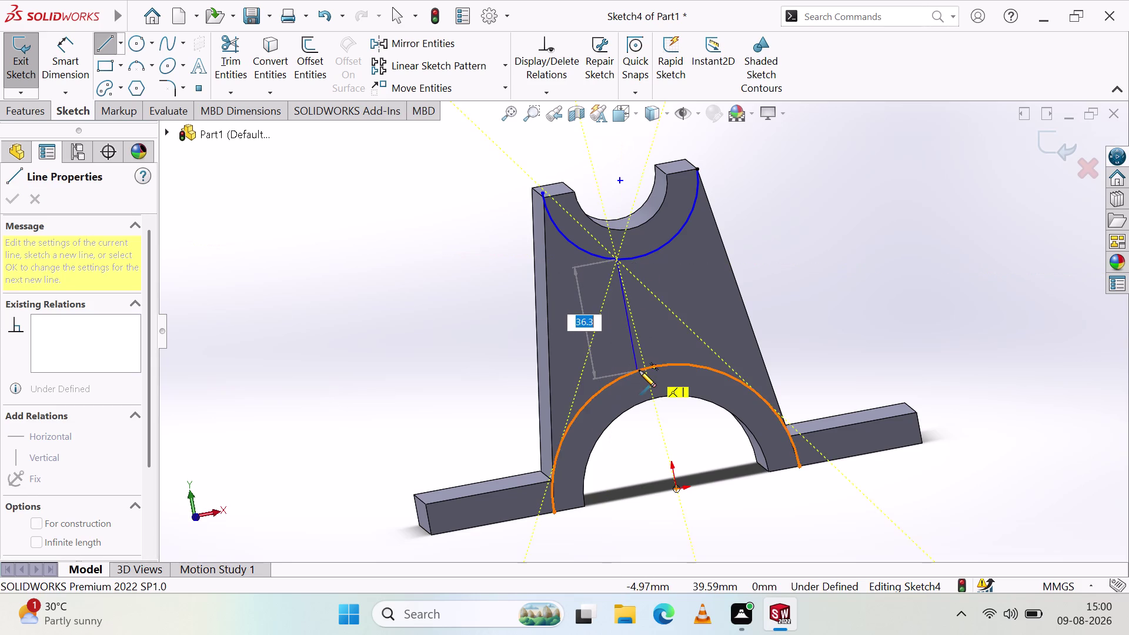
click(640, 371)
click(671, 364)
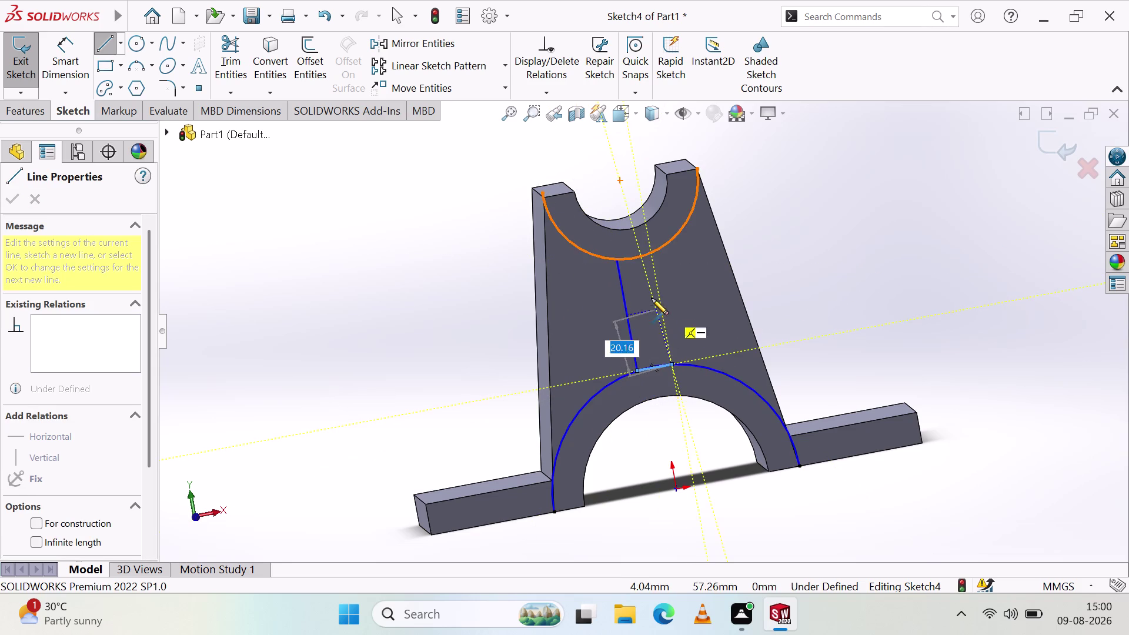
click(648, 257)
right_click(713, 290)
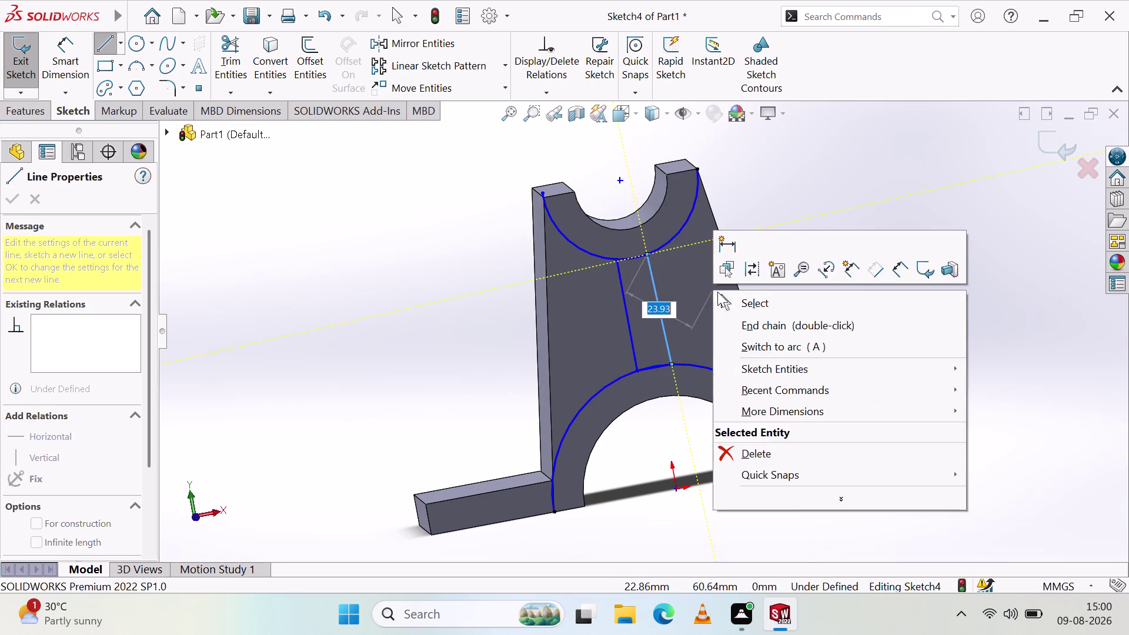
key(Escape)
key(Escape)
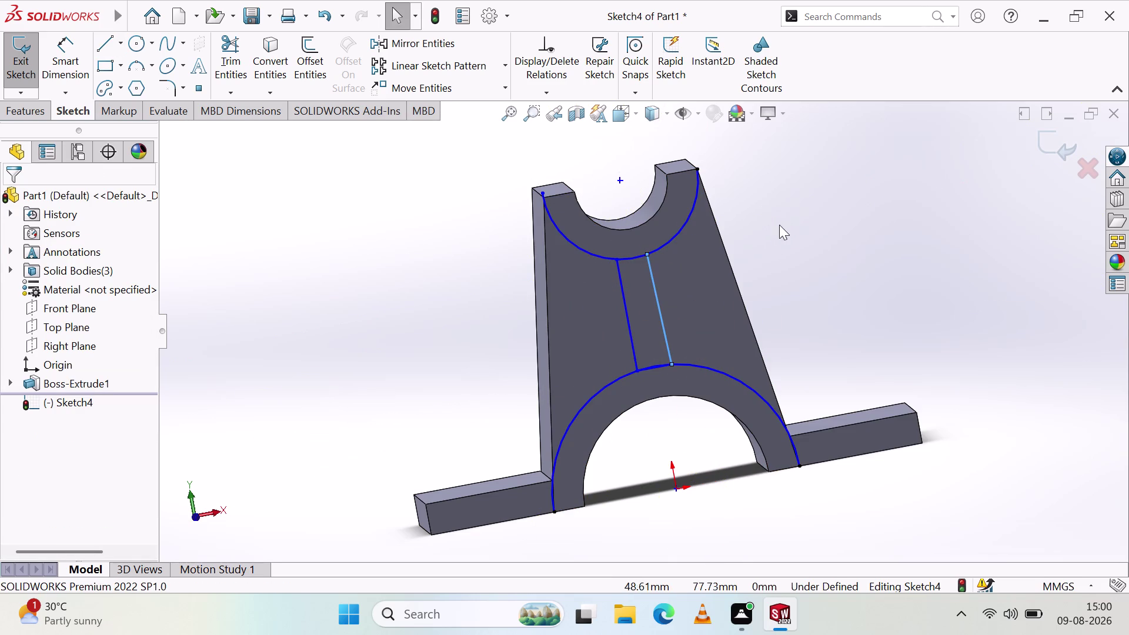
scroll(down, 3)
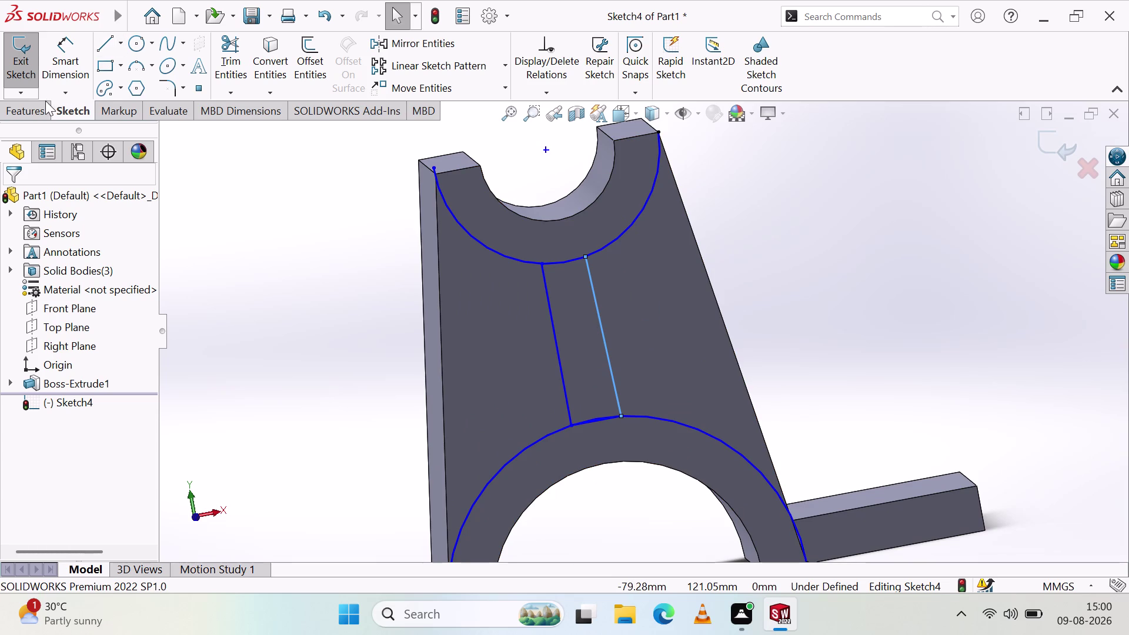
click(35, 103)
click(255, 44)
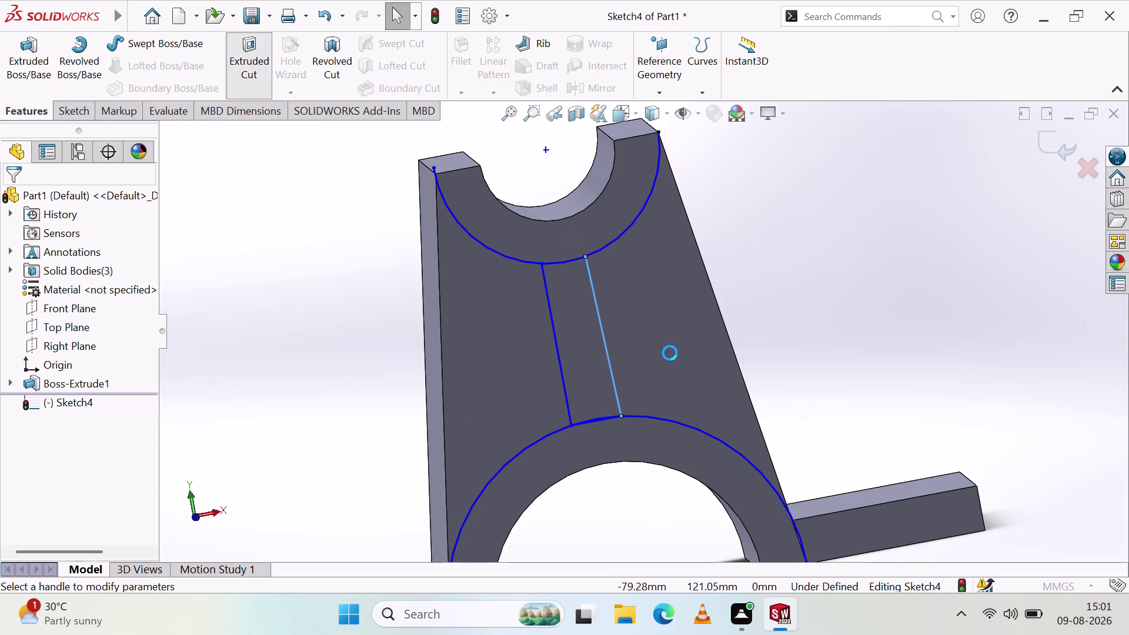
click(689, 338)
click(682, 349)
click(684, 341)
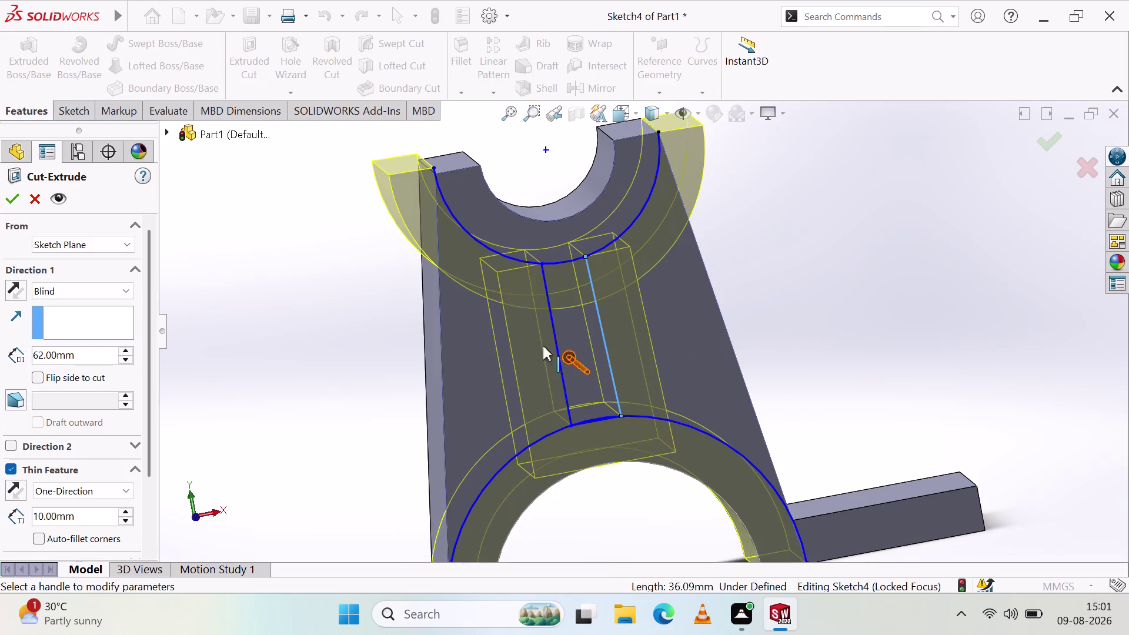
click(462, 368)
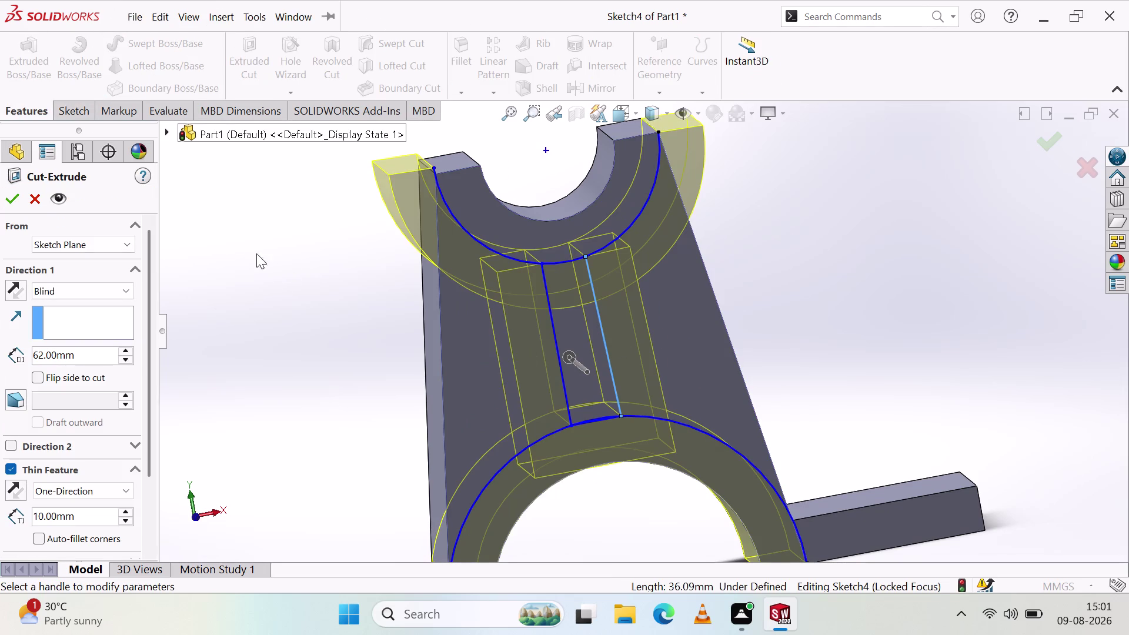
click(34, 196)
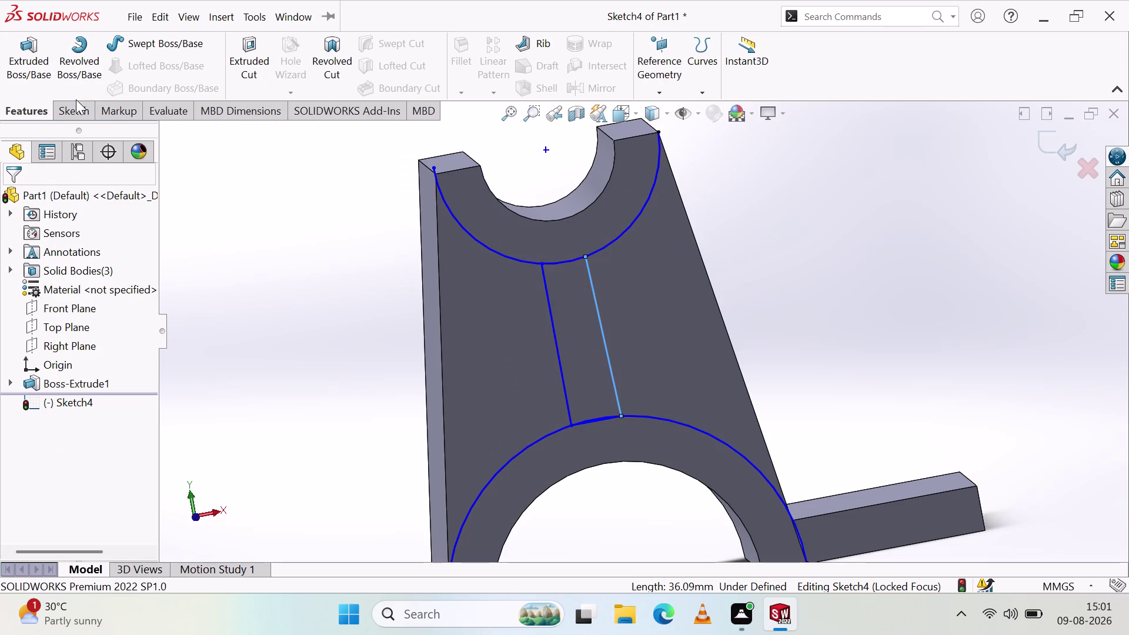
click(72, 115)
Draw two lines: top-left corner to the lower arc's left end, top-right corner to its right end.
click(106, 43)
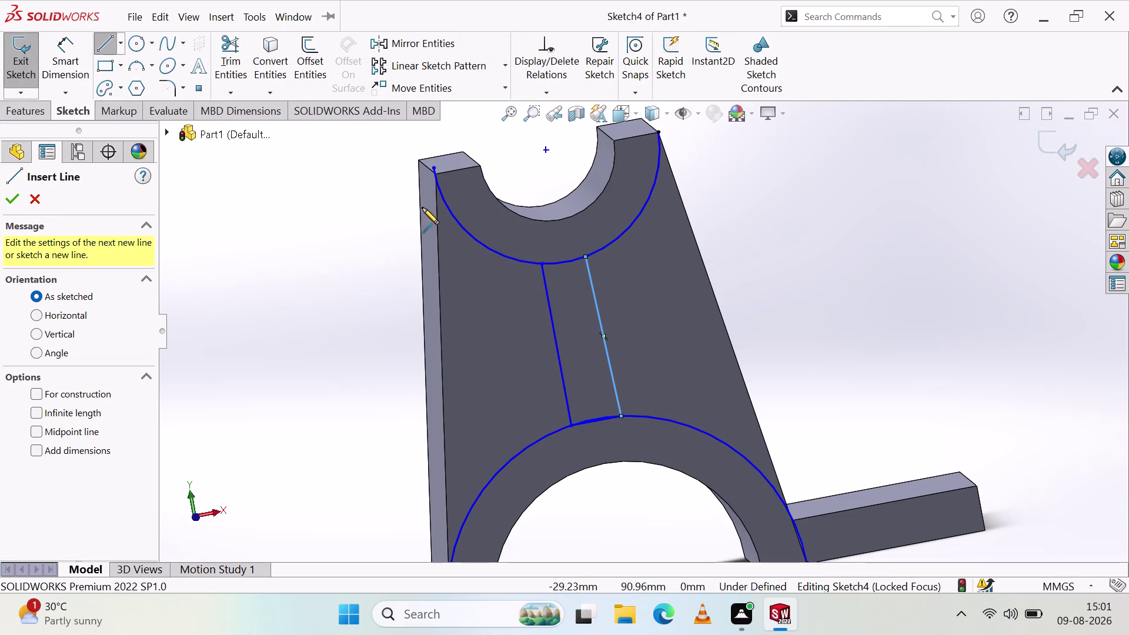
click(433, 169)
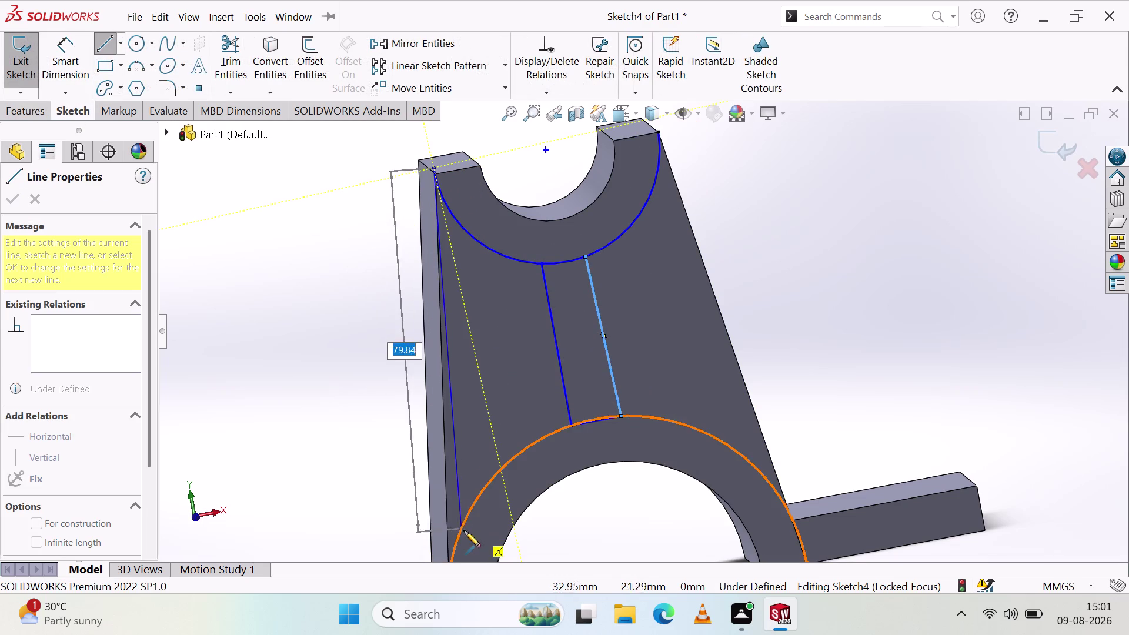
scroll(up, 3)
click(510, 498)
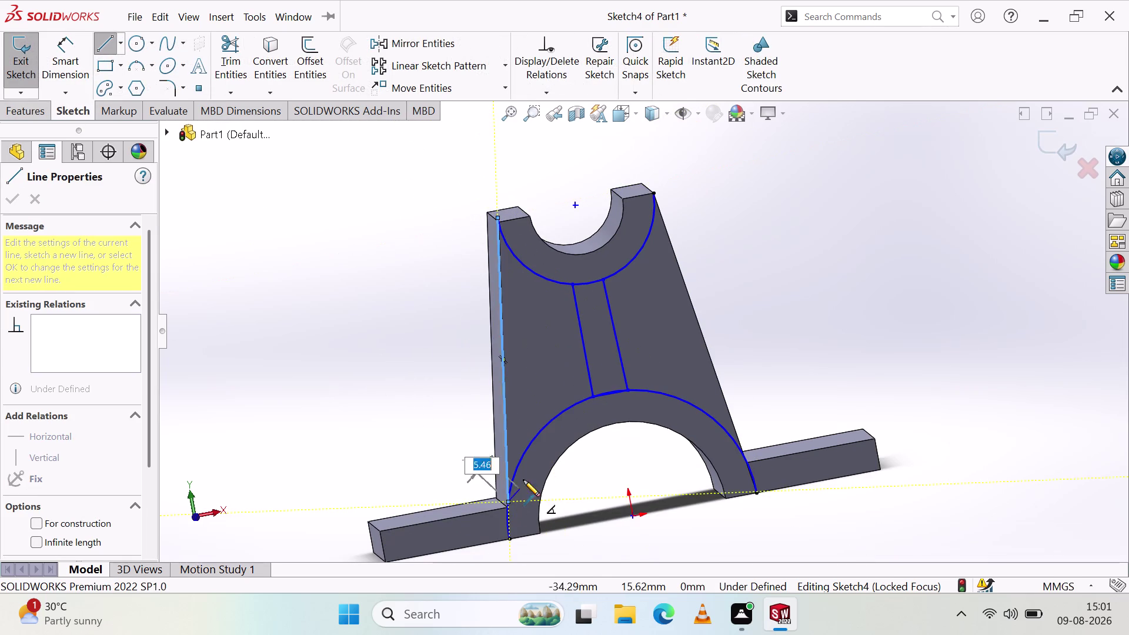
right_click(746, 314)
click(773, 329)
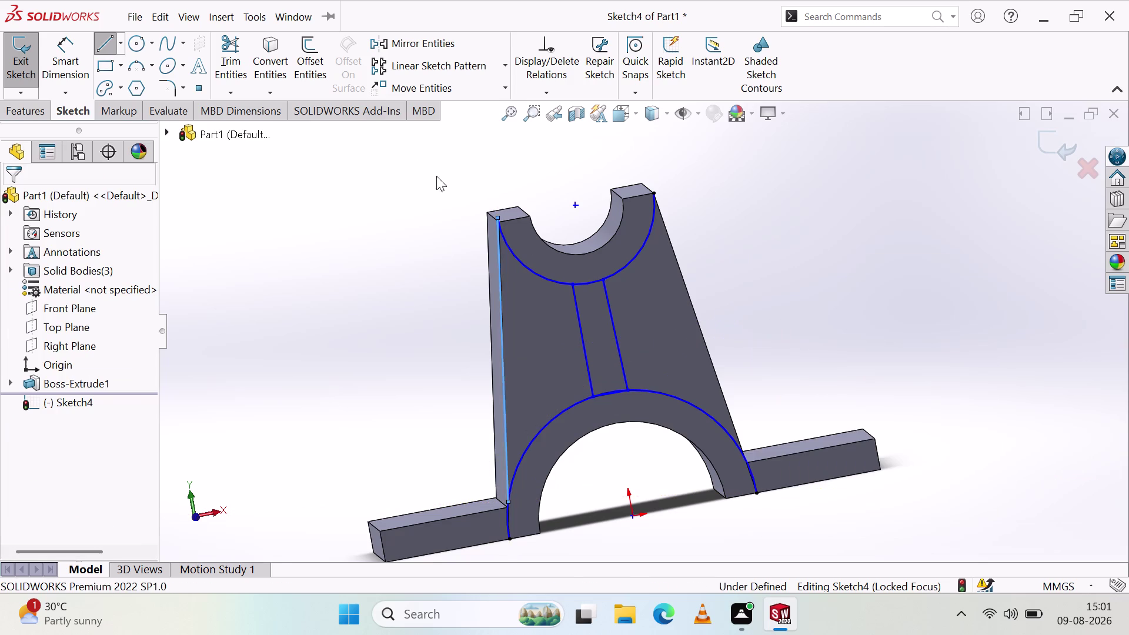
click(108, 48)
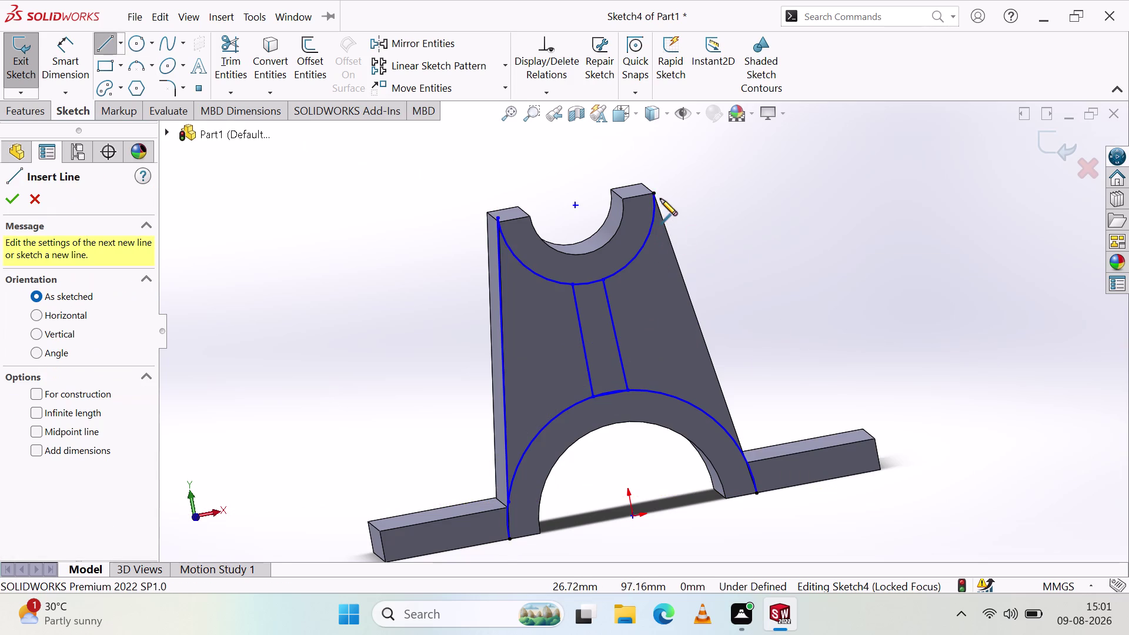
click(651, 192)
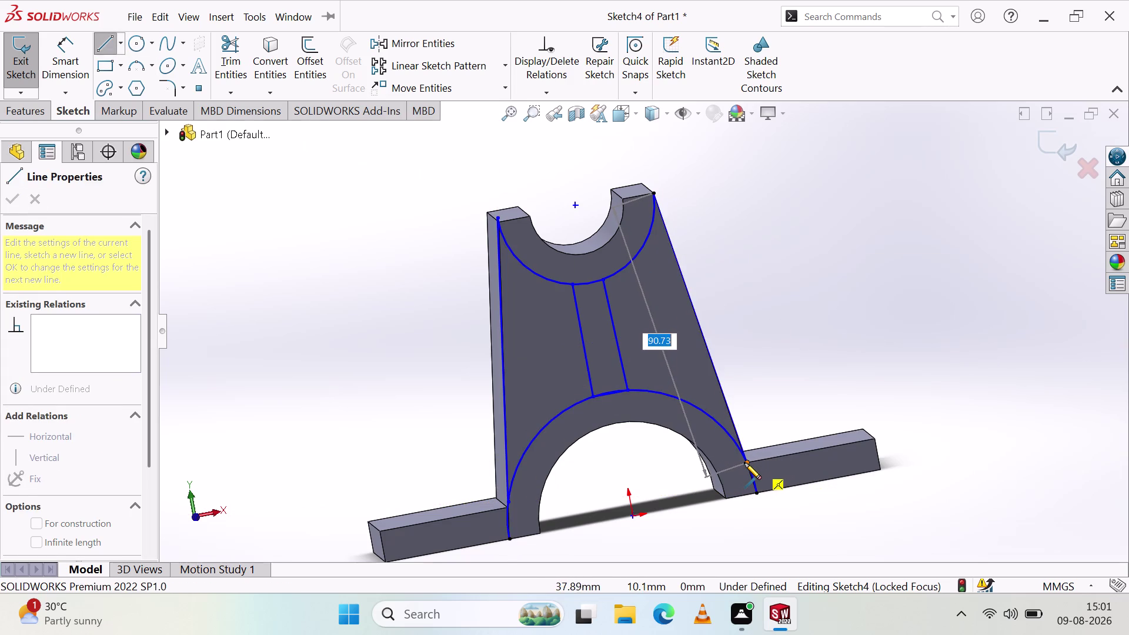
click(745, 463)
right_click(784, 356)
key(Escape)
key(Escape)
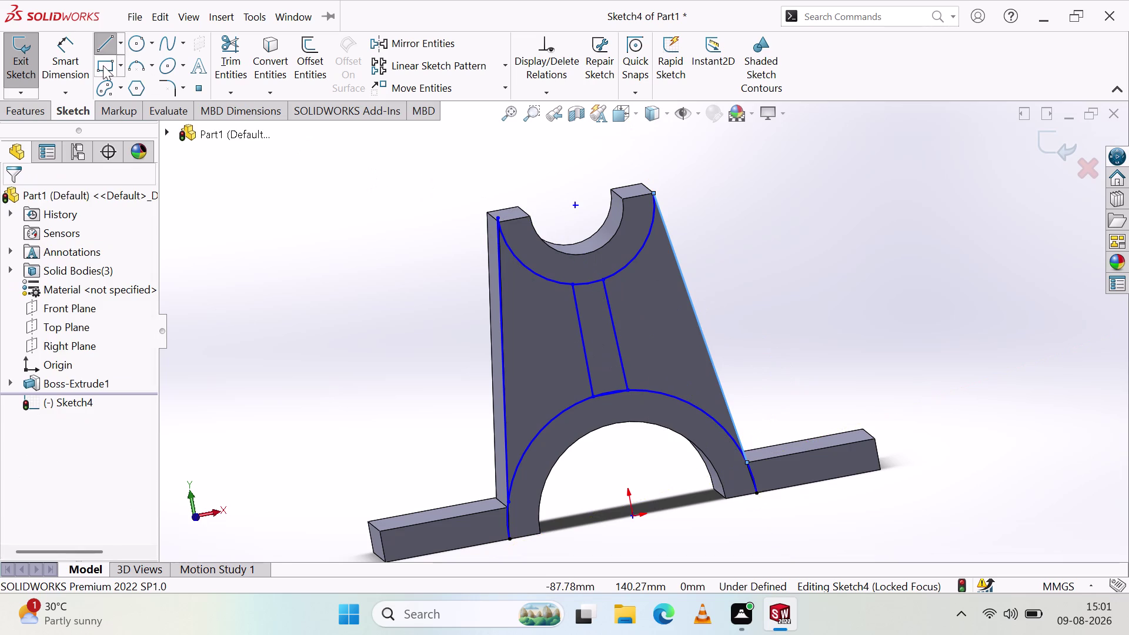
click(35, 108)
Preview a boss extrusion of Sketch4, then cancel it.
click(32, 74)
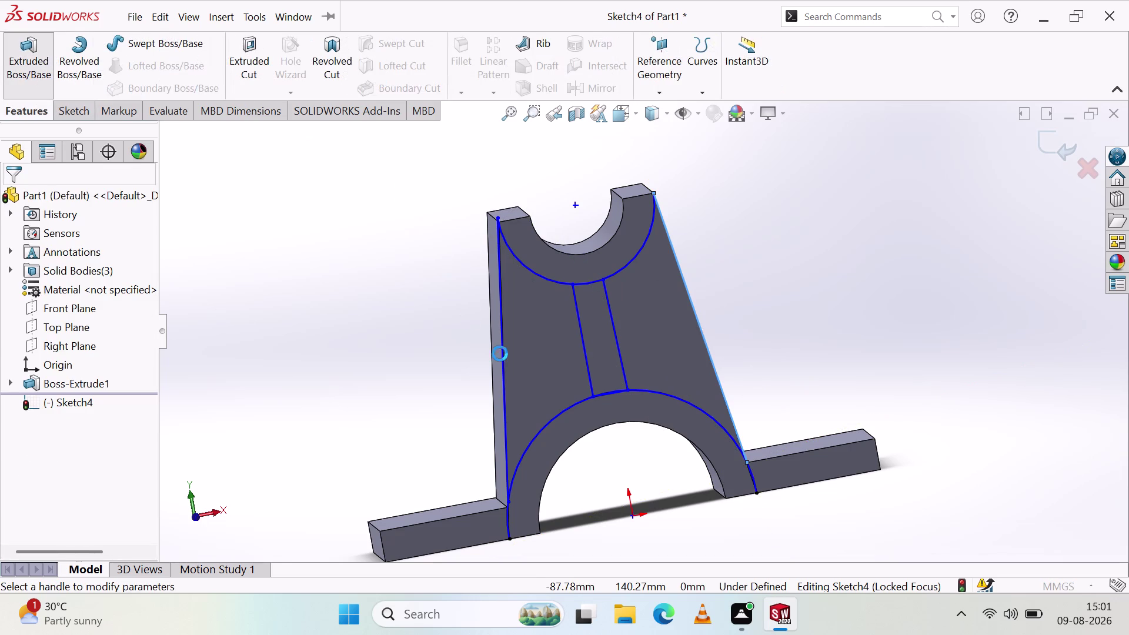
click(555, 384)
drag(541, 350, 540, 345)
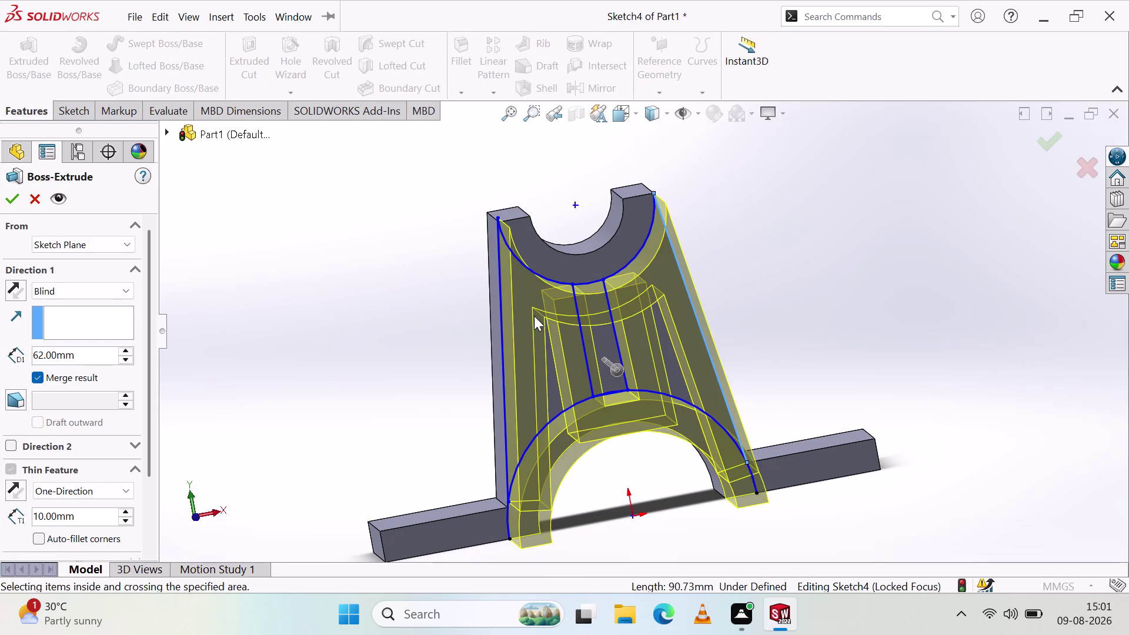
click(531, 295)
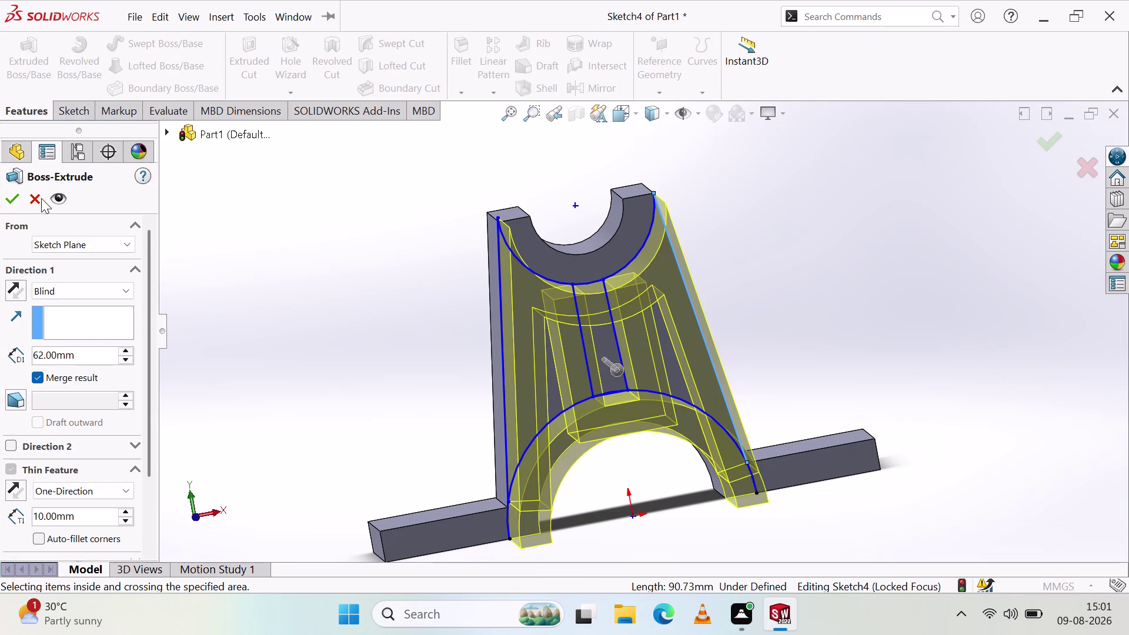
click(40, 200)
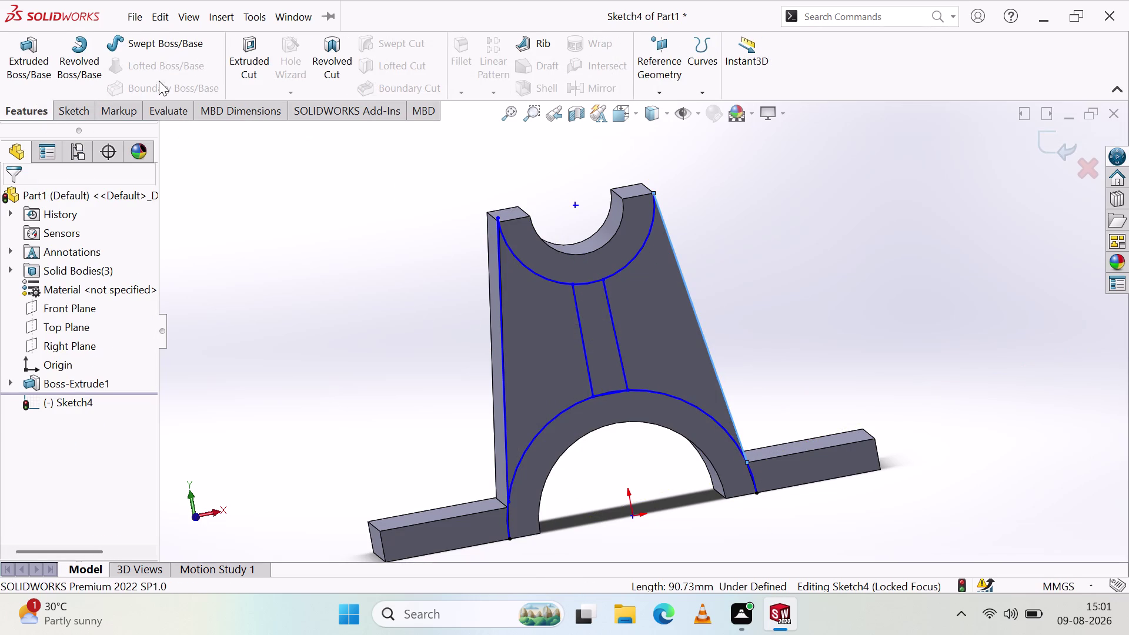
Try a cut-extrude on Sketch4 by picking its regions, then abandon it.
click(238, 47)
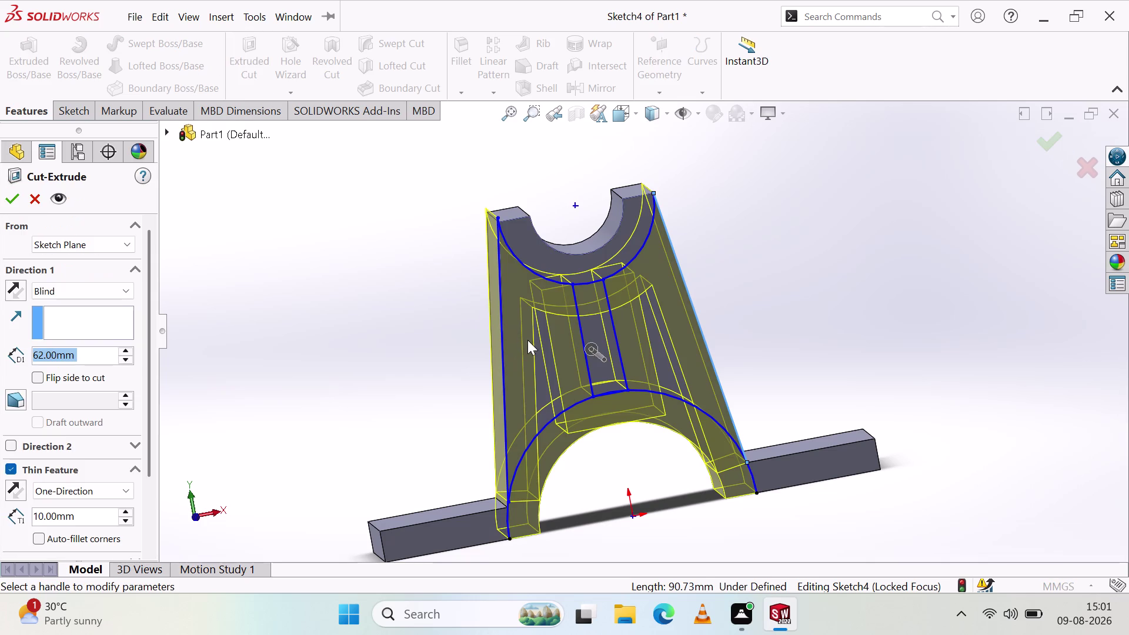
click(528, 342)
click(542, 369)
click(665, 345)
click(661, 357)
scroll(down, 3)
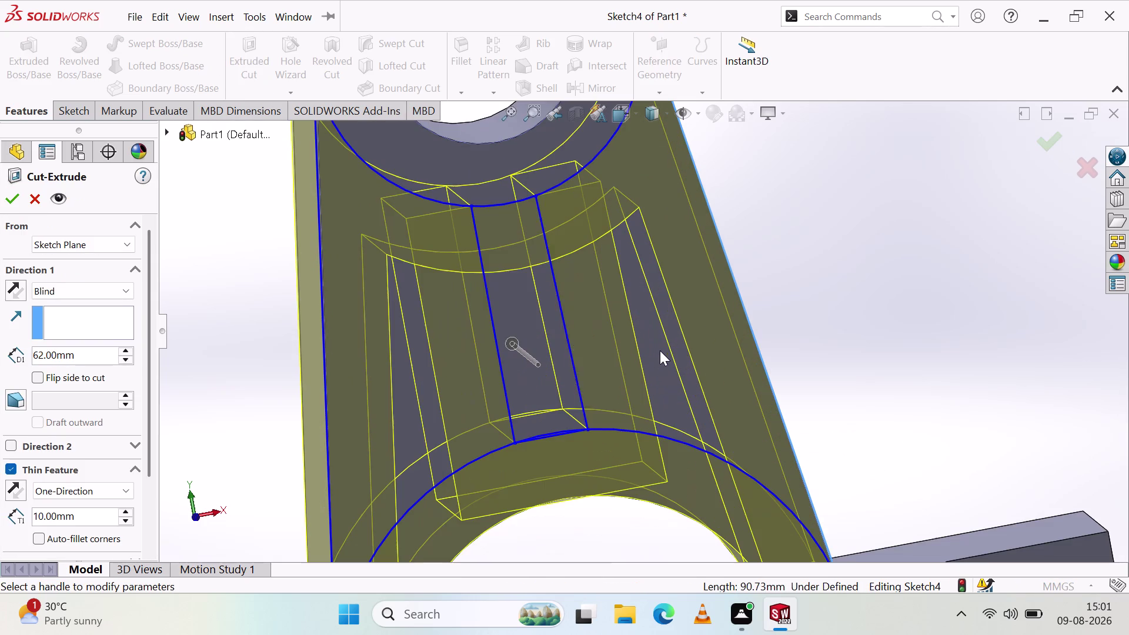
click(456, 373)
click(458, 368)
drag(537, 359, 455, 285)
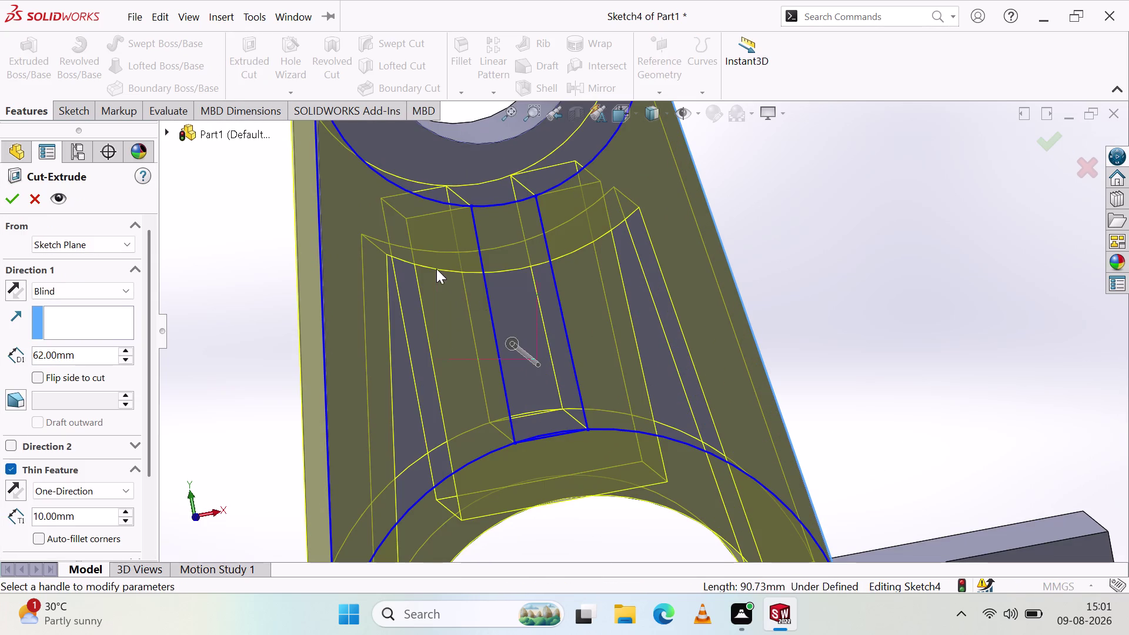
drag(454, 284, 436, 268)
scroll(up, 3)
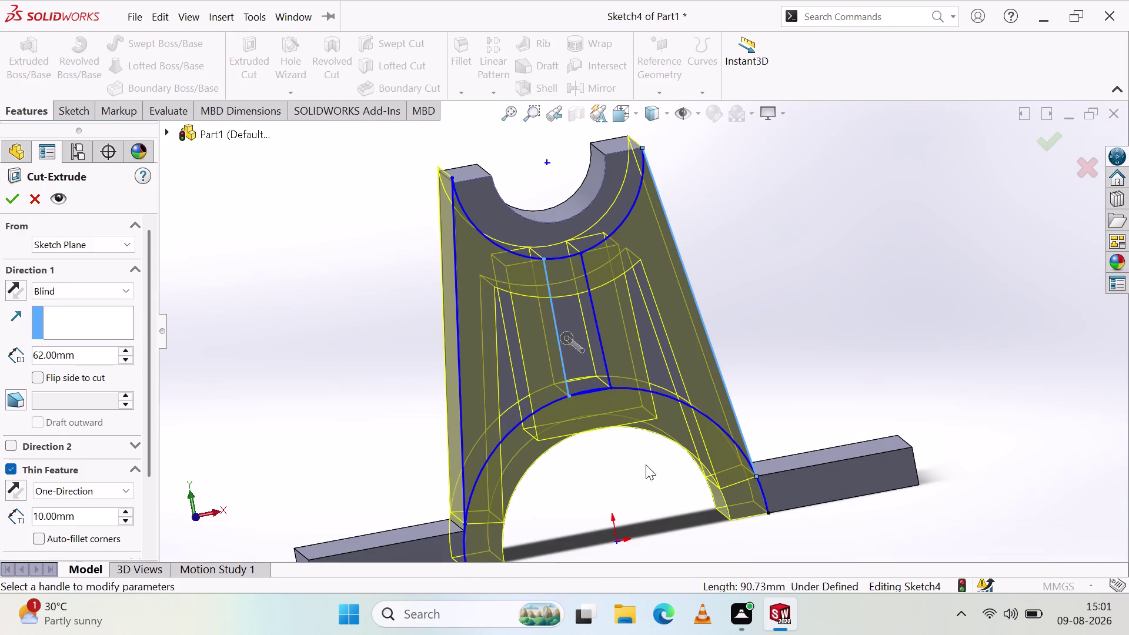
click(834, 341)
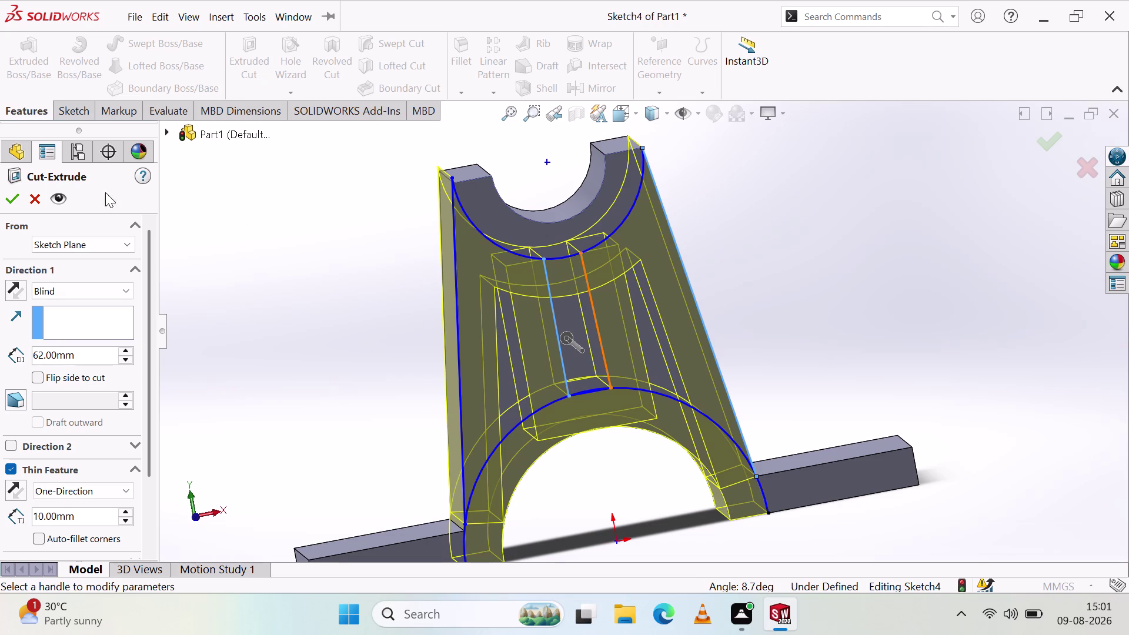
click(29, 194)
scroll(down, 3)
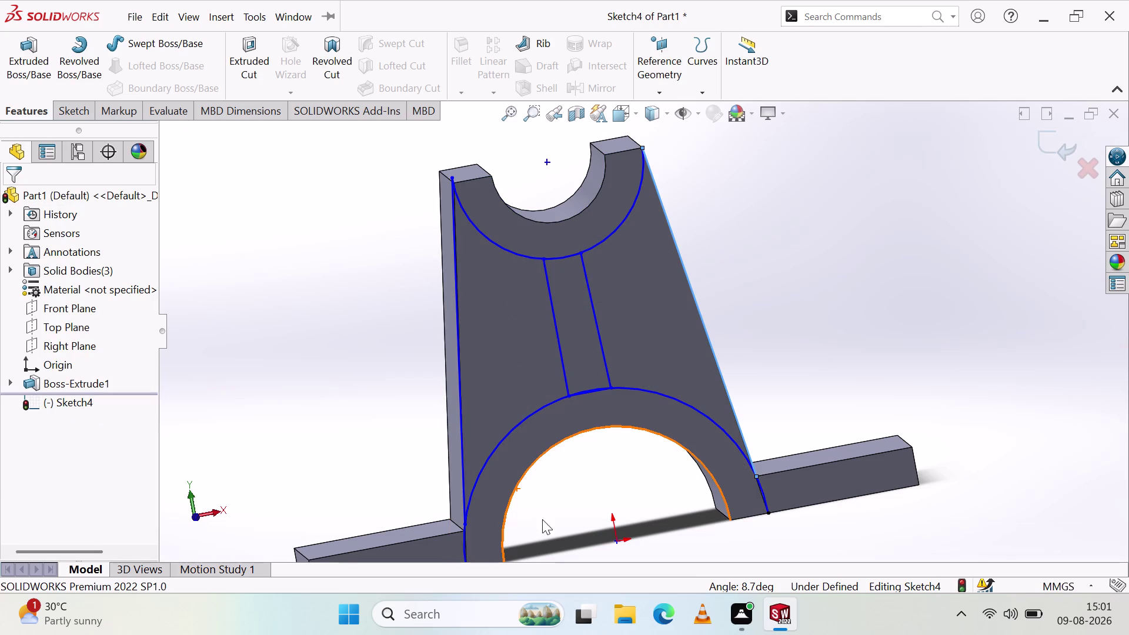
Zoom in and trim away both central rib lines between Sketch4's arcs with Trim Entities.
scroll(up, 3)
scroll(down, 3)
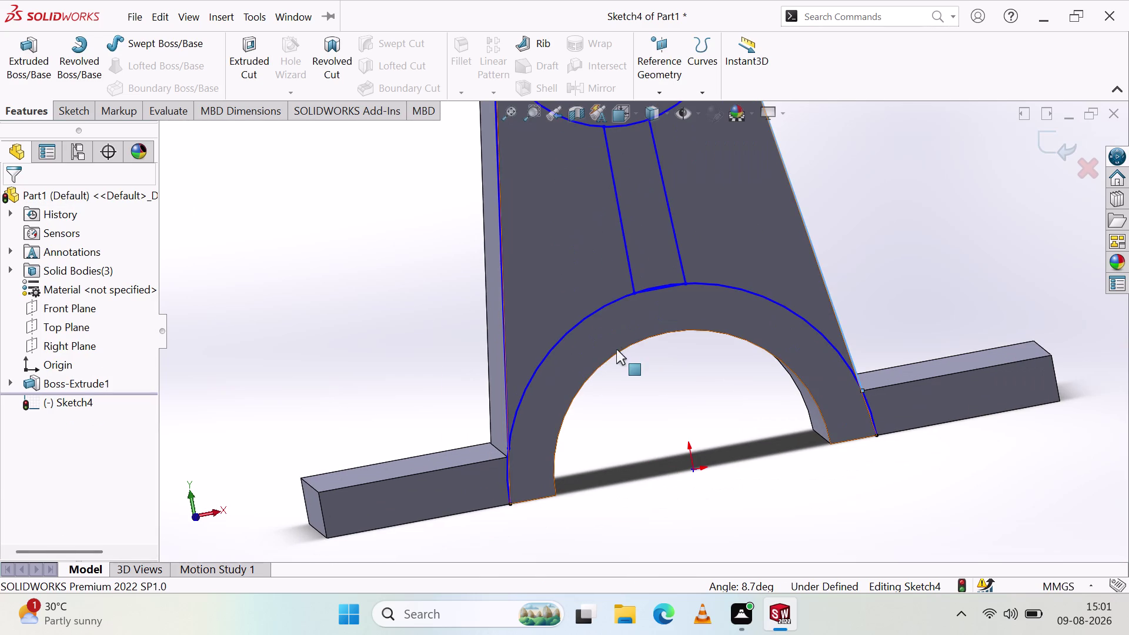
scroll(down, 3)
scroll(down, 3)
scroll(up, 3)
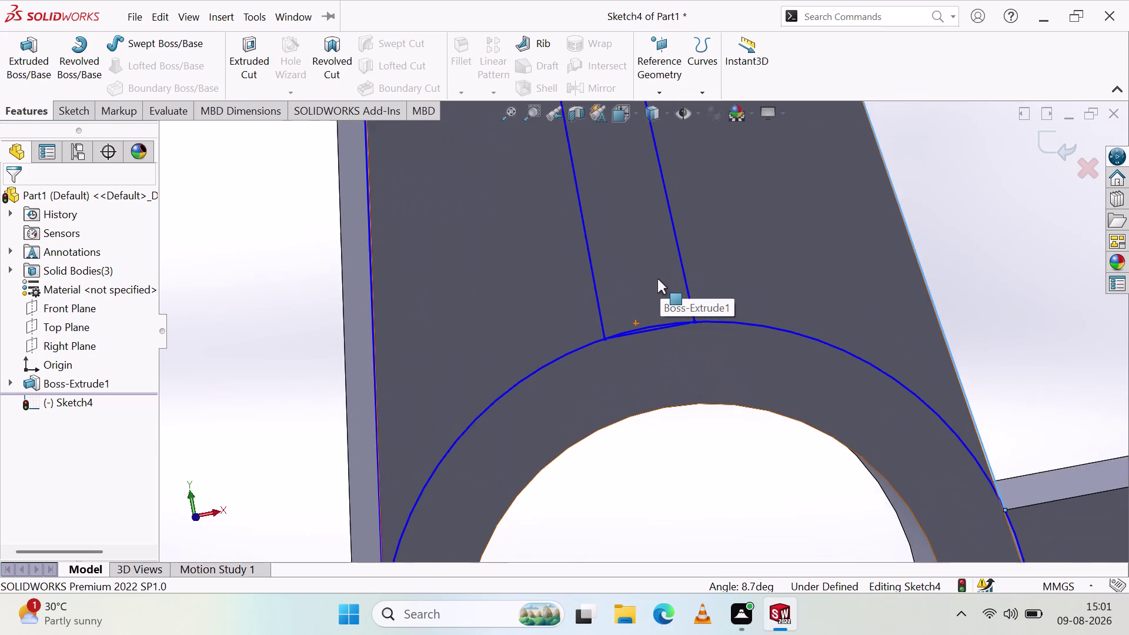
scroll(up, 3)
scroll(down, 3)
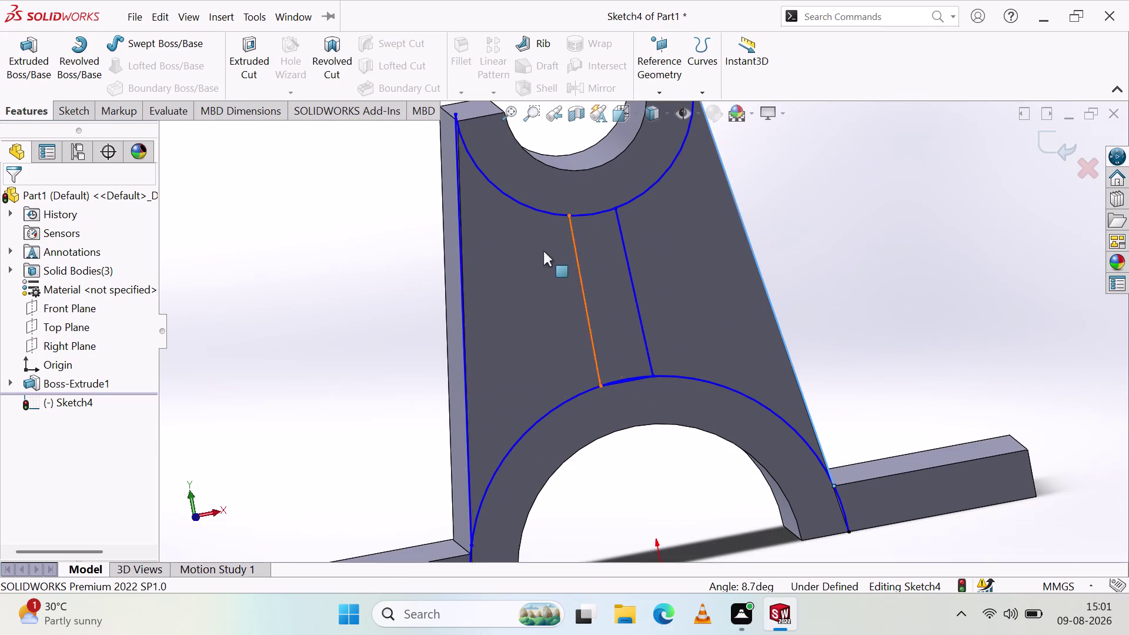
click(75, 113)
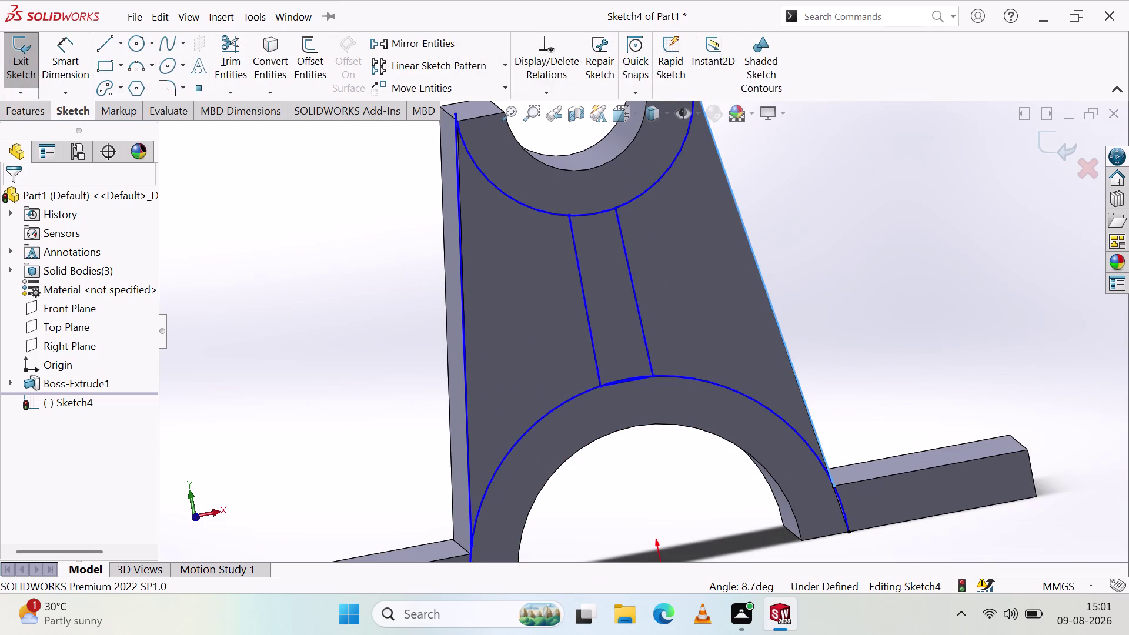
click(212, 43)
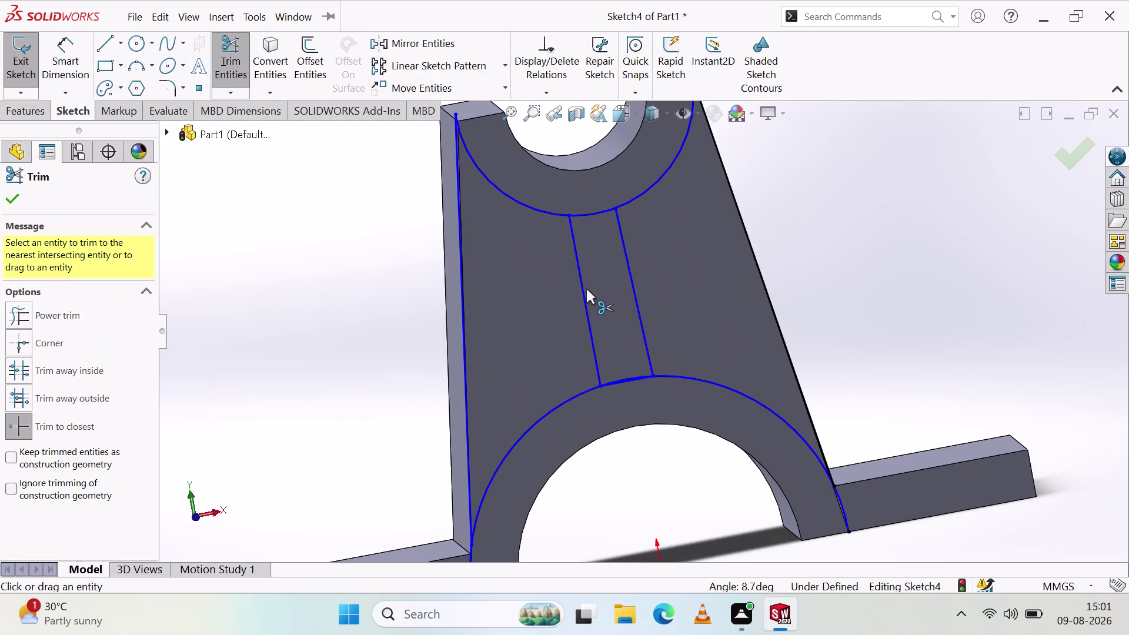
click(590, 294)
click(579, 294)
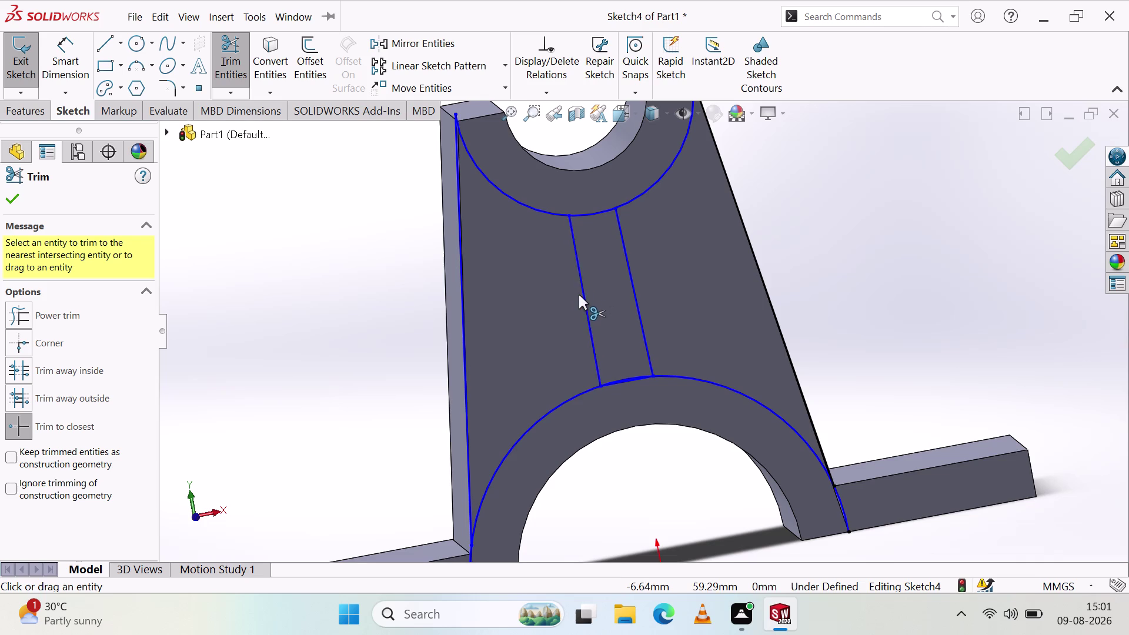
click(584, 293)
click(638, 291)
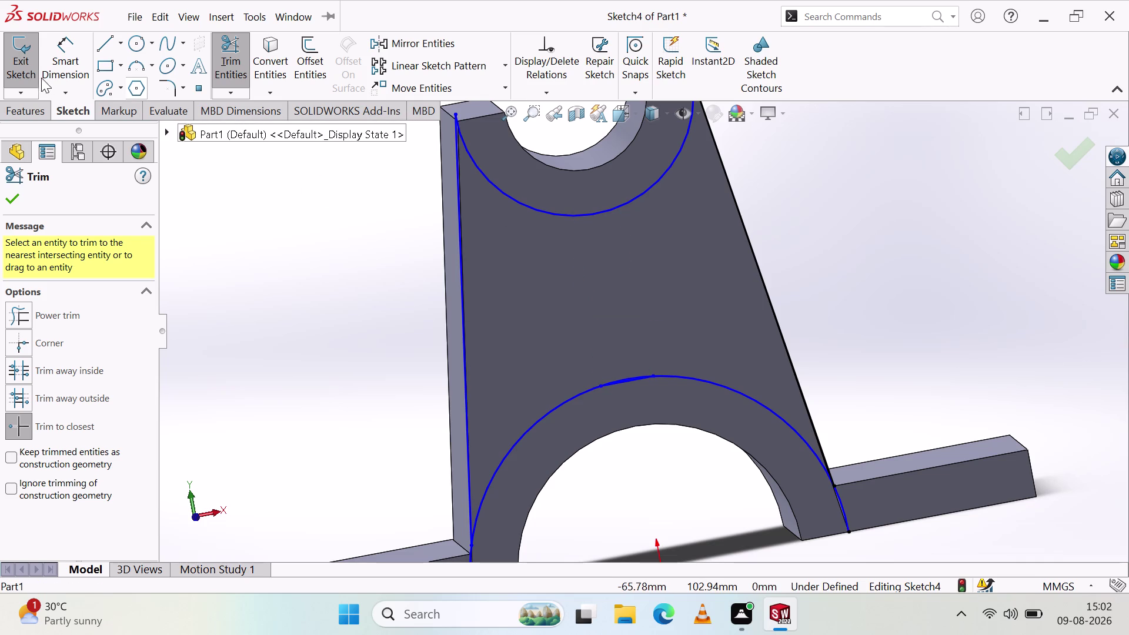
Exit the face sketch and preview a thin boss extrusion, then cancel it.
click(36, 105)
click(30, 66)
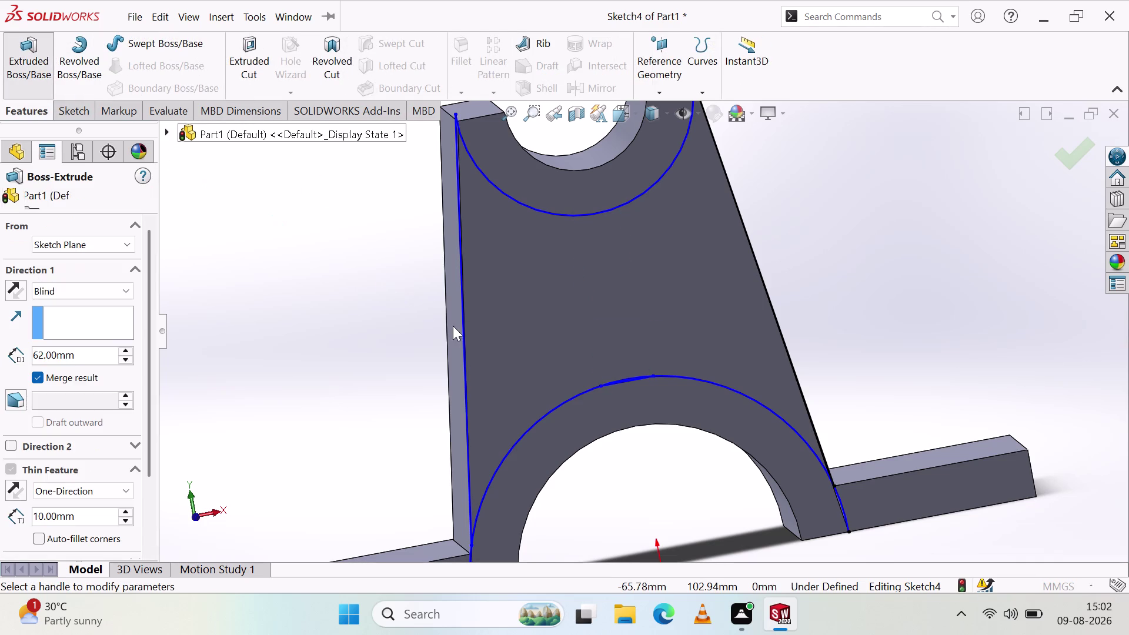
scroll(up, 3)
scroll(down, 3)
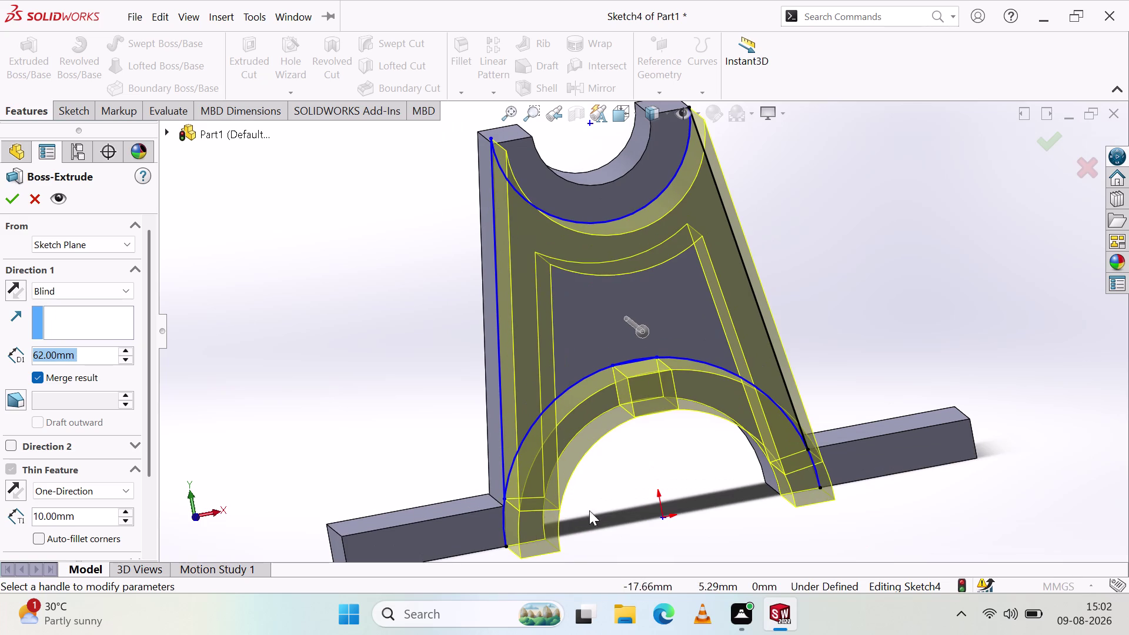
click(36, 194)
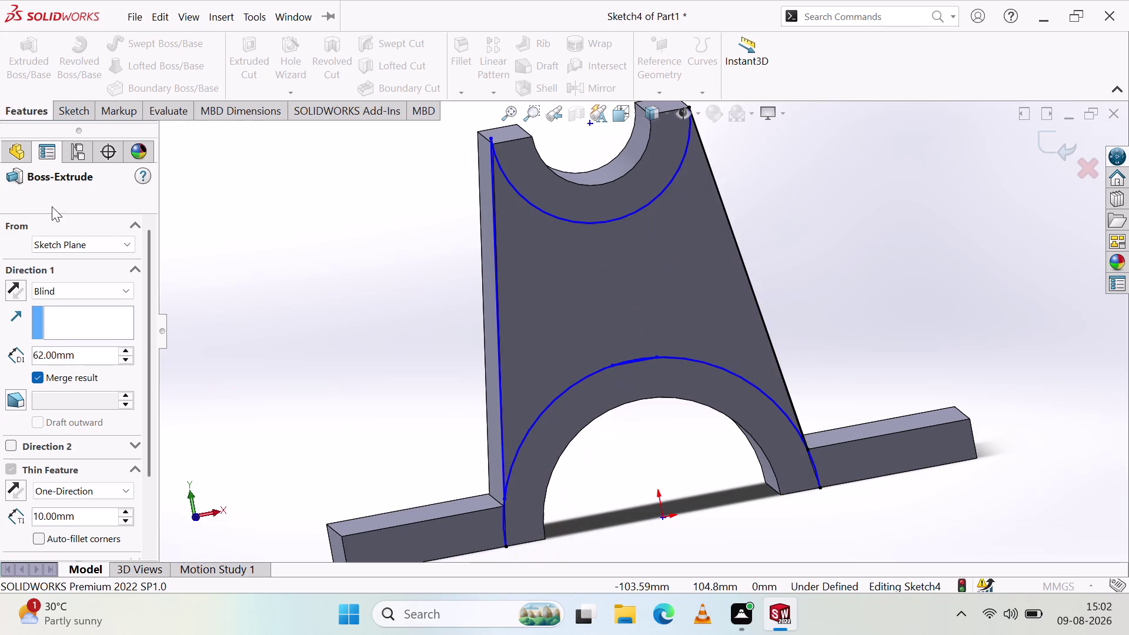
click(530, 539)
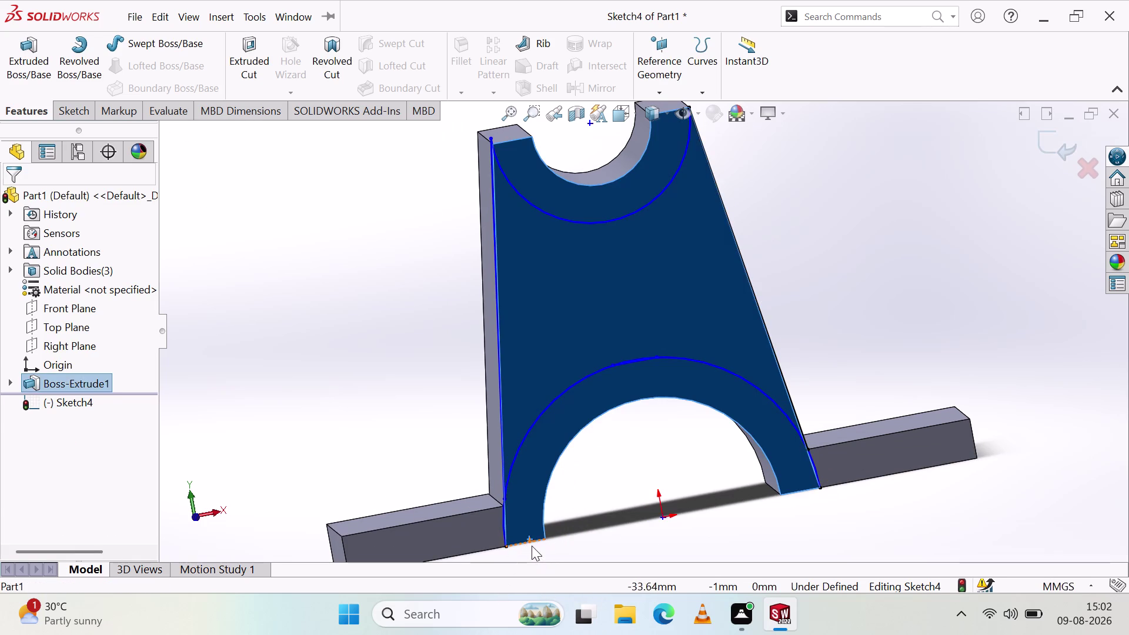
click(532, 541)
Zoom out to the whole bracket and undo the trim to restore the rib lines.
right_click(535, 539)
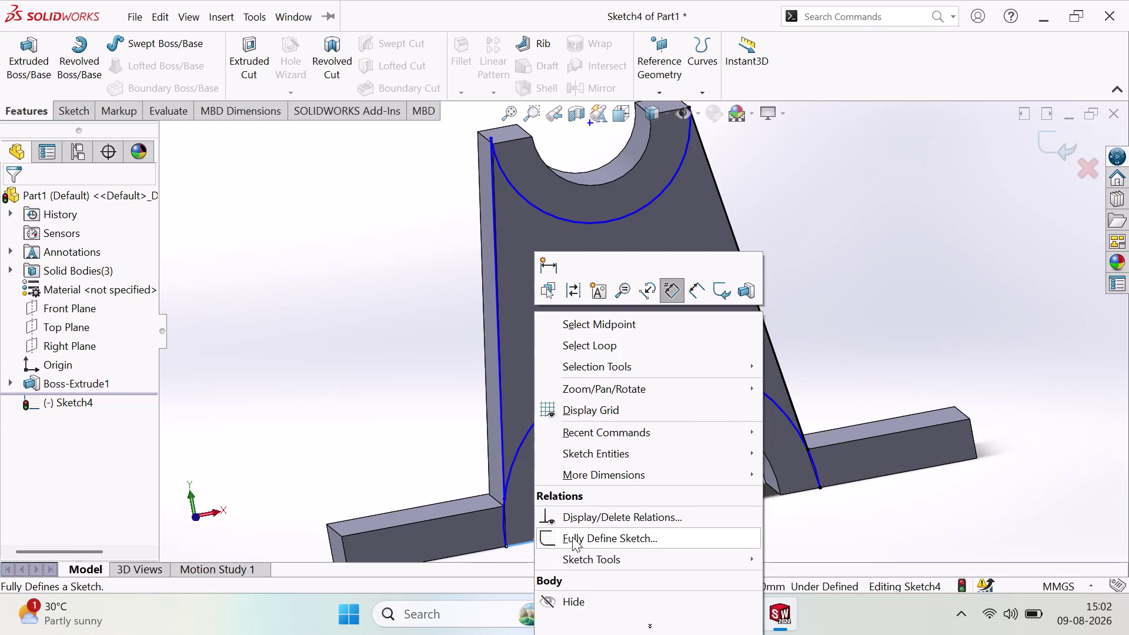
scroll(down, 3)
drag(438, 408, 443, 413)
scroll(up, 3)
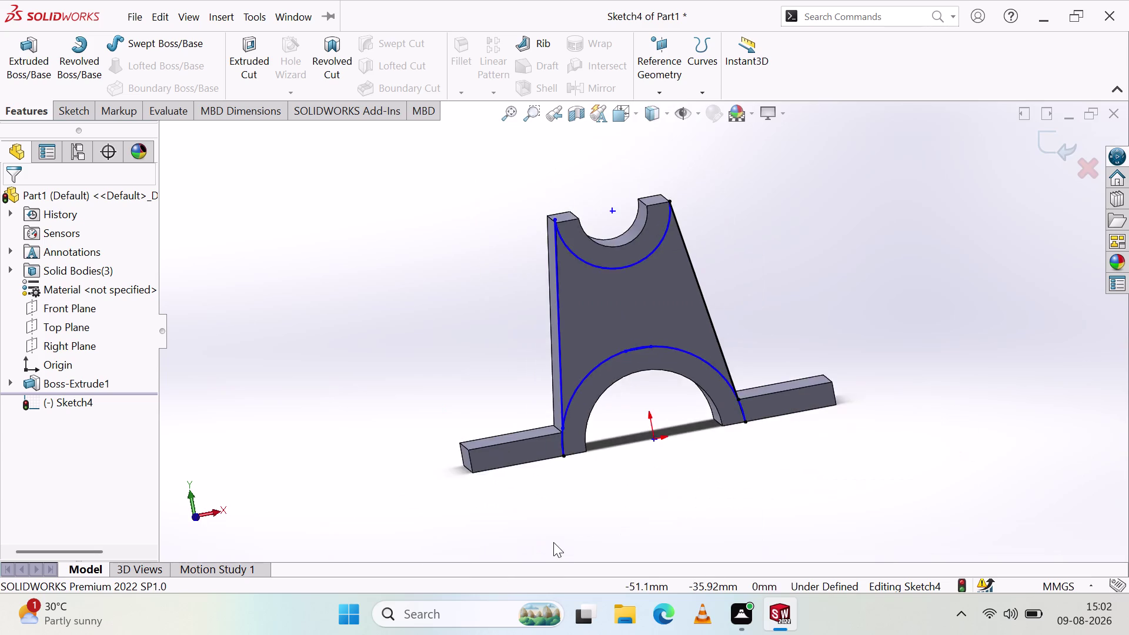
scroll(down, 3)
scroll(down, 3)
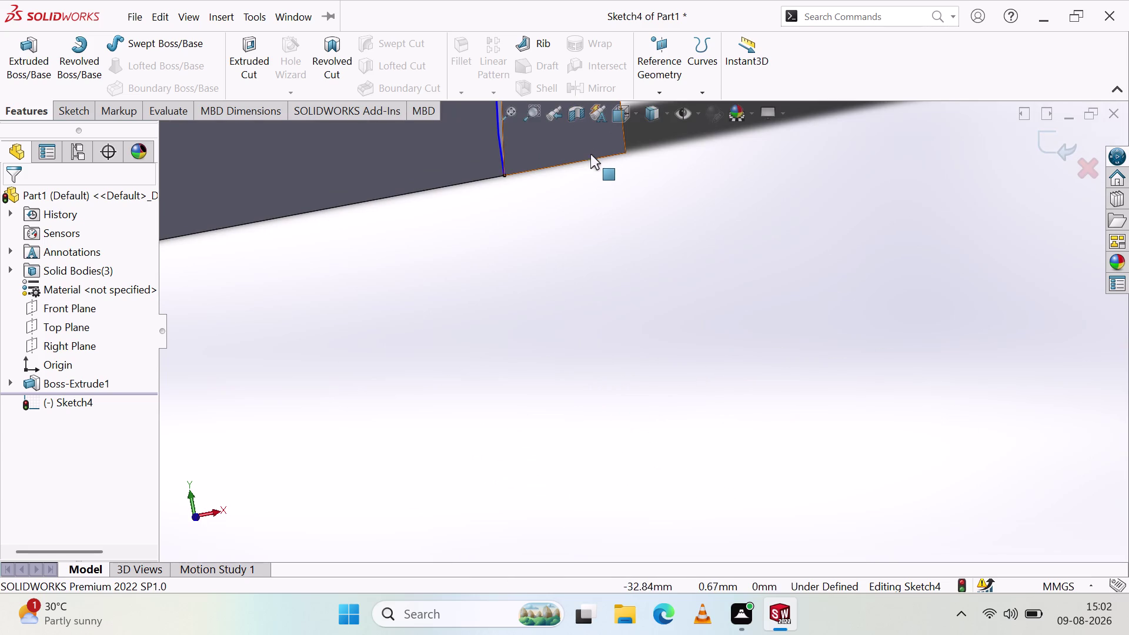
click(591, 156)
scroll(up, 3)
scroll(up, 3)
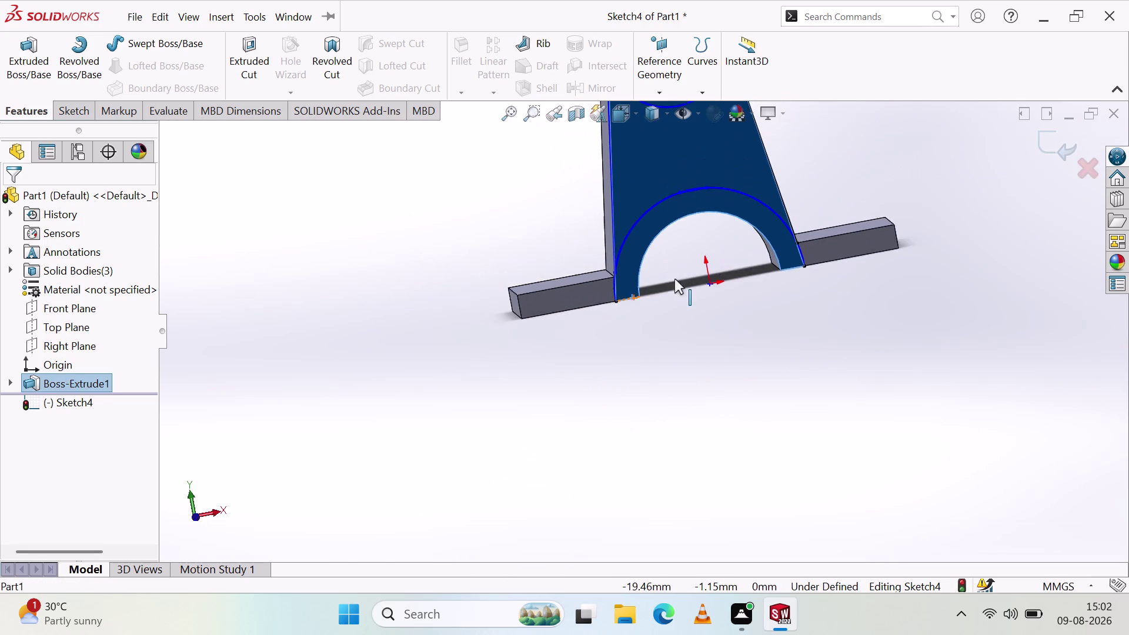
scroll(up, 3)
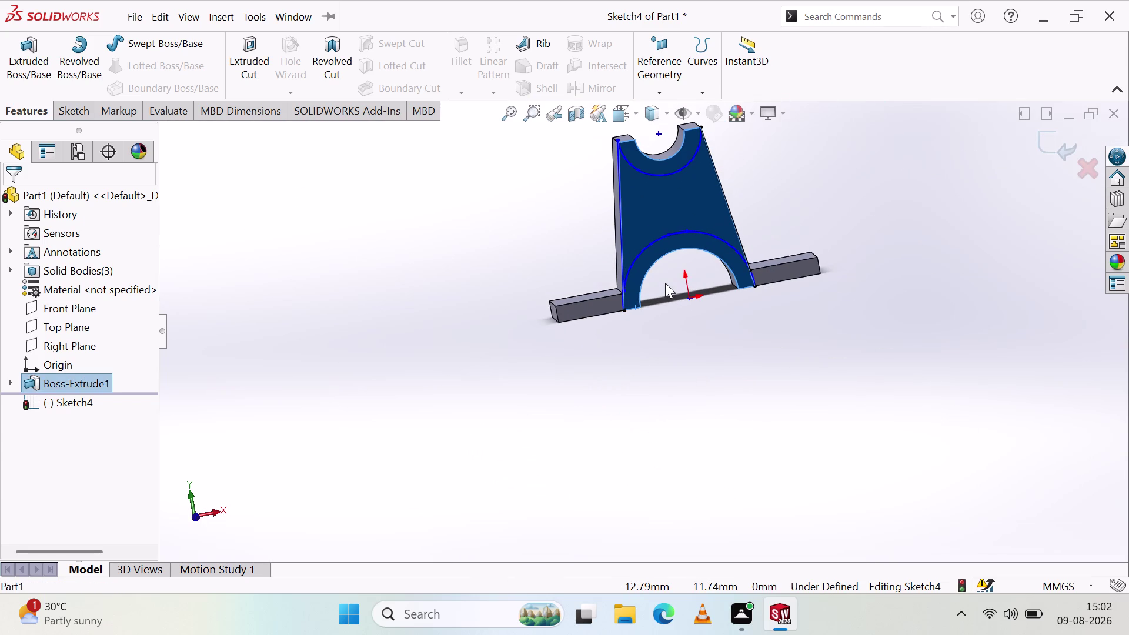
key(ctrl+z)
key(ctrl+z)
Undo repeatedly back to the front profile sketch, removing Boss-Extrude1 and Sketch4.
key(ctrl+z)
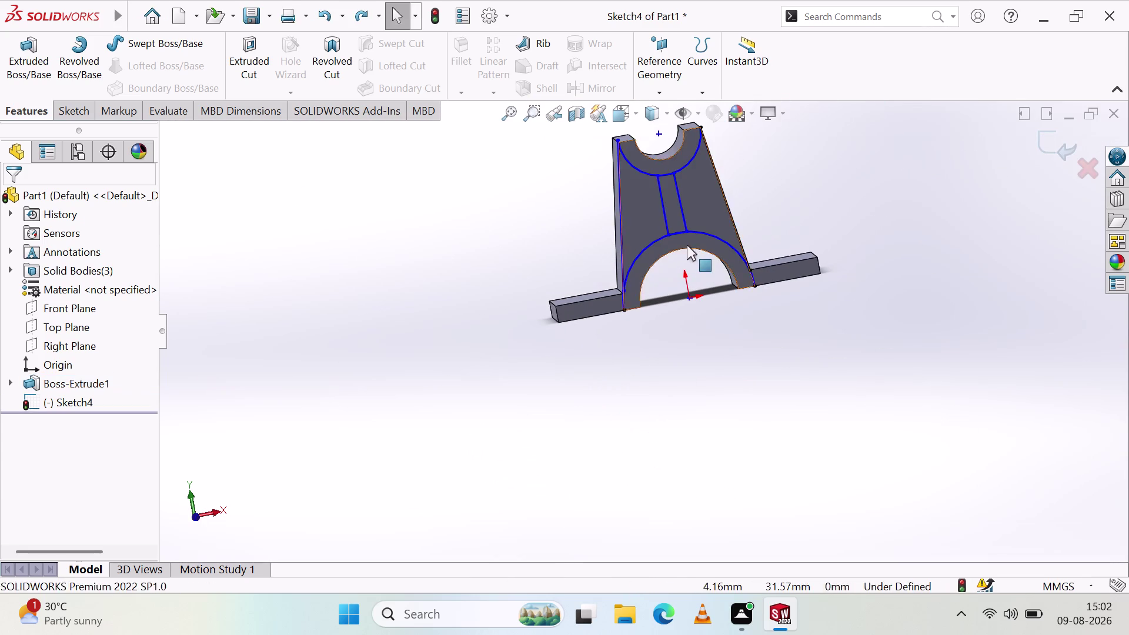
key(ctrl+z)
key(ctrl+z)
key(ctrl+z)
key(ctrl+z)
key(ctrl+z)
key(ctrl+z)
key(ctrl+z)
key(ctrl+z)
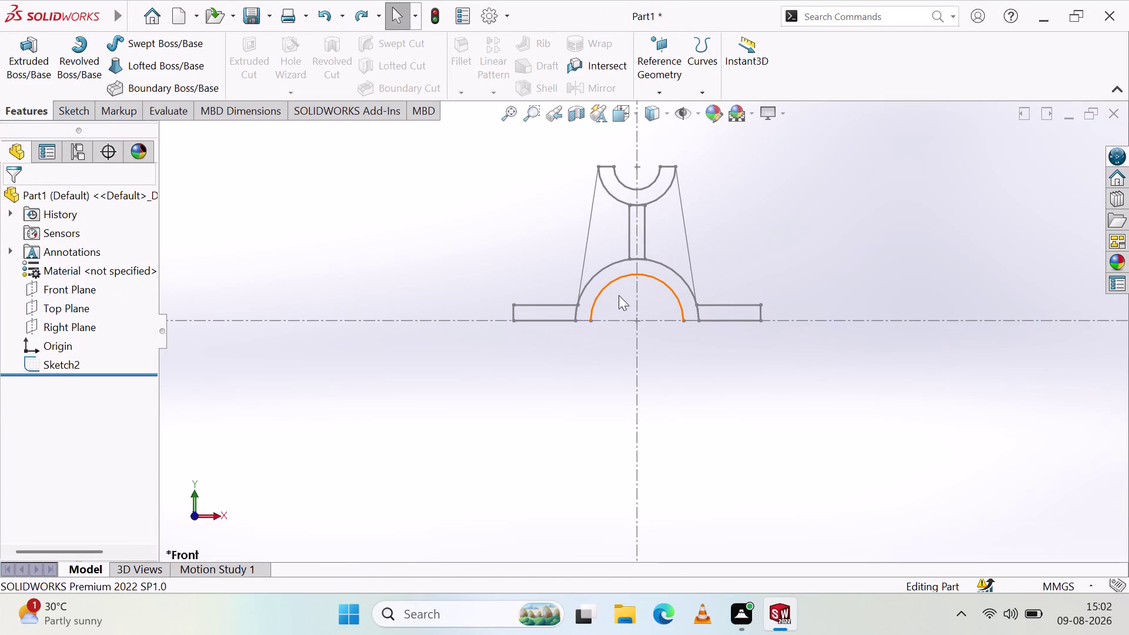
Start an extrusion that opens a new sketch on Front Plane, then discard the empty Sketch5.
scroll(up, 3)
middle_drag(437, 275, 455, 281)
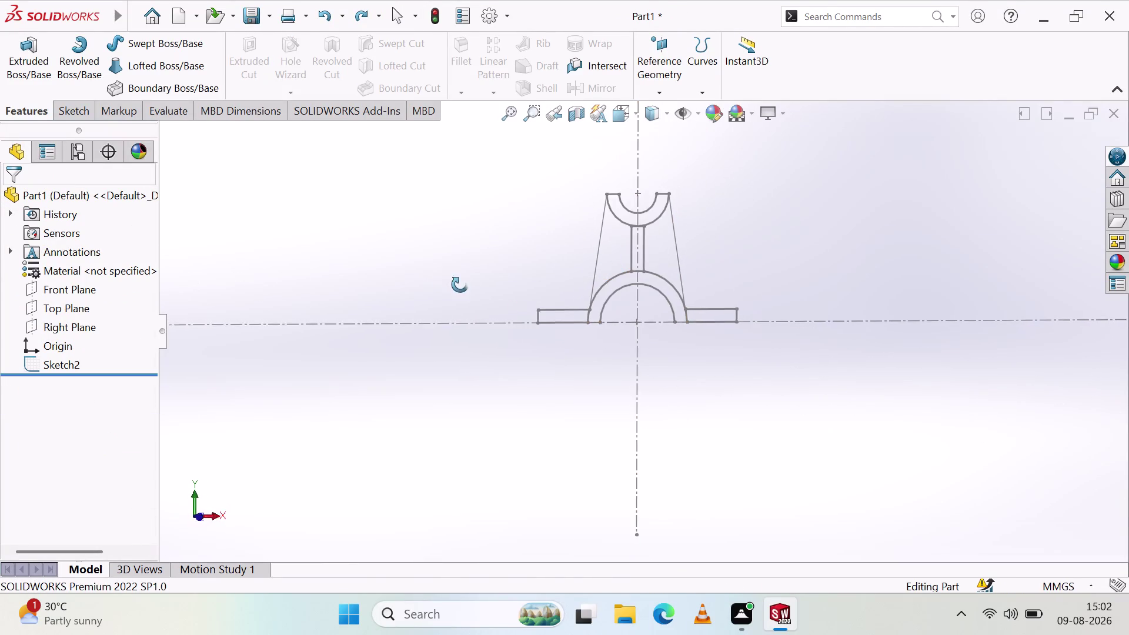
middle_drag(455, 281, 472, 316)
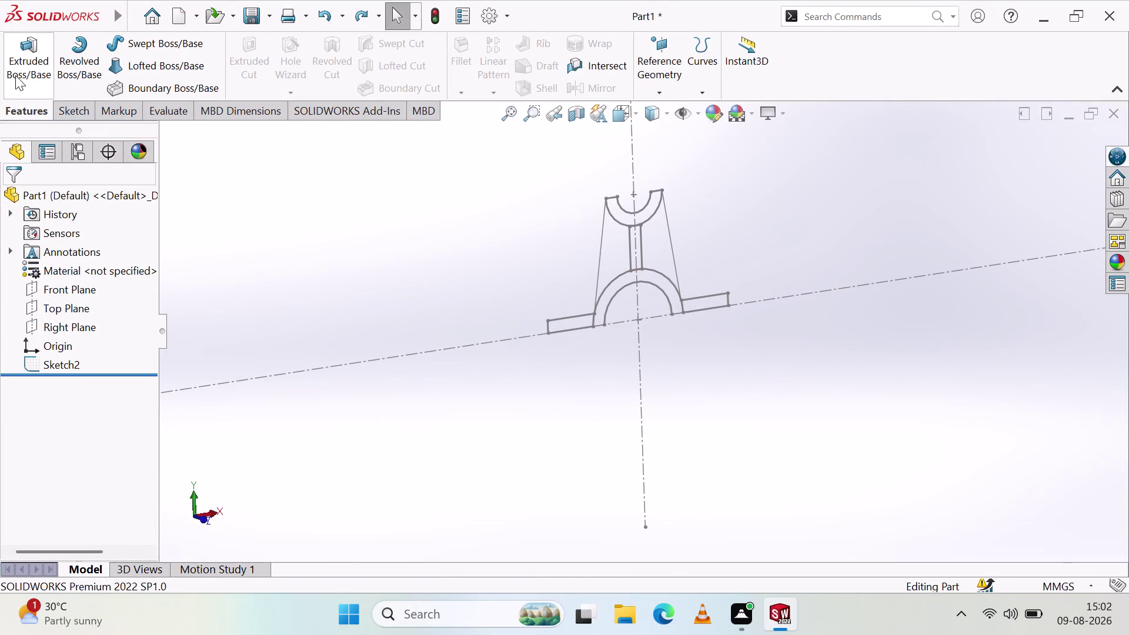
click(15, 75)
click(609, 291)
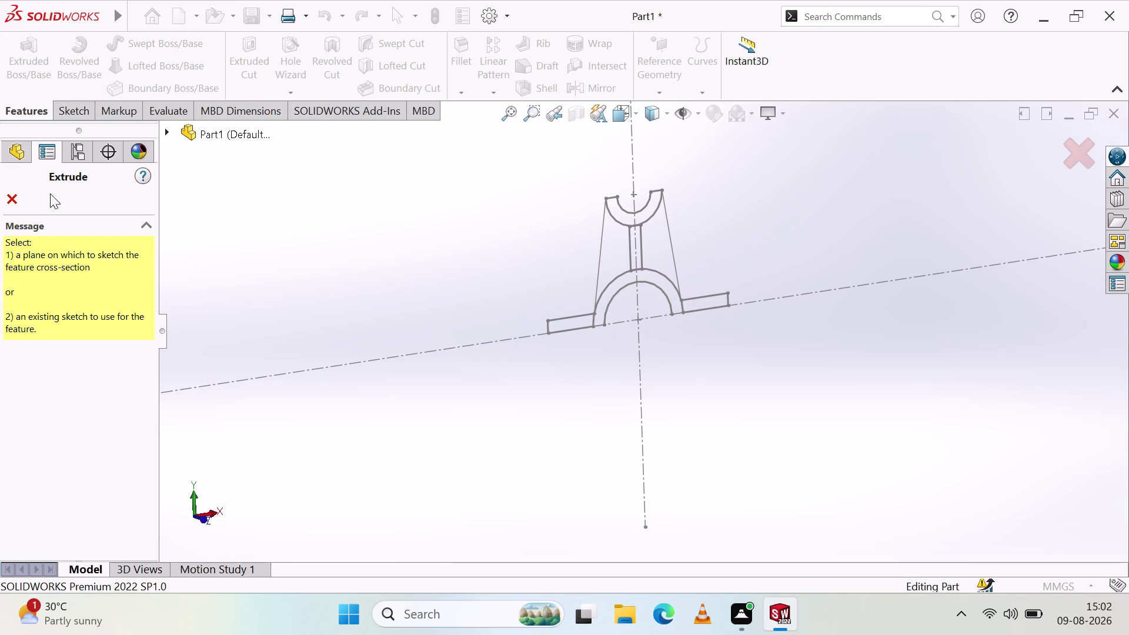
click(19, 153)
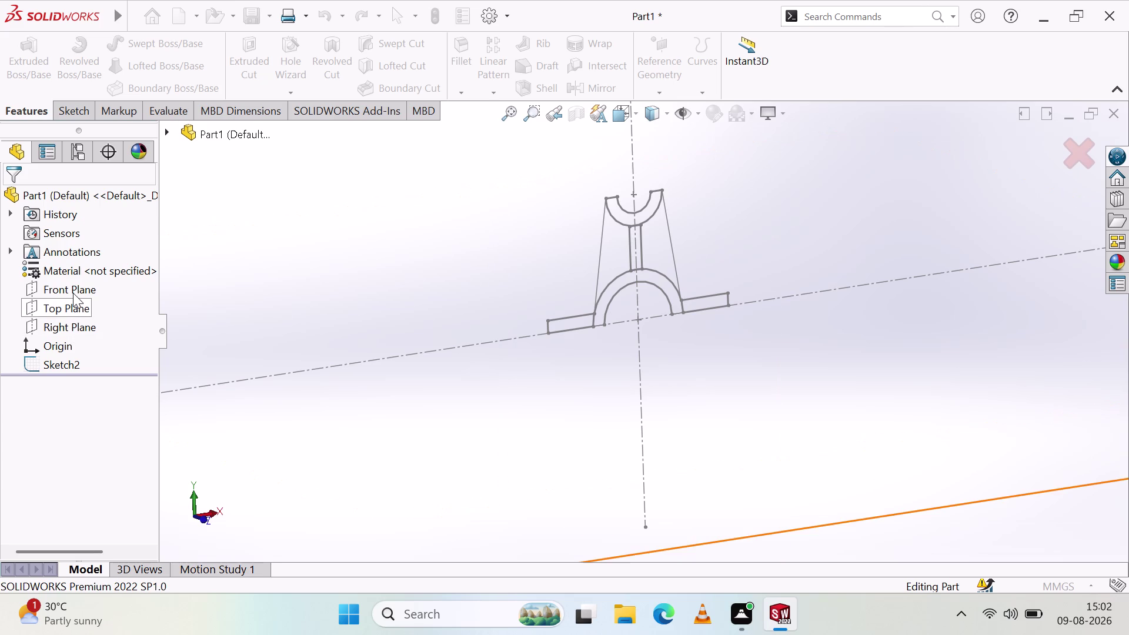
click(73, 292)
scroll(up, 3)
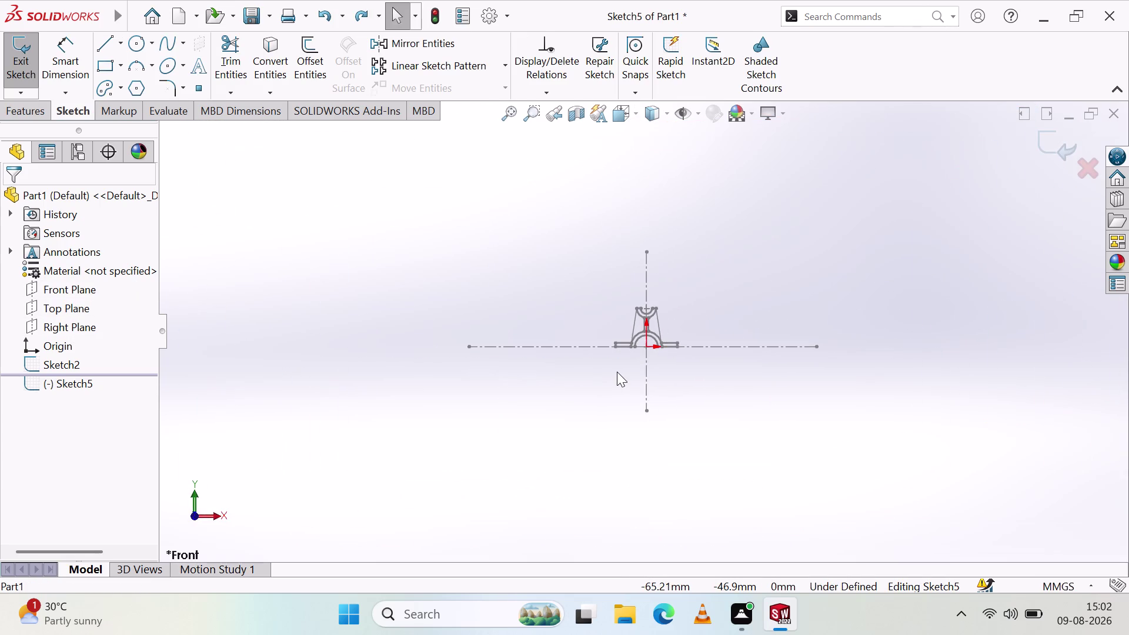
scroll(down, 3)
scroll(down, 3)
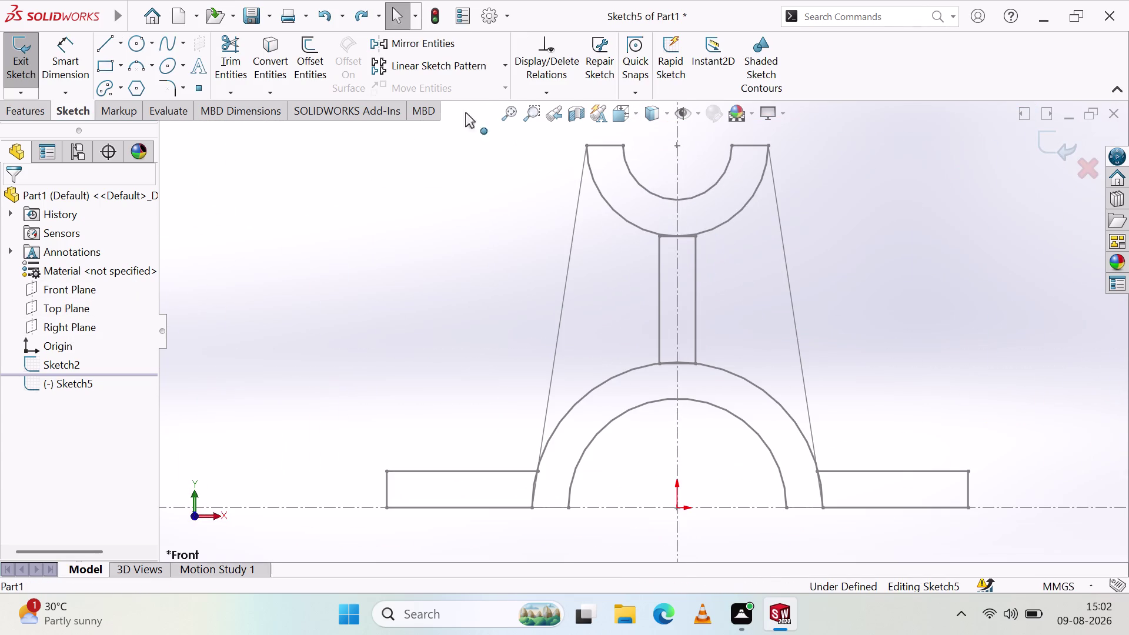
click(30, 105)
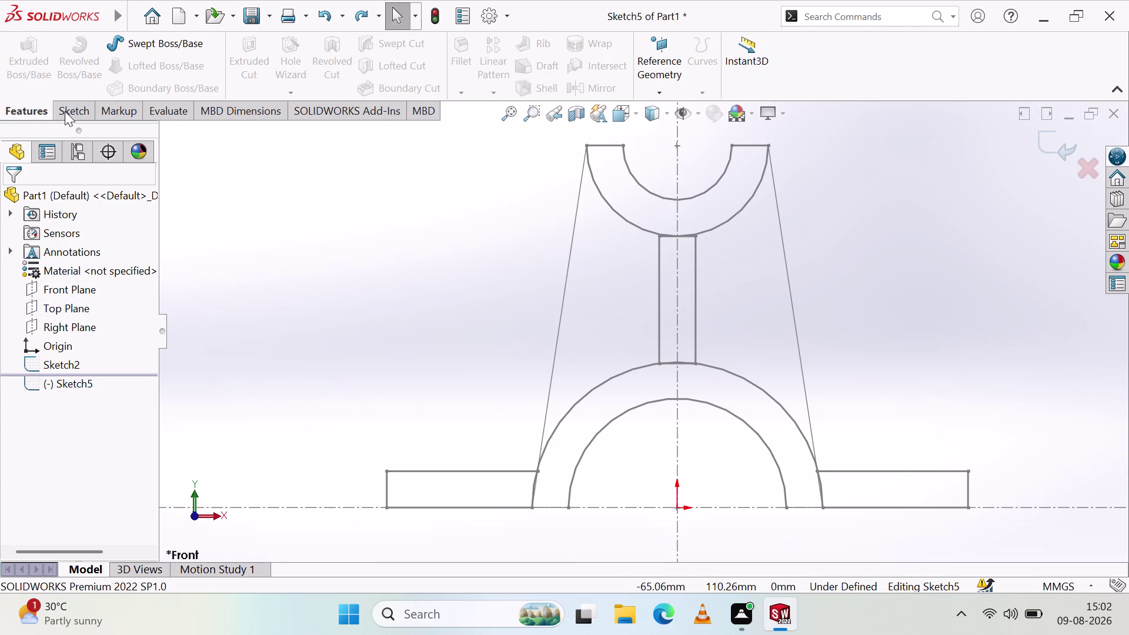
key(ctrl+z)
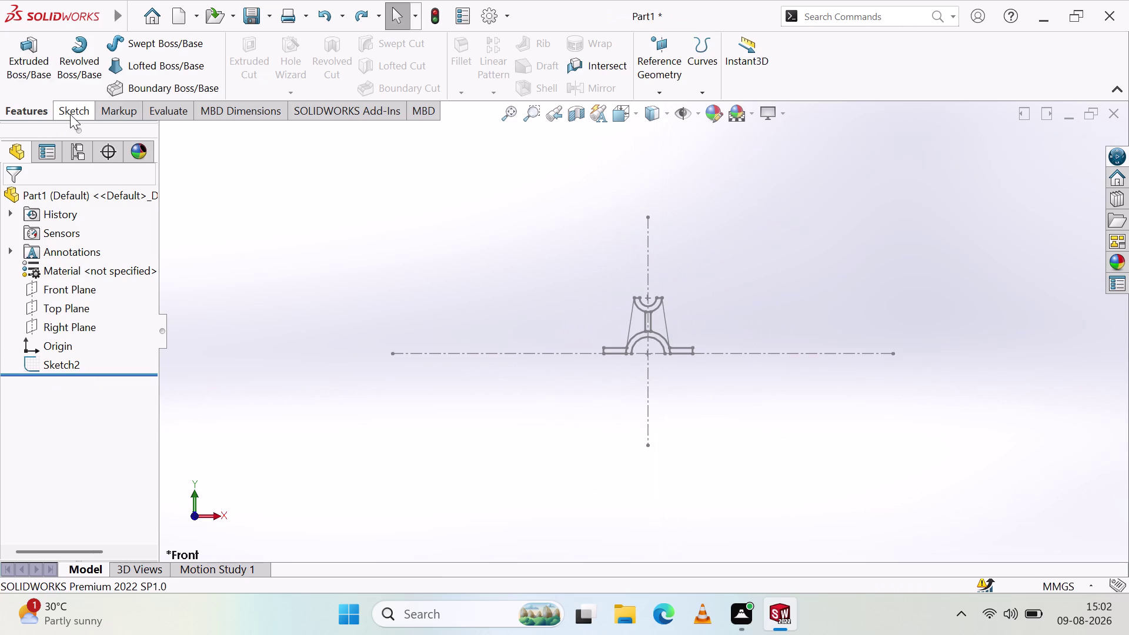
Retry the boss extrusion by picking the profile, then cancel it.
click(34, 54)
scroll(down, 3)
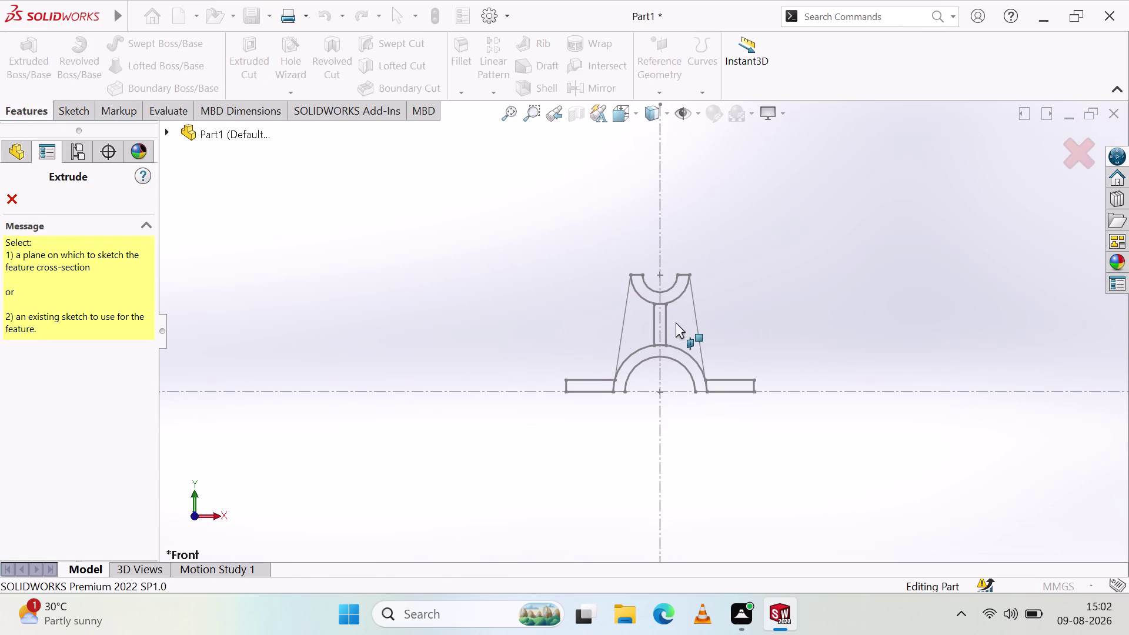
click(634, 327)
scroll(down, 3)
scroll(up, 3)
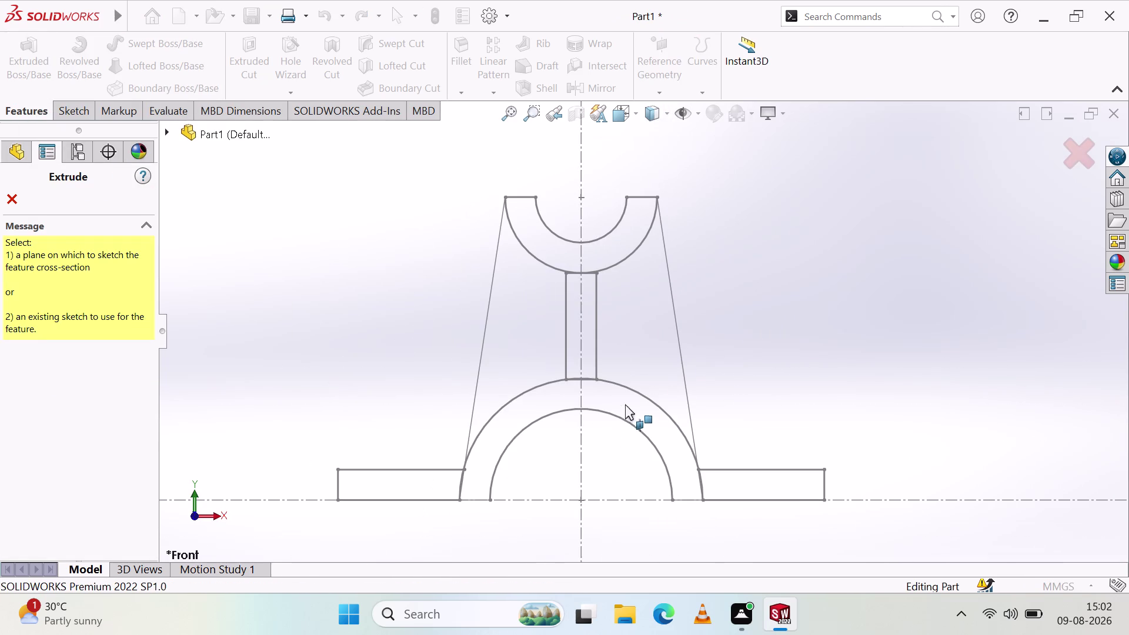
click(181, 554)
click(651, 425)
drag(654, 422, 661, 397)
key(ctrl+z)
right_click(450, 347)
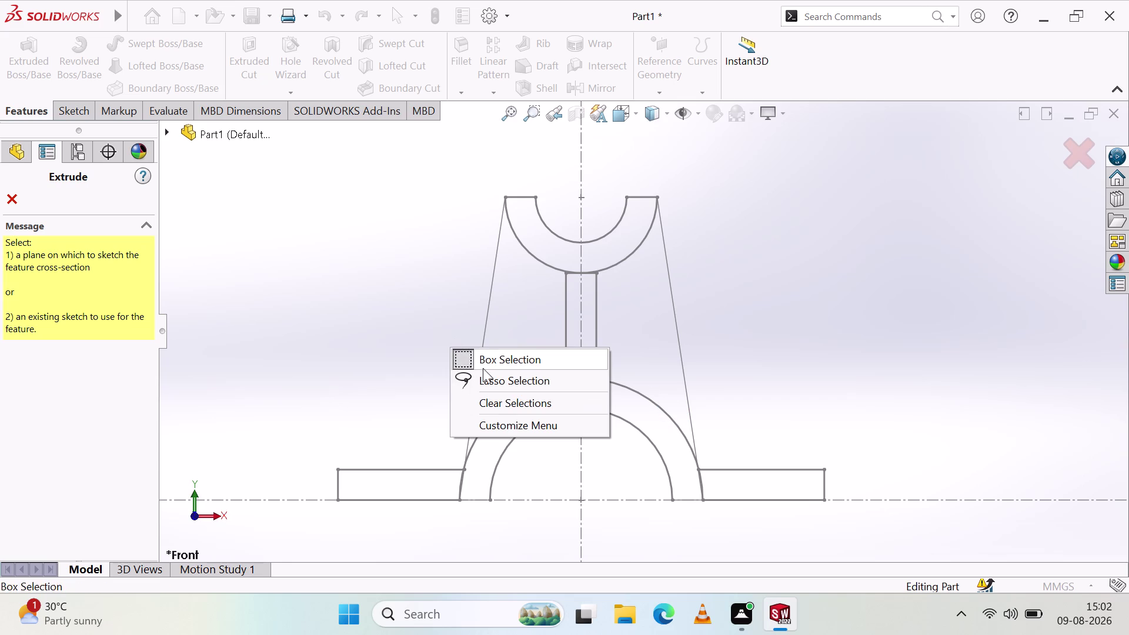
click(11, 195)
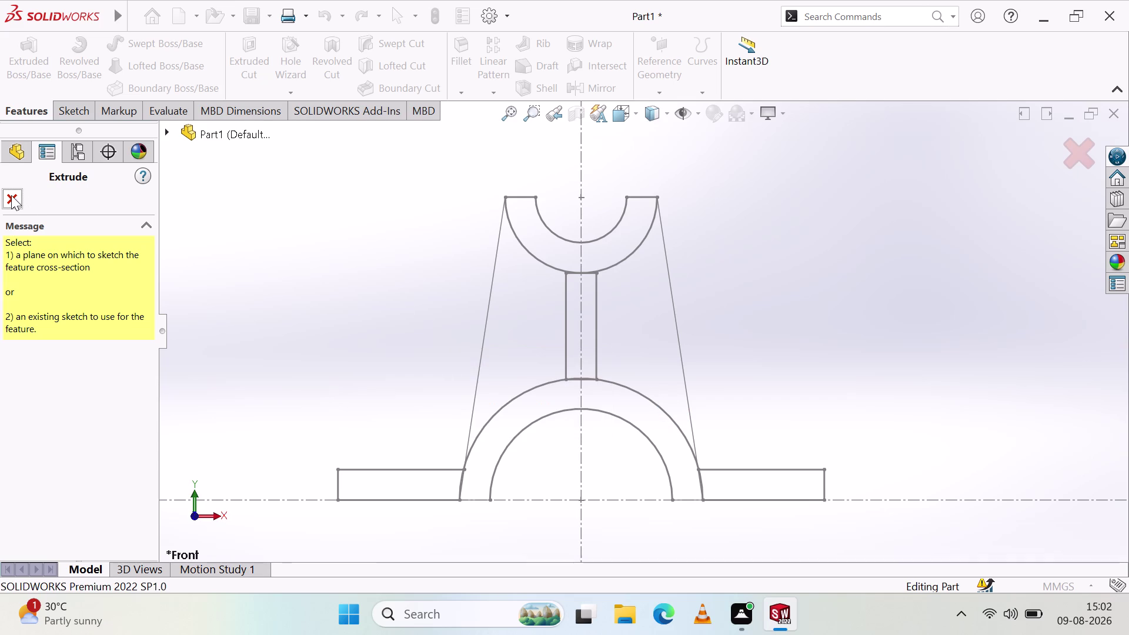
click(19, 199)
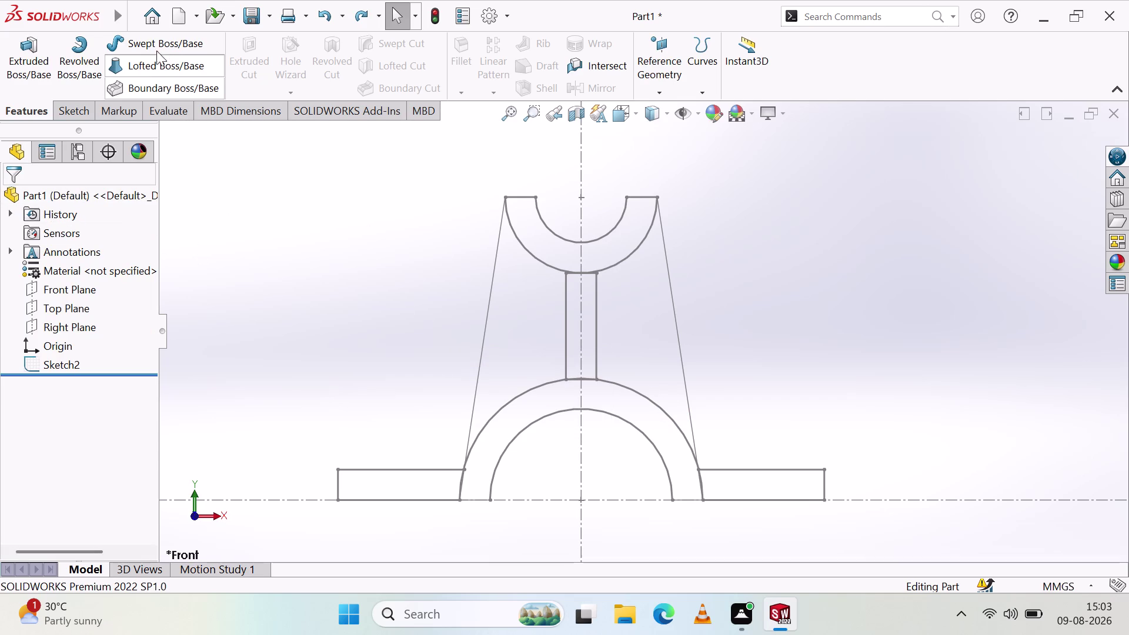
Extrude Sketch2 Blind 62 mm, selecting both half-ring regions, both feet and the web as contours.
click(73, 364)
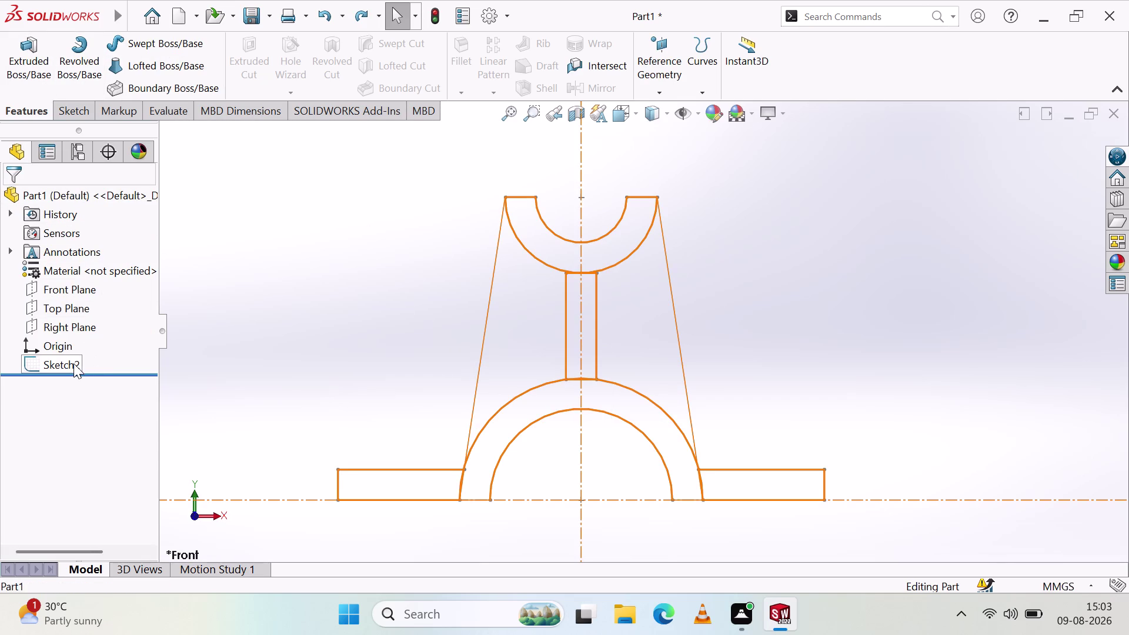
click(32, 55)
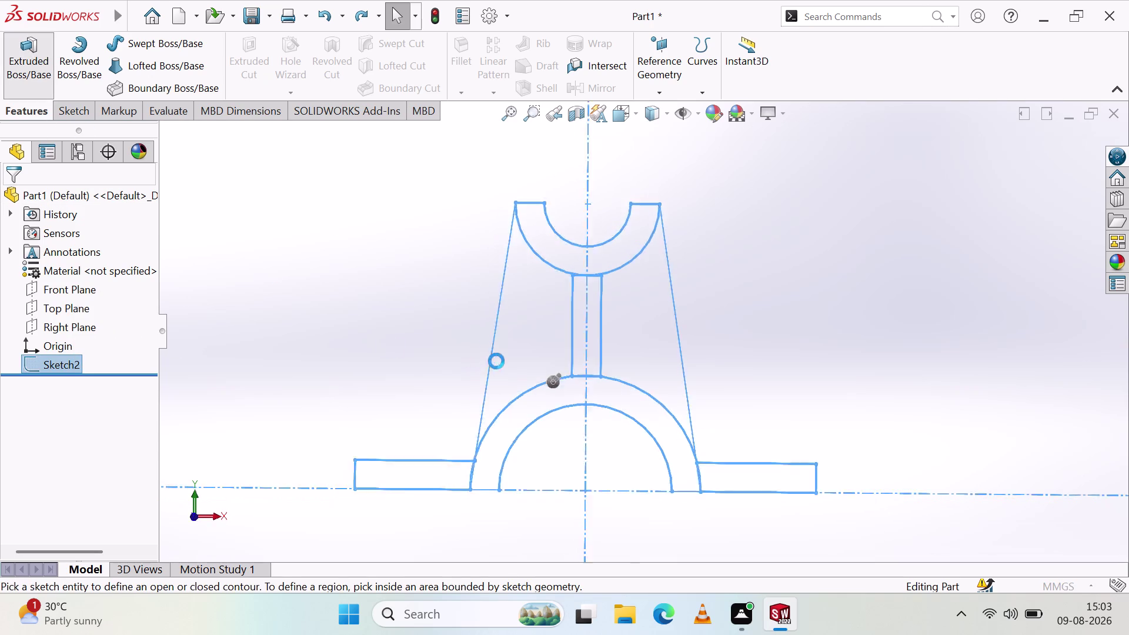
scroll(up, 3)
scroll(down, 3)
scroll(down, 3)
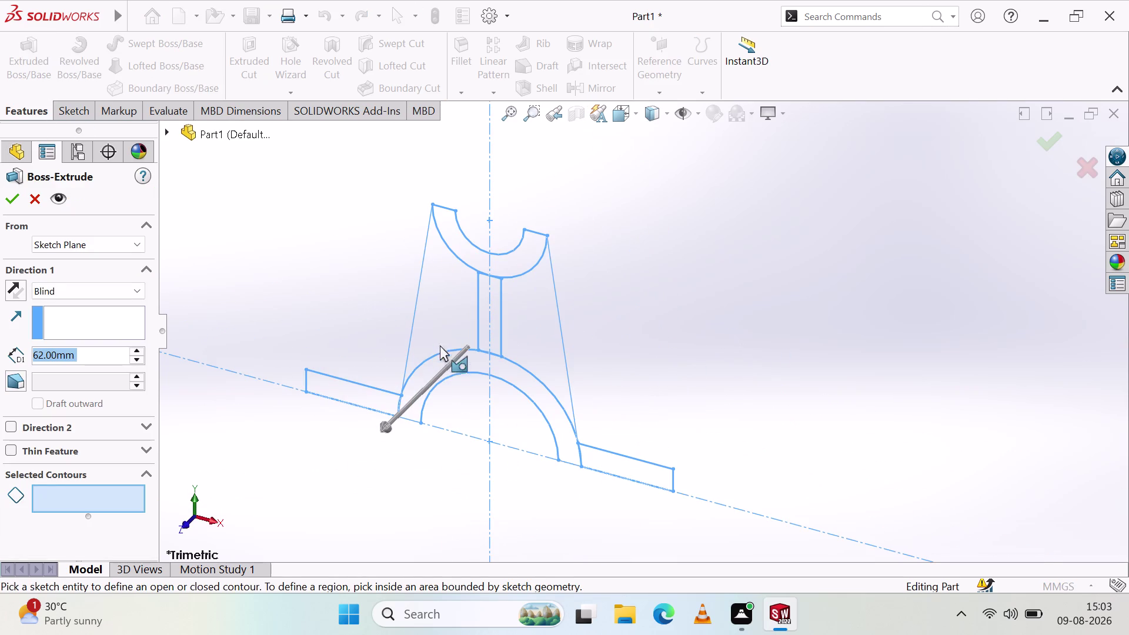
click(528, 382)
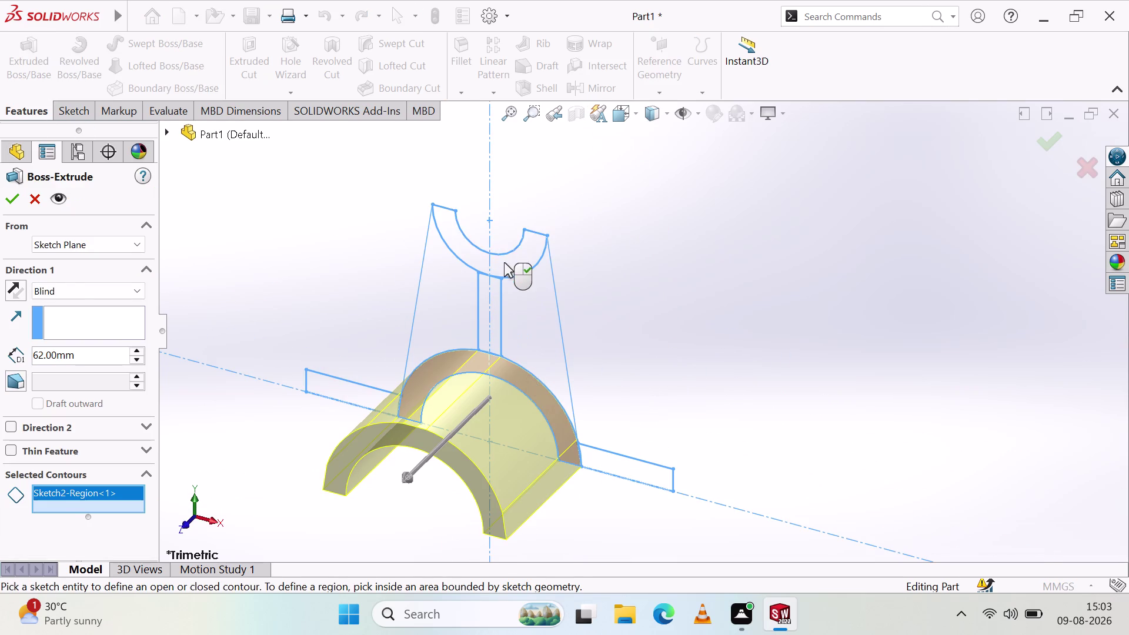
click(505, 262)
click(366, 390)
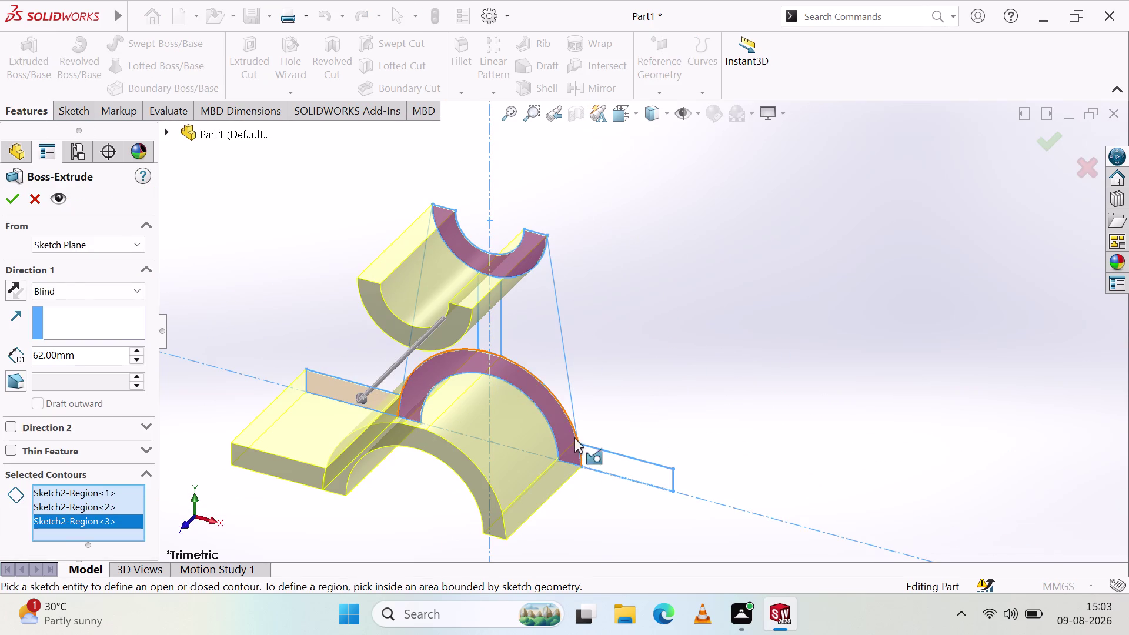
click(590, 456)
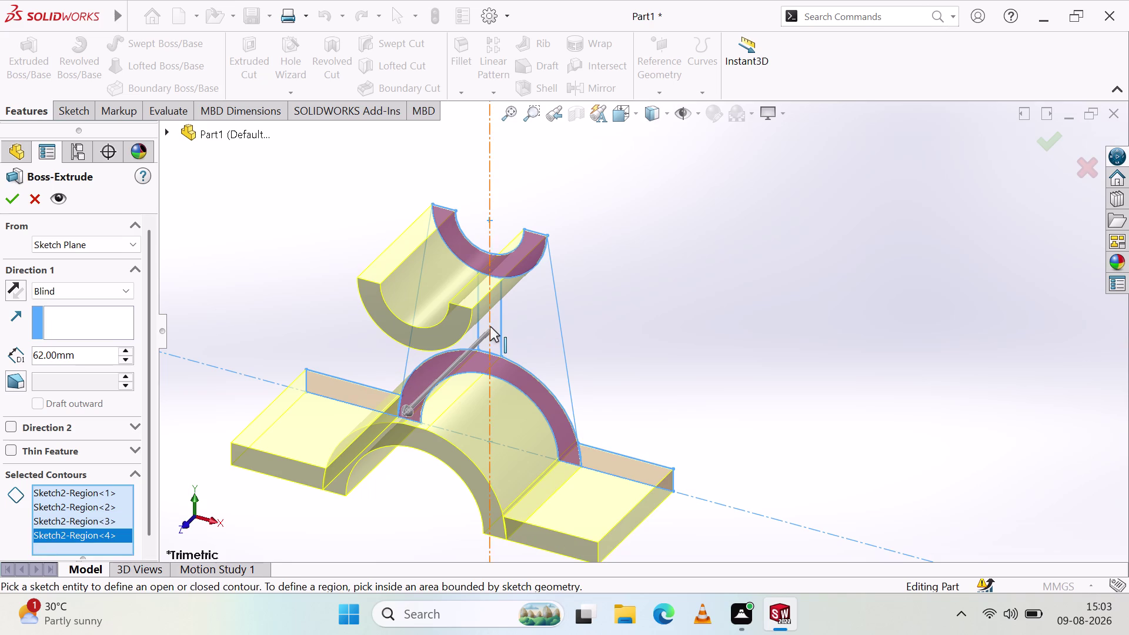
click(490, 326)
click(483, 318)
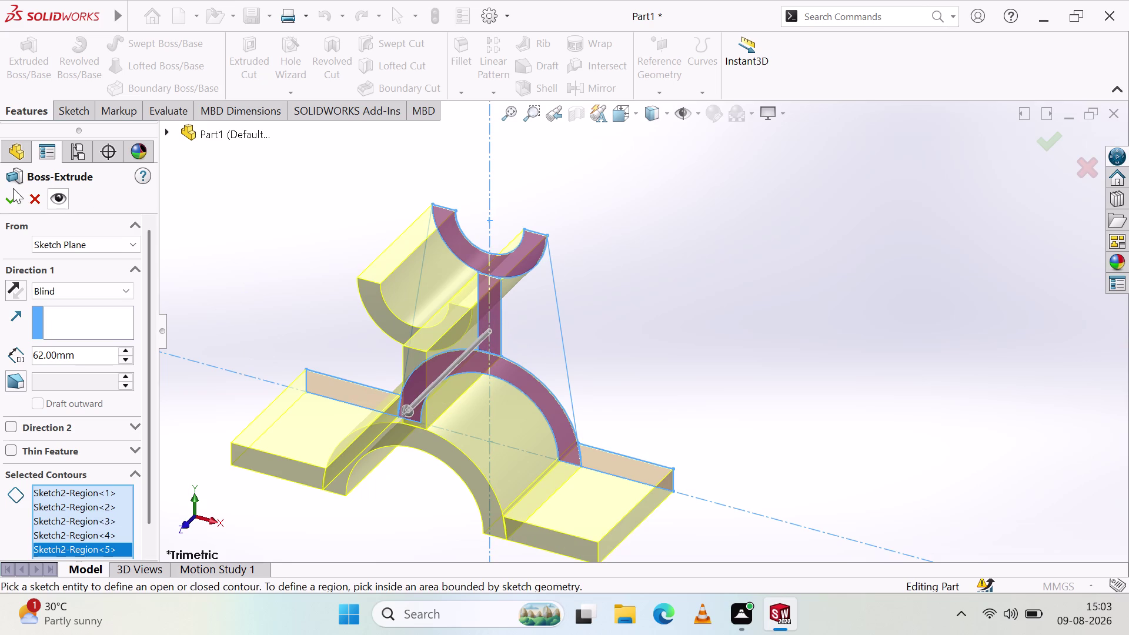
click(18, 197)
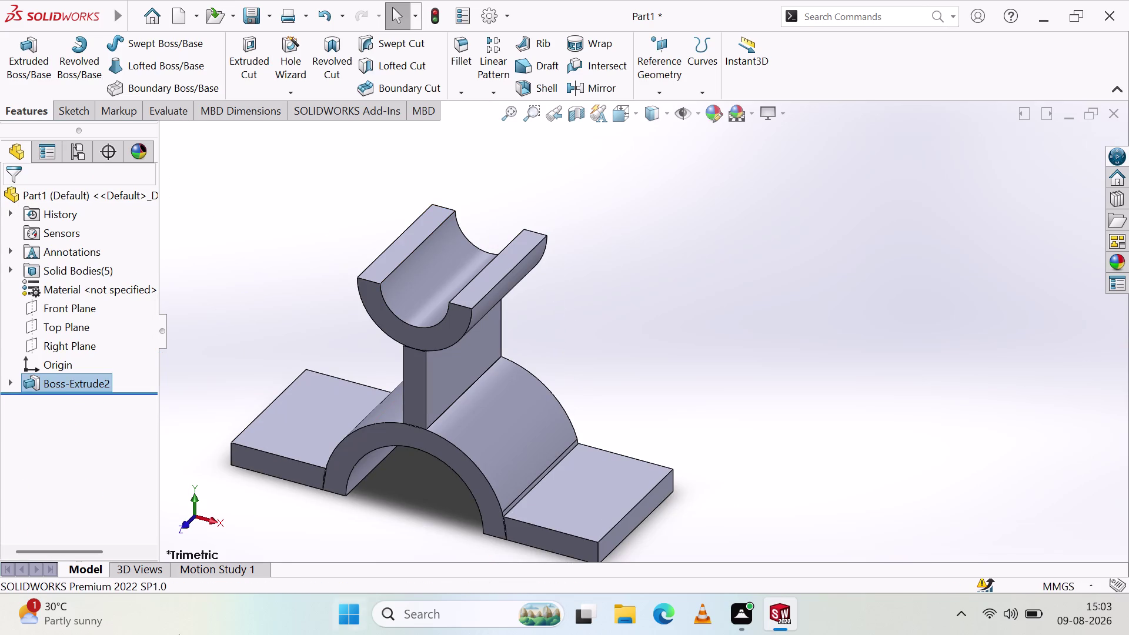
Orbit and zoom around the extruded bracket, then view it squarely from the side.
middle_drag(401, 524, 507, 455)
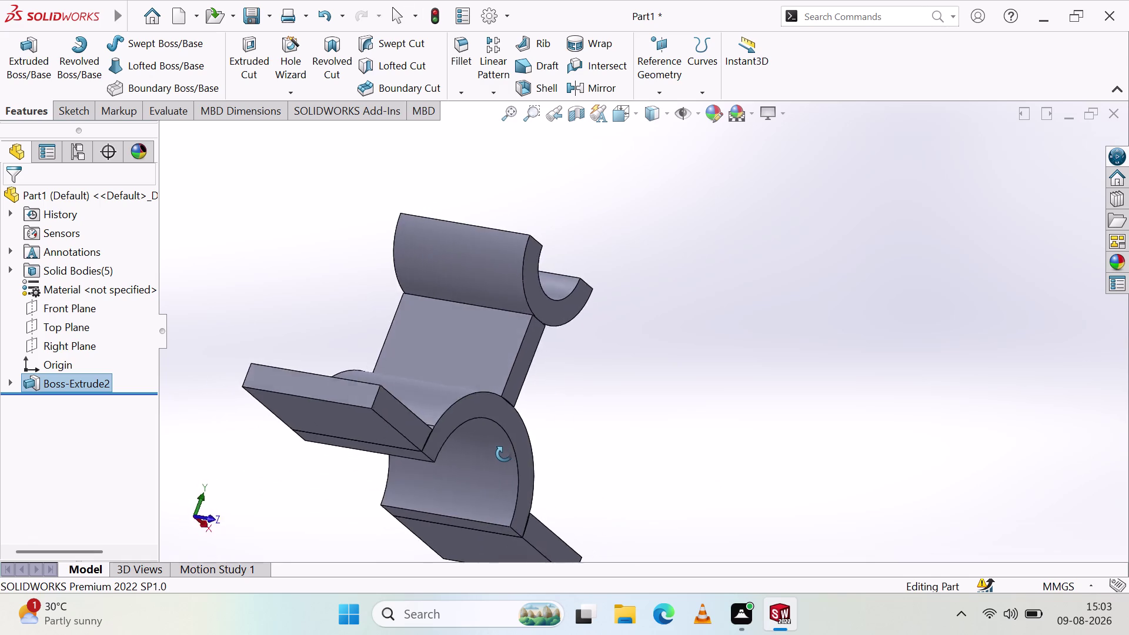
middle_drag(507, 455, 452, 471)
scroll(down, 3)
scroll(up, 3)
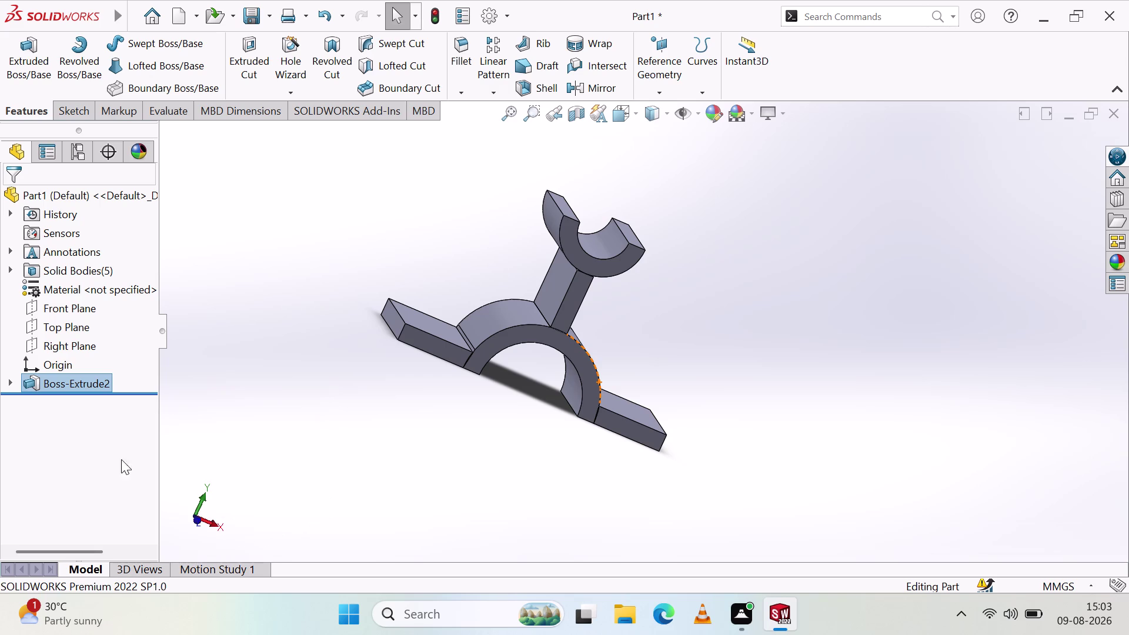
click(217, 522)
click(172, 516)
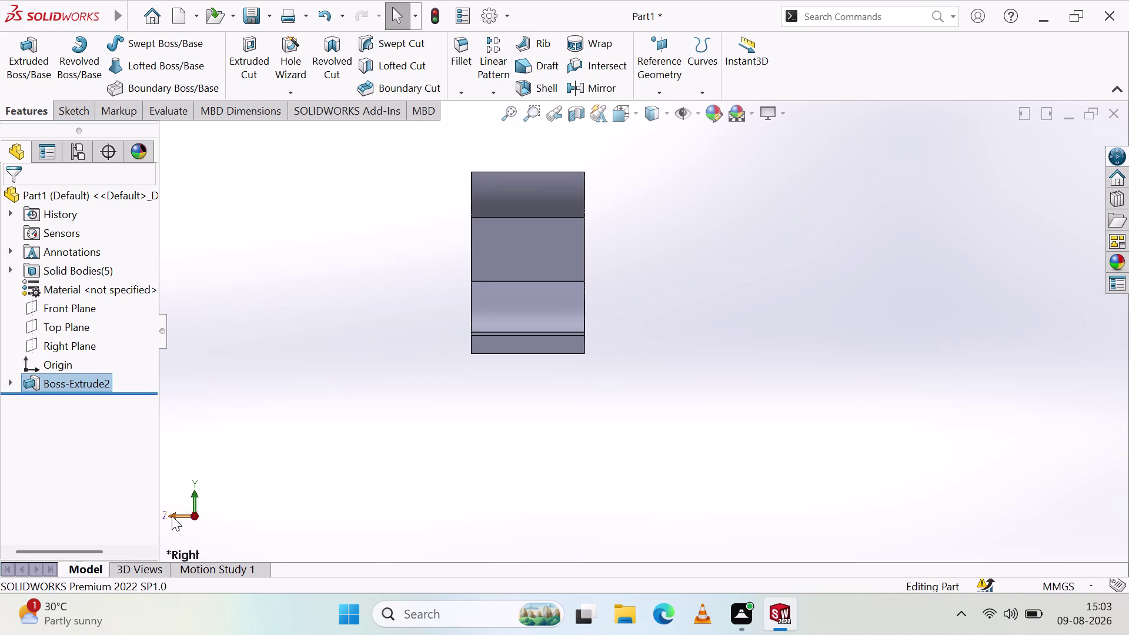
Turn the bracket back to face the front and bring up the sketching tools.
scroll(down, 3)
middle_drag(562, 271, 570, 321)
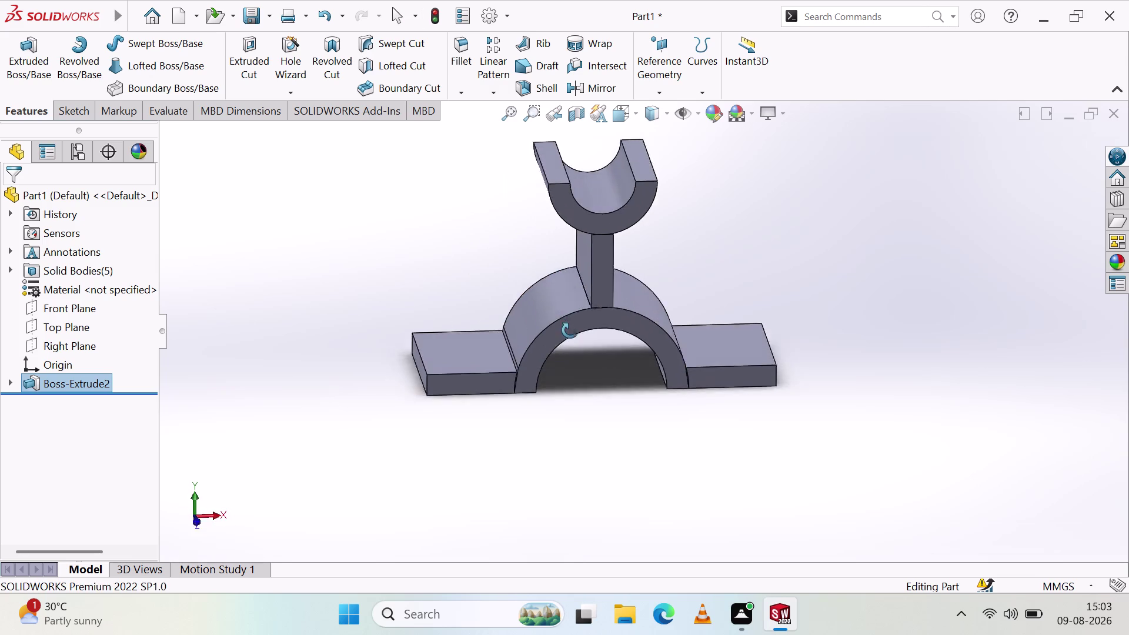
middle_drag(570, 321, 558, 373)
scroll(up, 3)
scroll(down, 3)
scroll(down, 3)
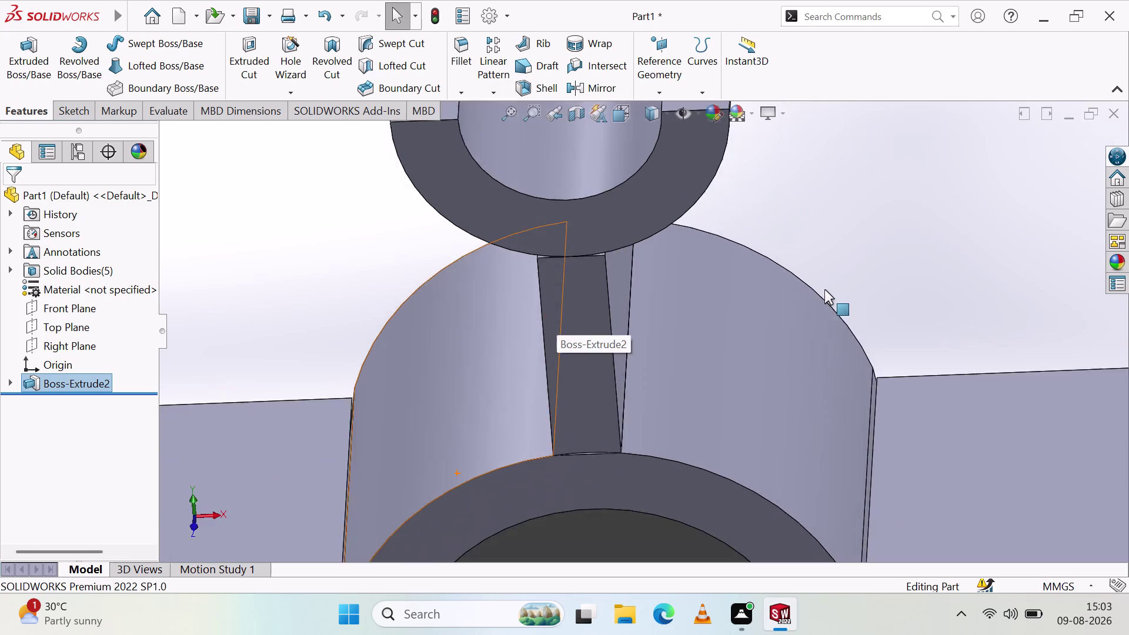
scroll(up, 3)
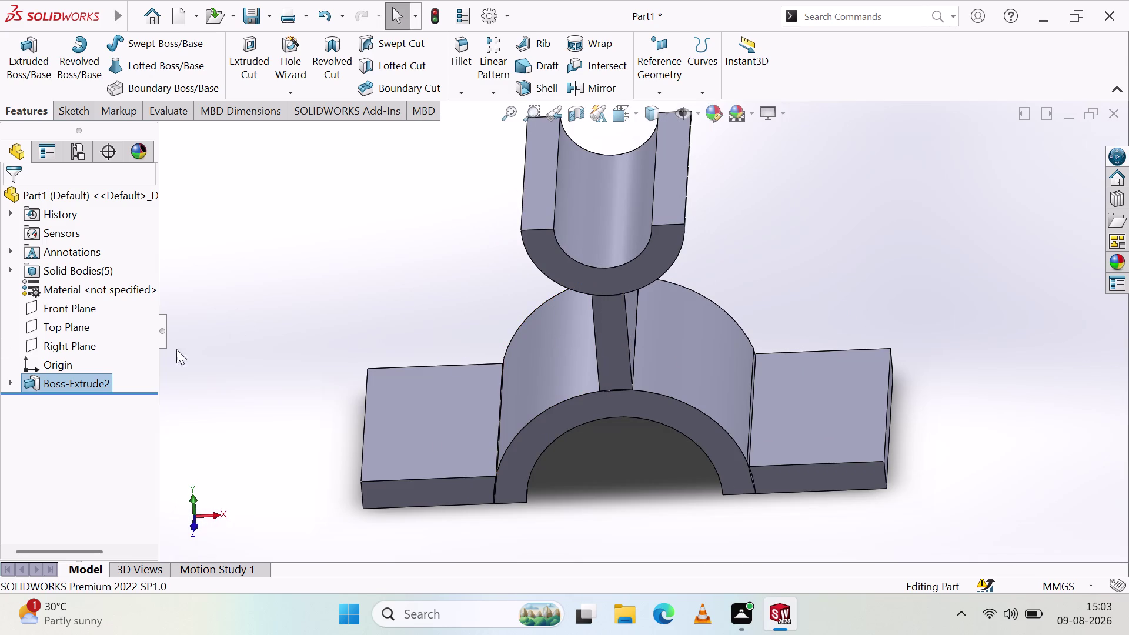
click(63, 109)
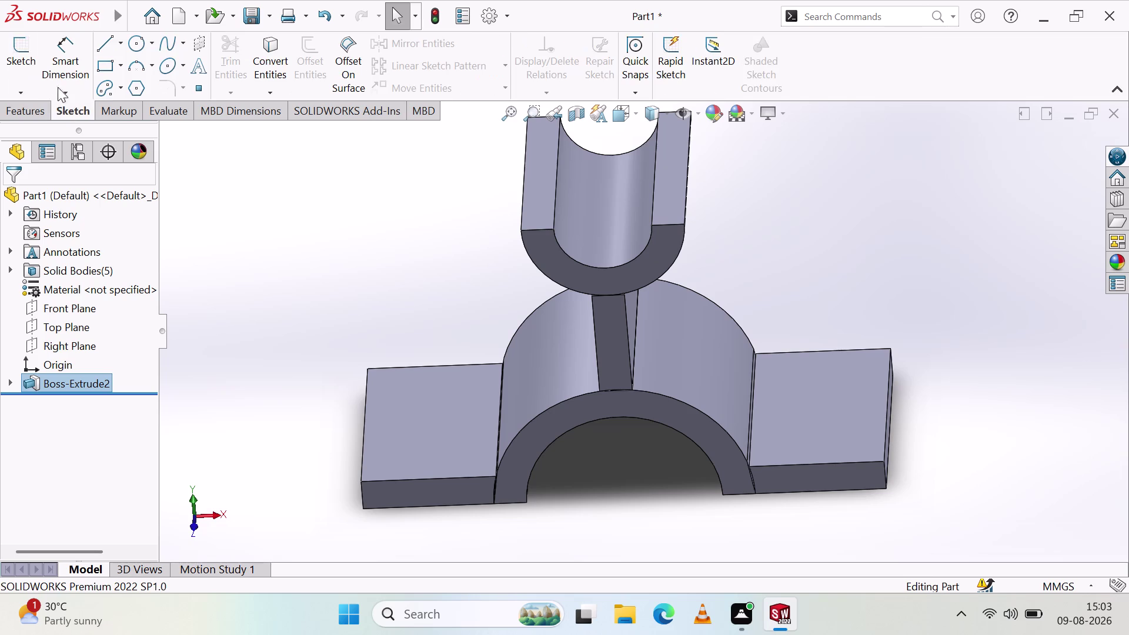
Start Sketch6 on the top face of the bracket's left foot, with circle drawing ready.
click(24, 53)
click(411, 417)
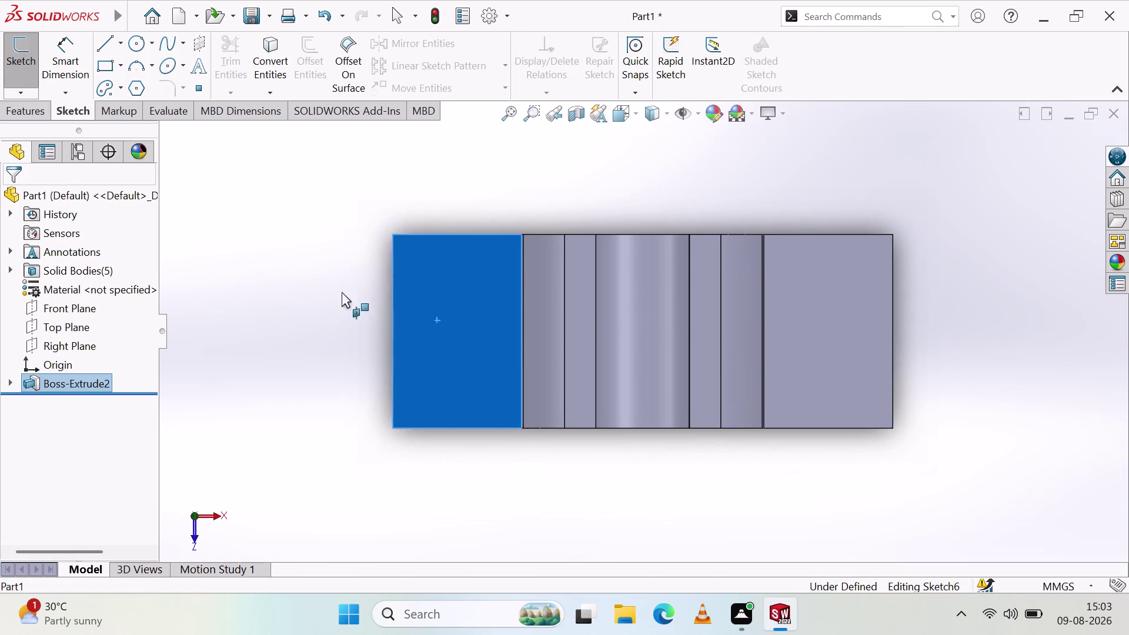
click(138, 45)
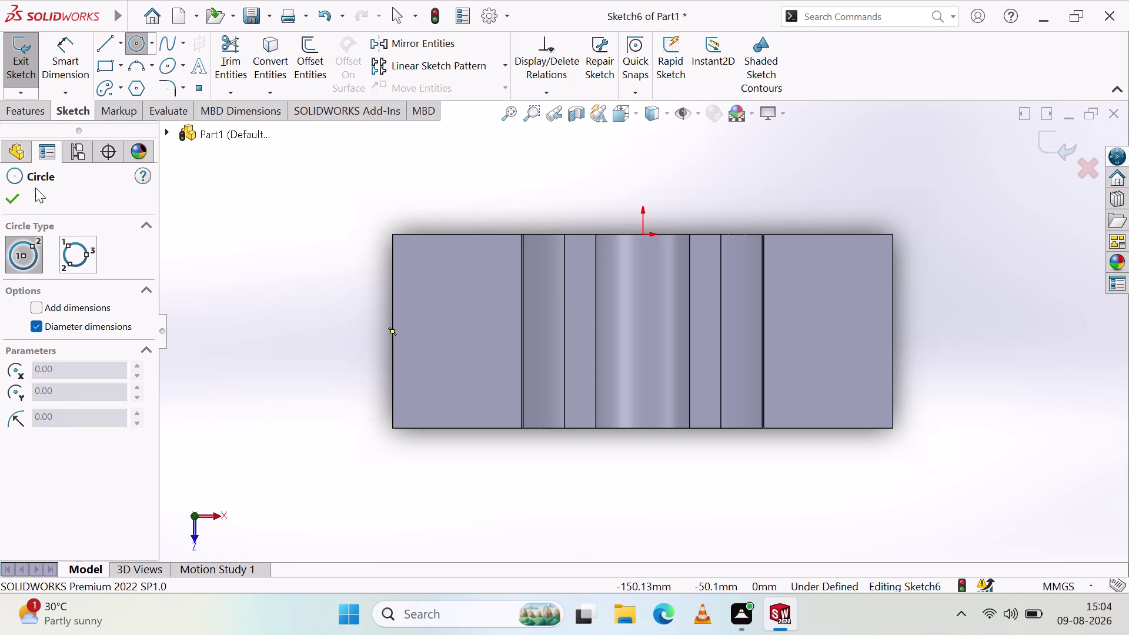
Sketch a three-point arc between the left foot's inner corners, bulging past the left end.
key(Escape)
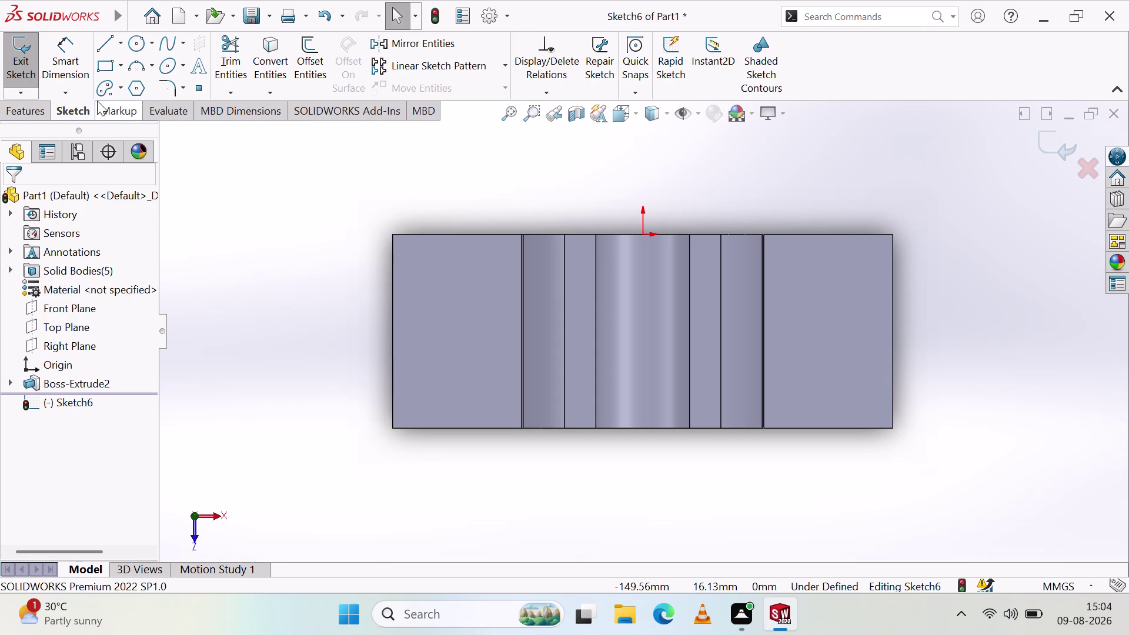
click(139, 62)
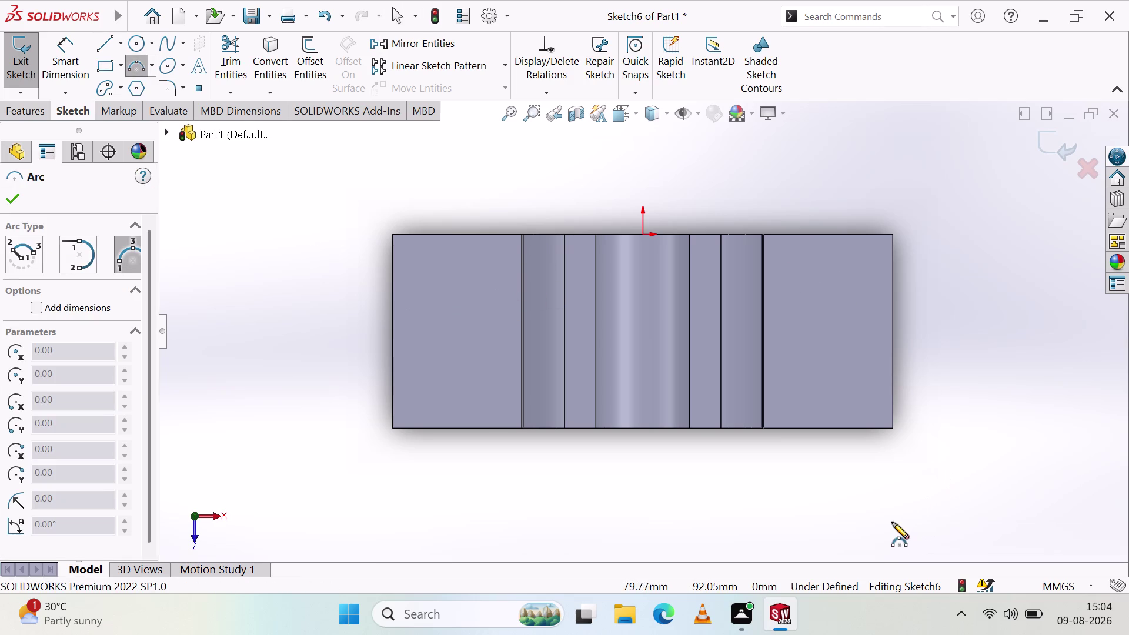
click(523, 234)
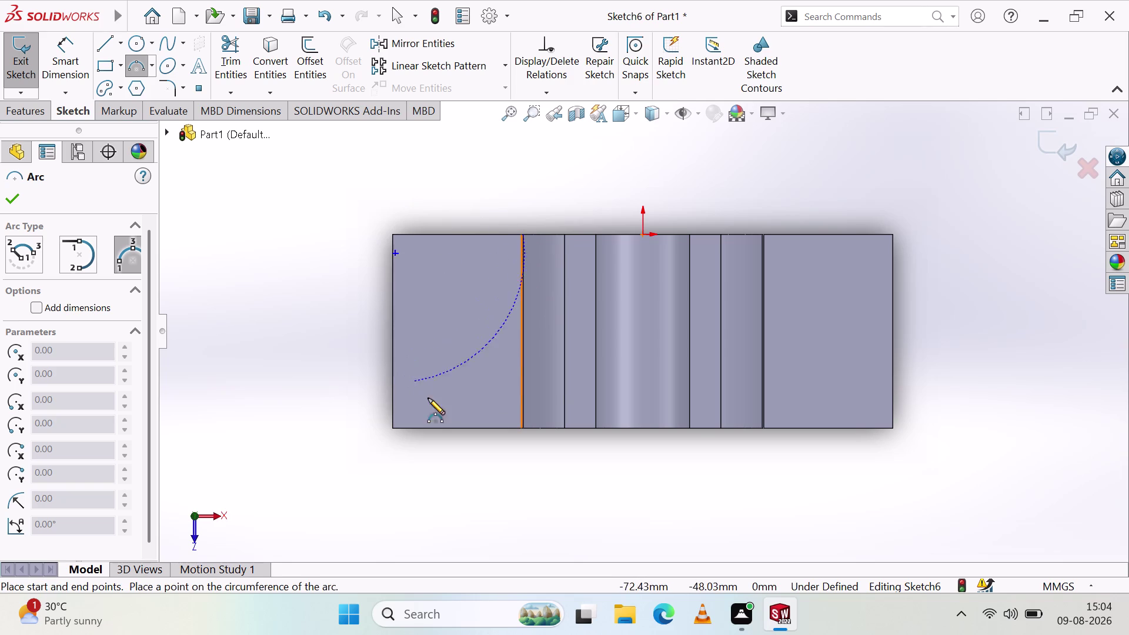
click(521, 428)
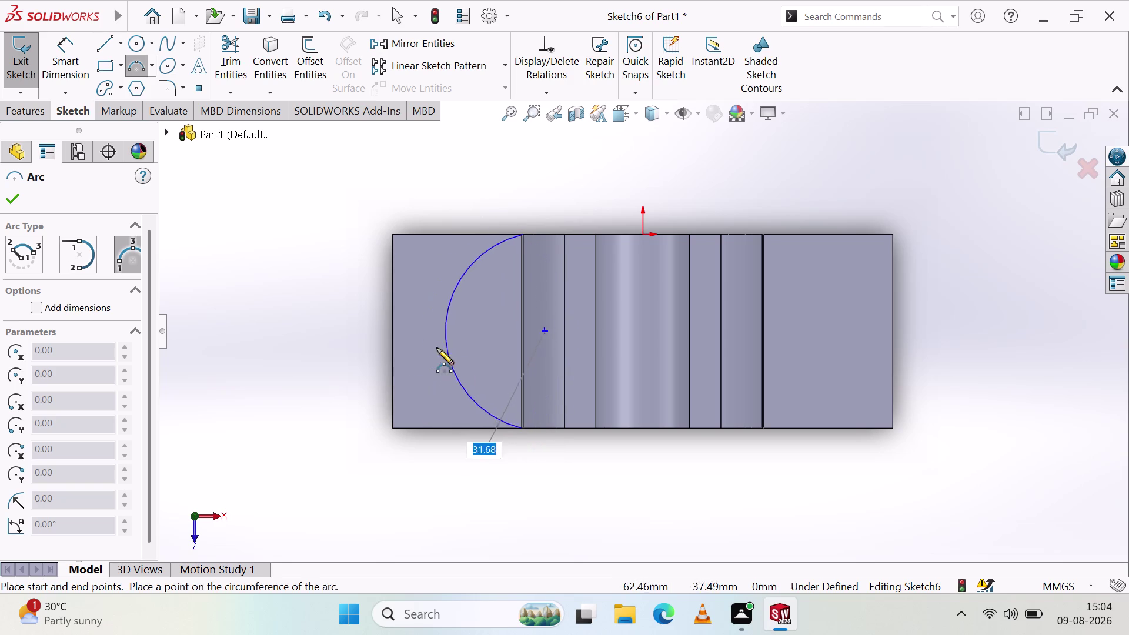
click(393, 330)
click(10, 200)
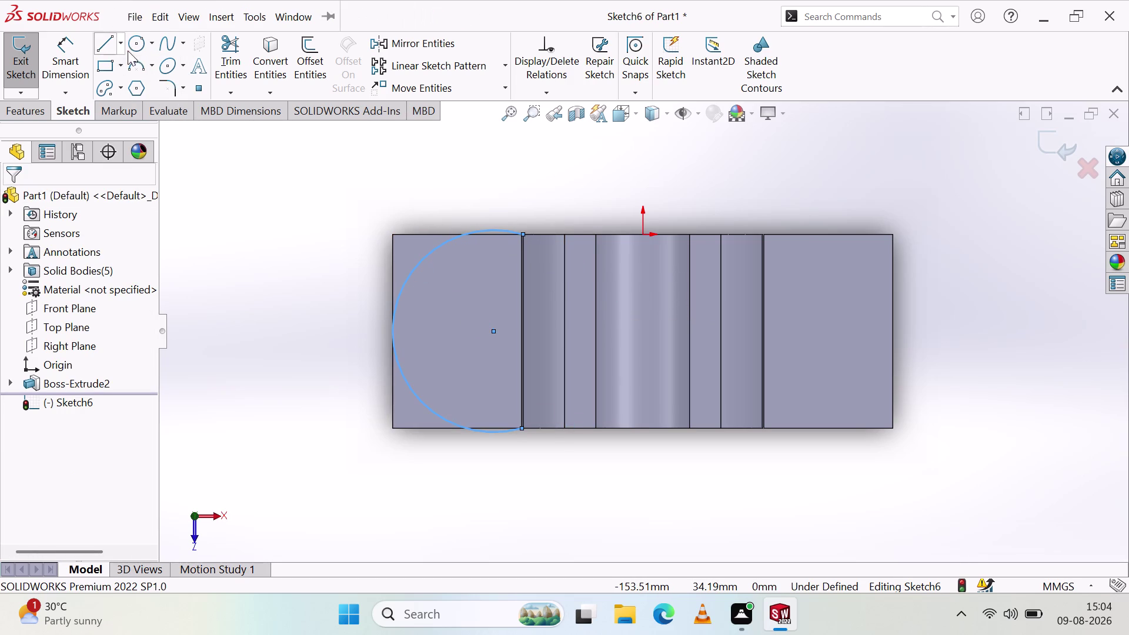
click(133, 45)
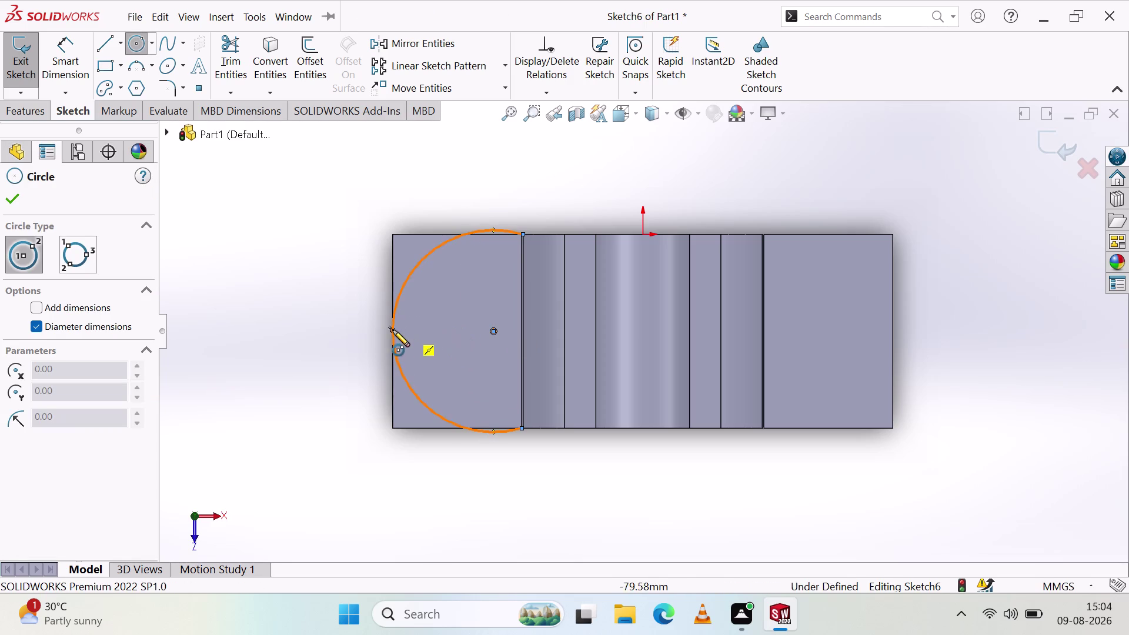
Draw two bolt-hole circles, one inside the left end arc and one on the right foot.
click(458, 331)
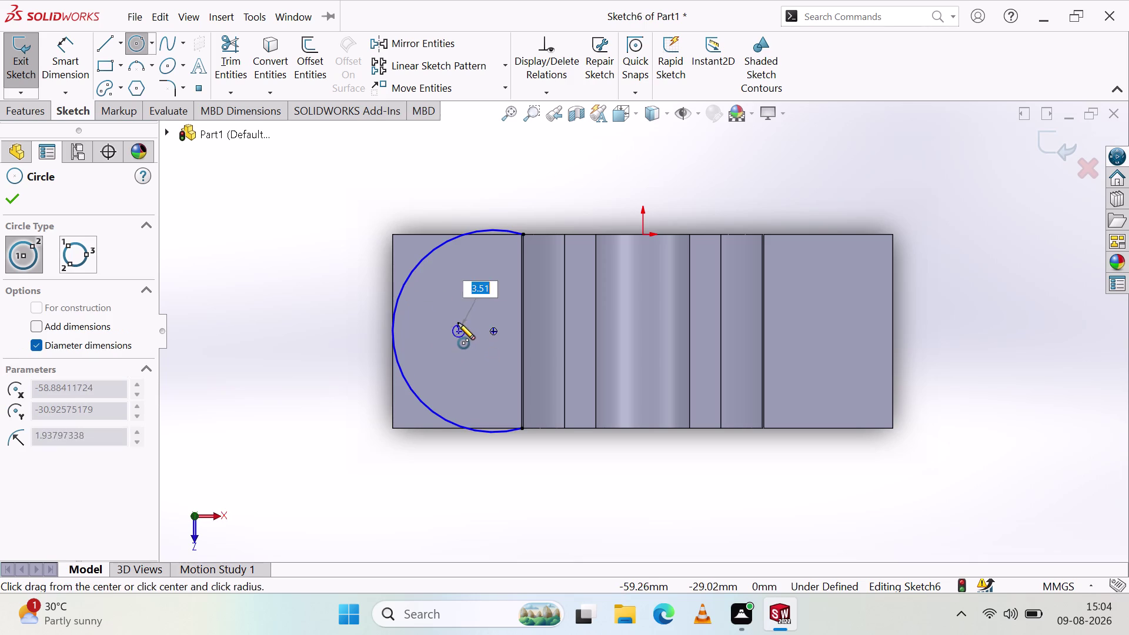
click(468, 310)
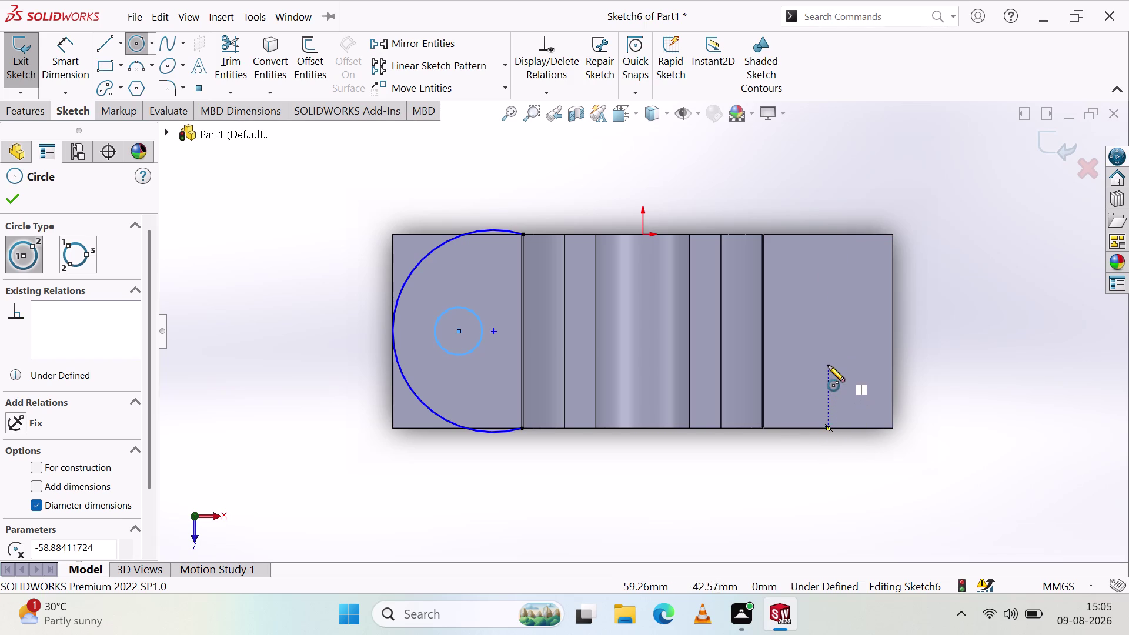
click(828, 332)
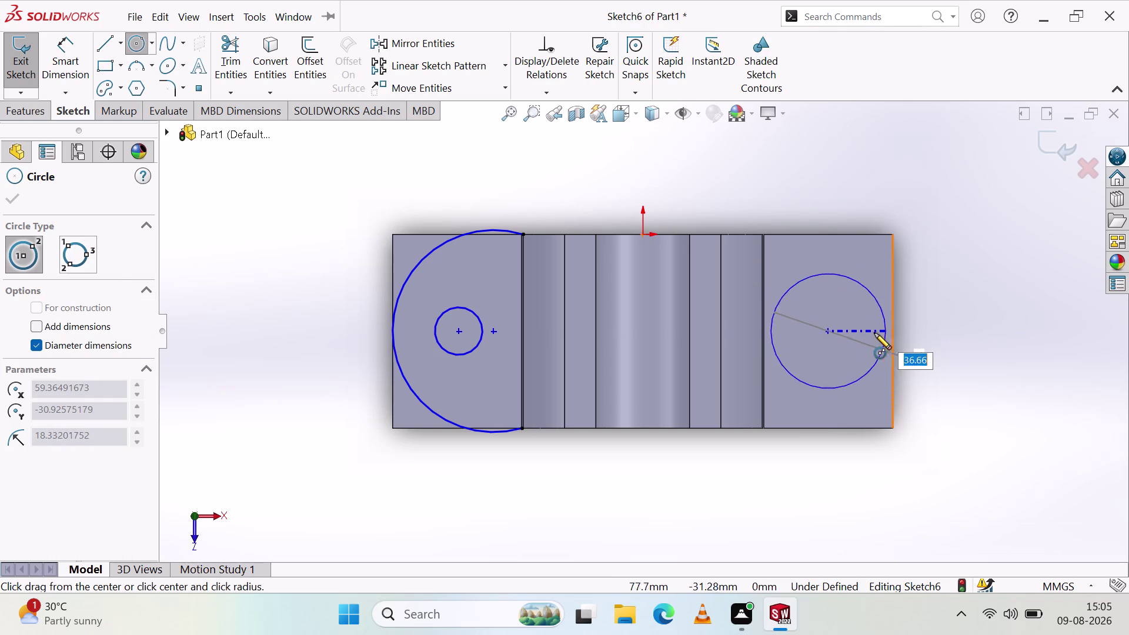
click(857, 338)
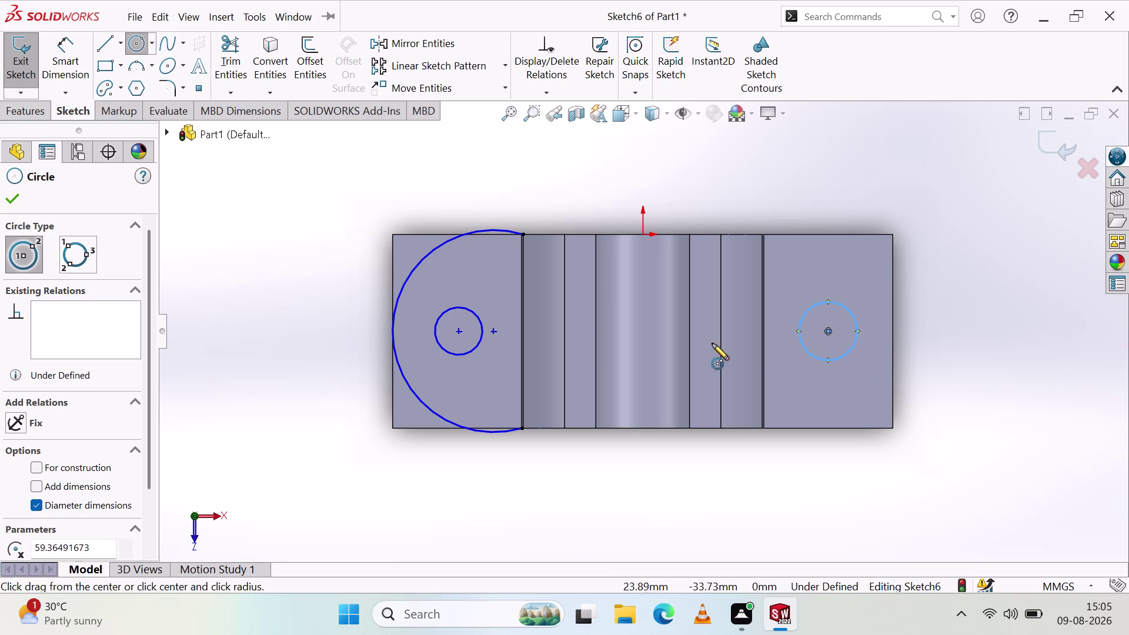
click(141, 64)
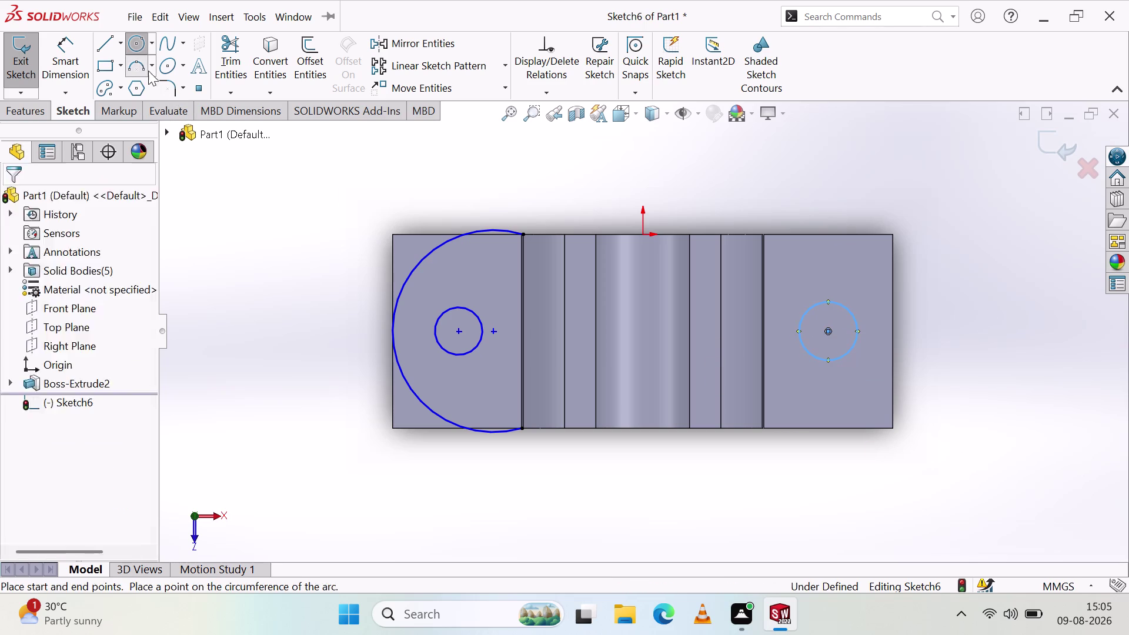
Sketch a three-point arc across the right foot's inner corners, bulging to the right edge.
click(761, 235)
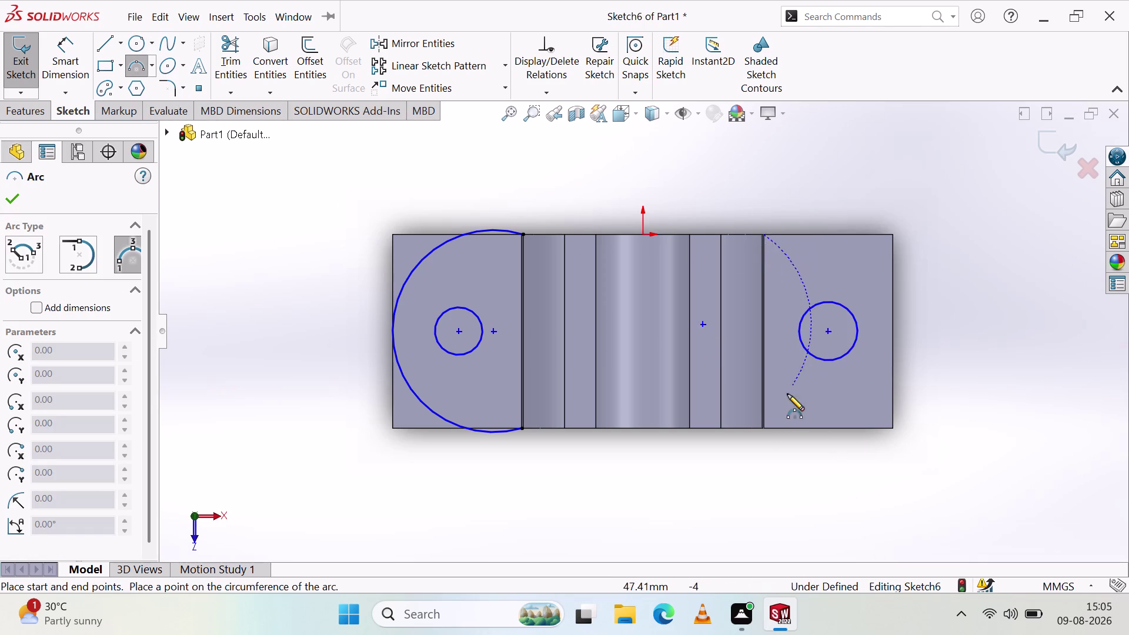
click(763, 427)
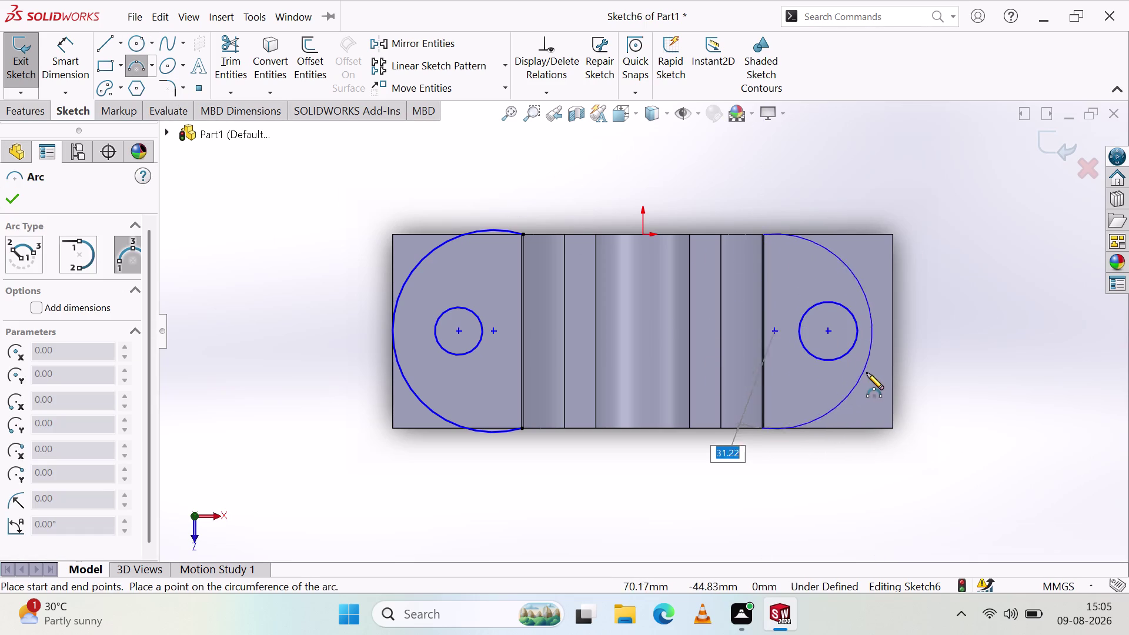
click(894, 332)
key(Escape)
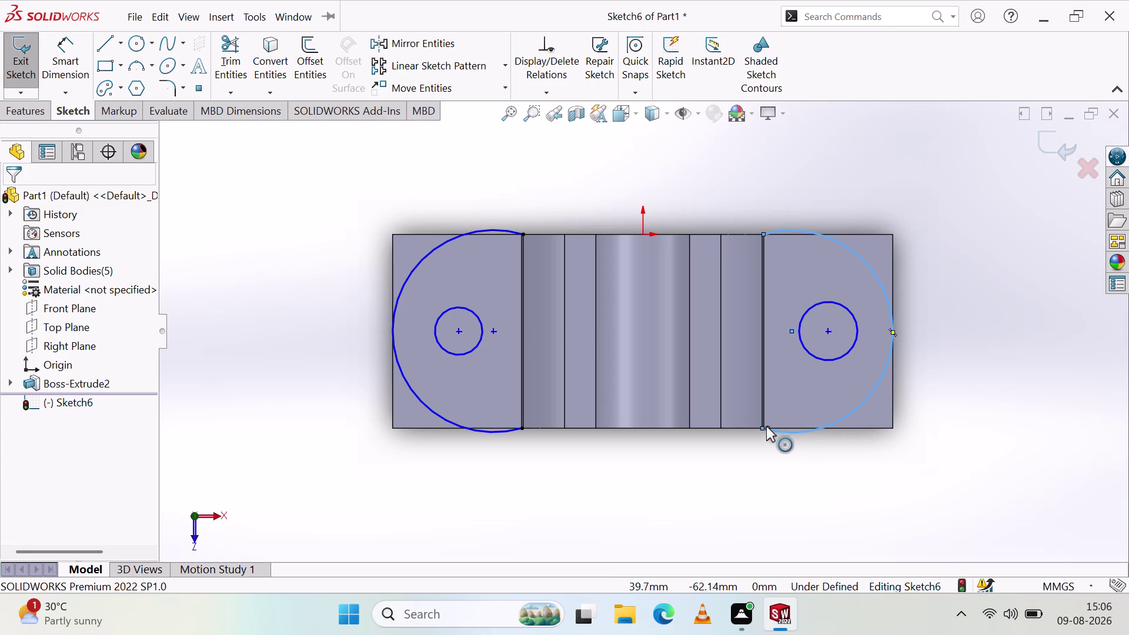
click(171, 90)
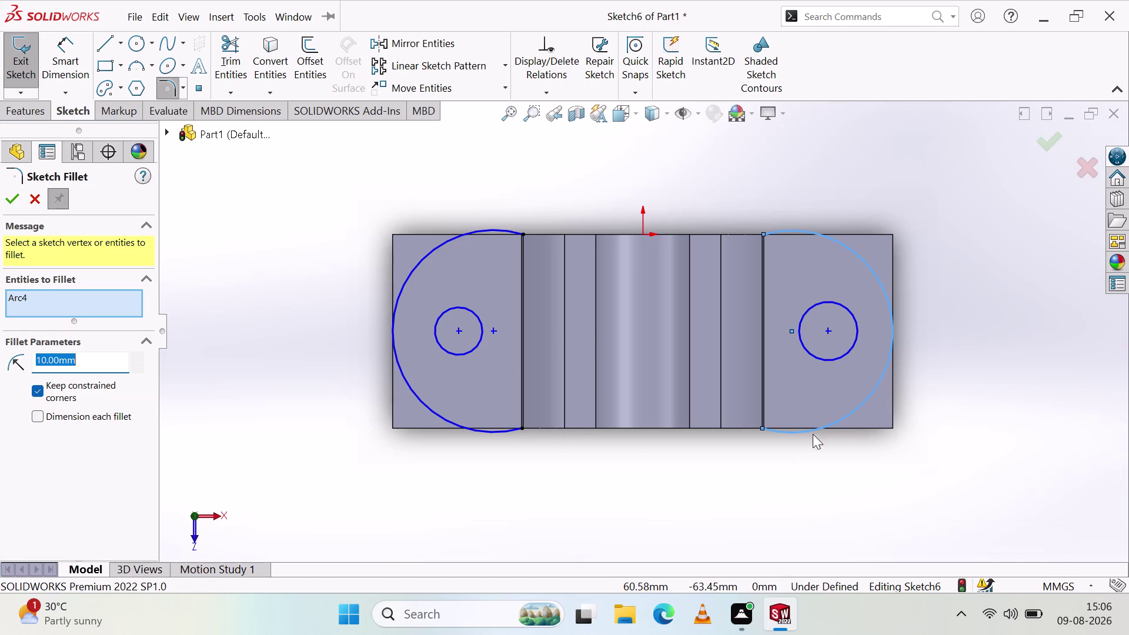
Clear the right end arc from the Sketch Fillet selection.
scroll(down, 3)
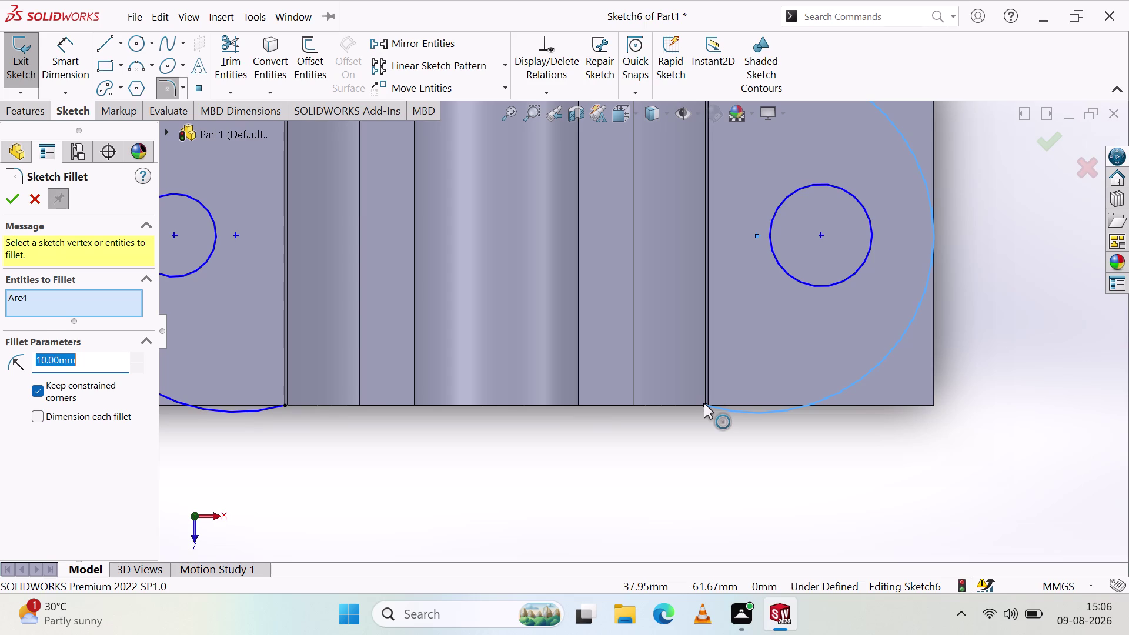
click(704, 404)
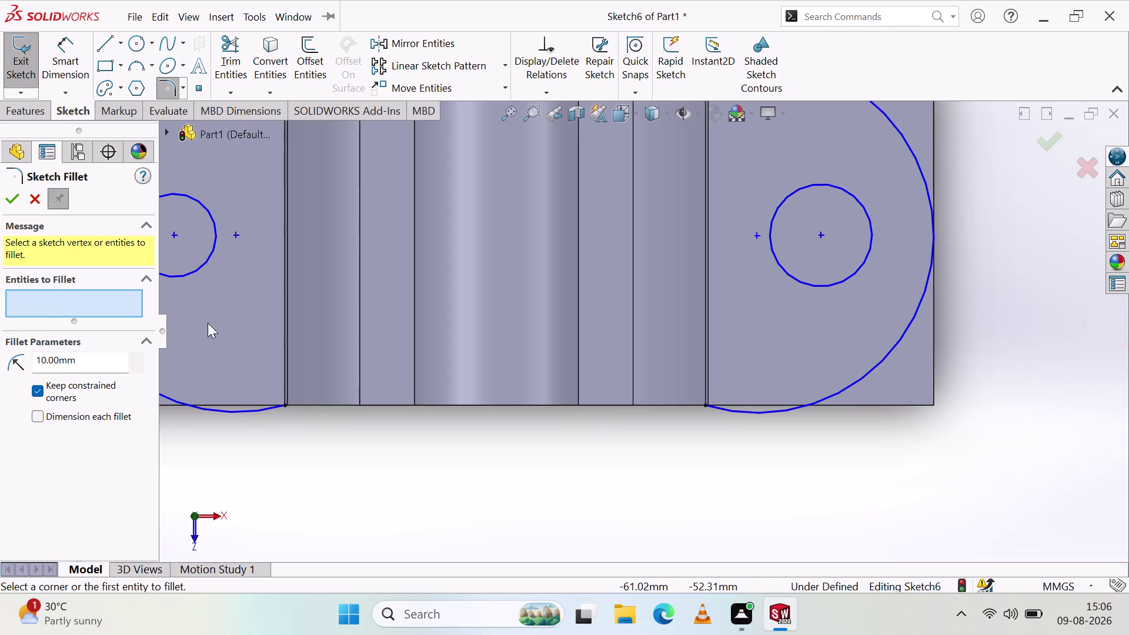
scroll(up, 3)
scroll(up, 3)
scroll(down, 3)
scroll(up, 3)
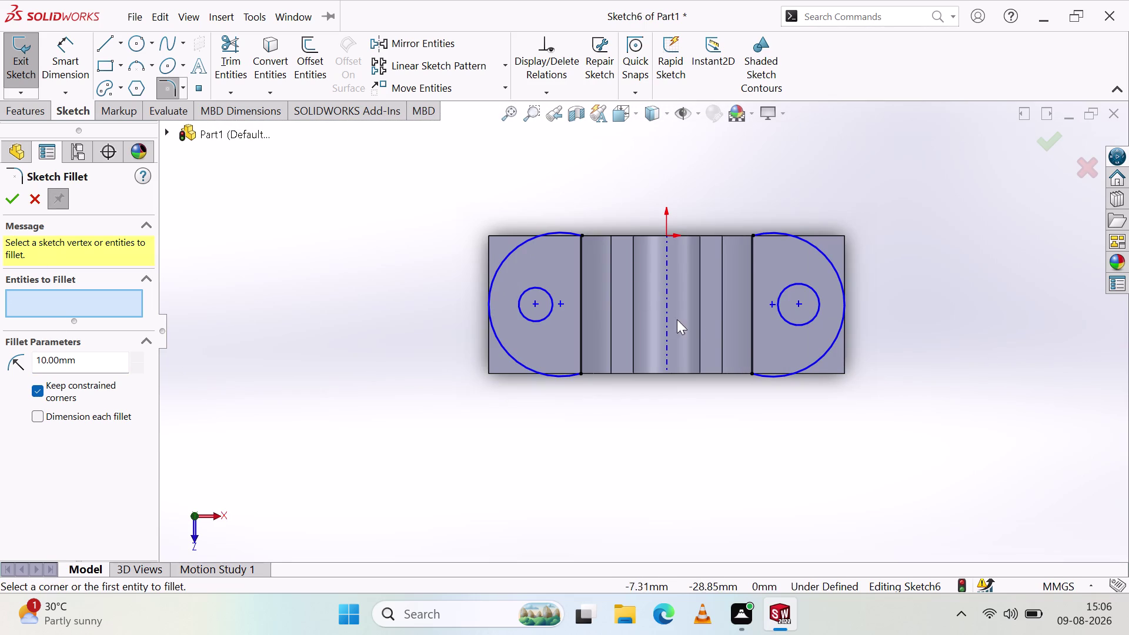
Check the bracket in angled, front and top views, then cancel the Sketch Fillet.
middle_click(695, 391)
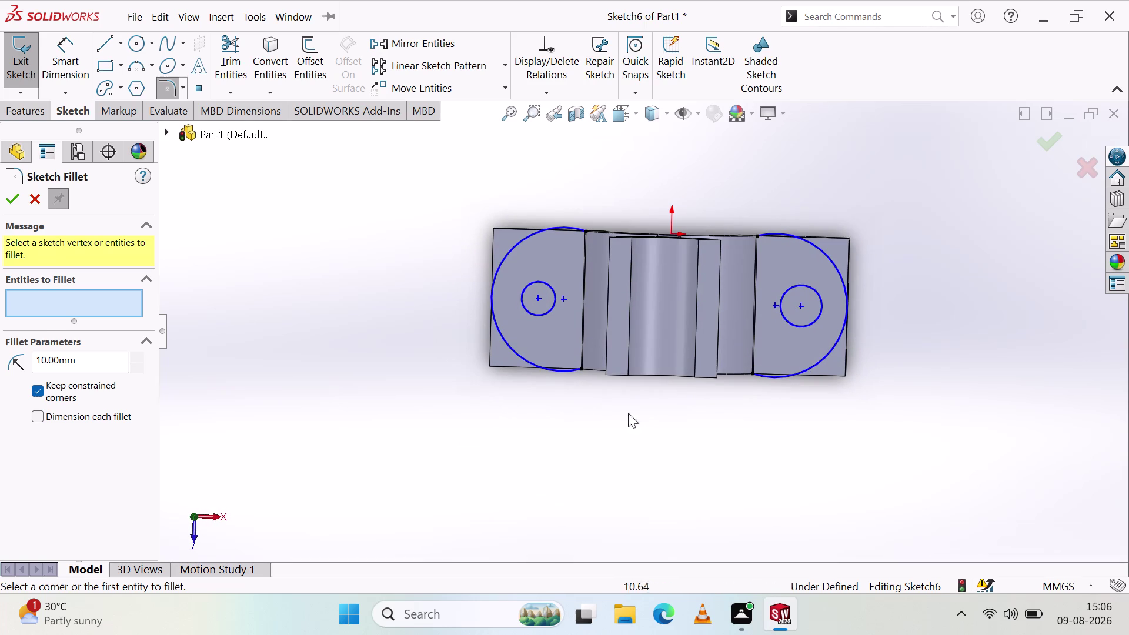
click(216, 513)
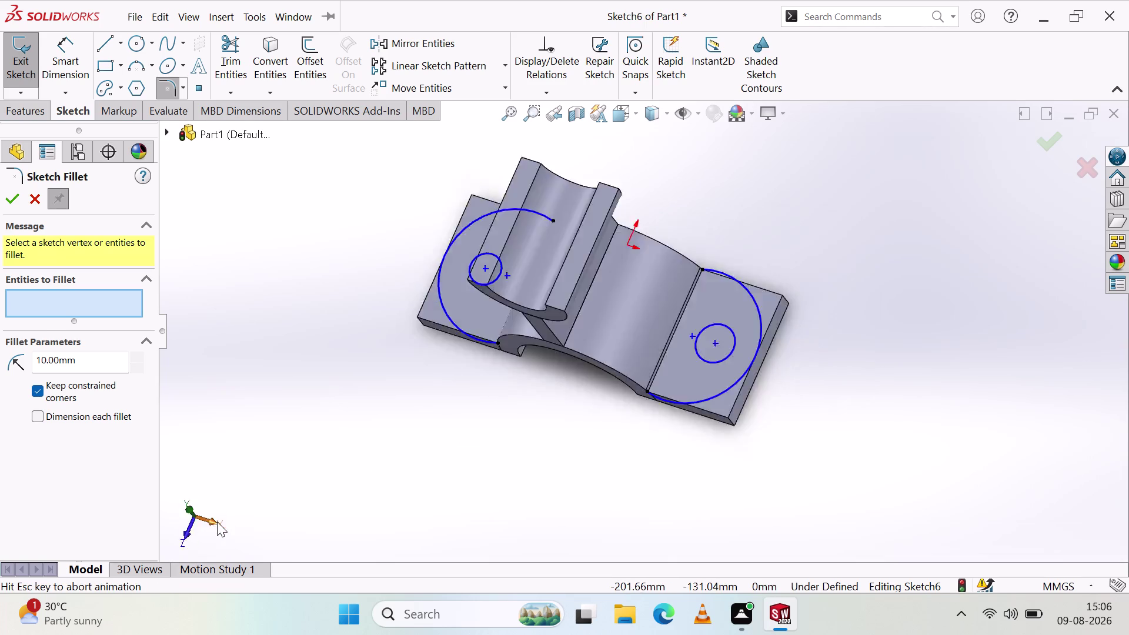
click(171, 516)
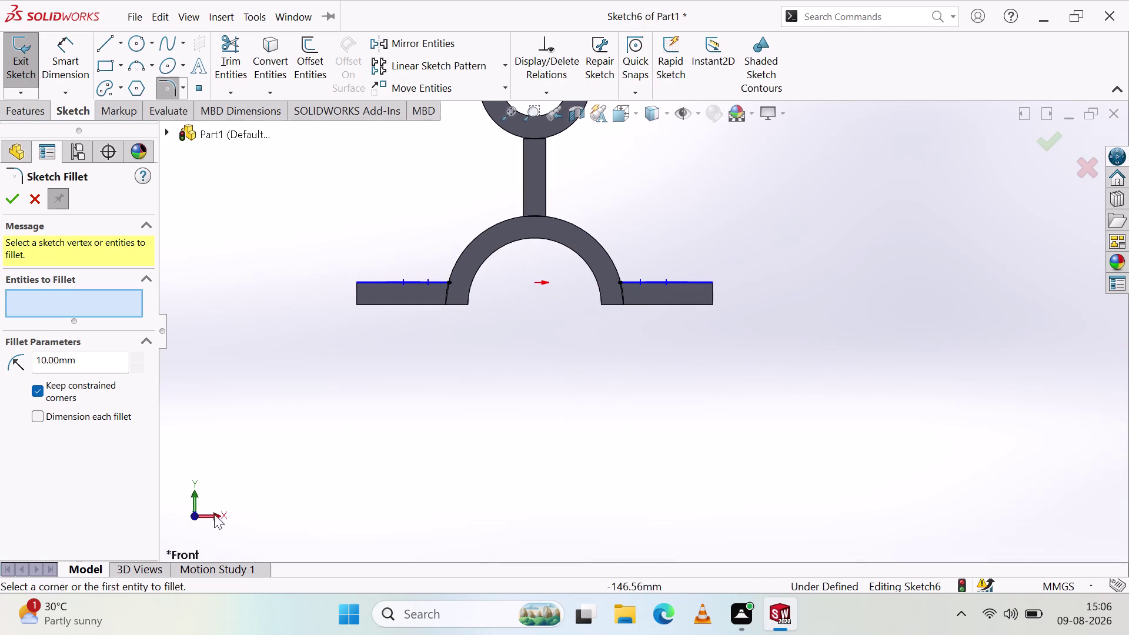
click(192, 494)
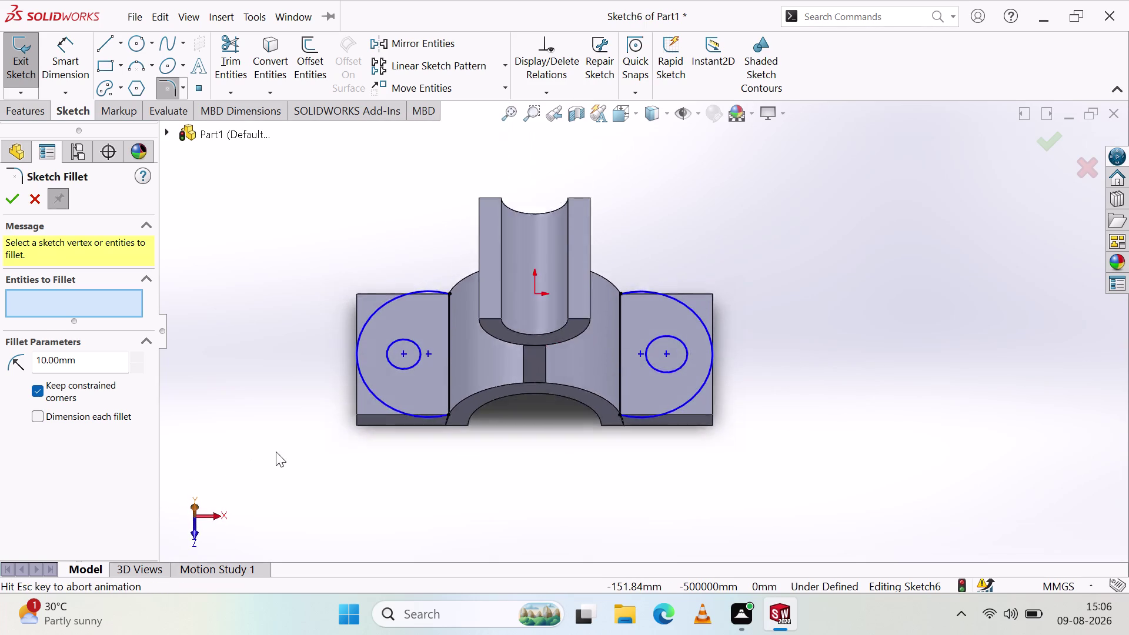
scroll(down, 3)
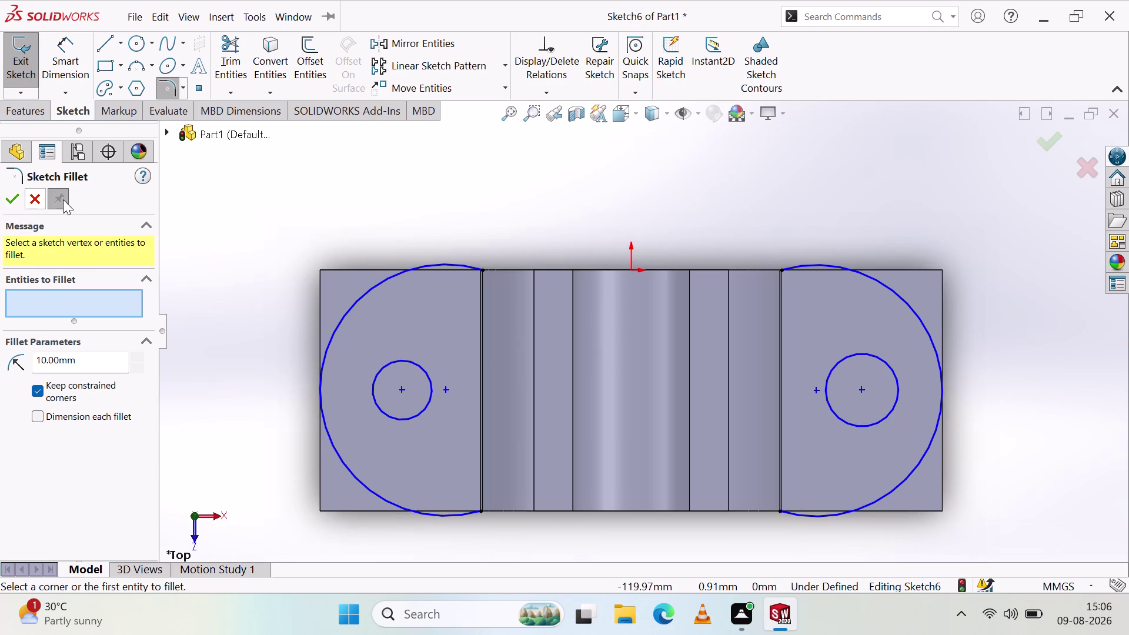
click(30, 201)
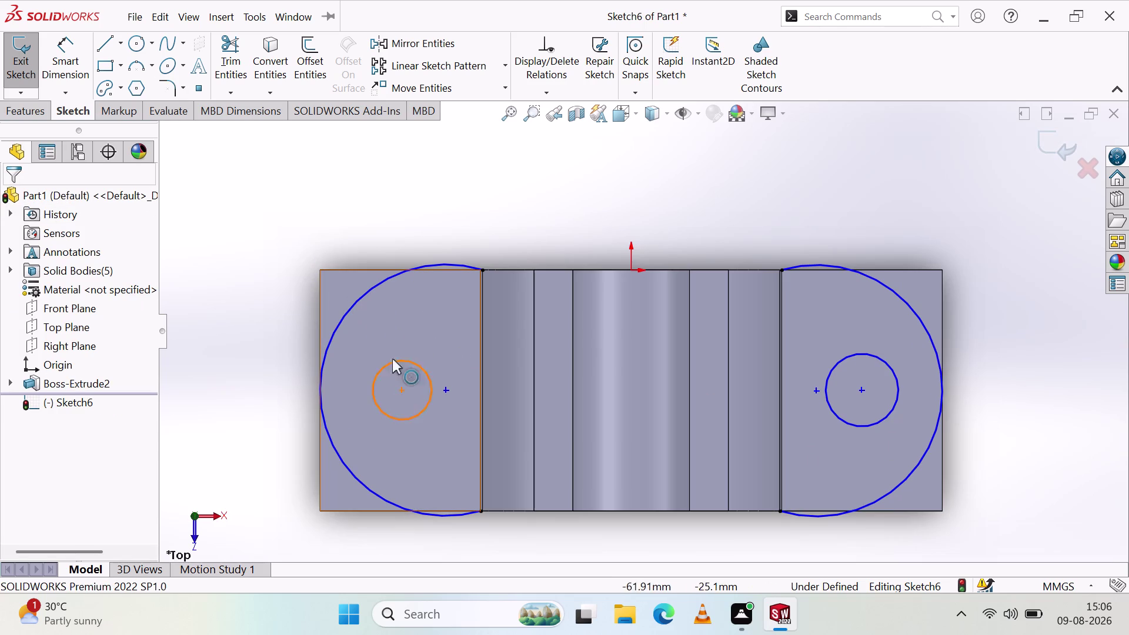
Dimension the left bolt-hole circle to Ø16 mm, then select both bolt-hole circles.
click(70, 52)
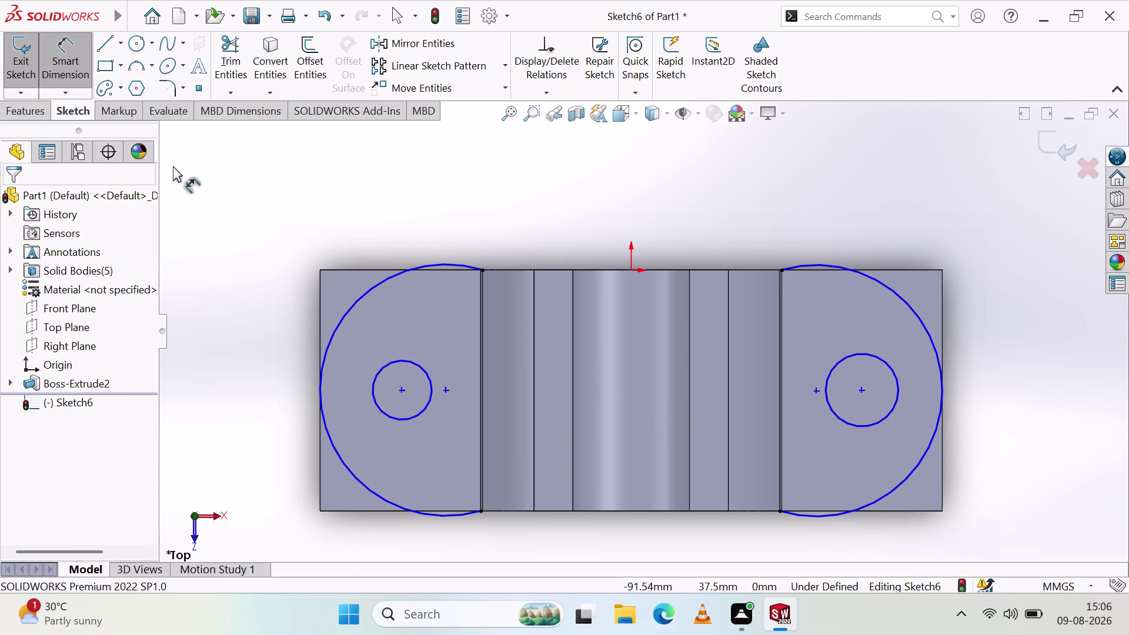
click(400, 361)
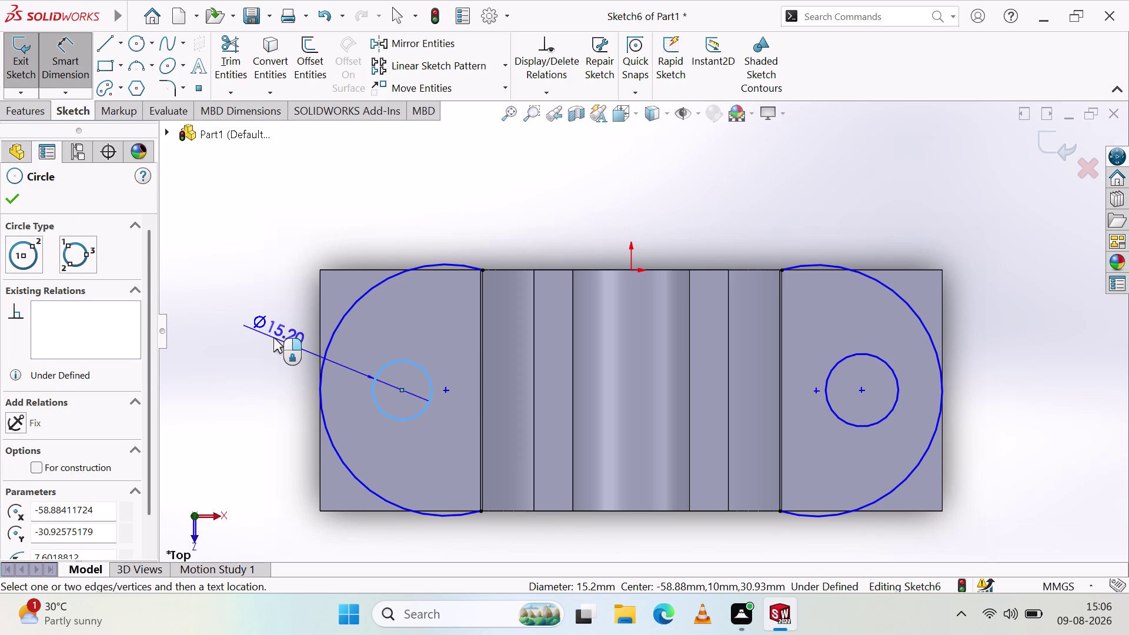
click(274, 338)
text(1)
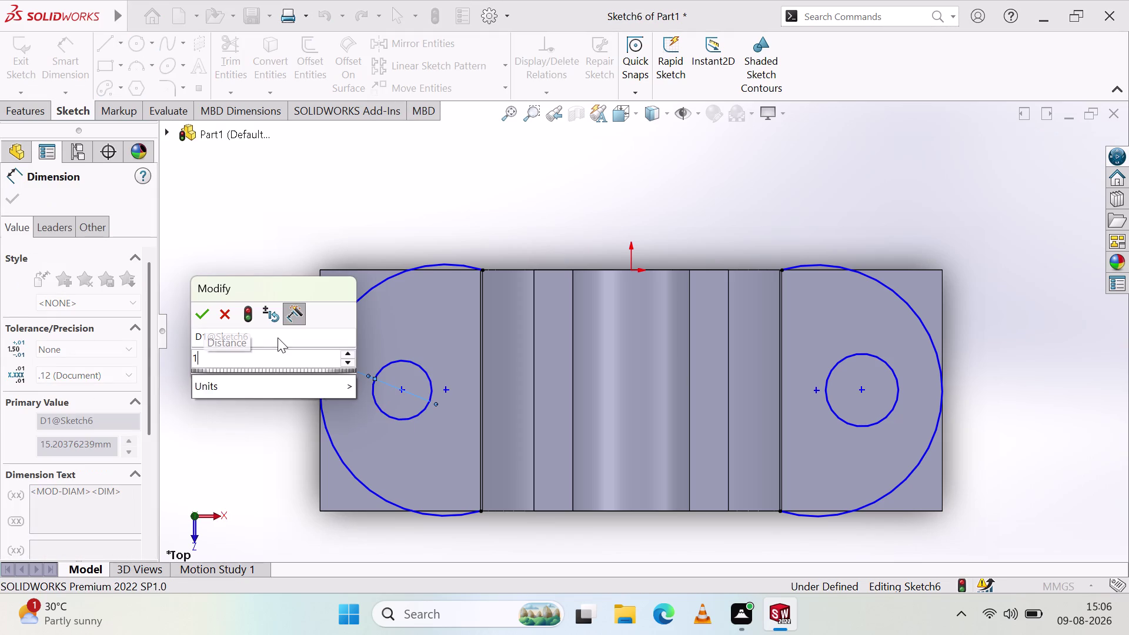
text(6)
click(202, 311)
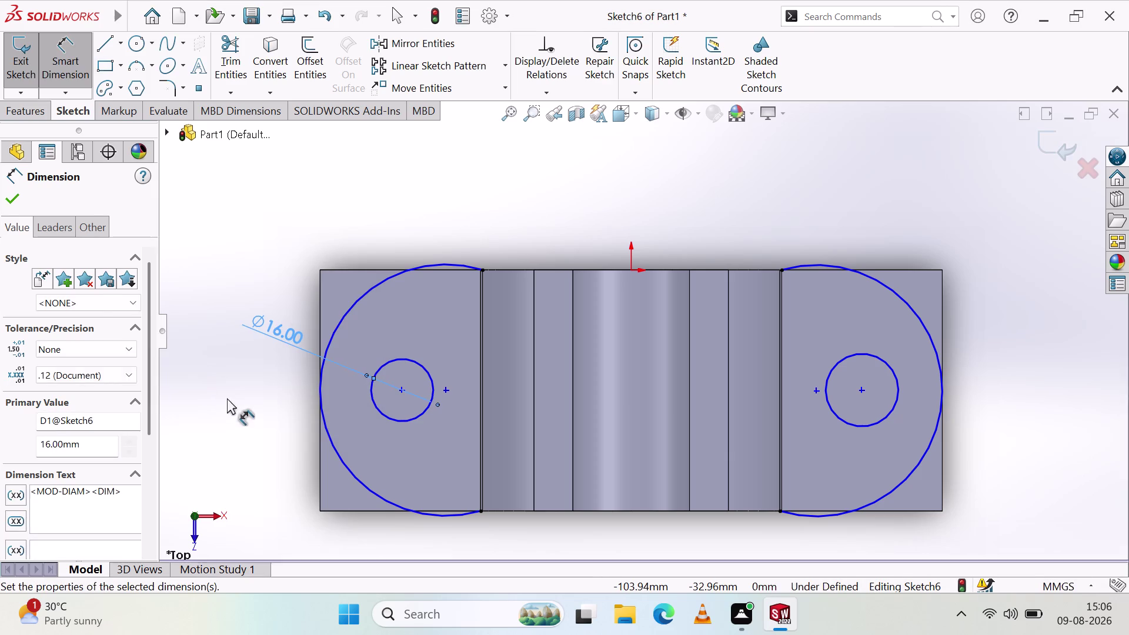
click(227, 398)
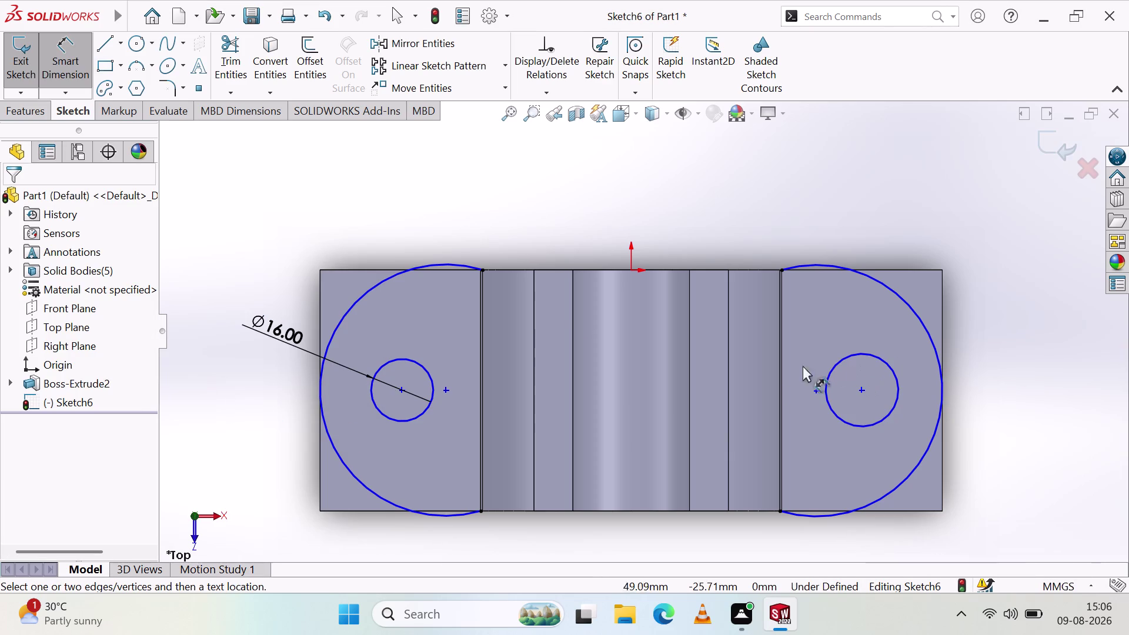
key(Escape)
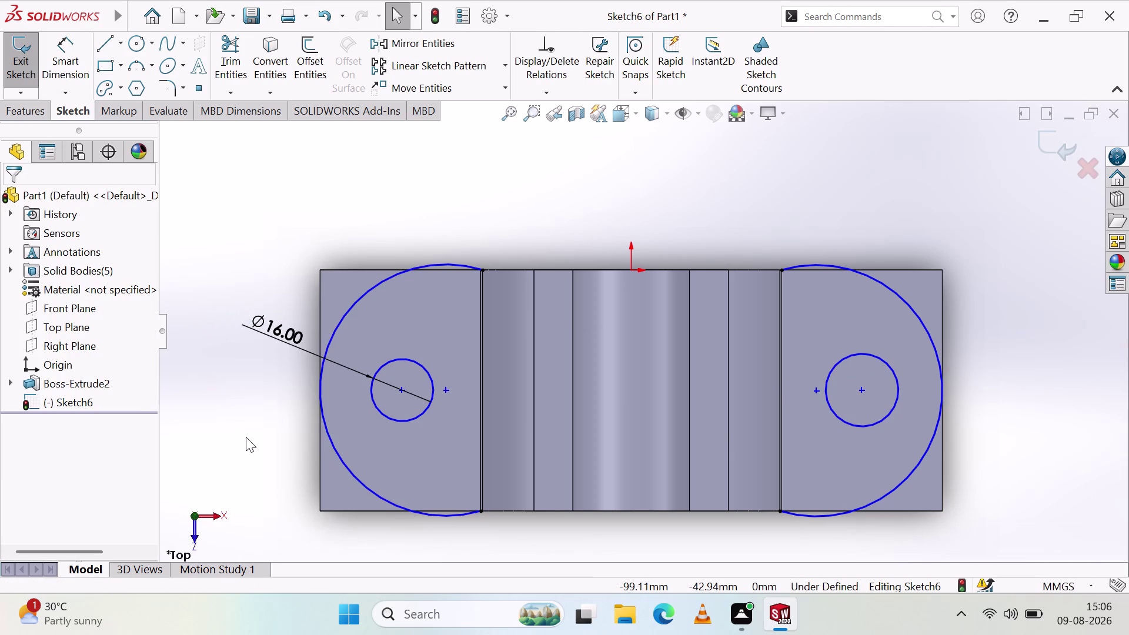
click(428, 411)
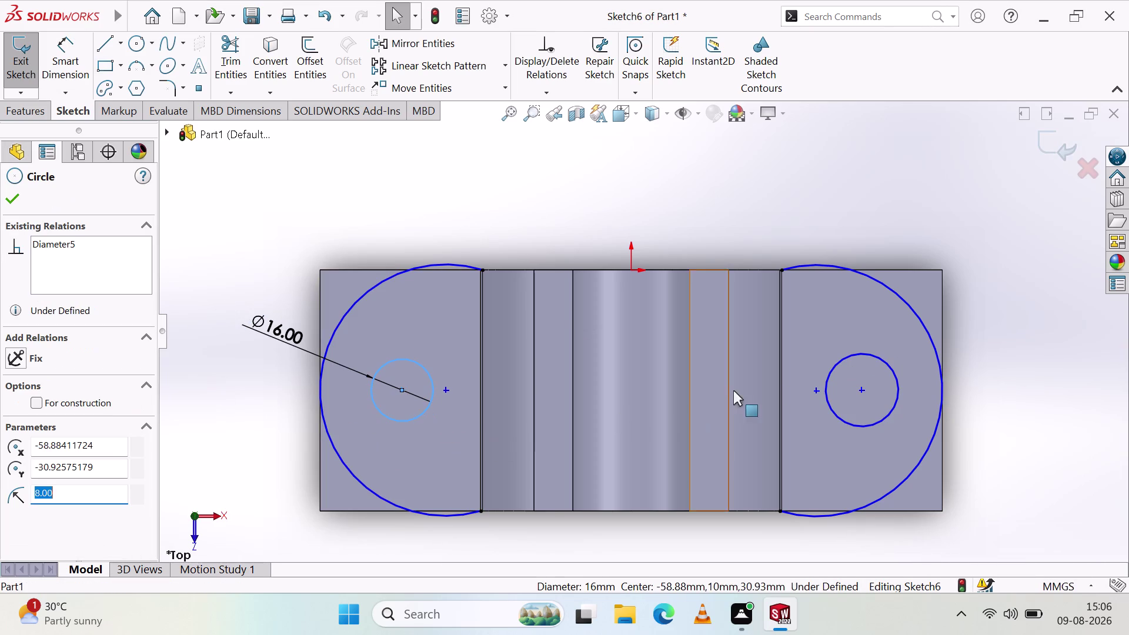
click(836, 417)
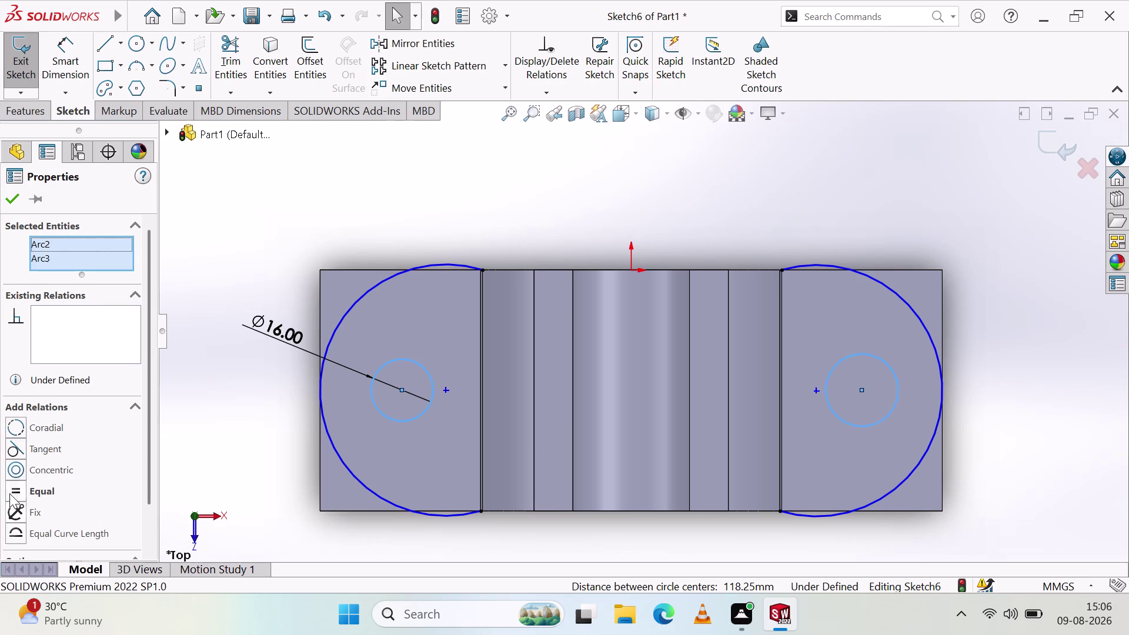
Add an Equal relation so the right circle matches the Ø16 left one, skipping a redundant diameter.
click(10, 489)
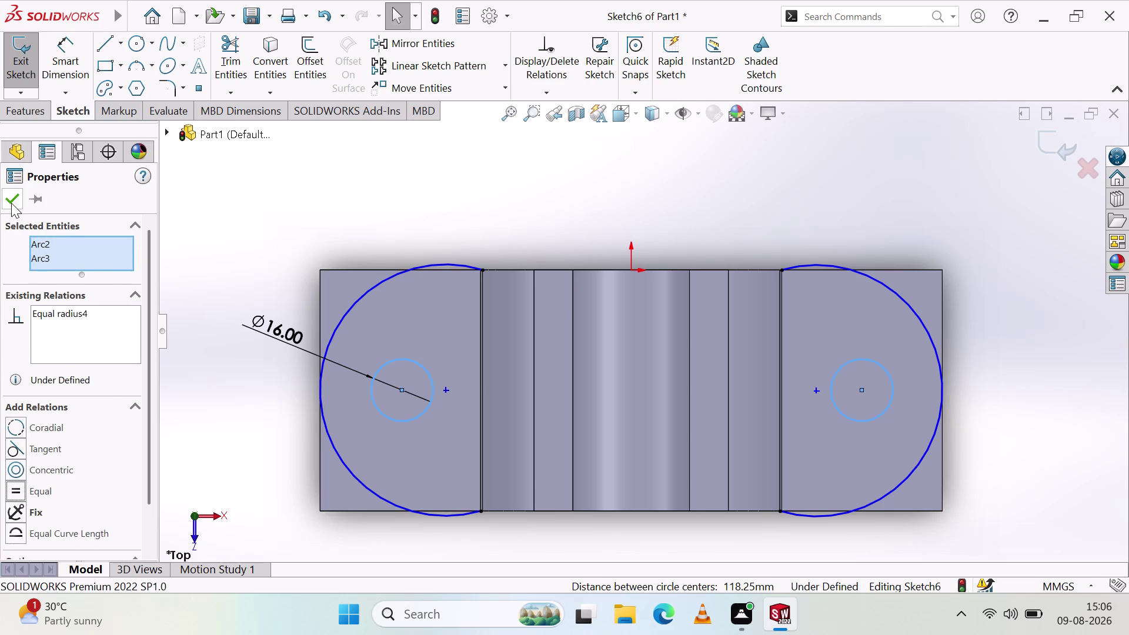
click(11, 203)
click(224, 396)
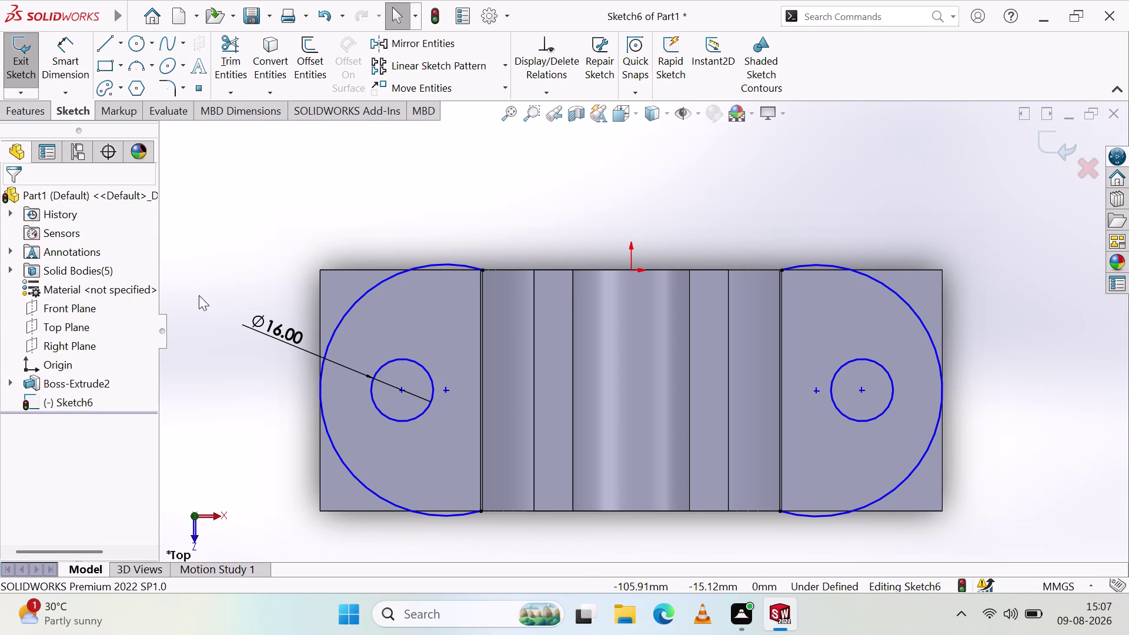
click(72, 78)
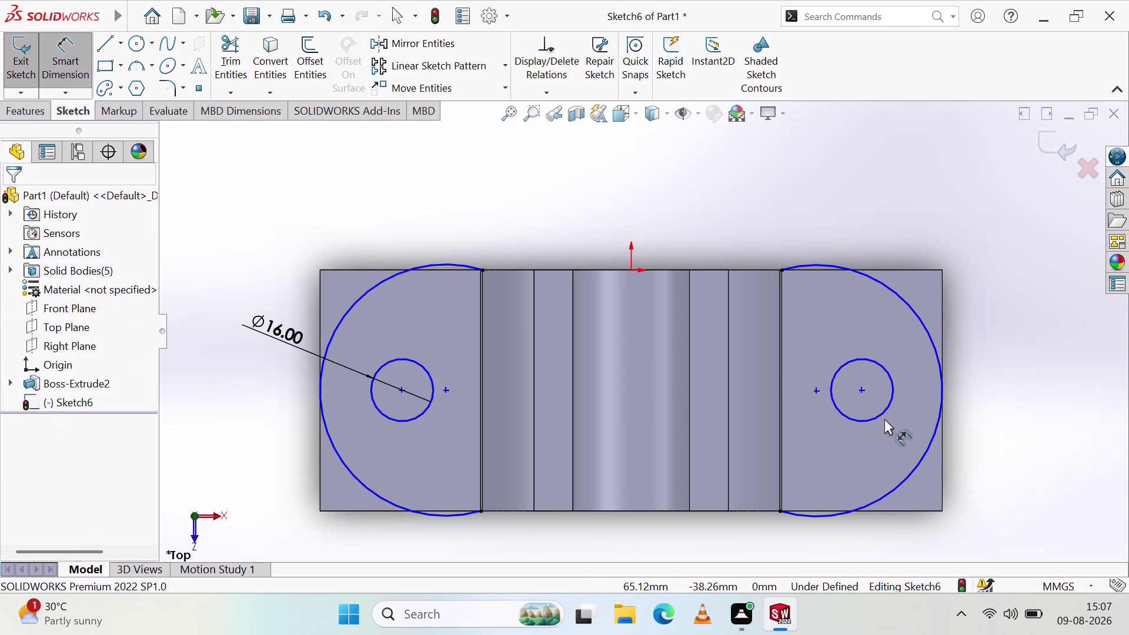
click(884, 410)
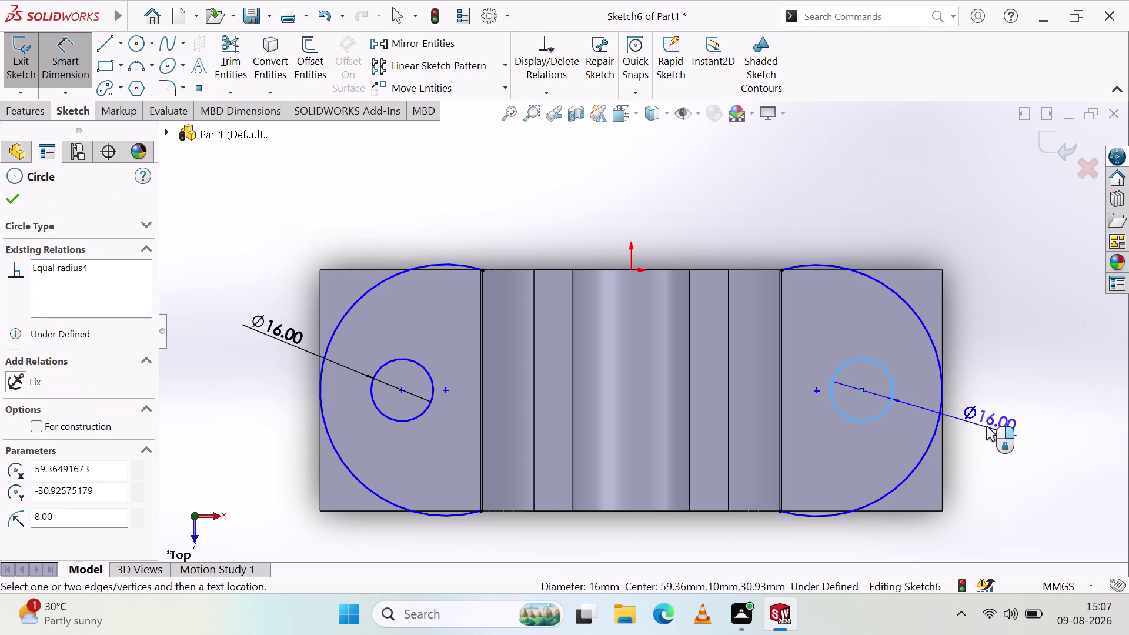
key(Escape)
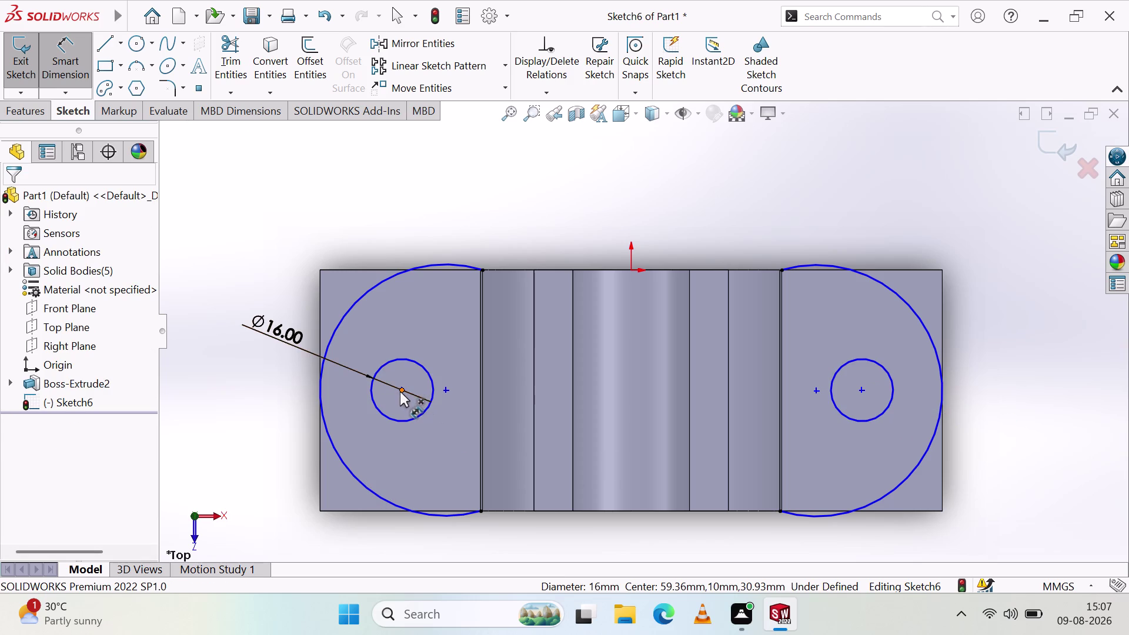
click(400, 389)
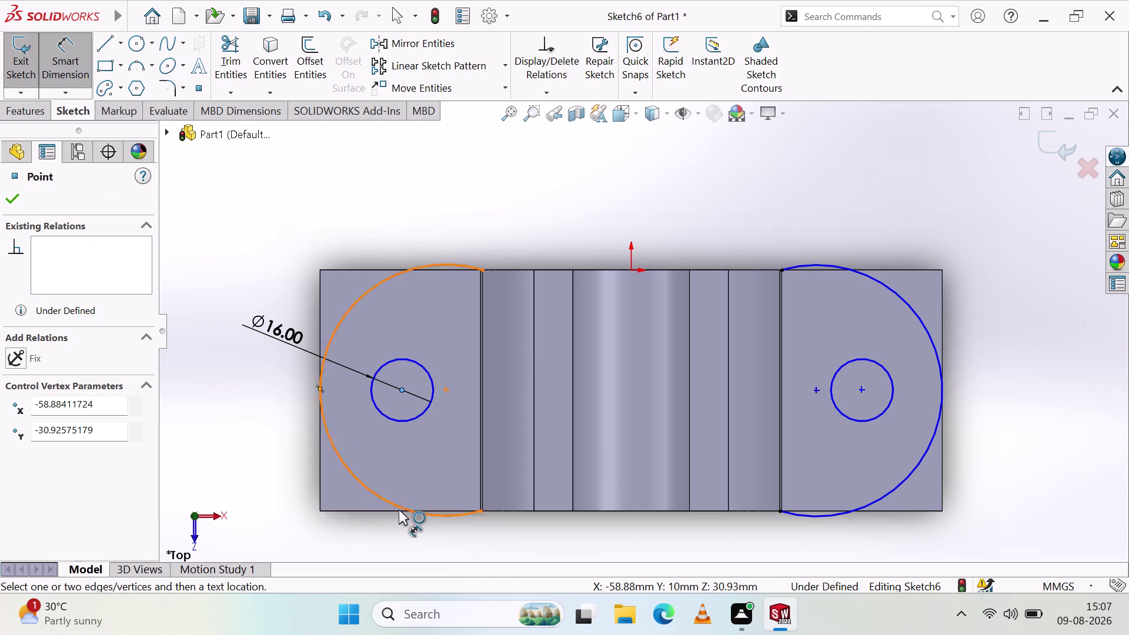
Dimension the left hole centre 20 mm horizontally from the left end arc.
click(321, 388)
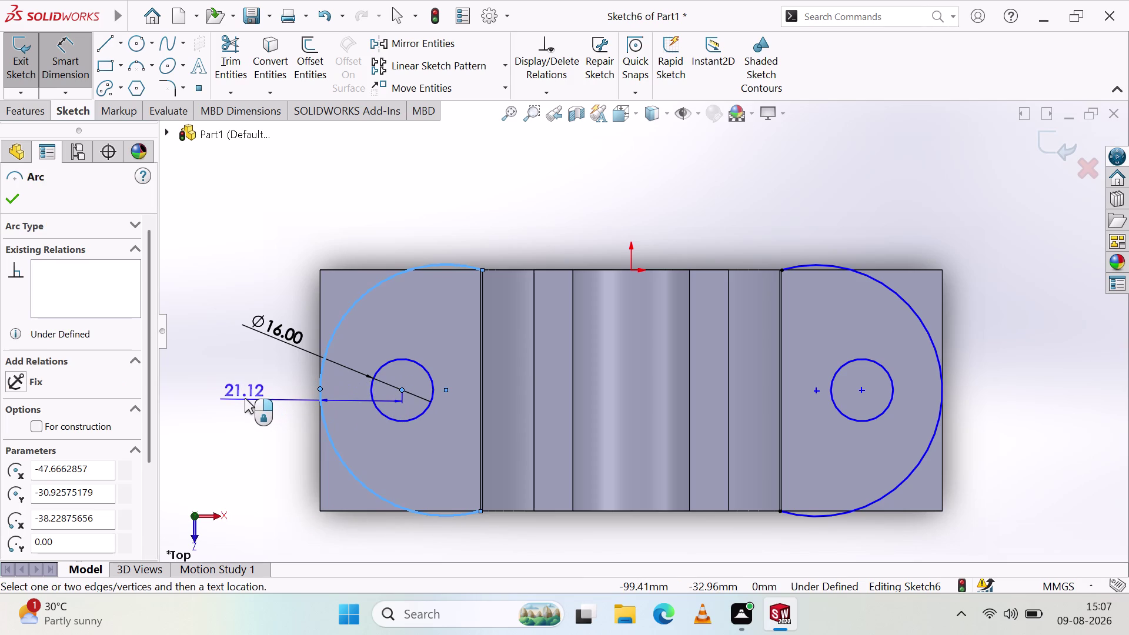
click(245, 398)
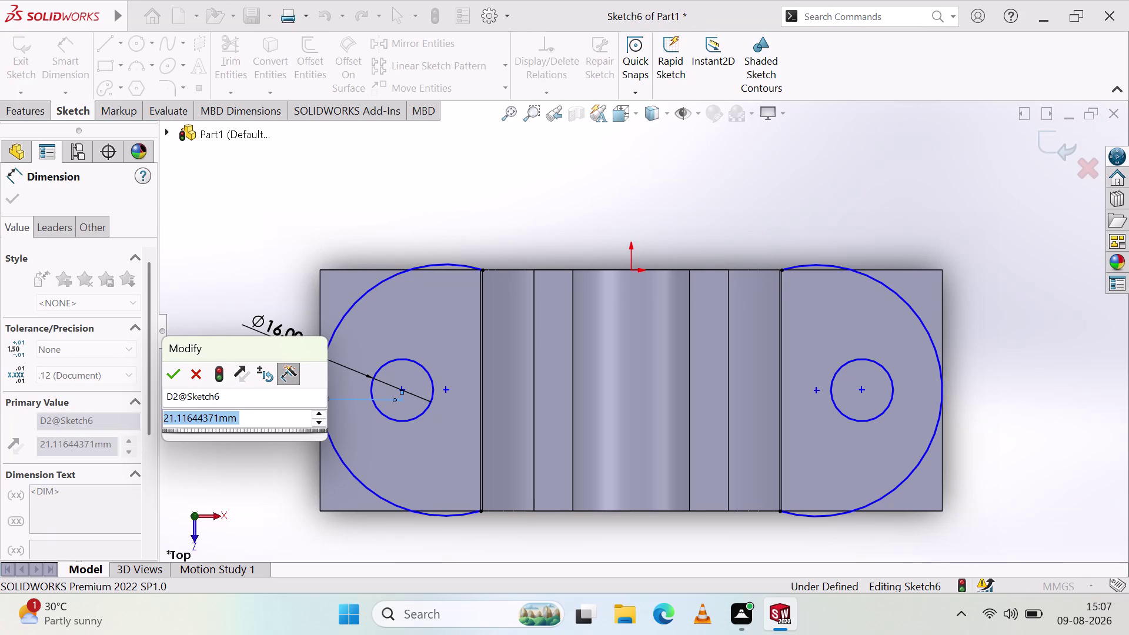
text(2)
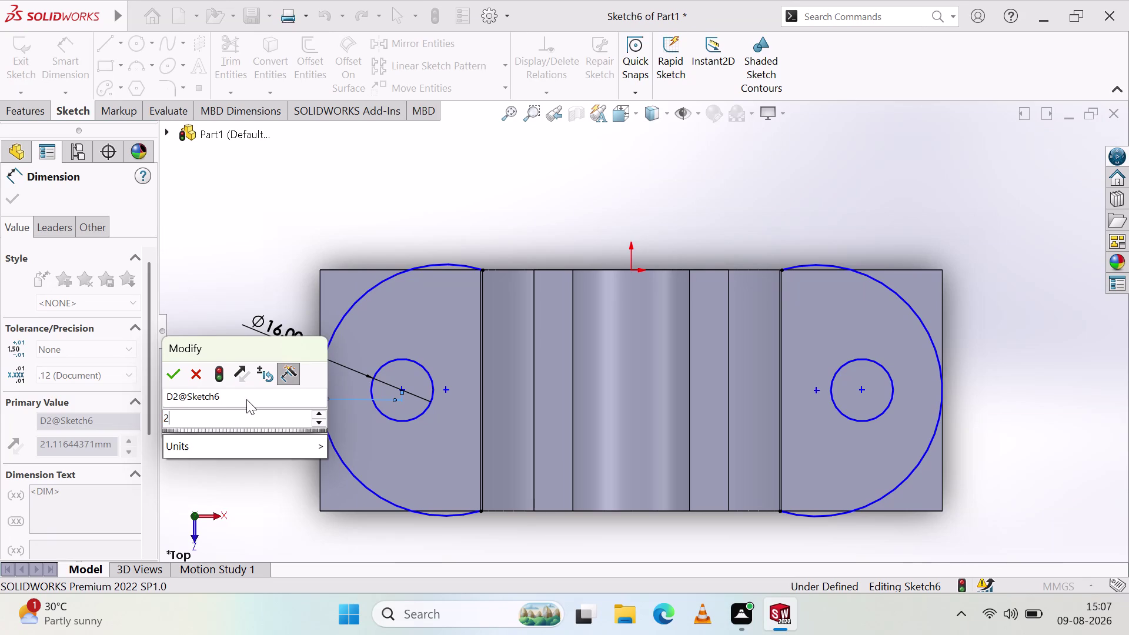
text(0)
click(171, 371)
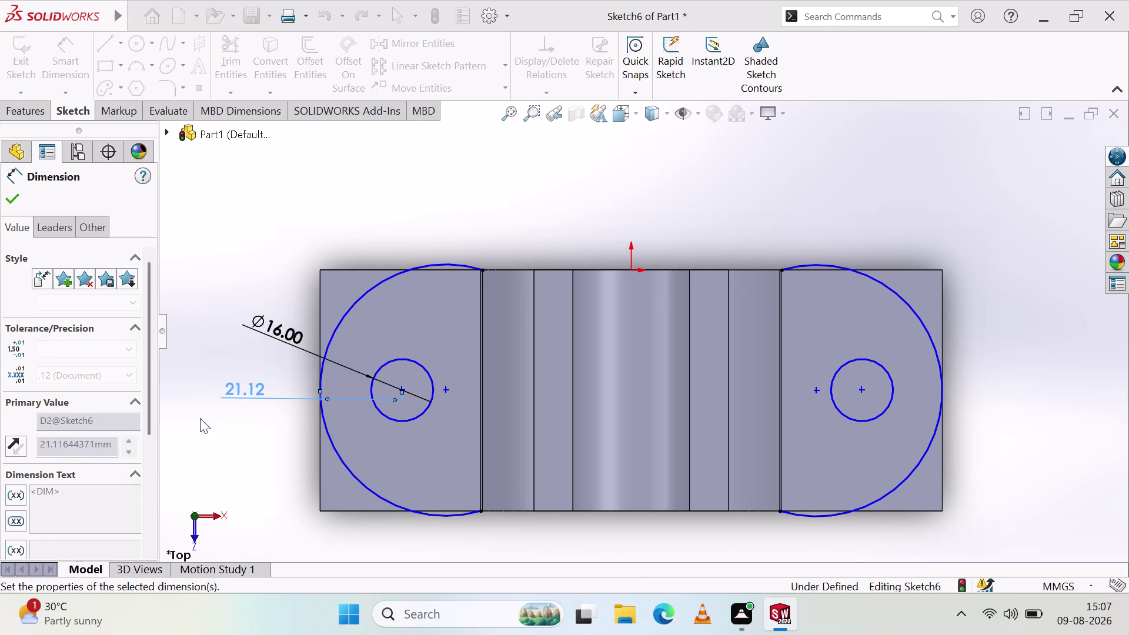
click(218, 455)
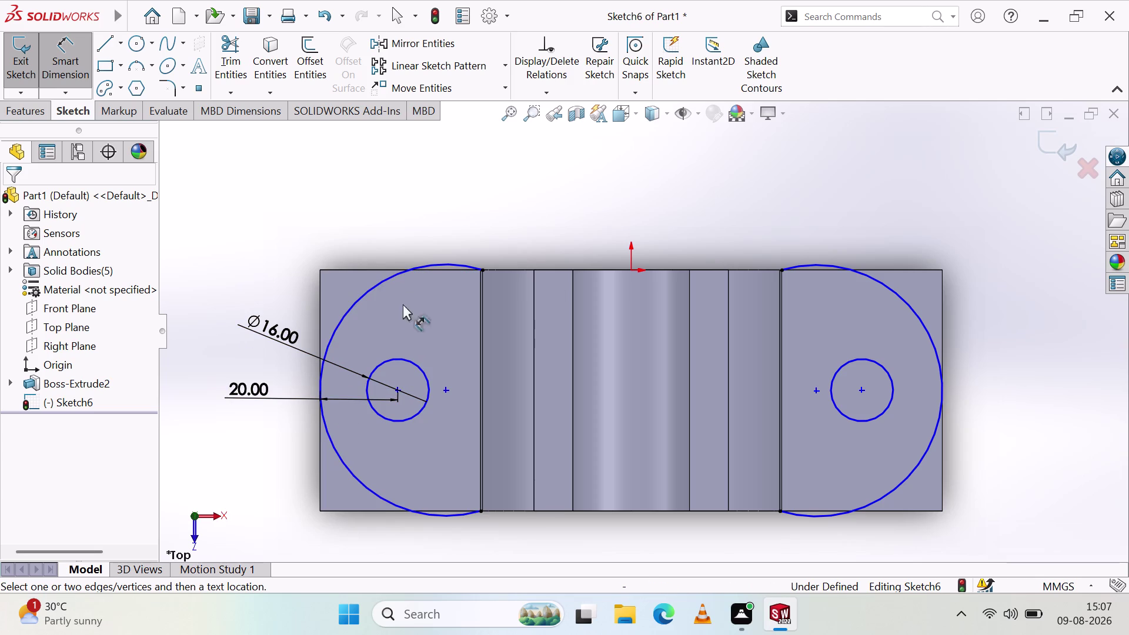
click(398, 388)
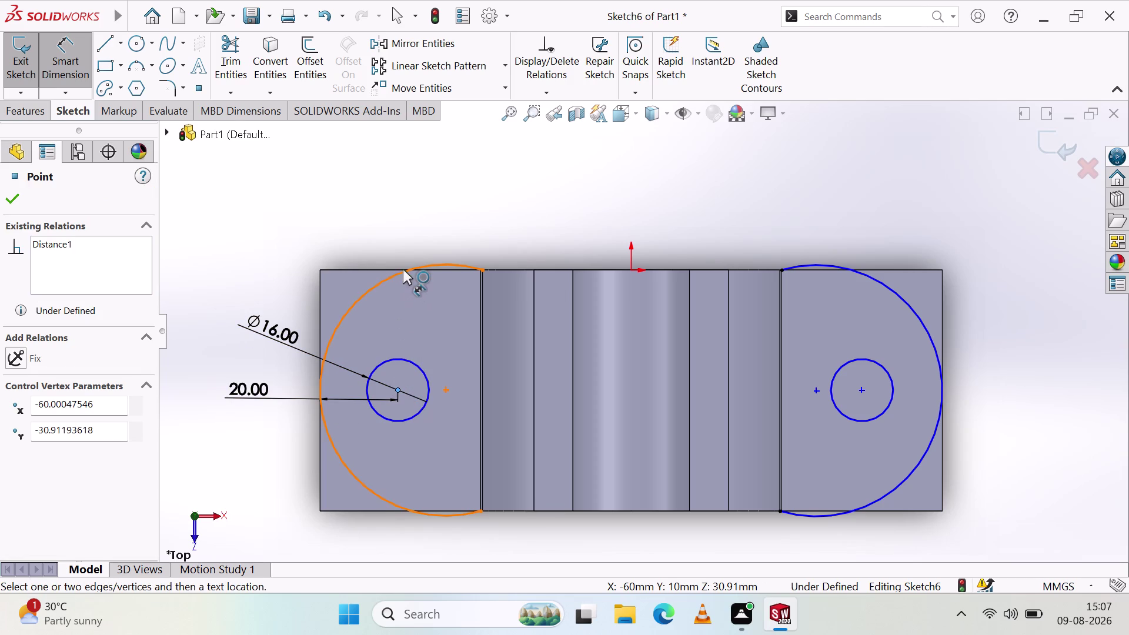
Place a vertical dimension from the left hole centre to the face's top edge.
scroll(down, 3)
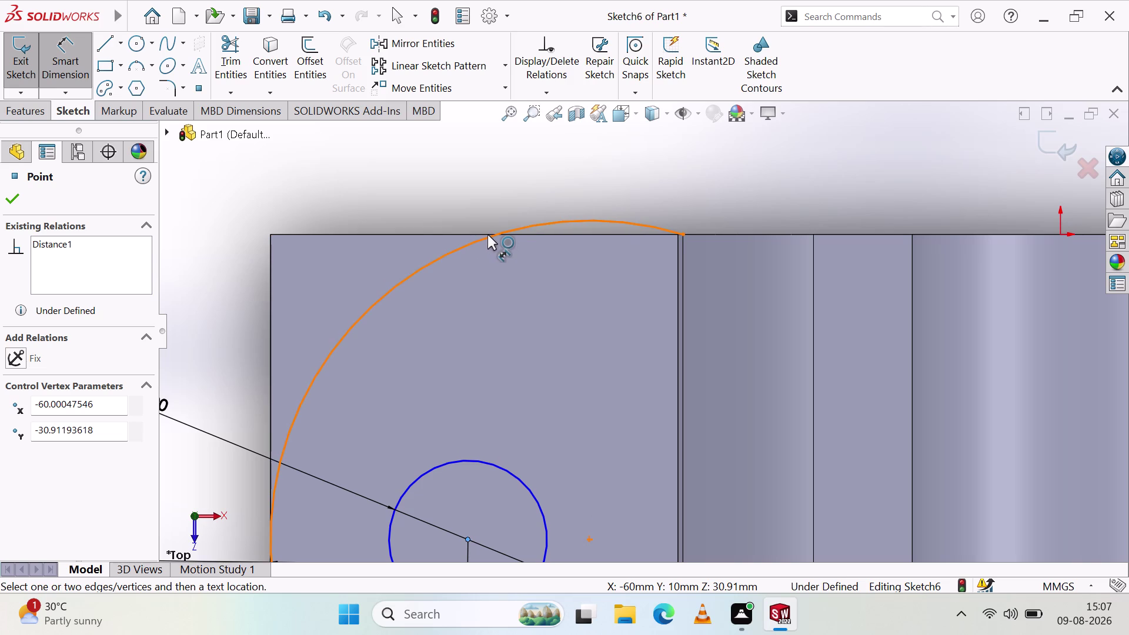
scroll(down, 3)
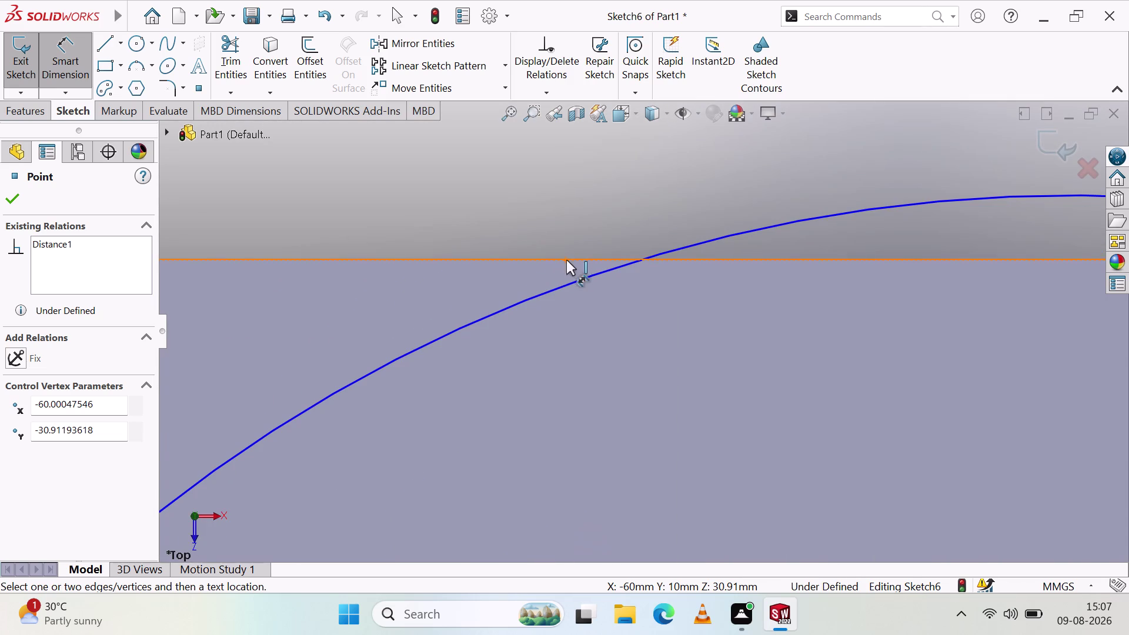
click(566, 258)
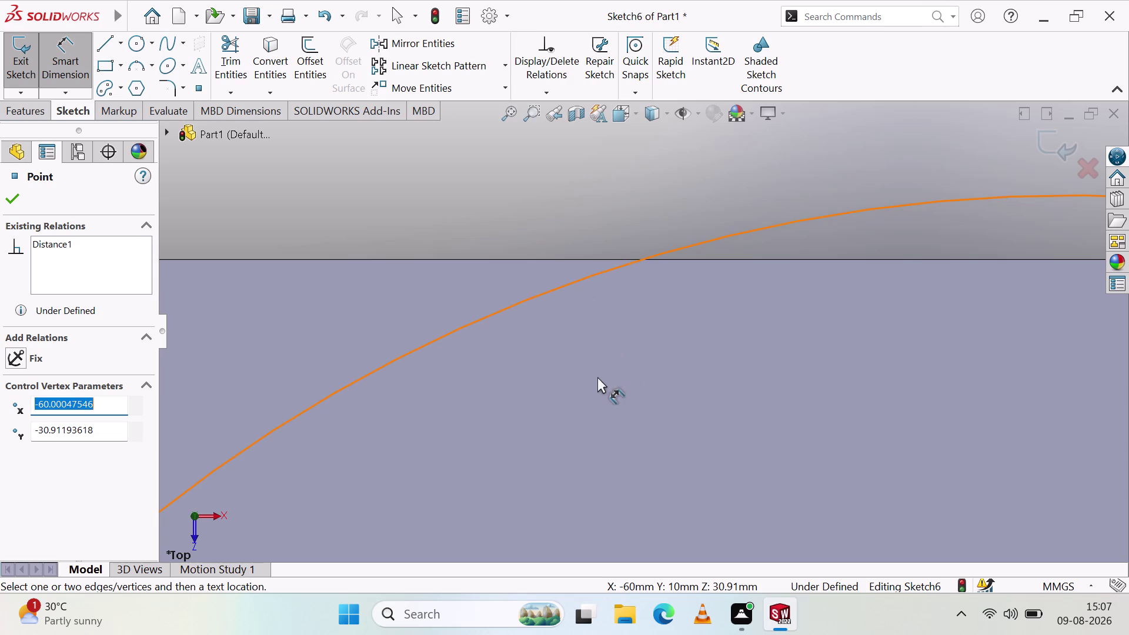
scroll(down, 3)
scroll(up, 3)
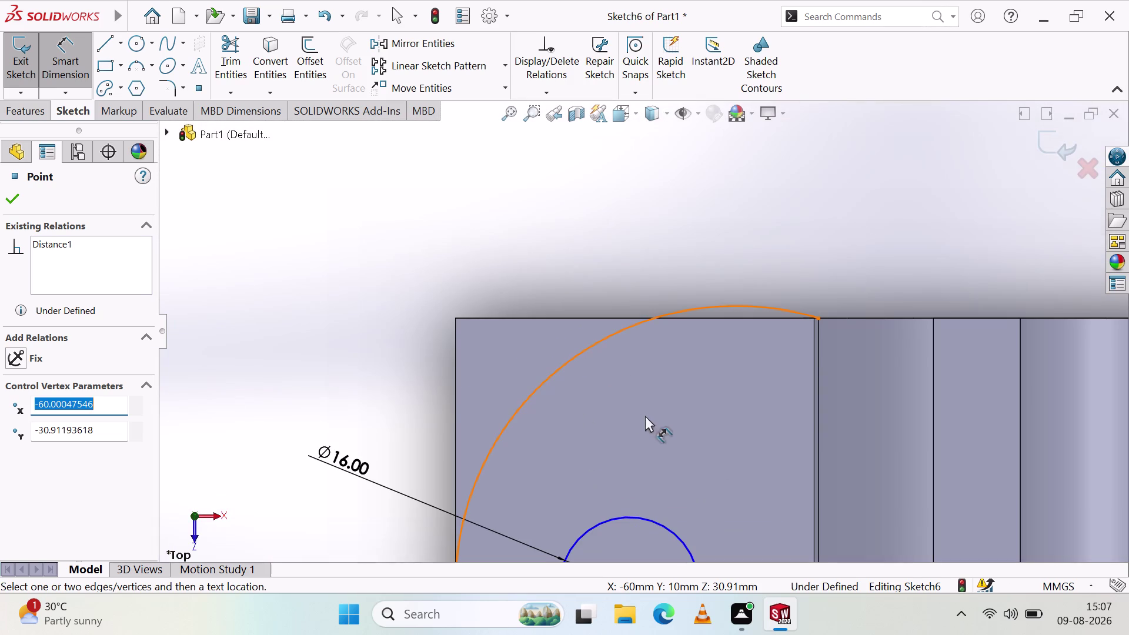
scroll(down, 3)
scroll(up, 3)
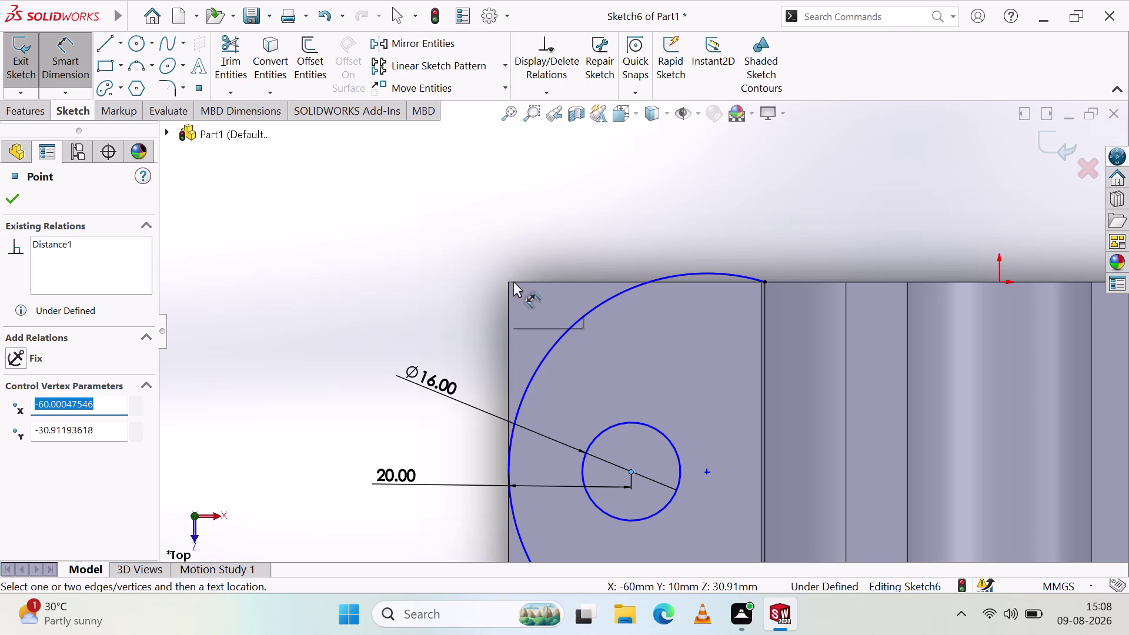
click(513, 281)
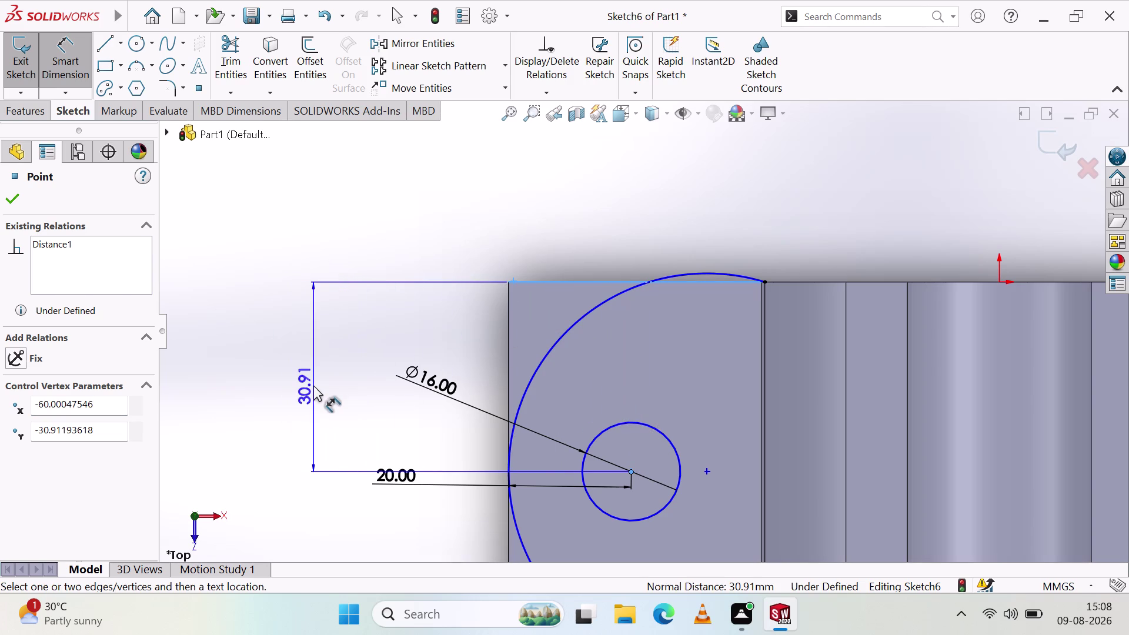
click(313, 385)
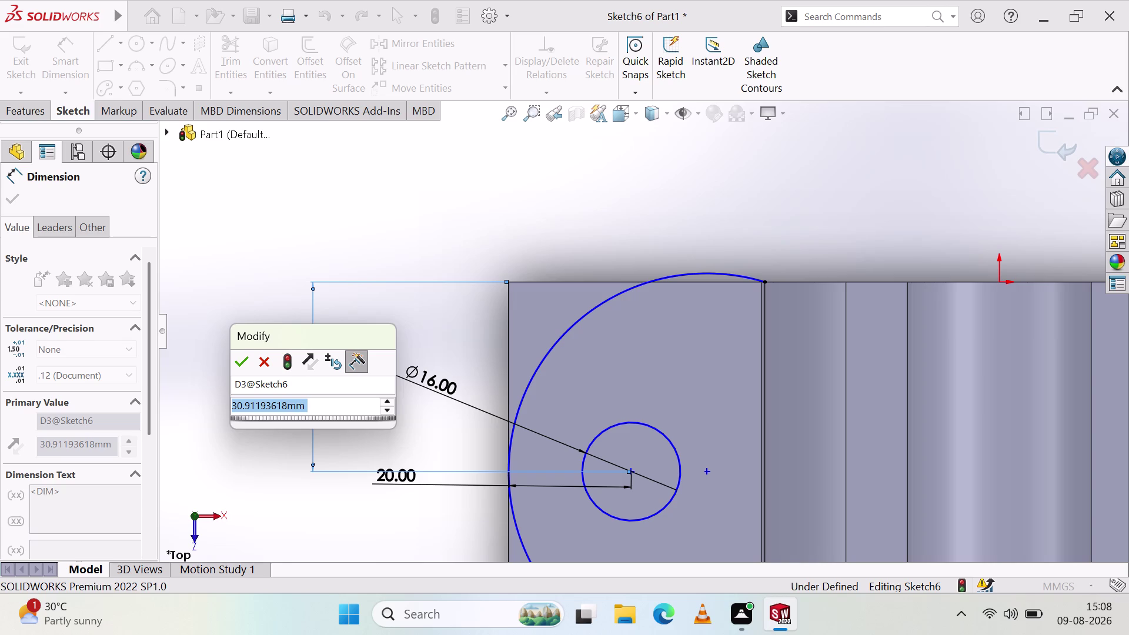
Try values of 25 and then 20 mm, undoing both to keep 30.91 mm.
text(25)
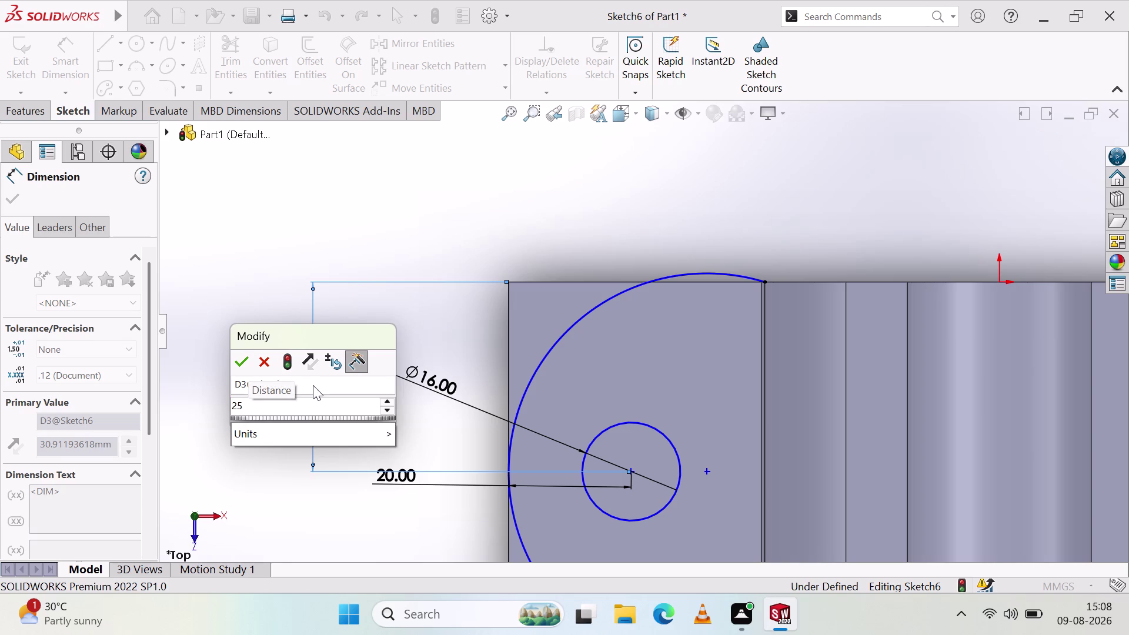
click(234, 366)
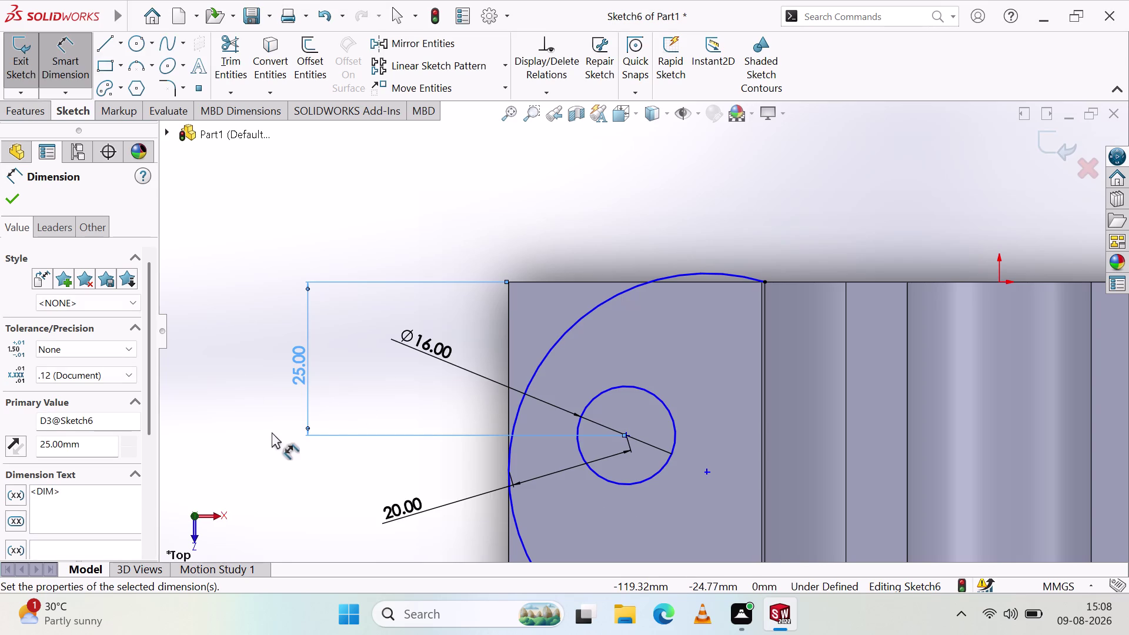
scroll(up, 3)
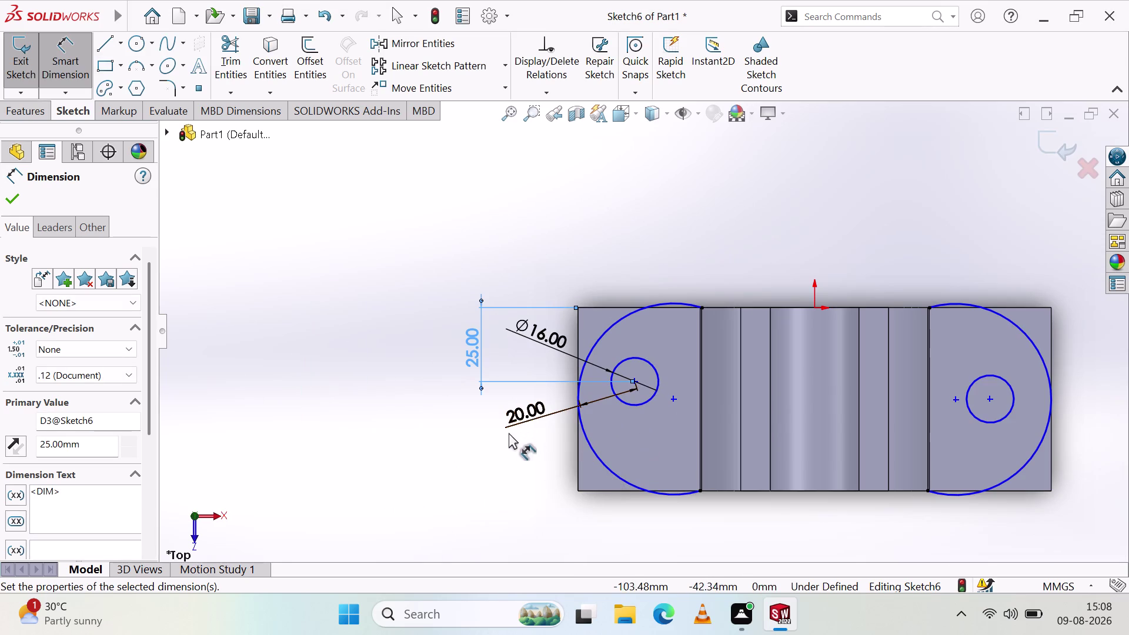
key(ctrl+z)
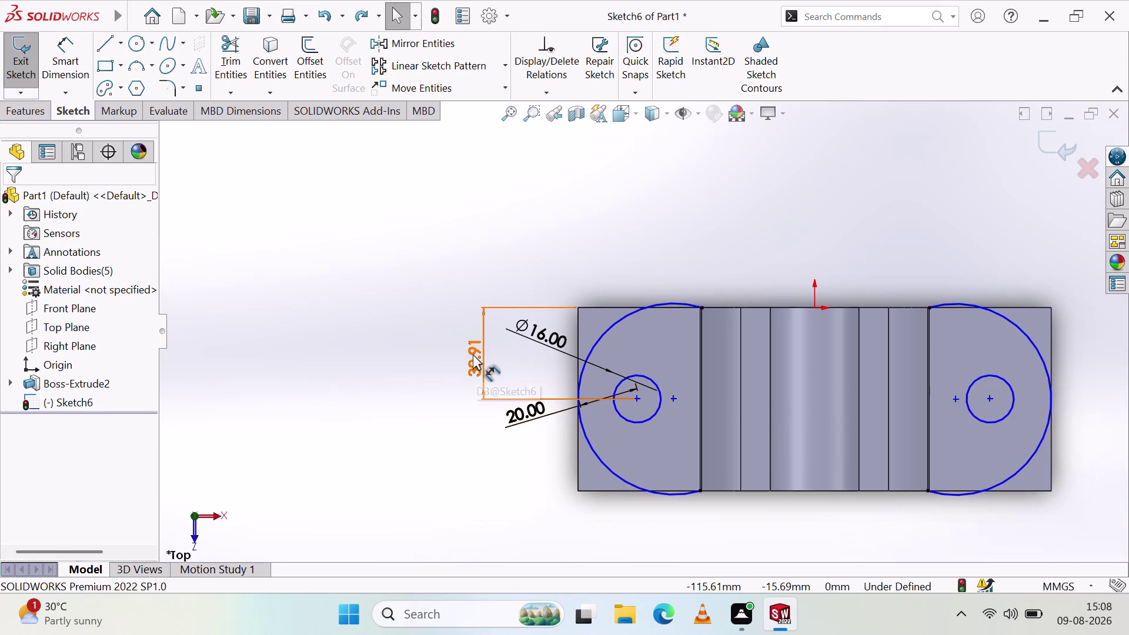
double_click(473, 355)
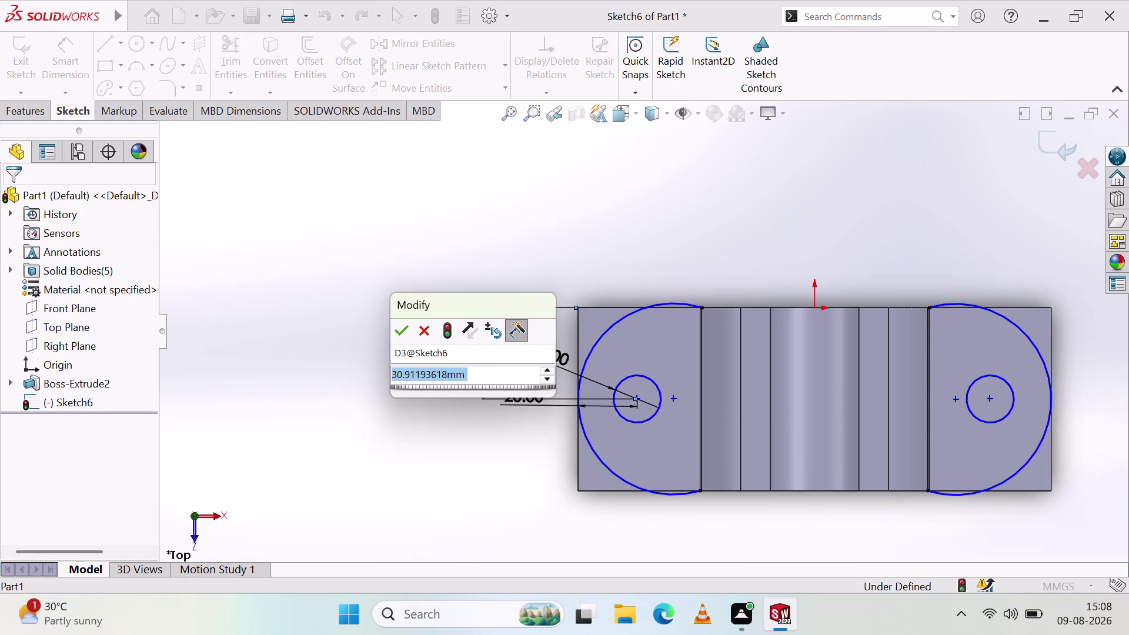
text(20)
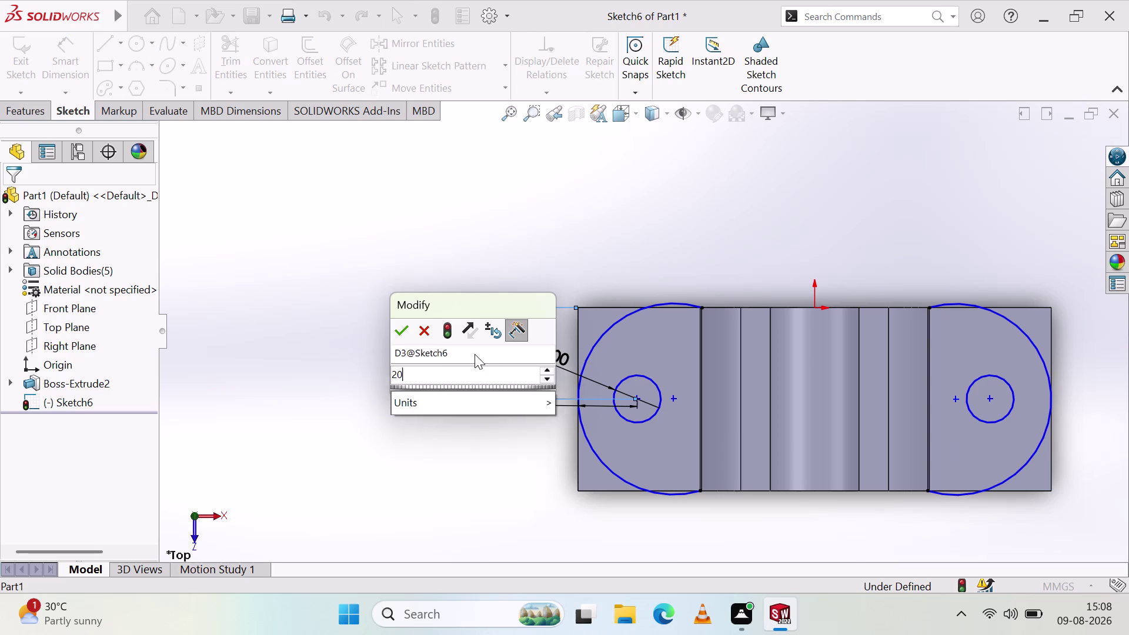
click(397, 329)
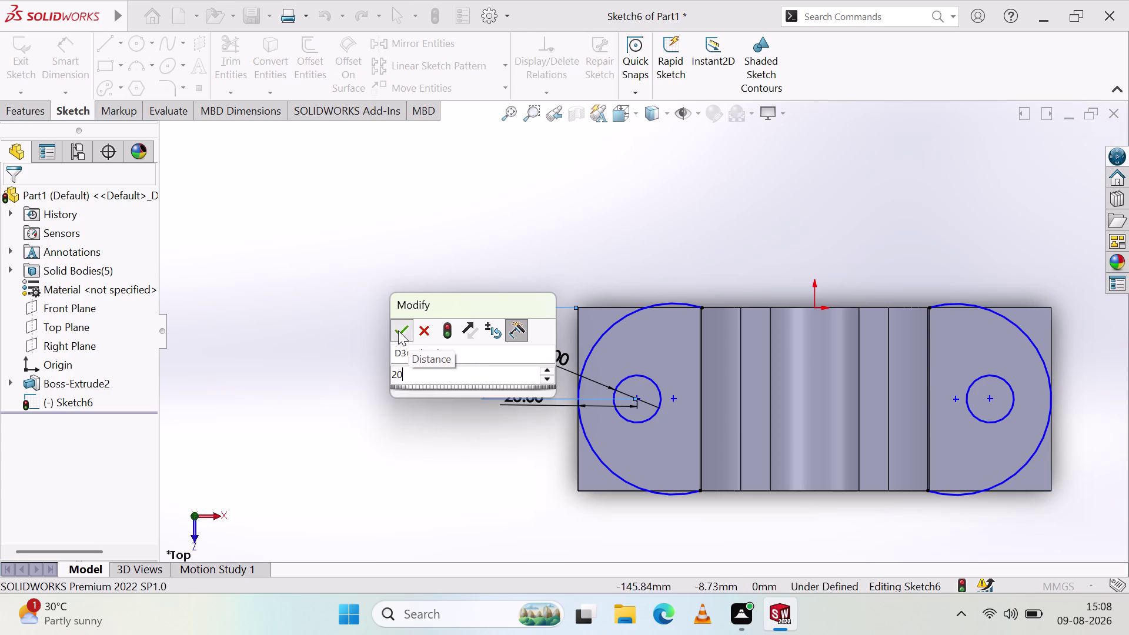
click(348, 384)
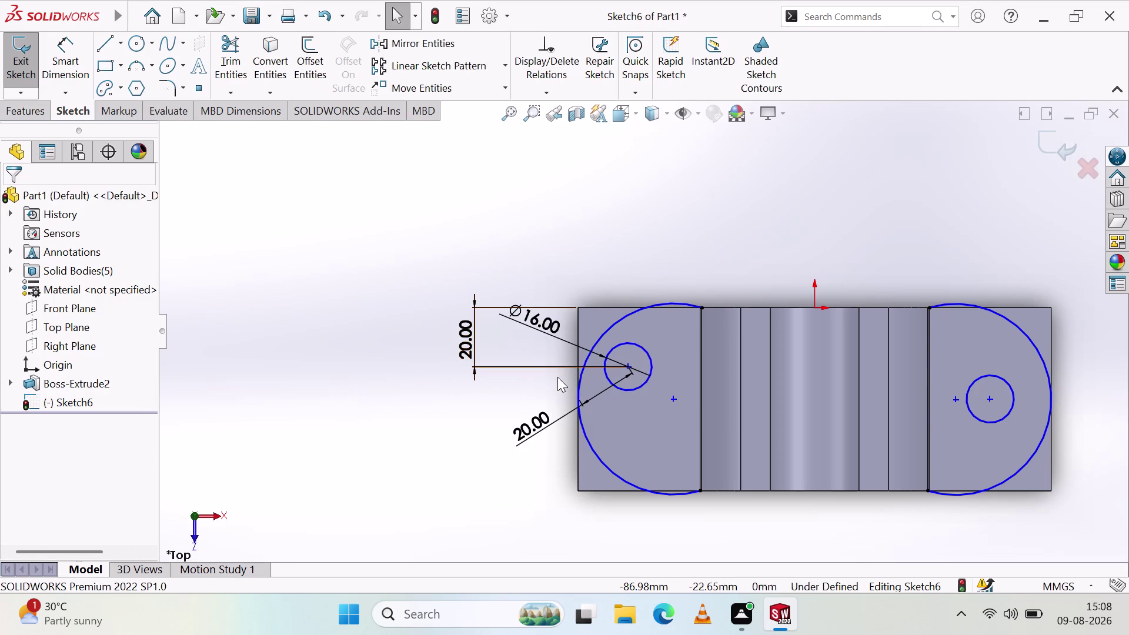
key(ctrl+z)
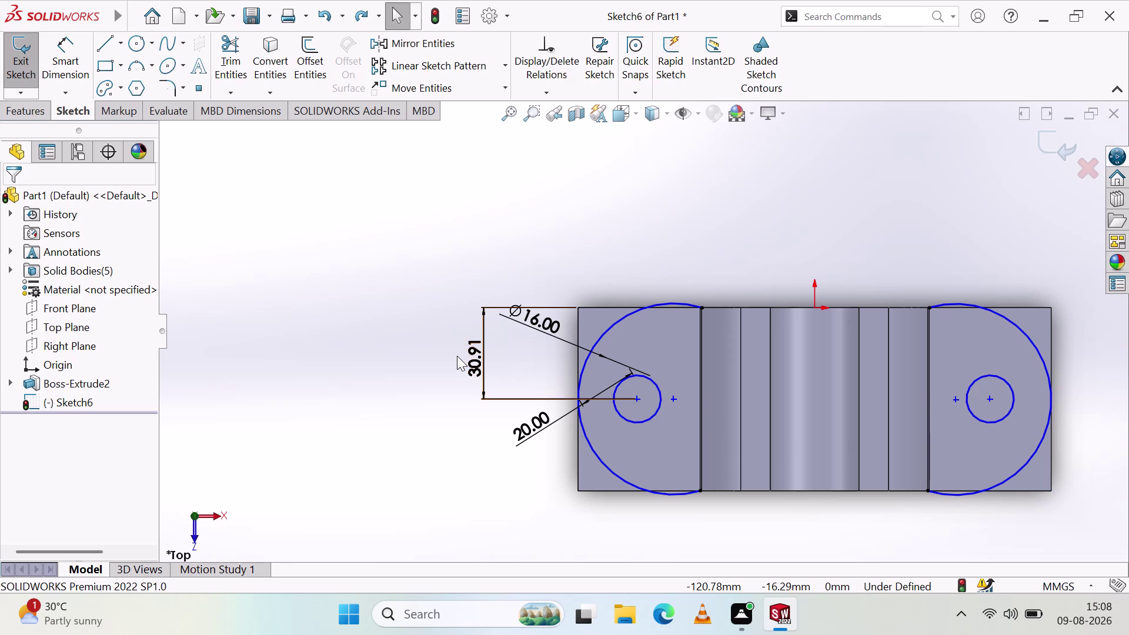
Reposition the left hole's 20.00 dimension so it sits below the hole.
scroll(down, 3)
scroll(up, 3)
scroll(up, 3)
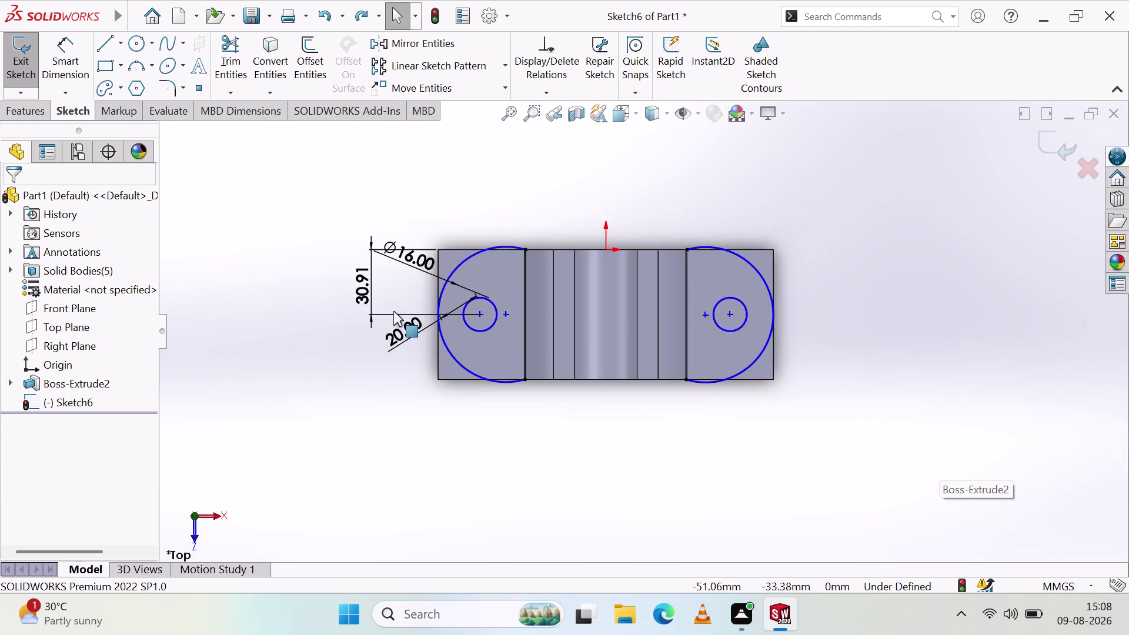
scroll(down, 3)
drag(442, 384, 370, 429)
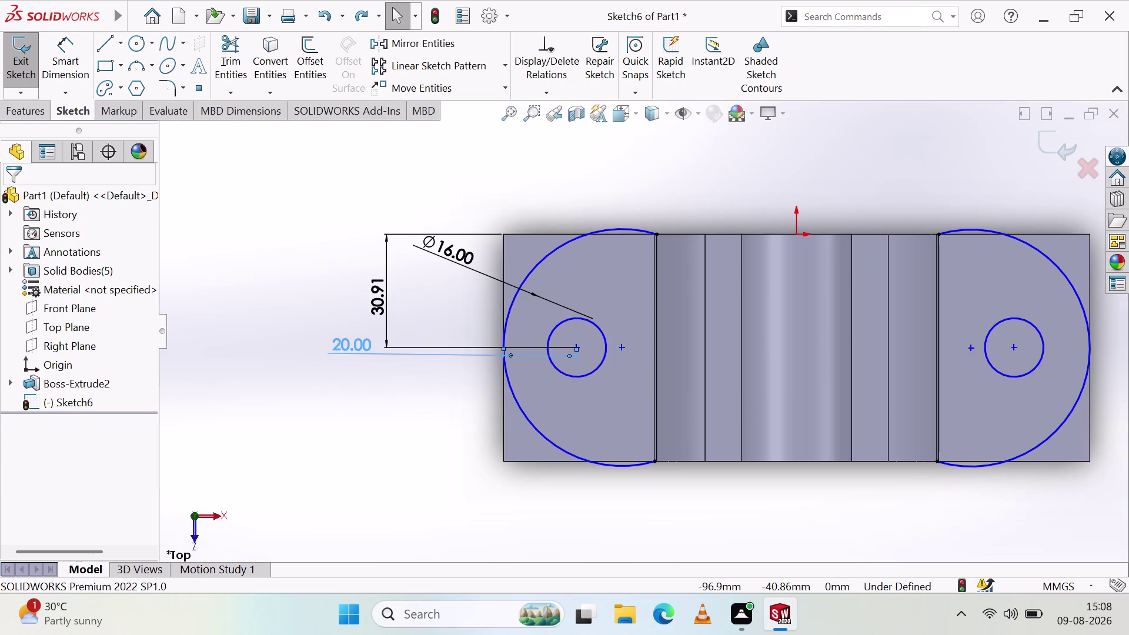
drag(341, 335, 312, 390)
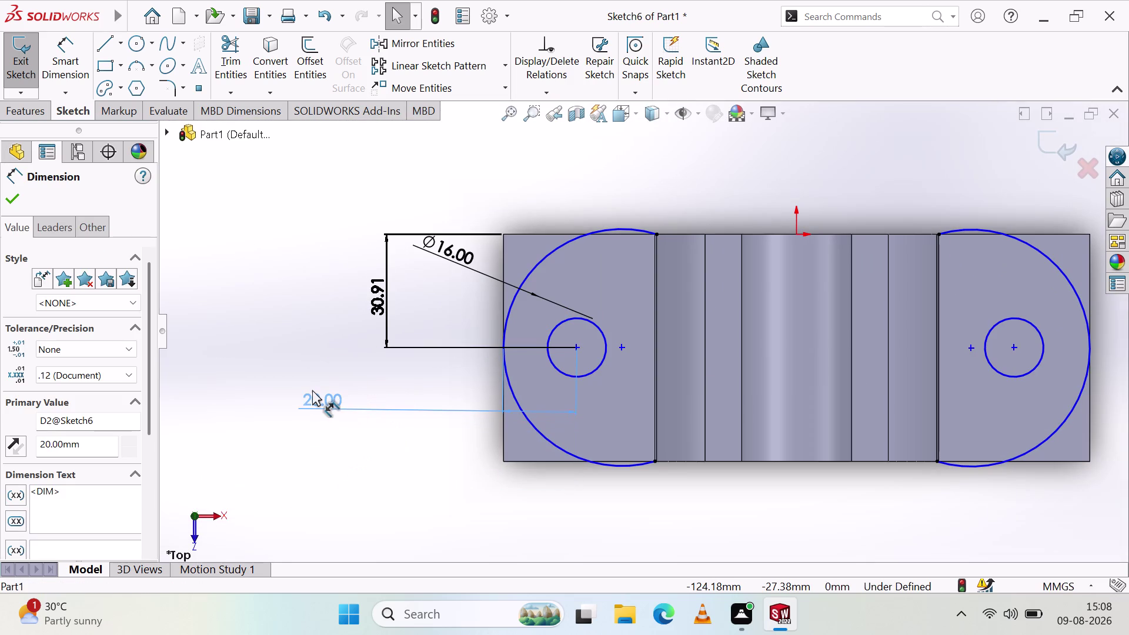
drag(312, 390, 316, 410)
click(367, 474)
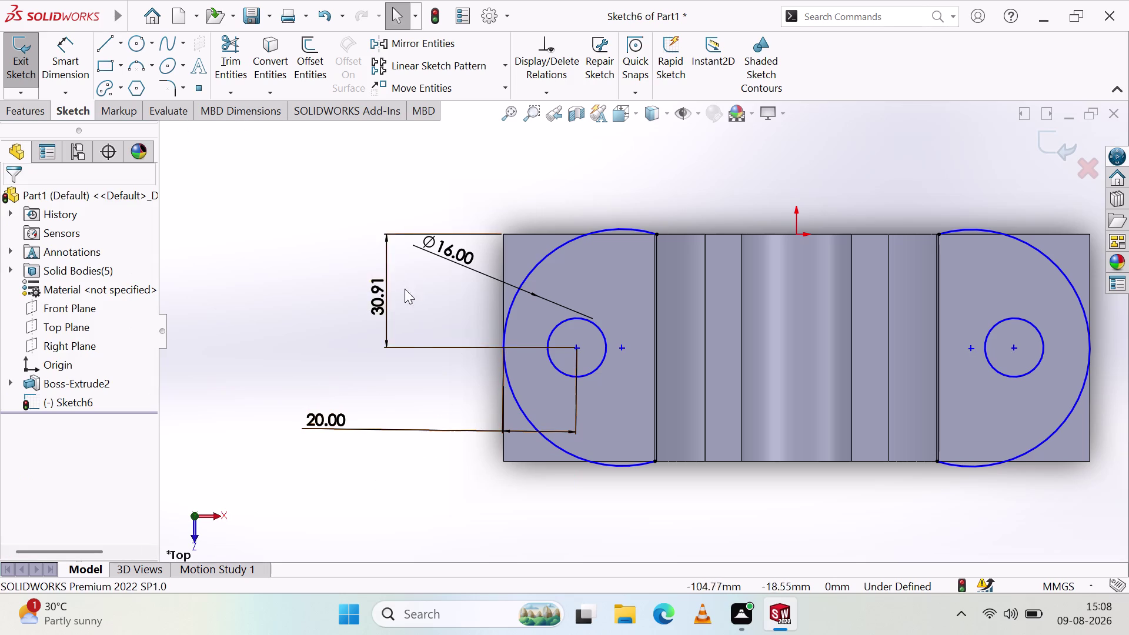
Change the 30.91 vertical dimension to 30 mm.
double_click(378, 294)
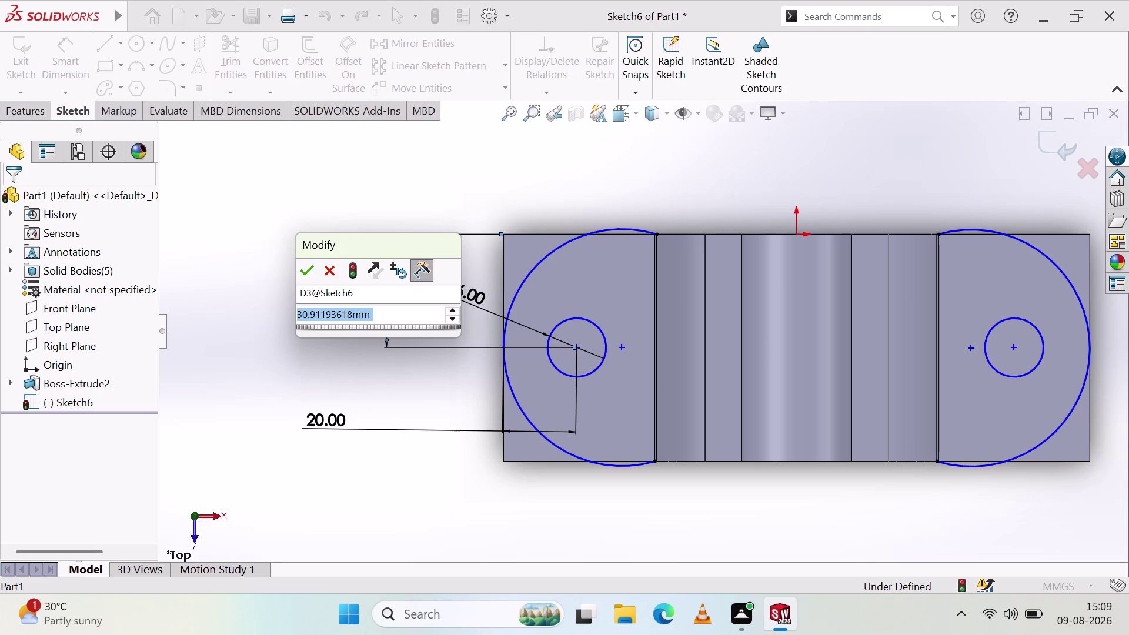
text(30)
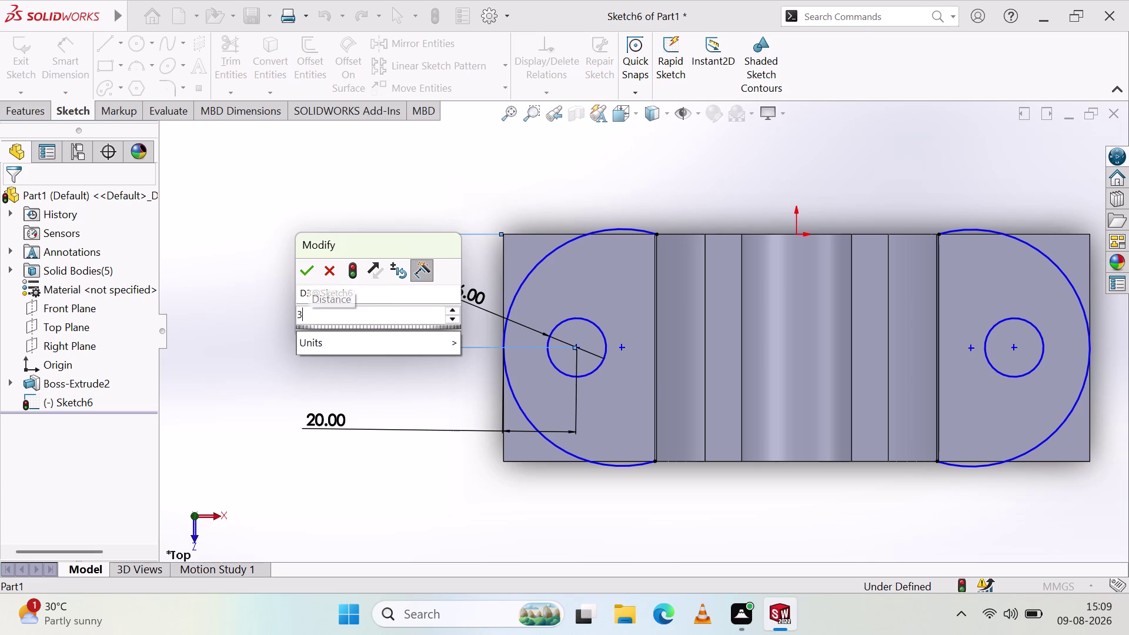
click(313, 273)
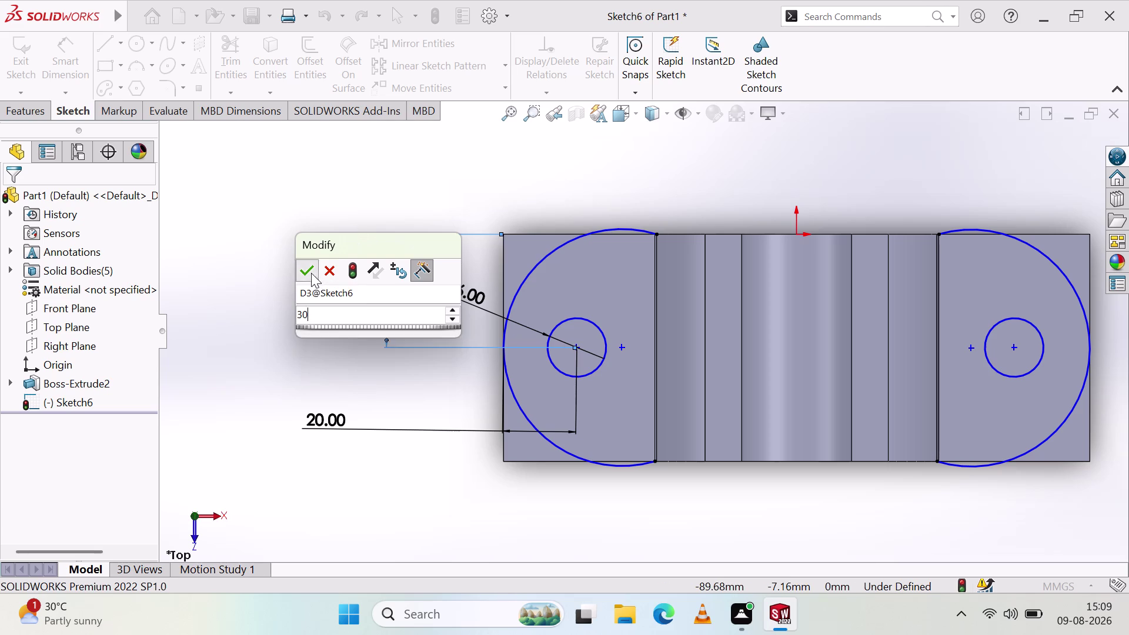
click(289, 323)
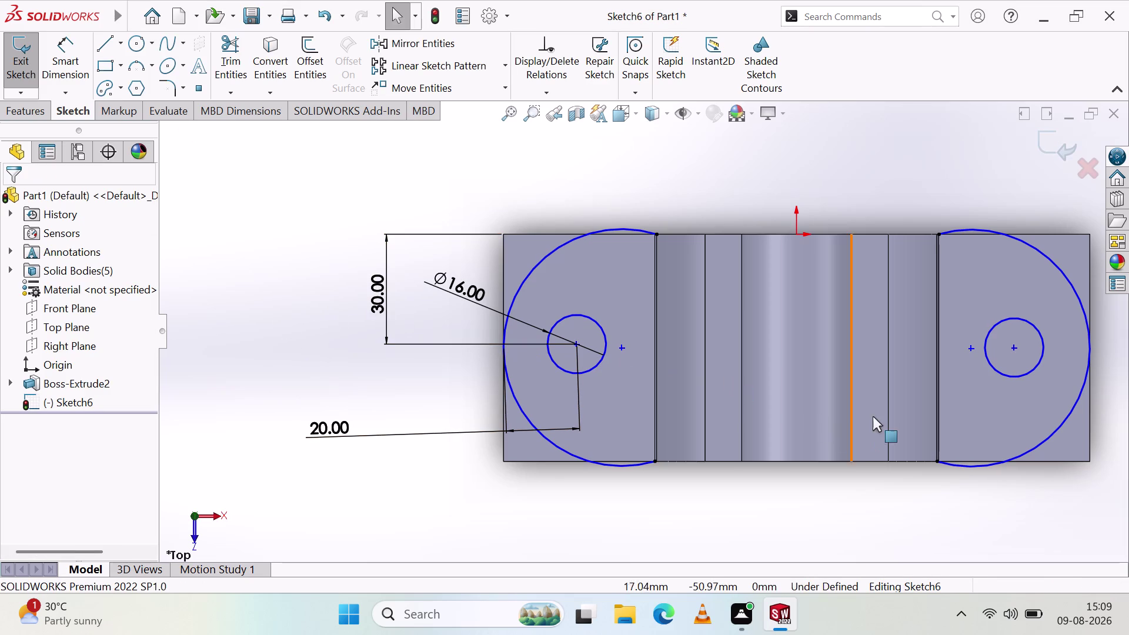
Select both bolt-hole circles to confirm their Equal radius relation, then clear the selection.
scroll(up, 3)
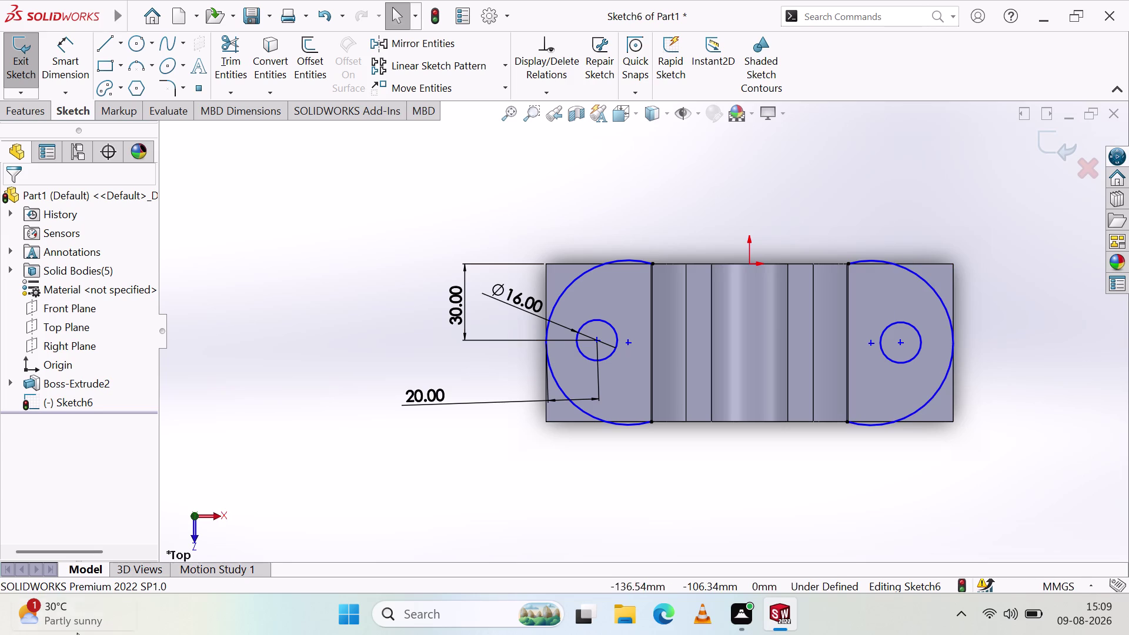
scroll(down, 3)
scroll(up, 3)
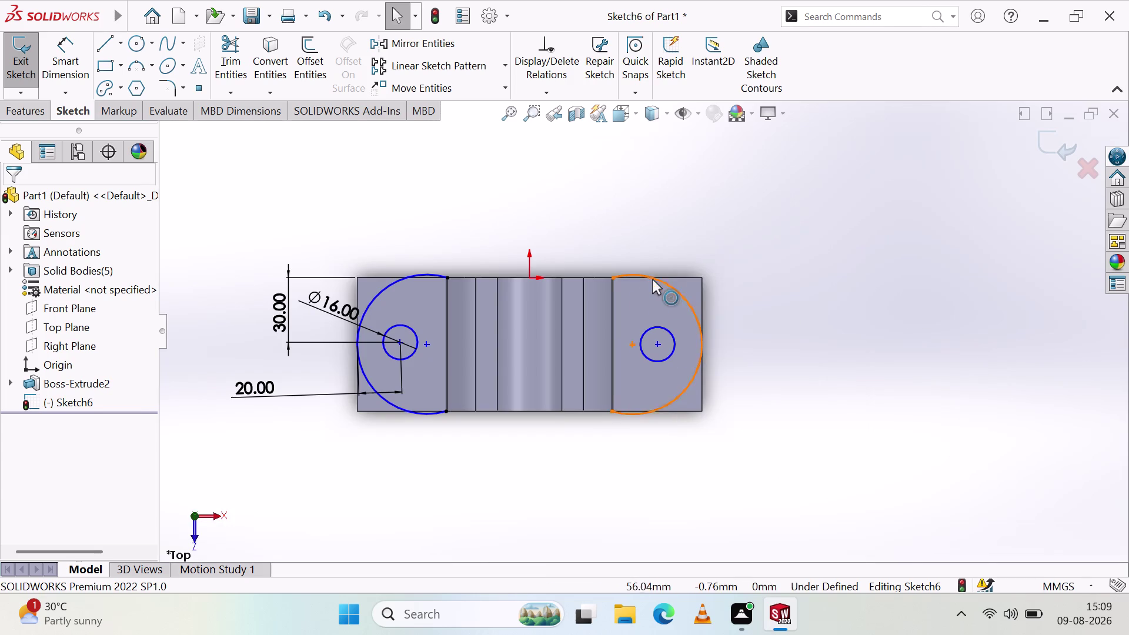
key(Escape)
key(Escape)
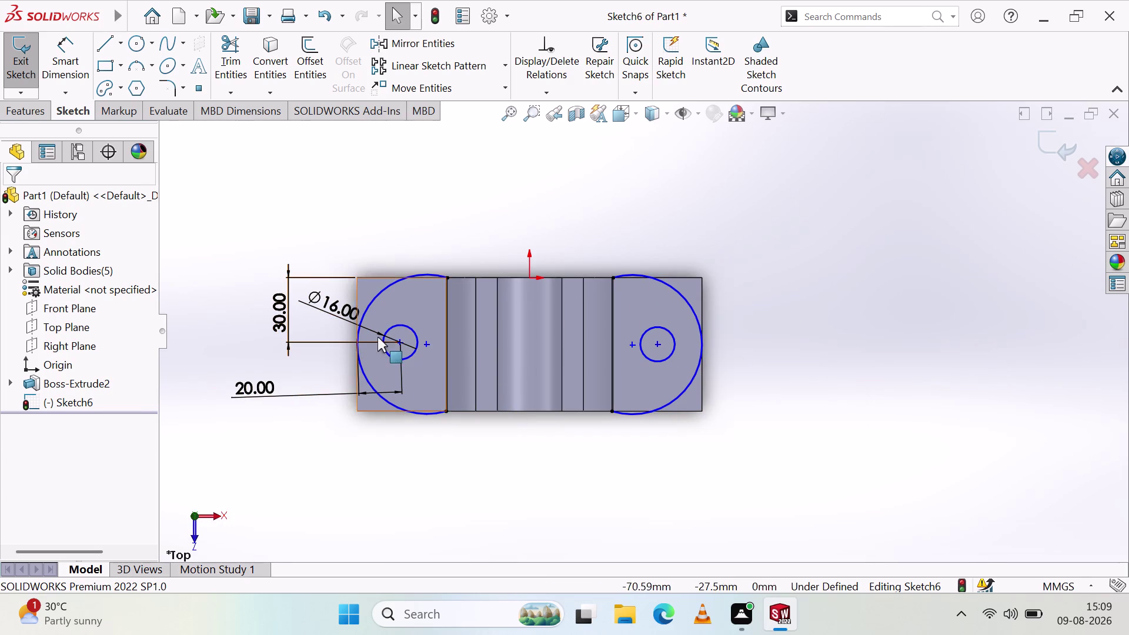
click(392, 327)
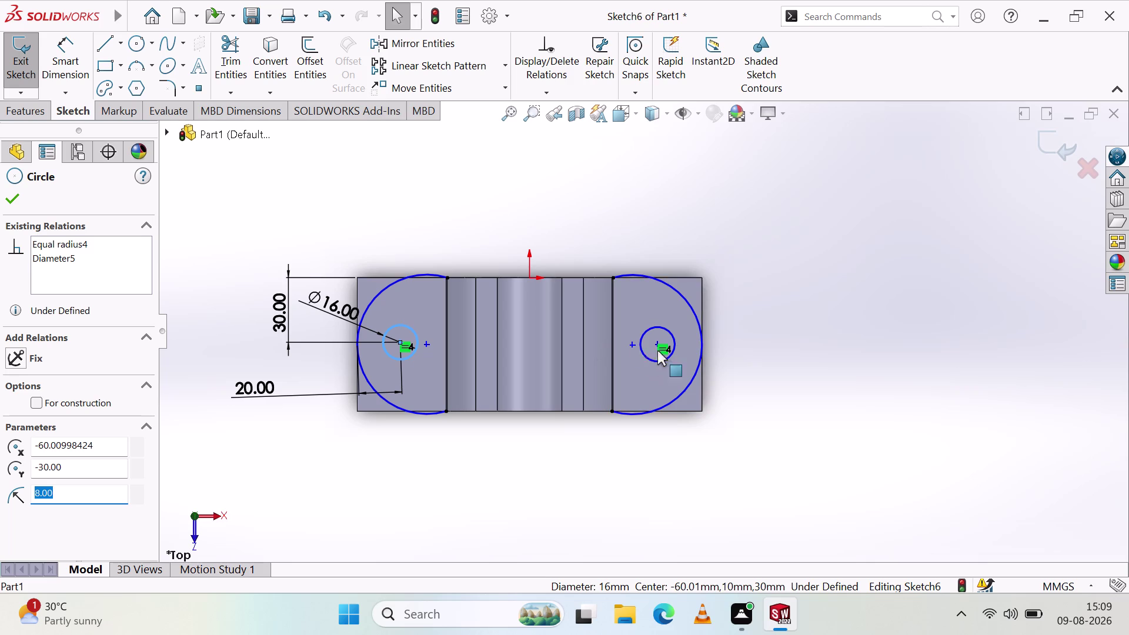
click(658, 359)
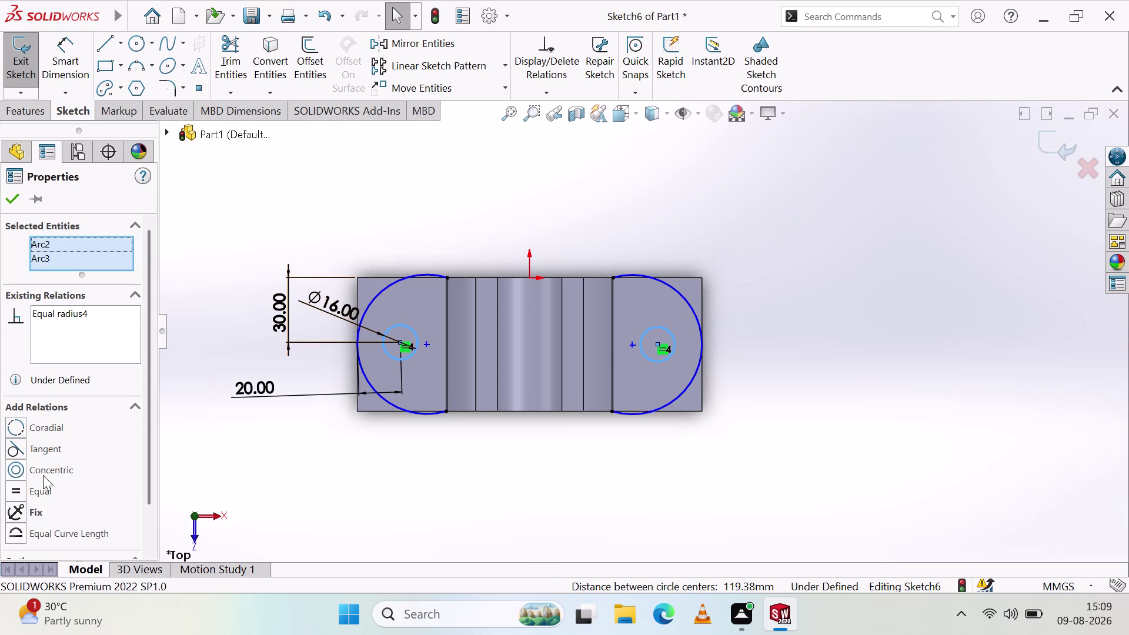
click(16, 491)
Start a Smart Dimension on the right end arc.
click(12, 199)
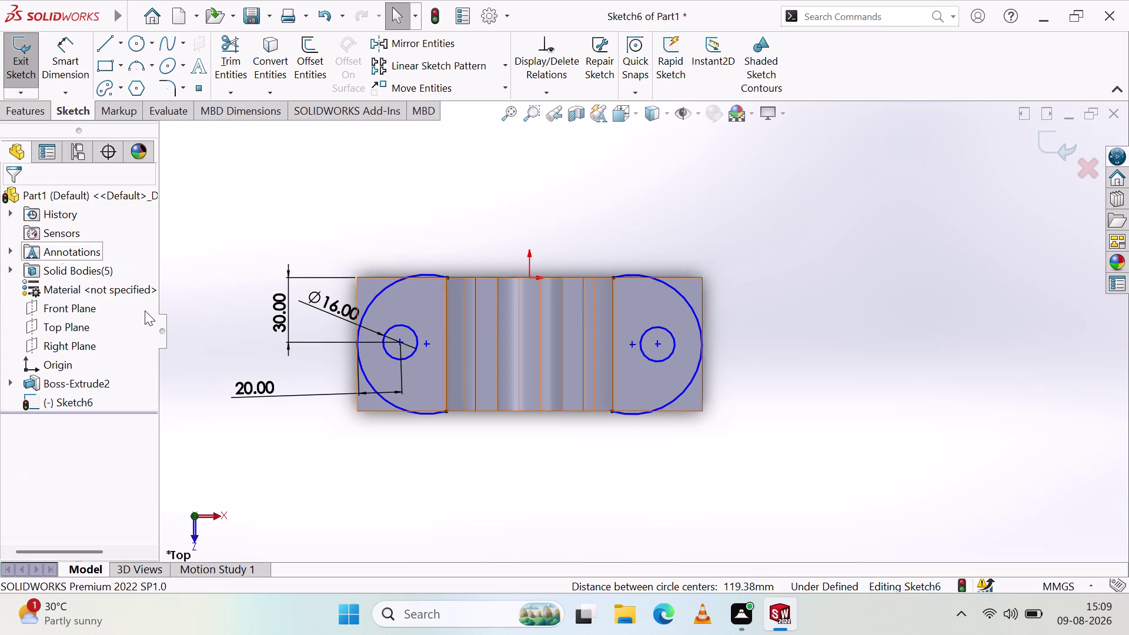
click(402, 521)
click(79, 63)
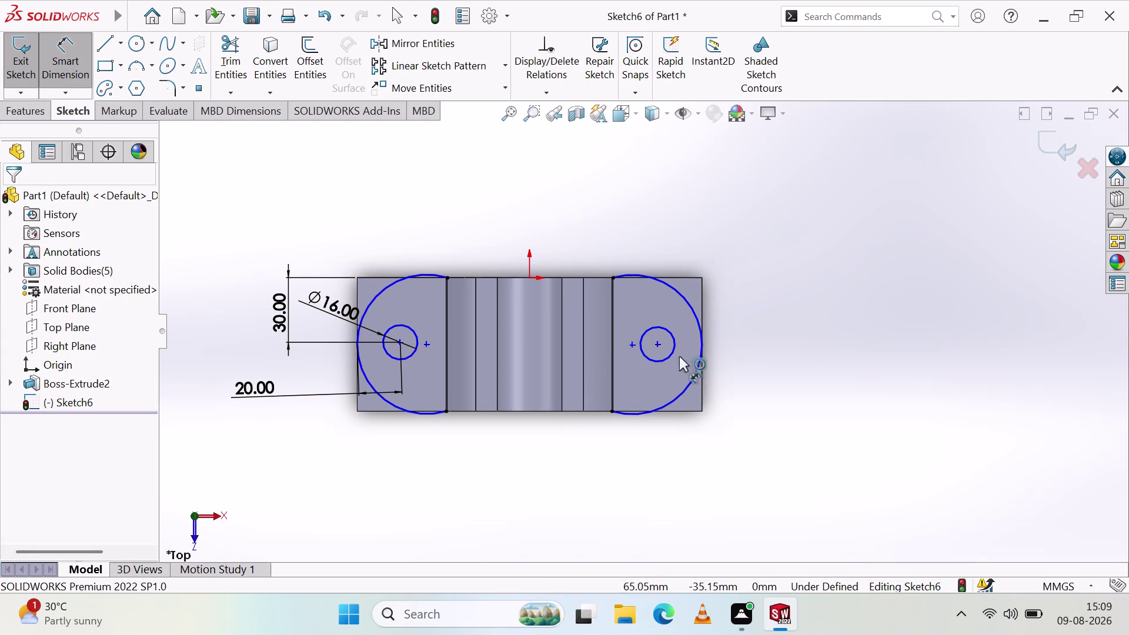
click(658, 345)
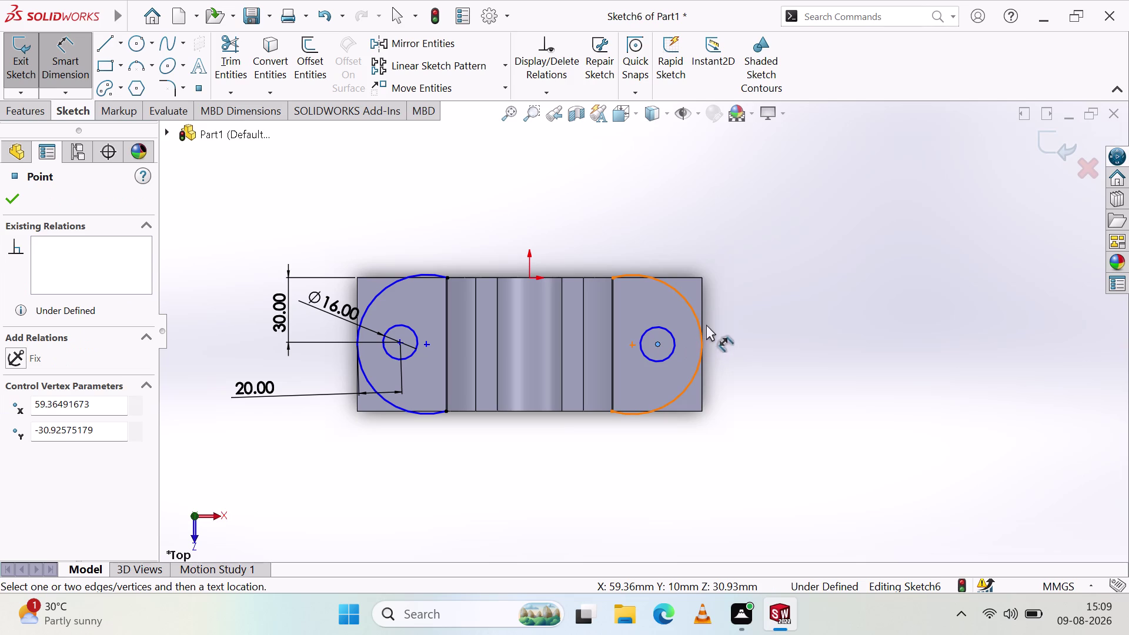
Dimension the right hole's centre 20 mm from the right end arc.
scroll(down, 3)
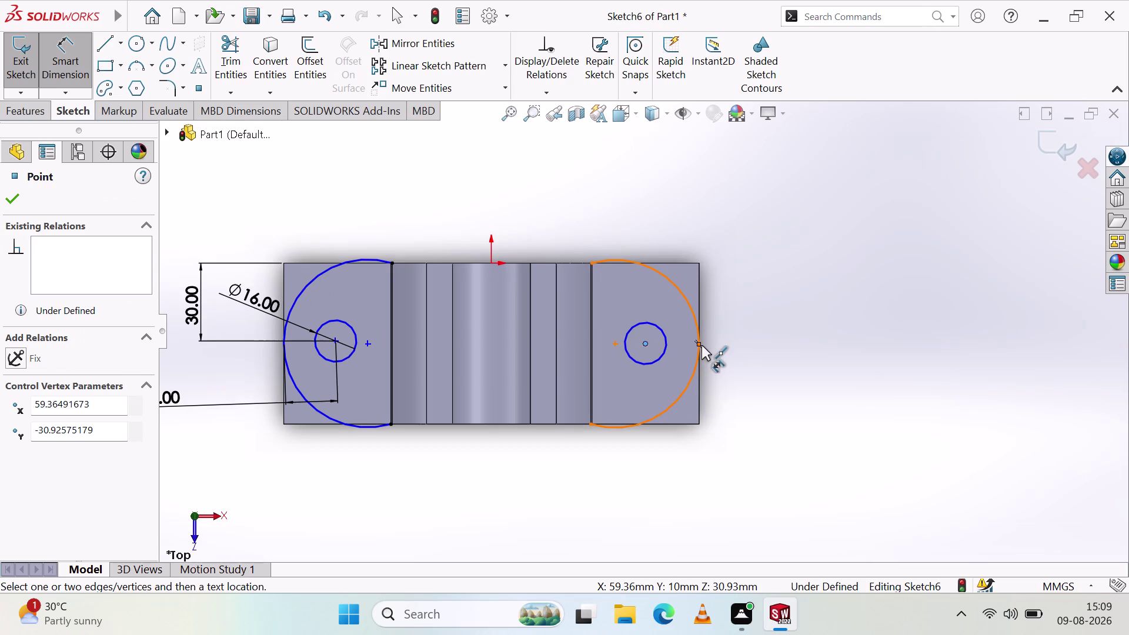
click(700, 343)
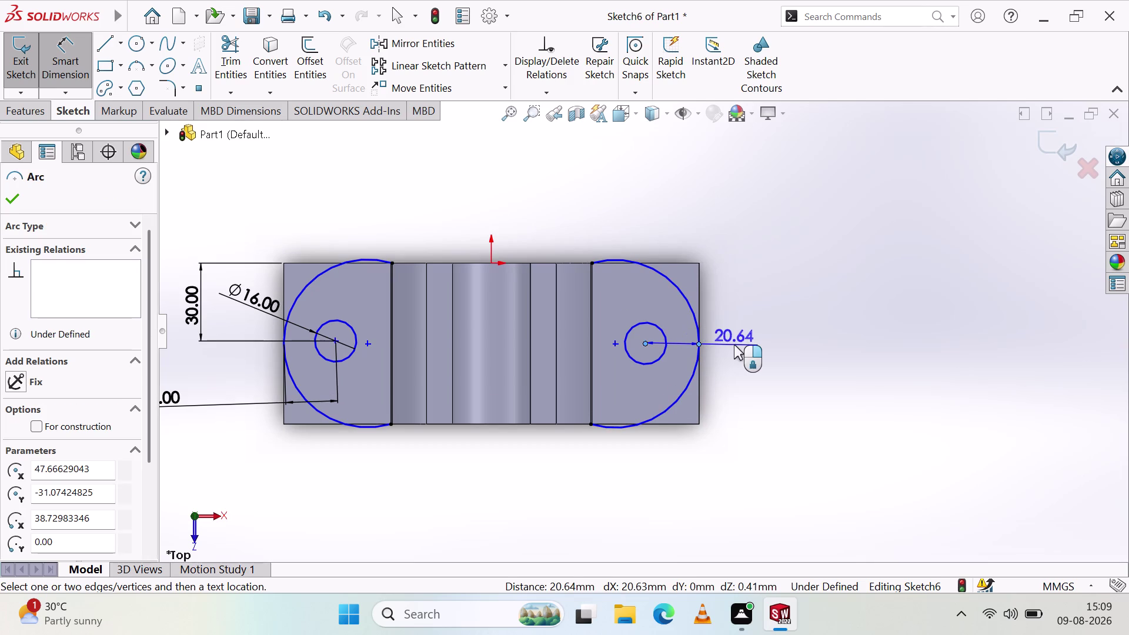
scroll(up, 3)
click(796, 341)
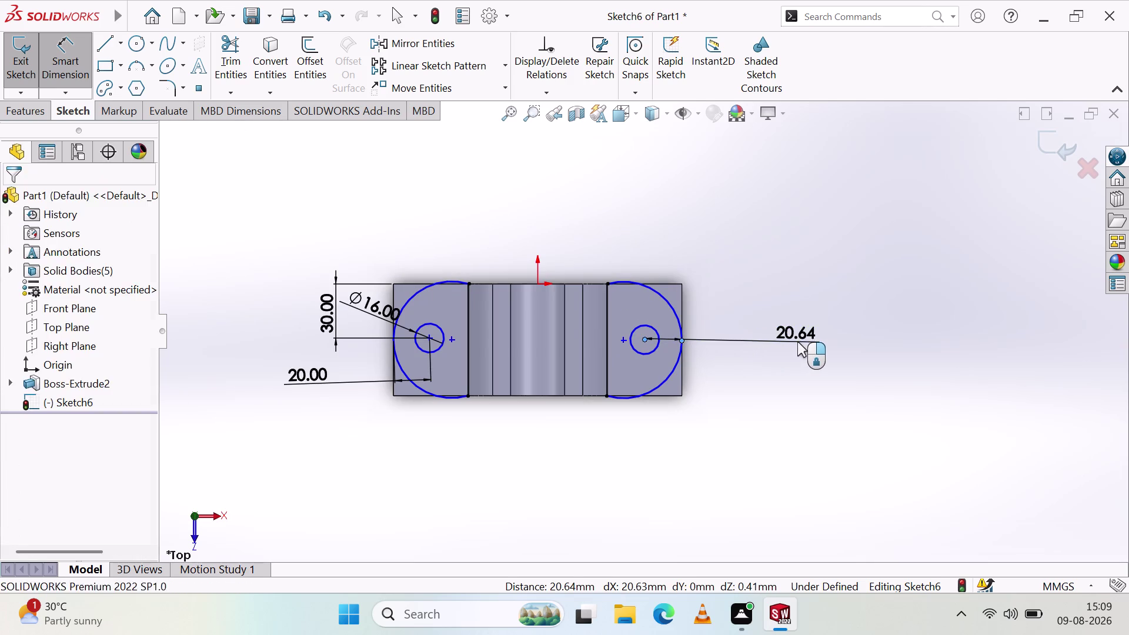
text(20)
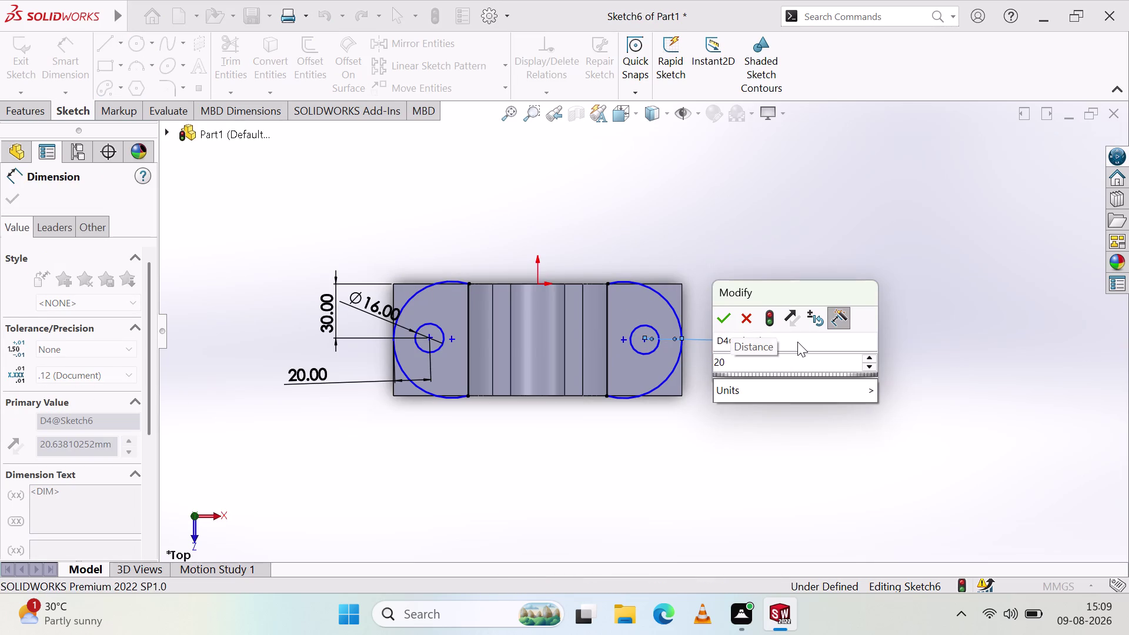
click(730, 315)
click(759, 415)
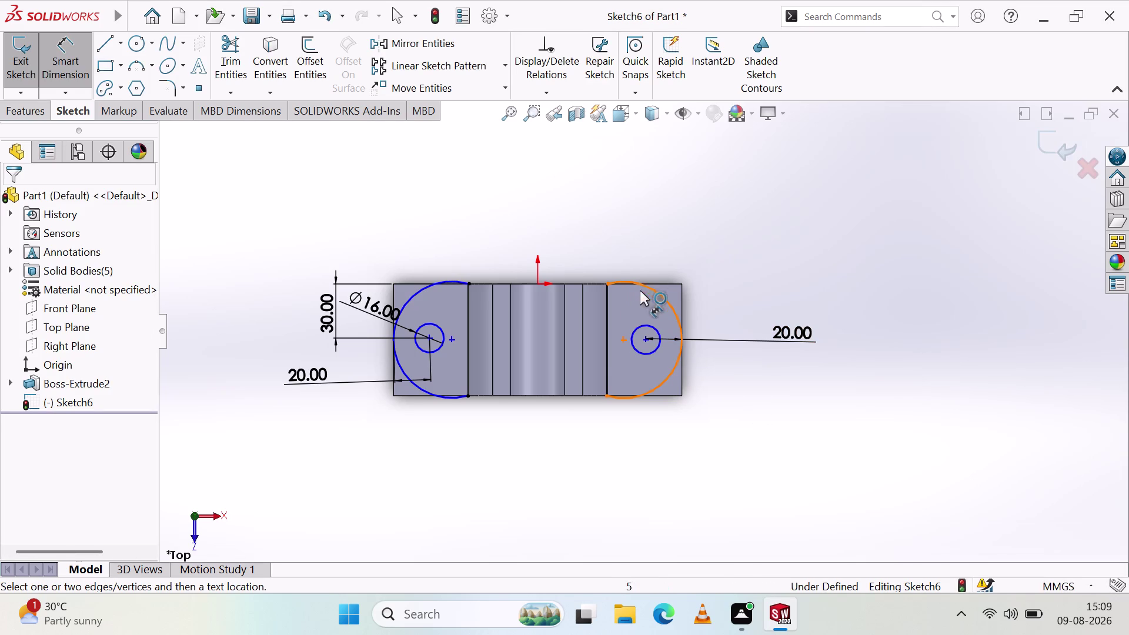
Try dimensioning the right hole centre to the arc, circle and top corner, then cancel.
click(644, 340)
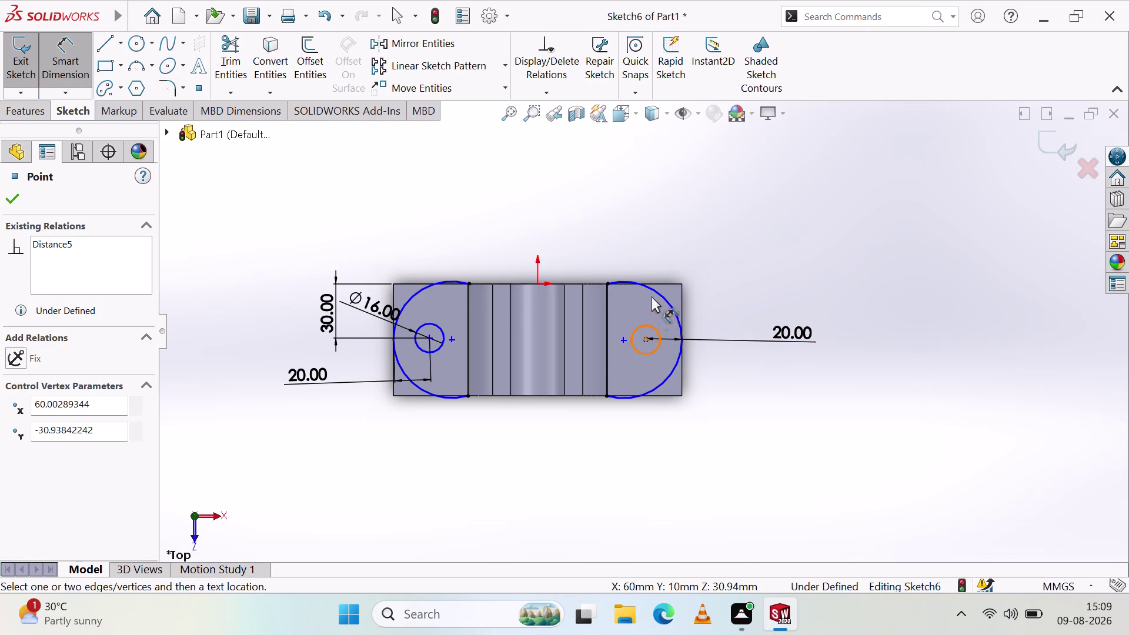
scroll(up, 3)
scroll(down, 3)
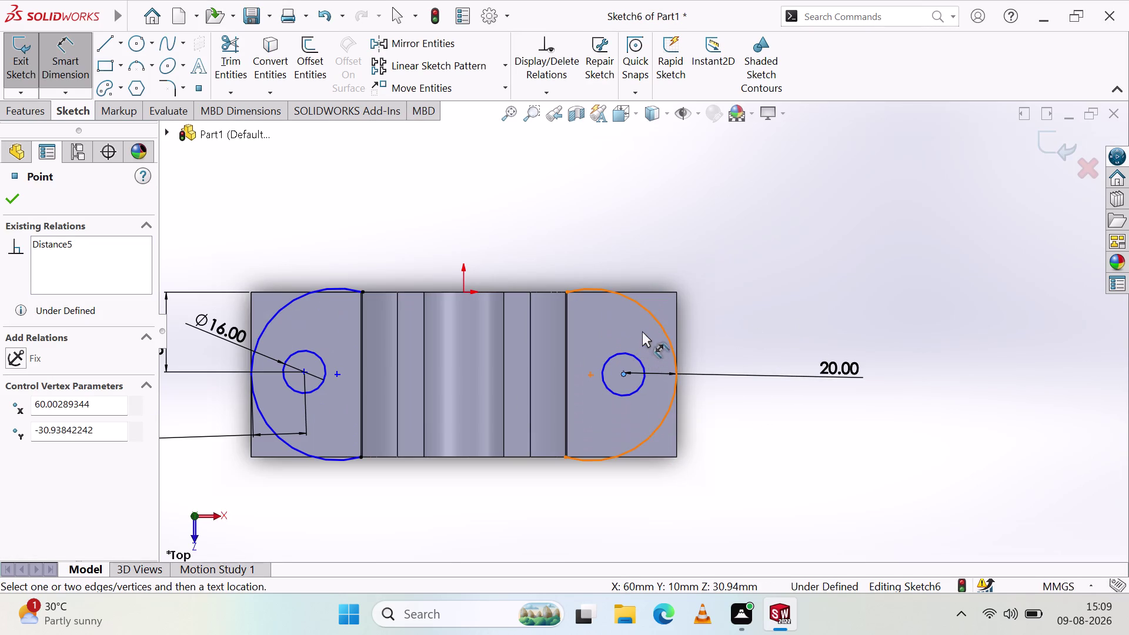
click(635, 289)
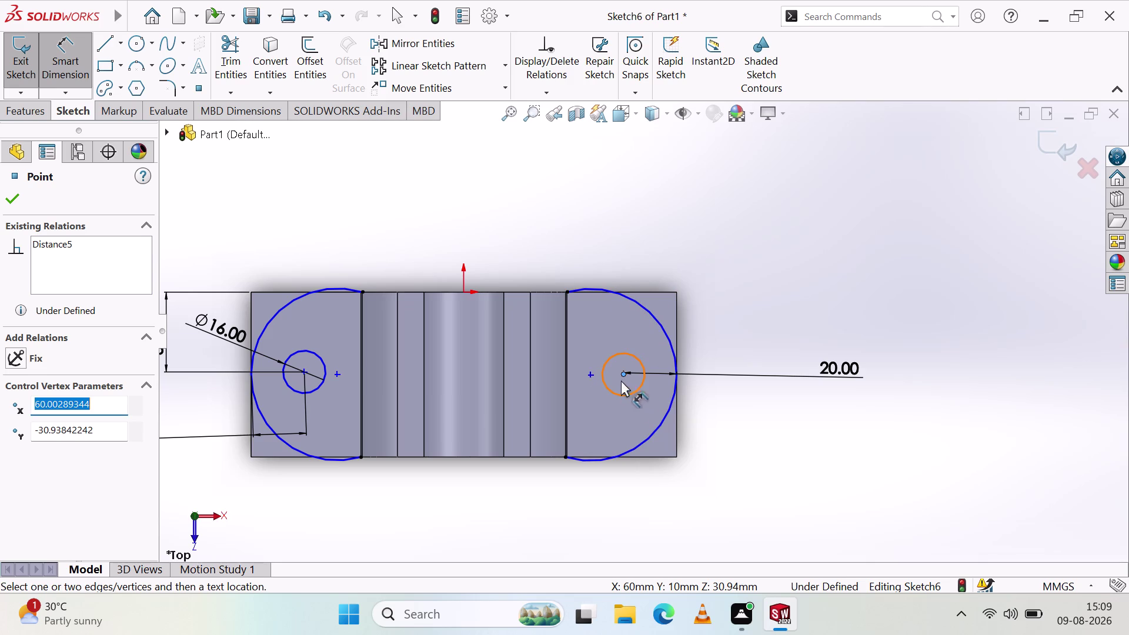
click(622, 374)
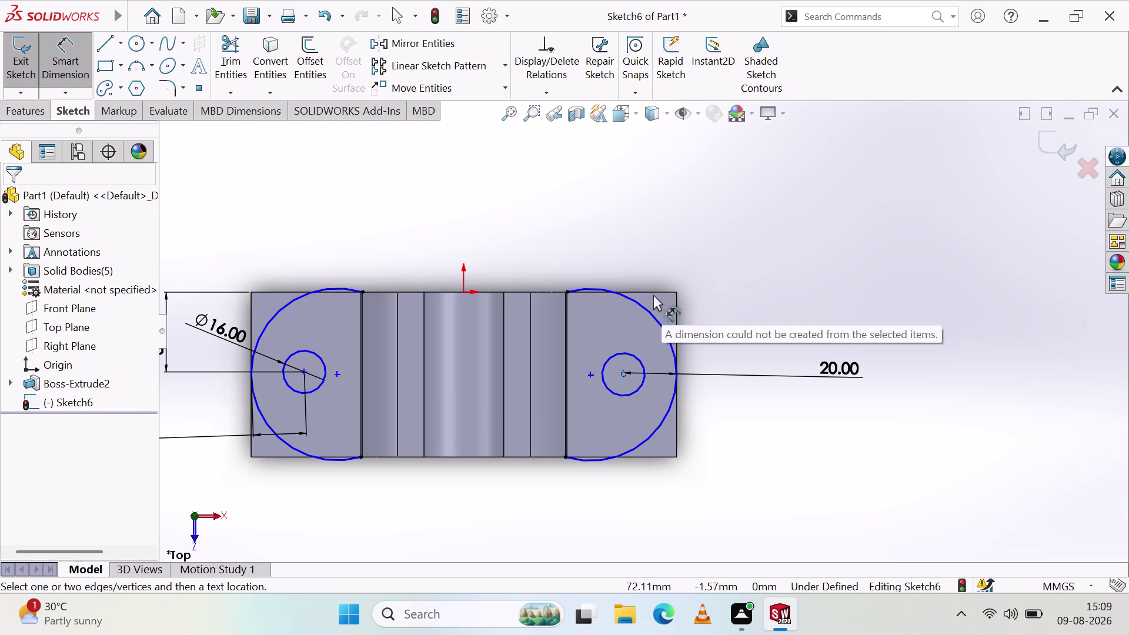
click(657, 290)
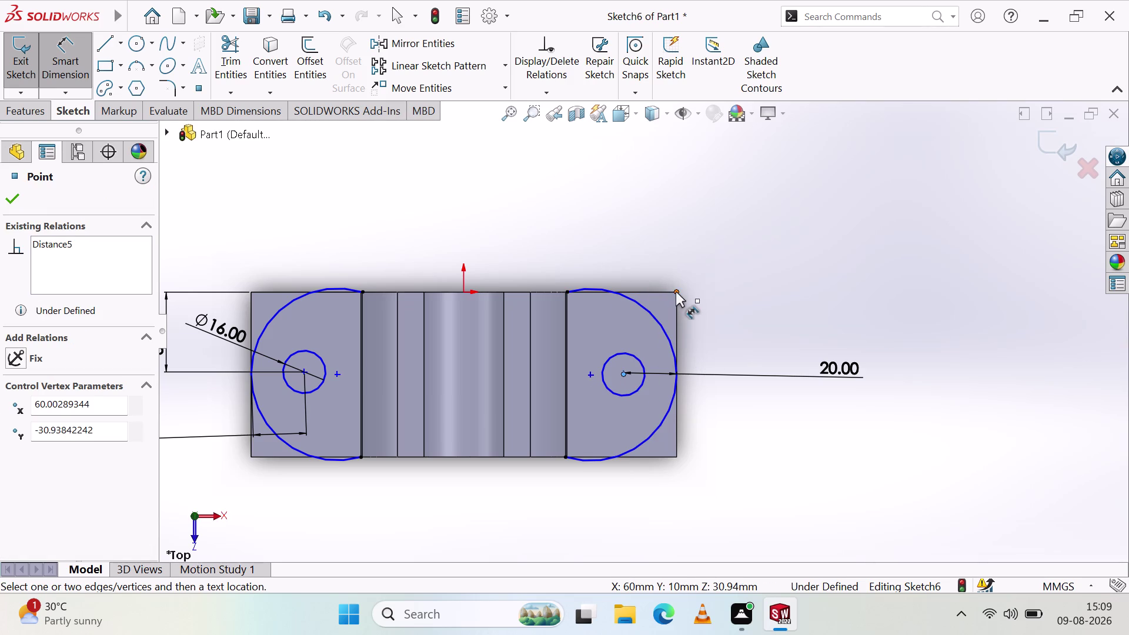
click(676, 292)
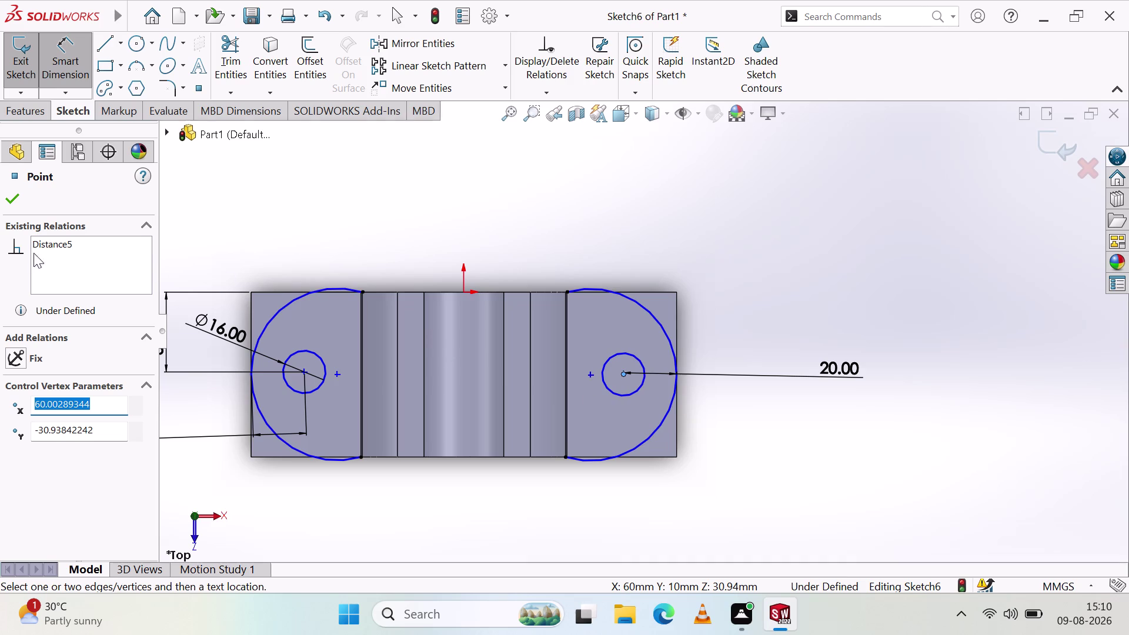
key(Escape)
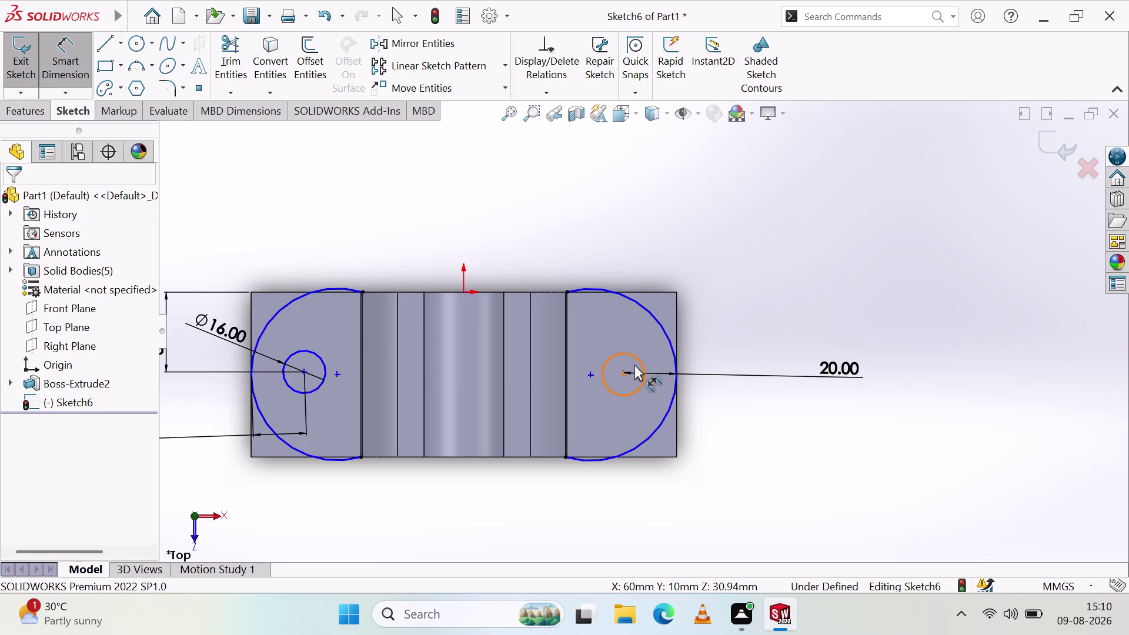
scroll(down, 3)
click(586, 378)
Dimension the right hole's centre 30 mm below the top edge.
scroll(up, 3)
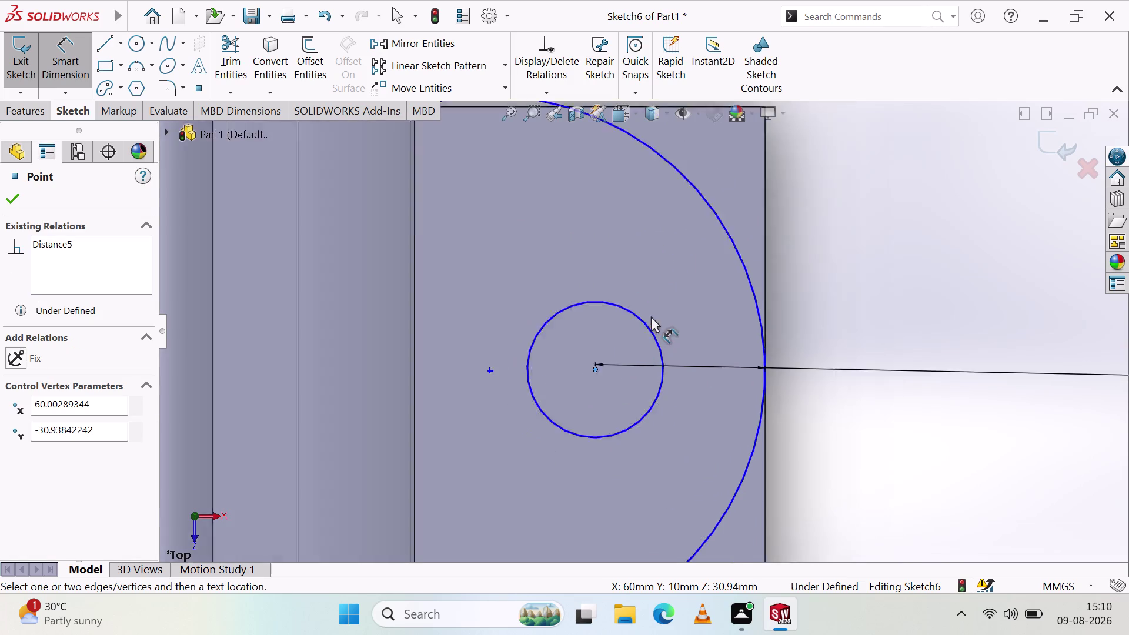
scroll(up, 3)
click(686, 200)
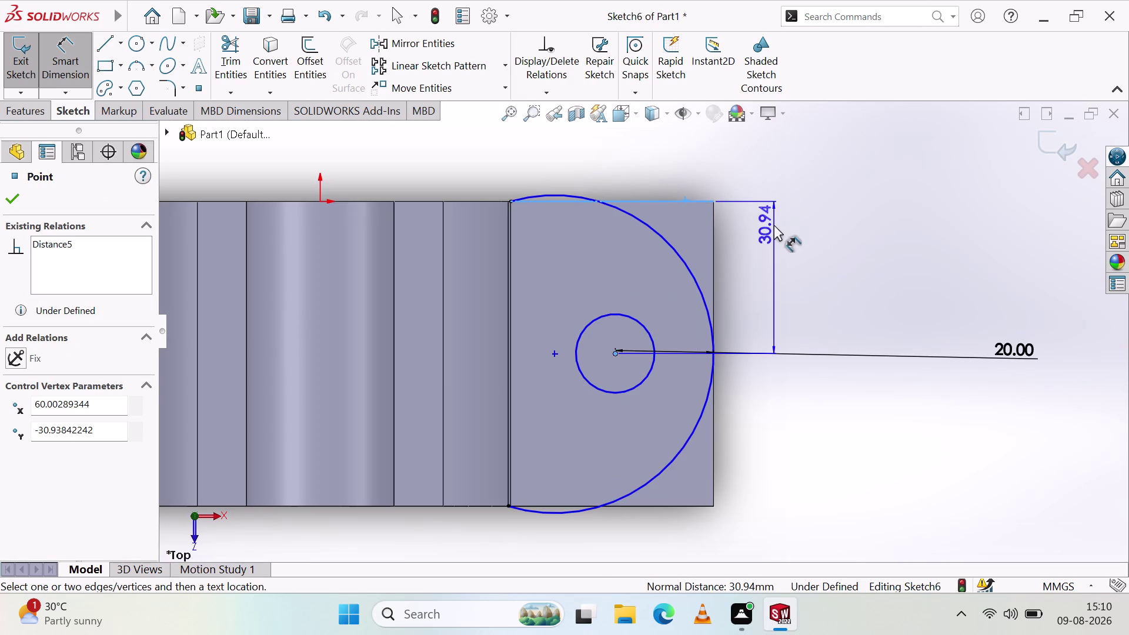
click(778, 248)
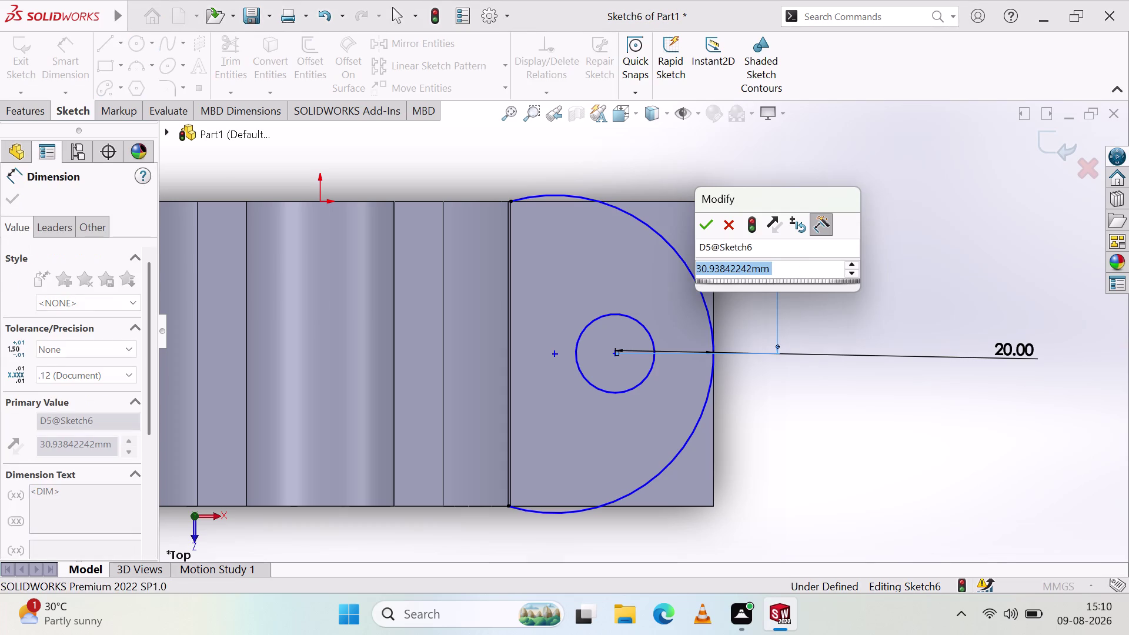
text(30)
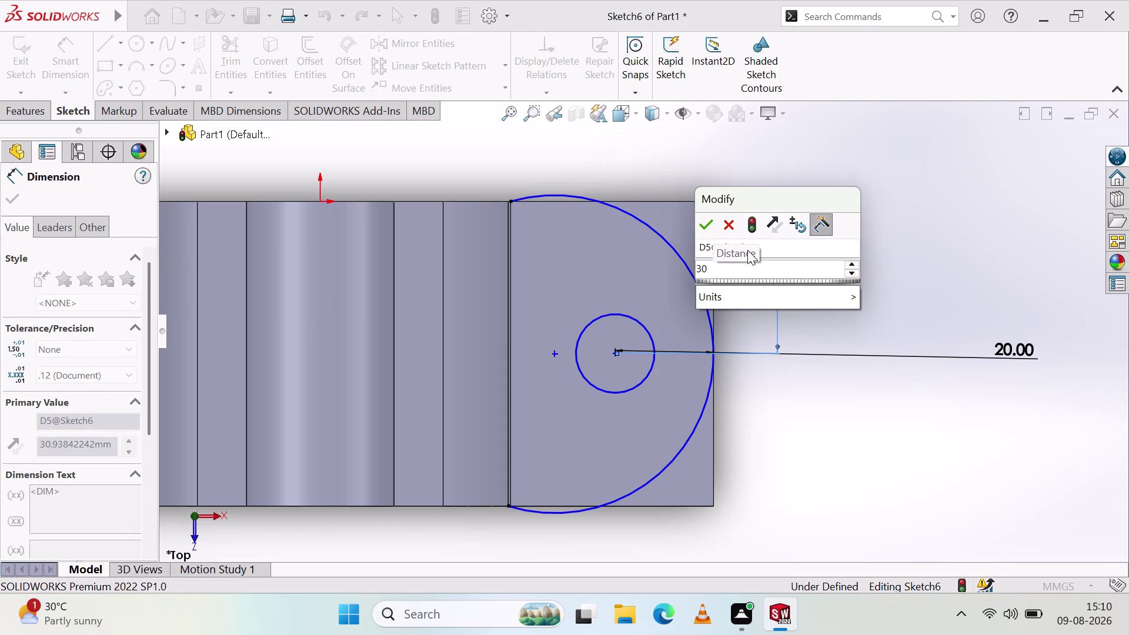
click(701, 223)
click(844, 400)
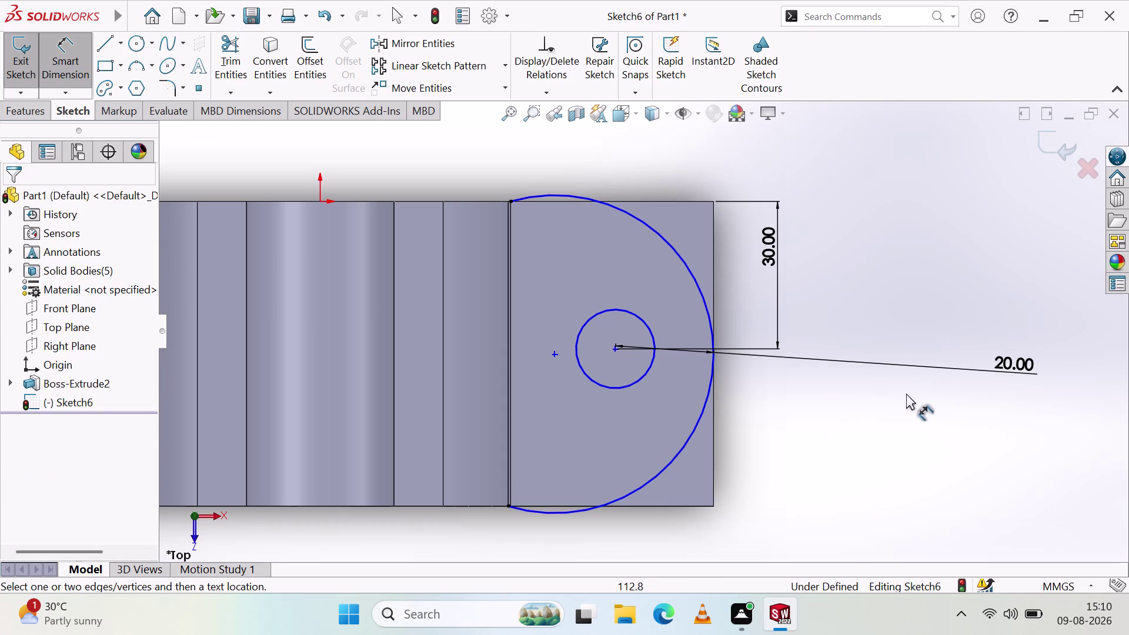
Move the misplaced 20 mm dimension label around, then delete it.
scroll(up, 3)
scroll(down, 3)
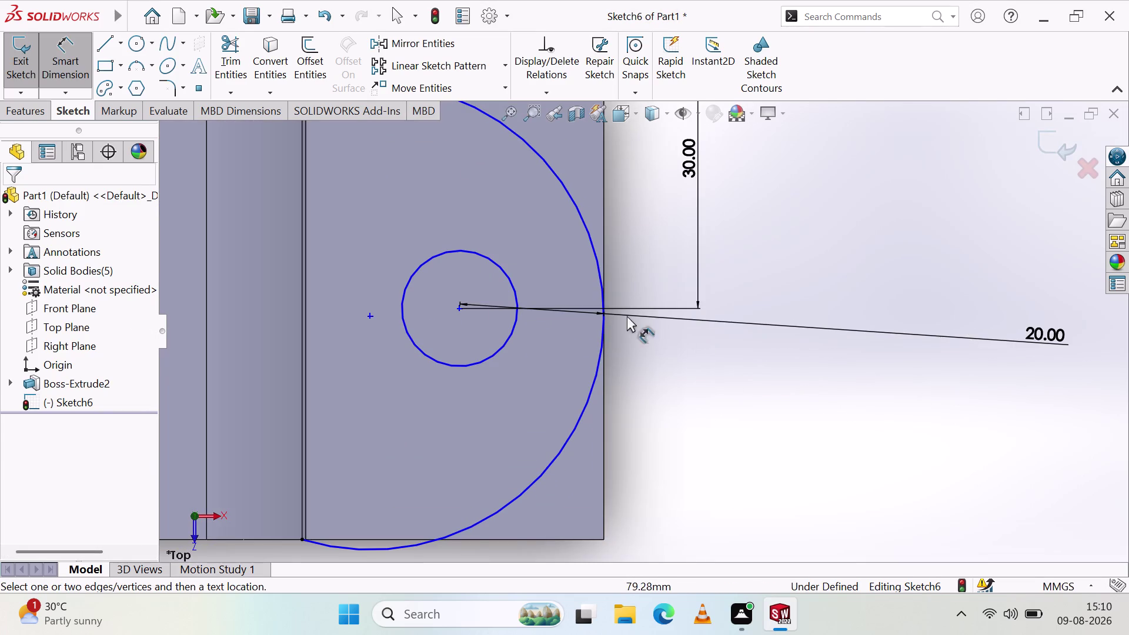
drag(1017, 327, 980, 324)
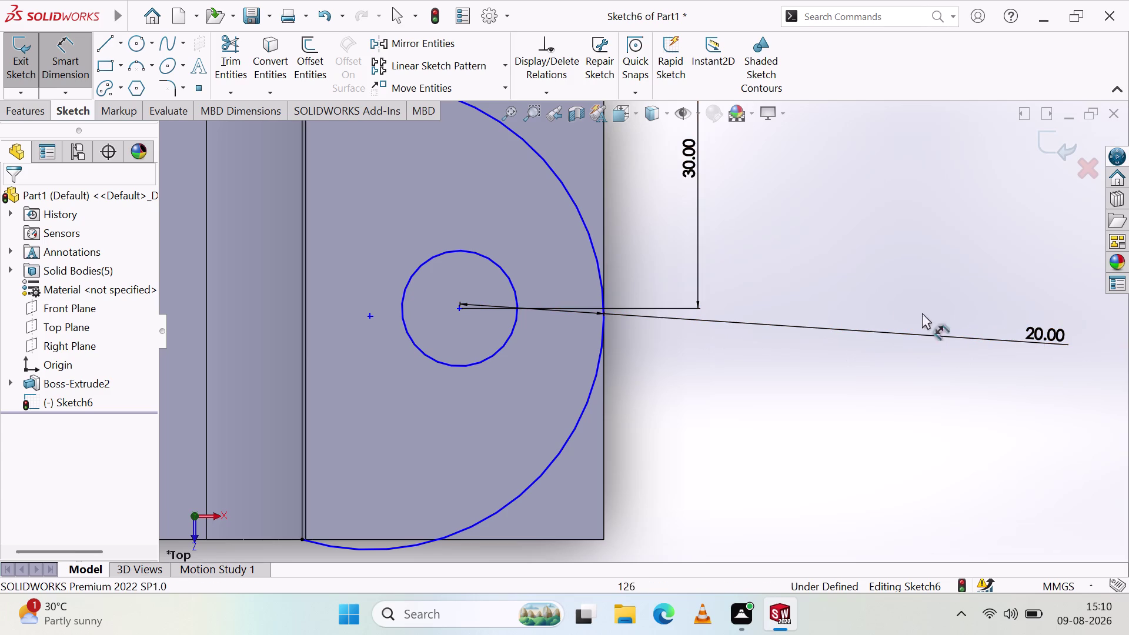
drag(979, 324, 939, 353)
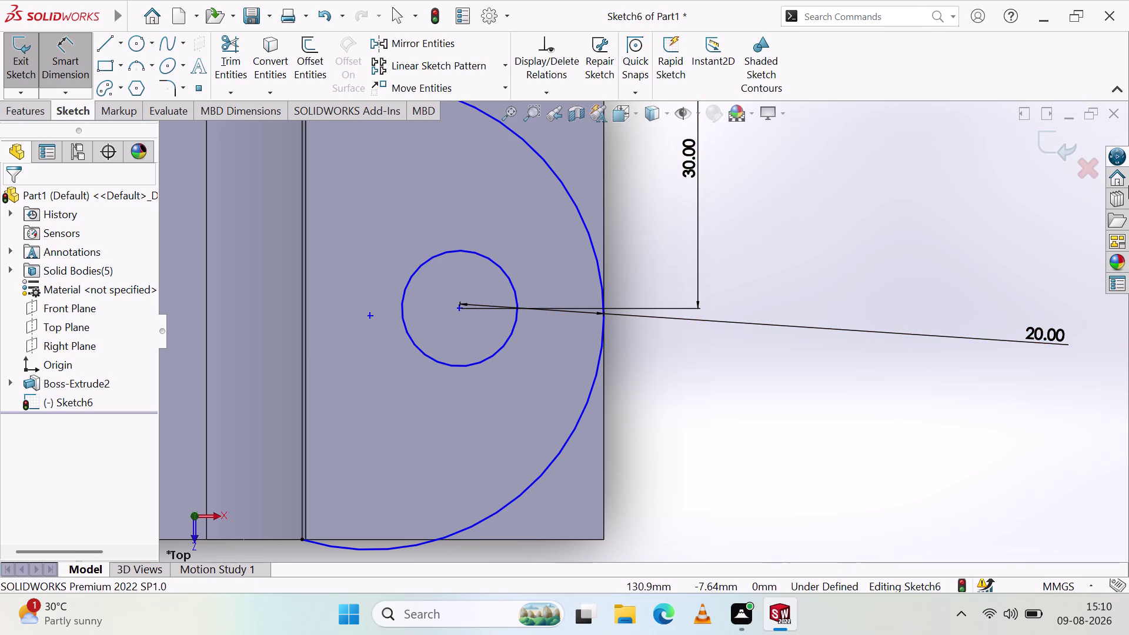
drag(1051, 336, 855, 266)
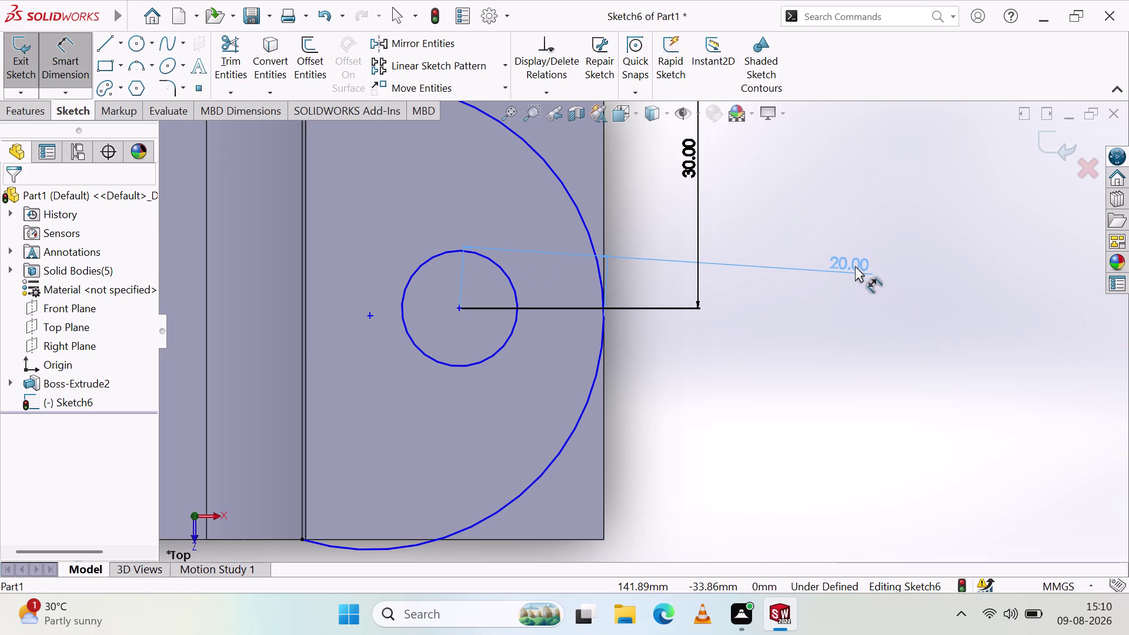
drag(856, 266, 894, 275)
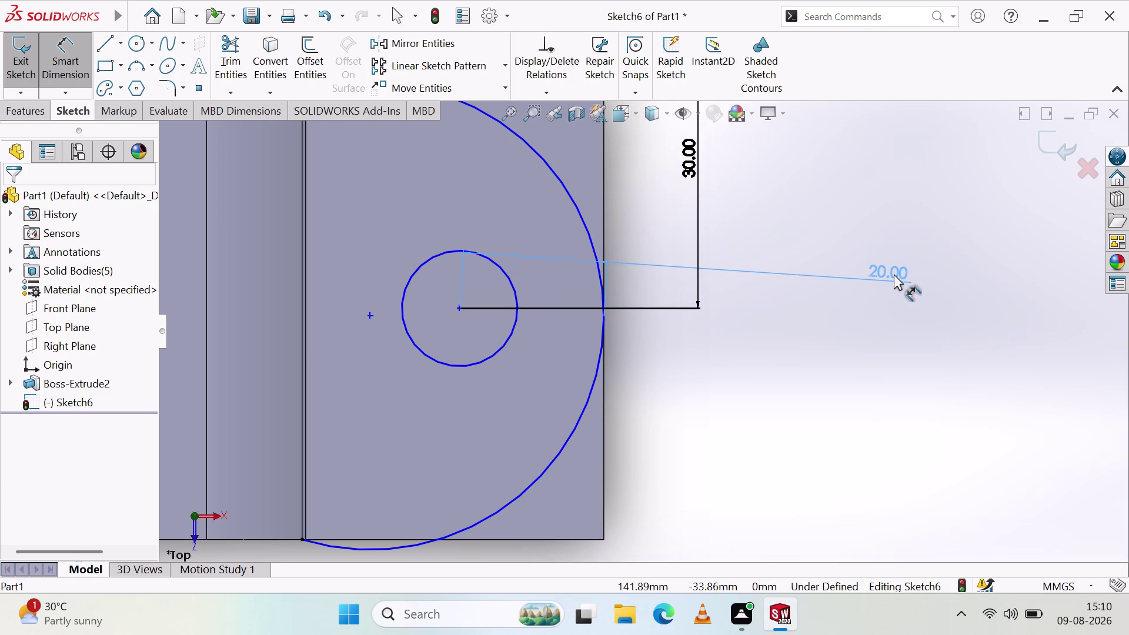
drag(894, 275, 899, 273)
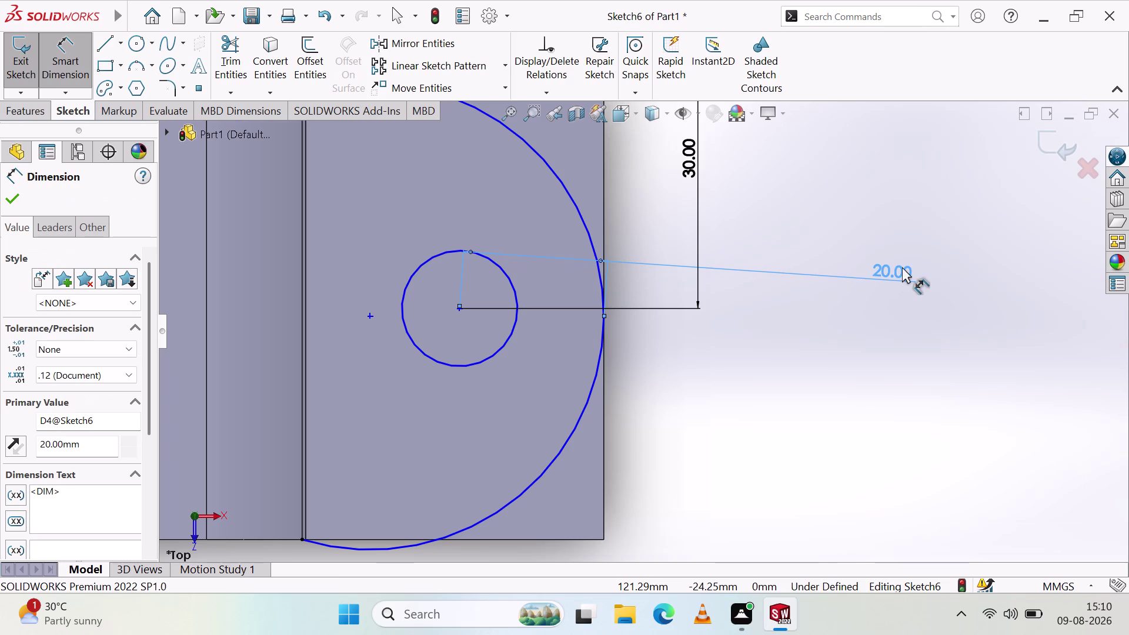
key(Delete)
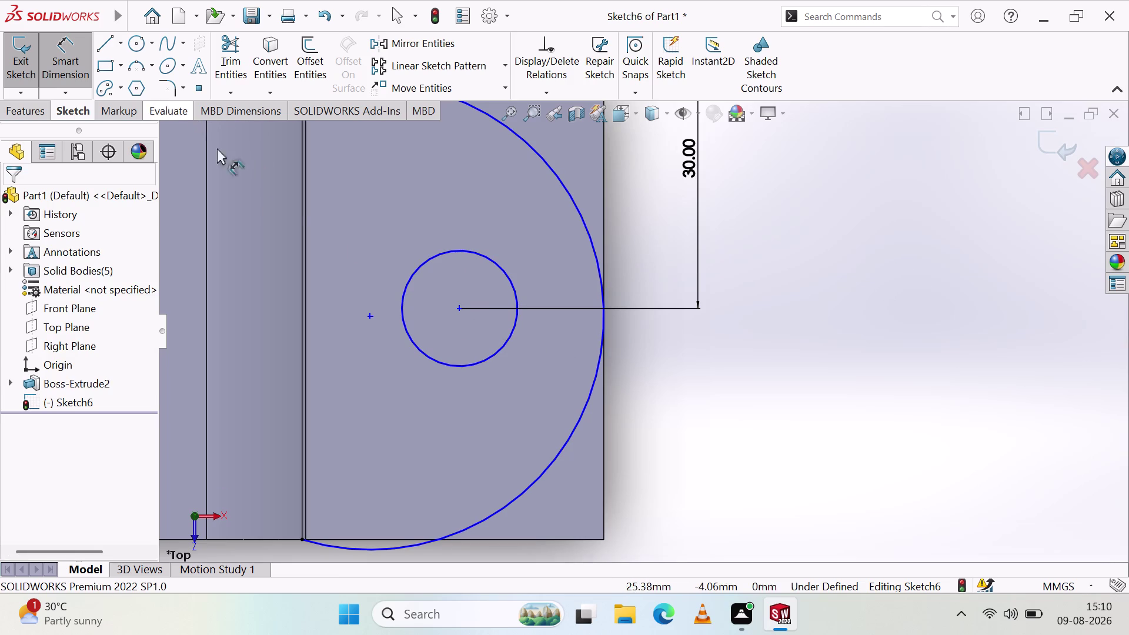
Add a 20 mm horizontal dimension from the right hole centre to the right end arc, then zoom out.
click(457, 307)
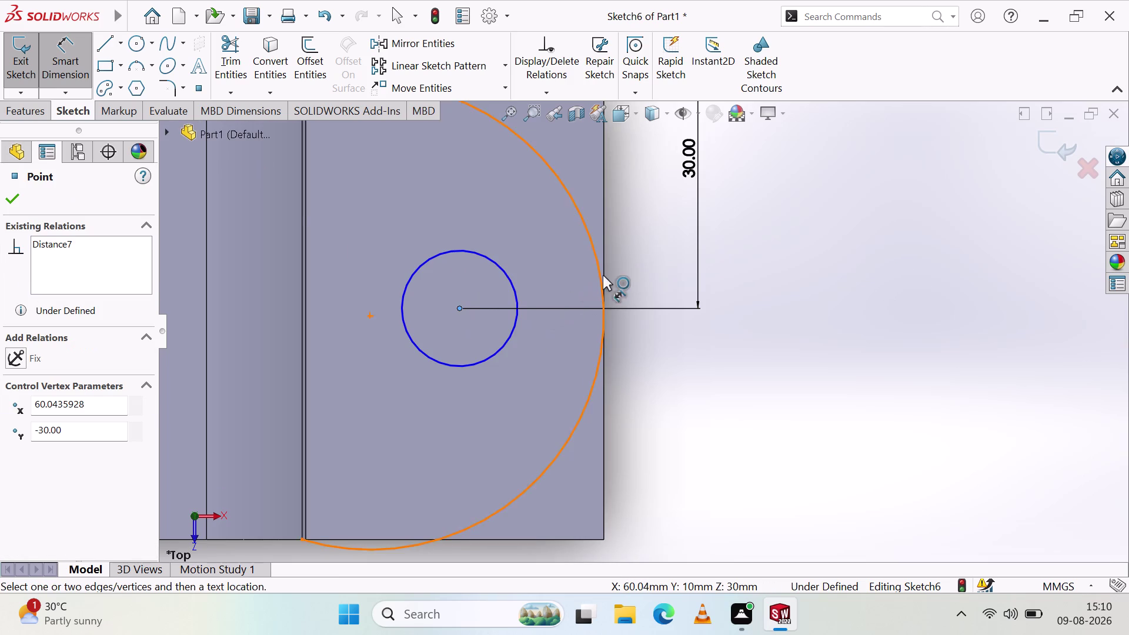
click(603, 370)
click(784, 285)
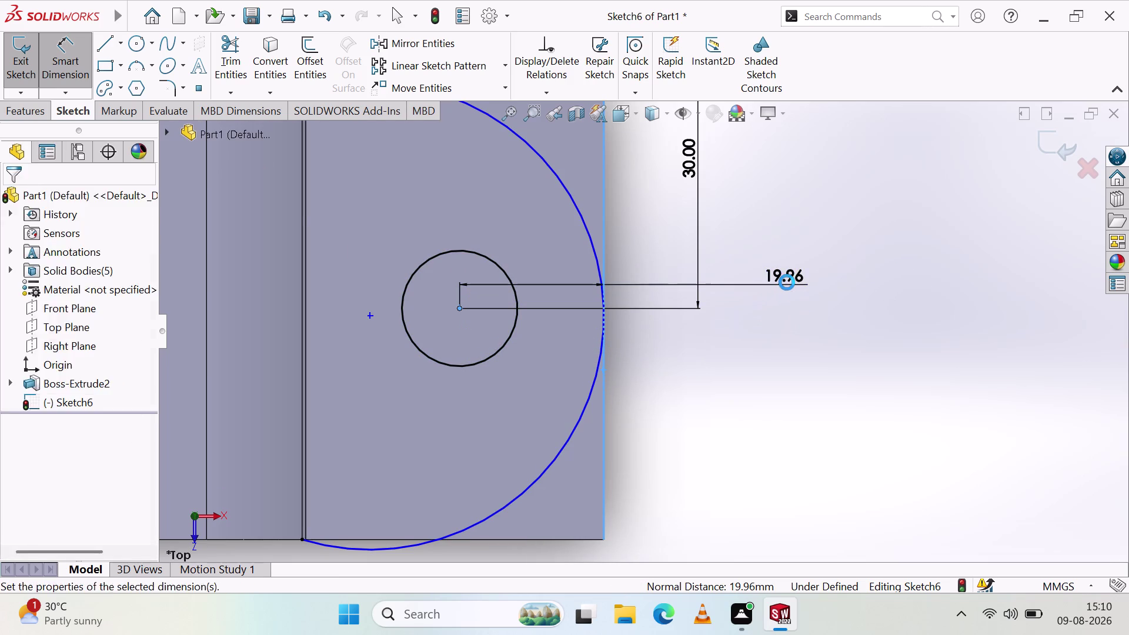
text(20)
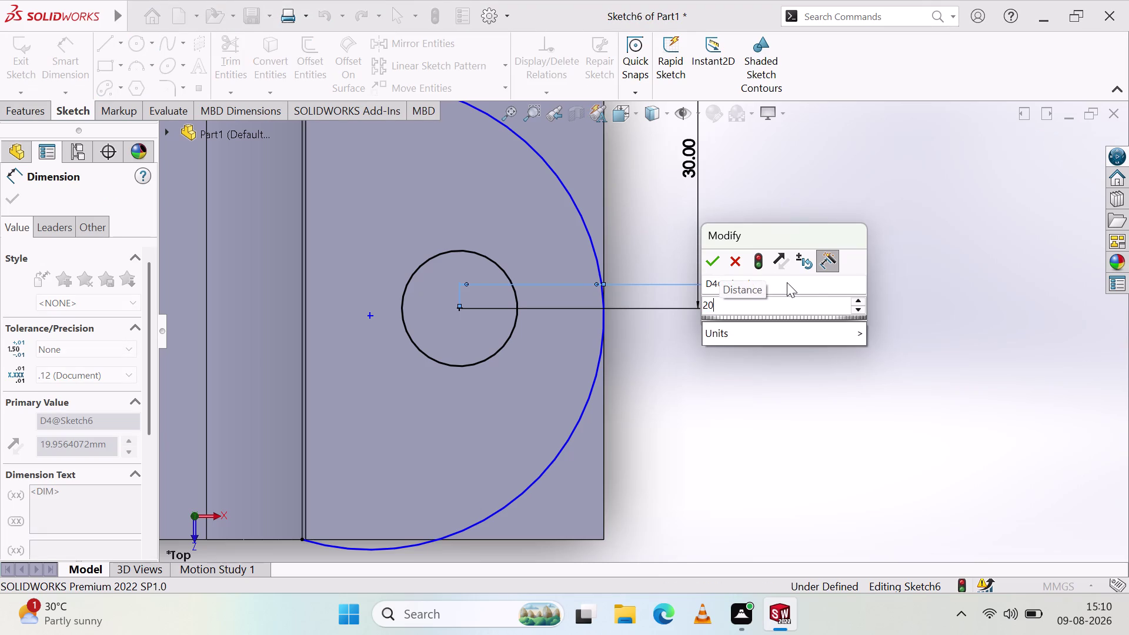
click(716, 262)
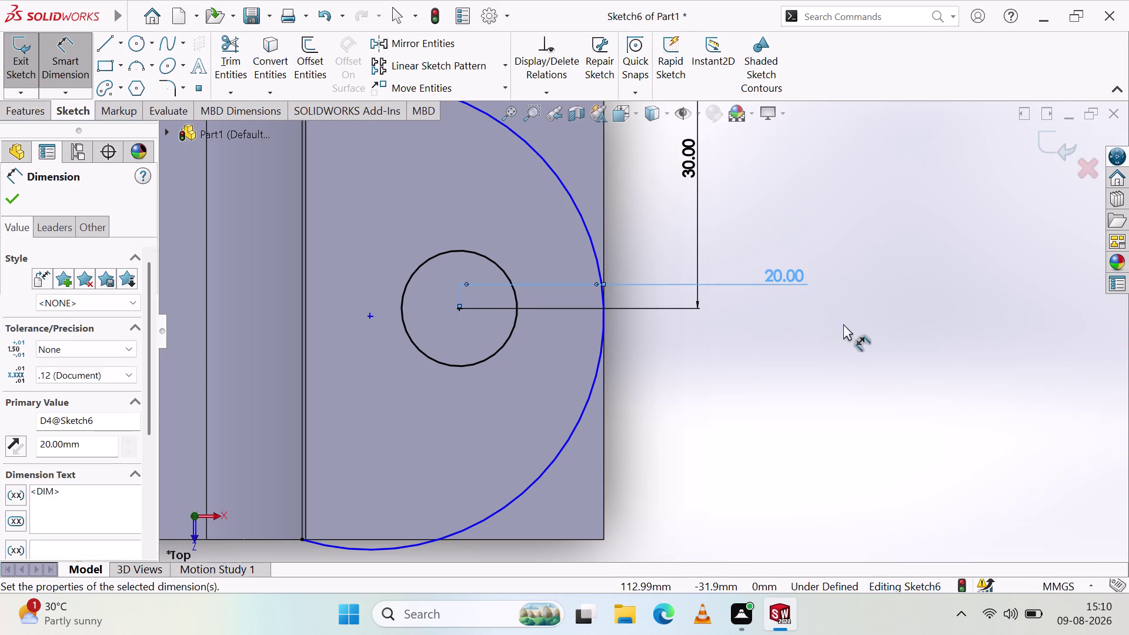
click(844, 326)
scroll(up, 3)
scroll(down, 3)
scroll(up, 3)
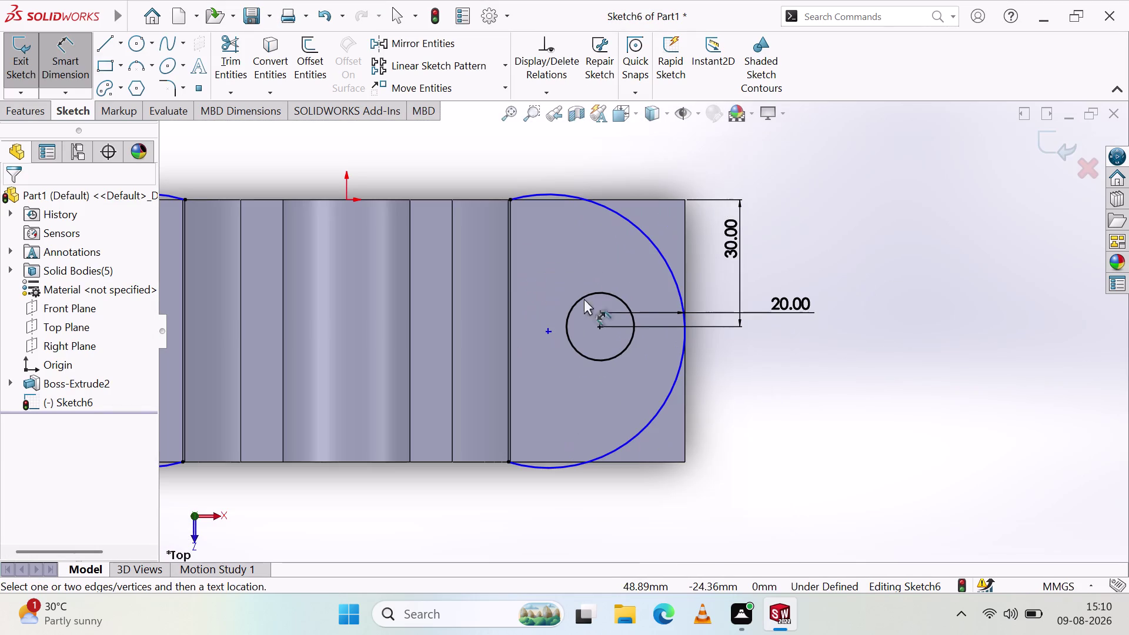
scroll(up, 3)
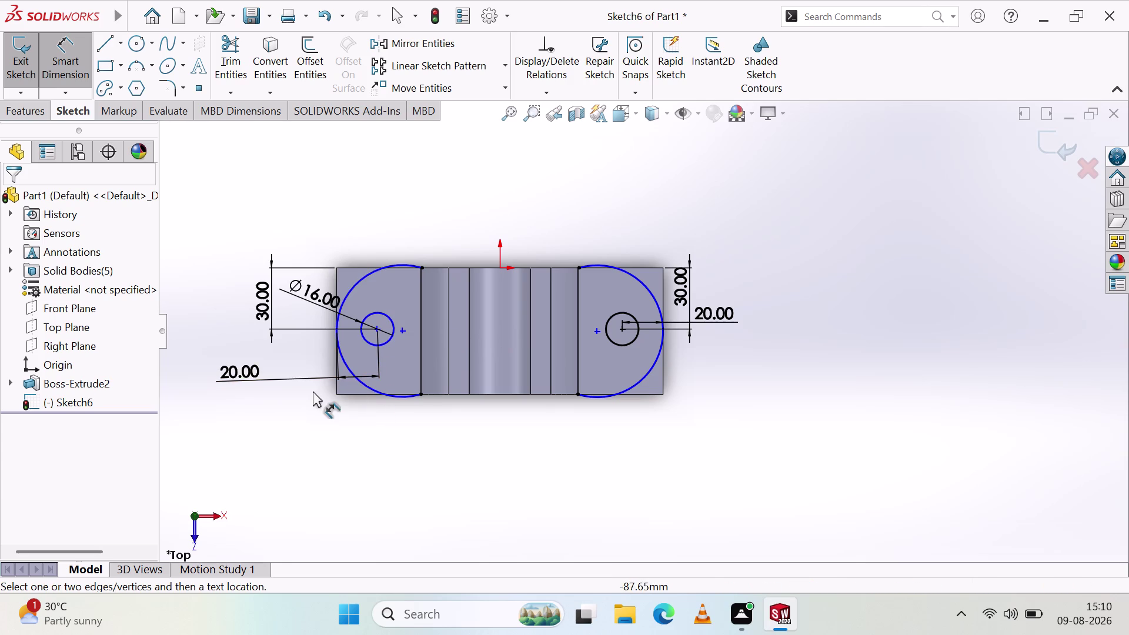
Delete the left hole's existing 20 mm dimension.
click(240, 373)
click(240, 373)
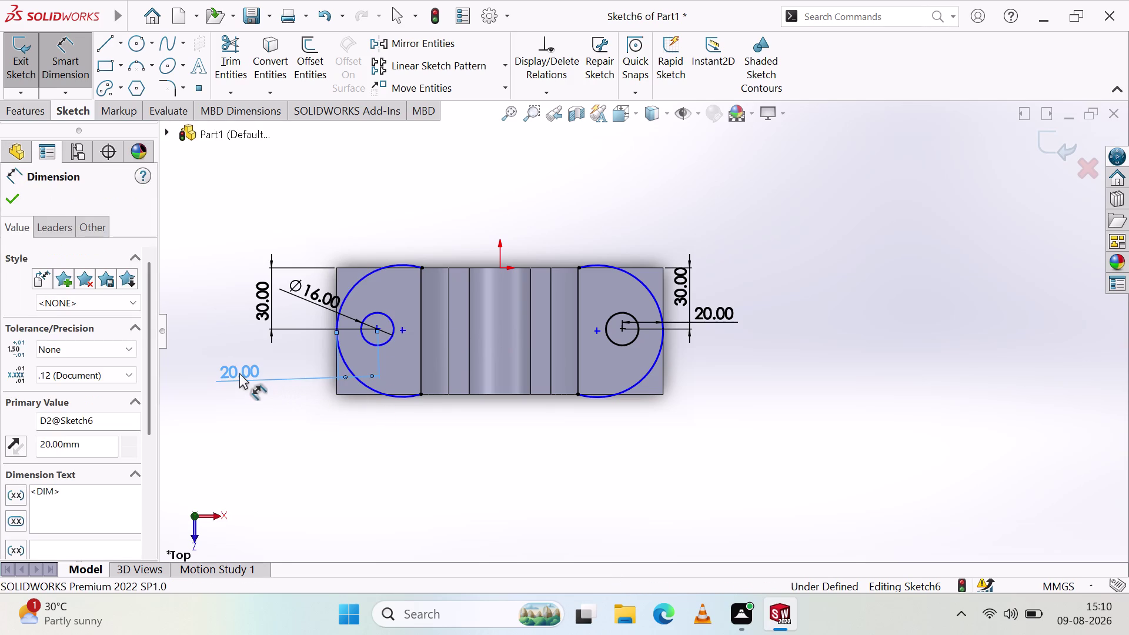
key(Delete)
Dimension the left hole's centre 20 mm from the left end arc.
scroll(down, 3)
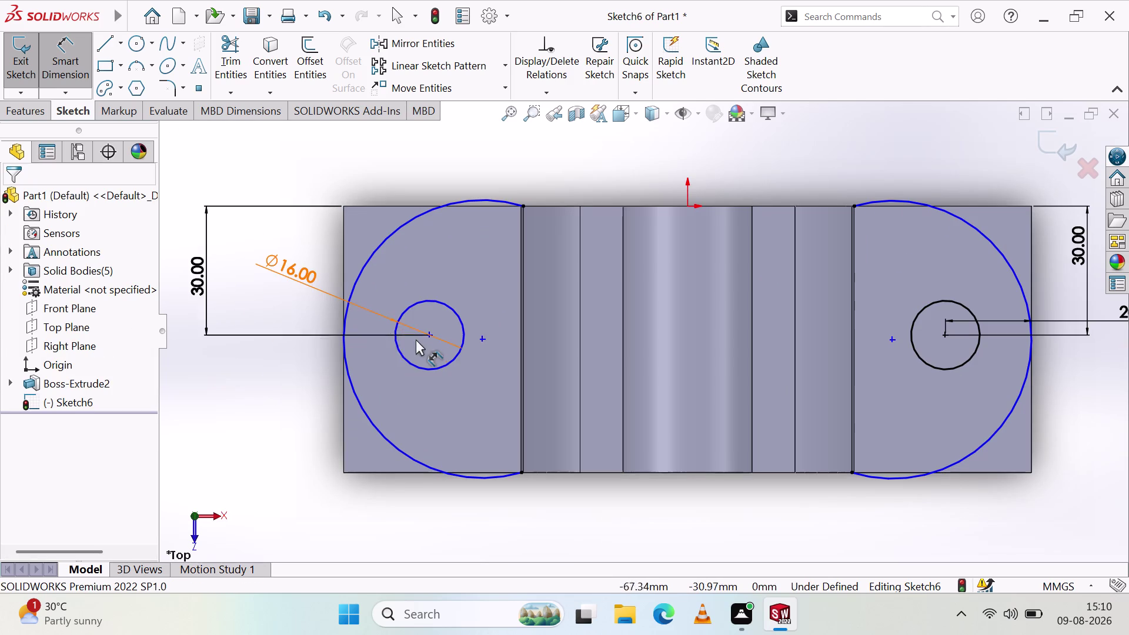
click(427, 334)
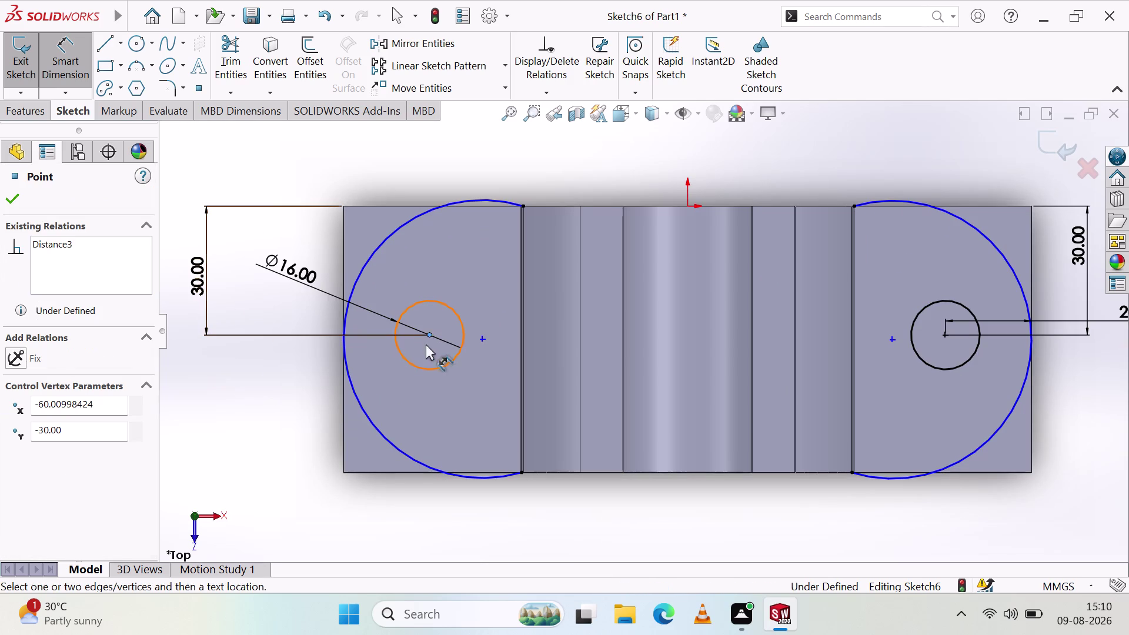
click(344, 395)
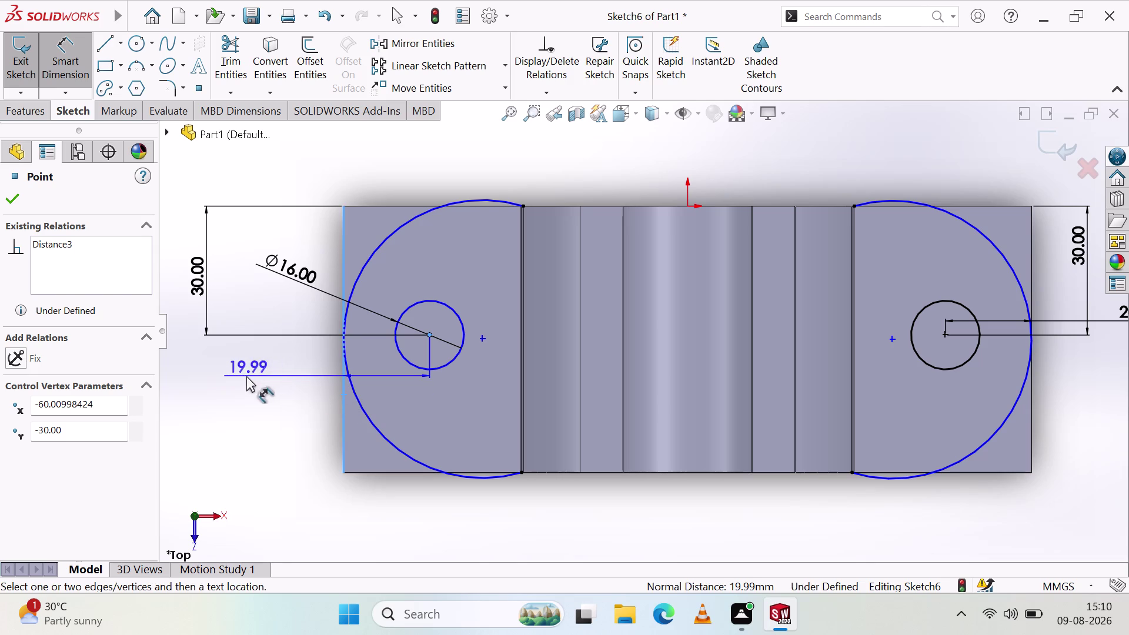
click(246, 376)
text(20)
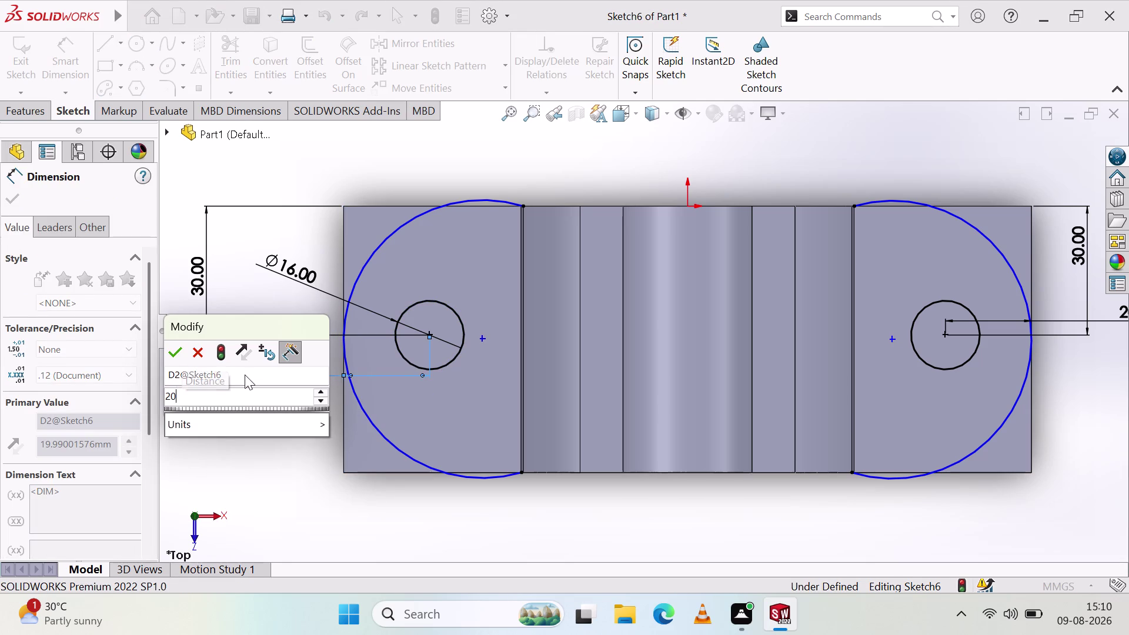
click(168, 359)
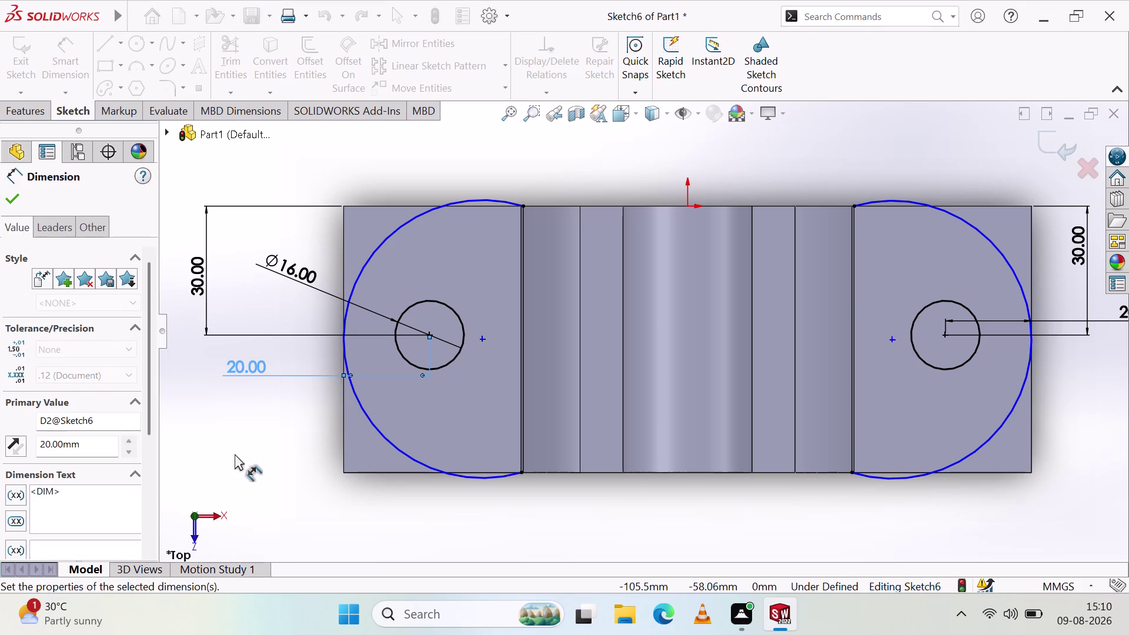
click(233, 437)
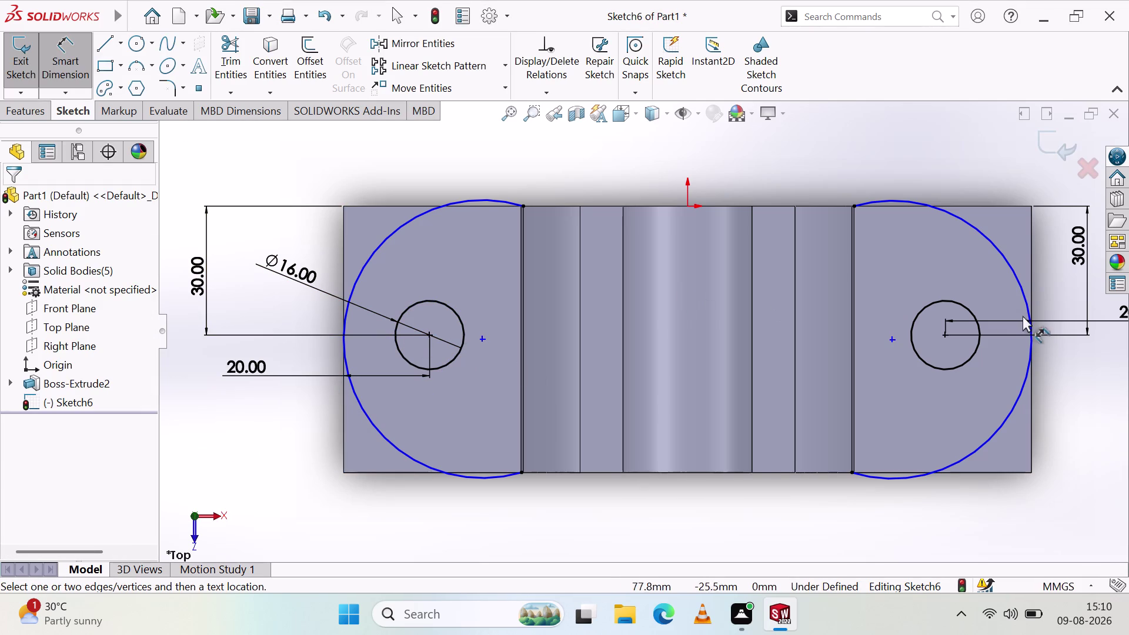
scroll(up, 3)
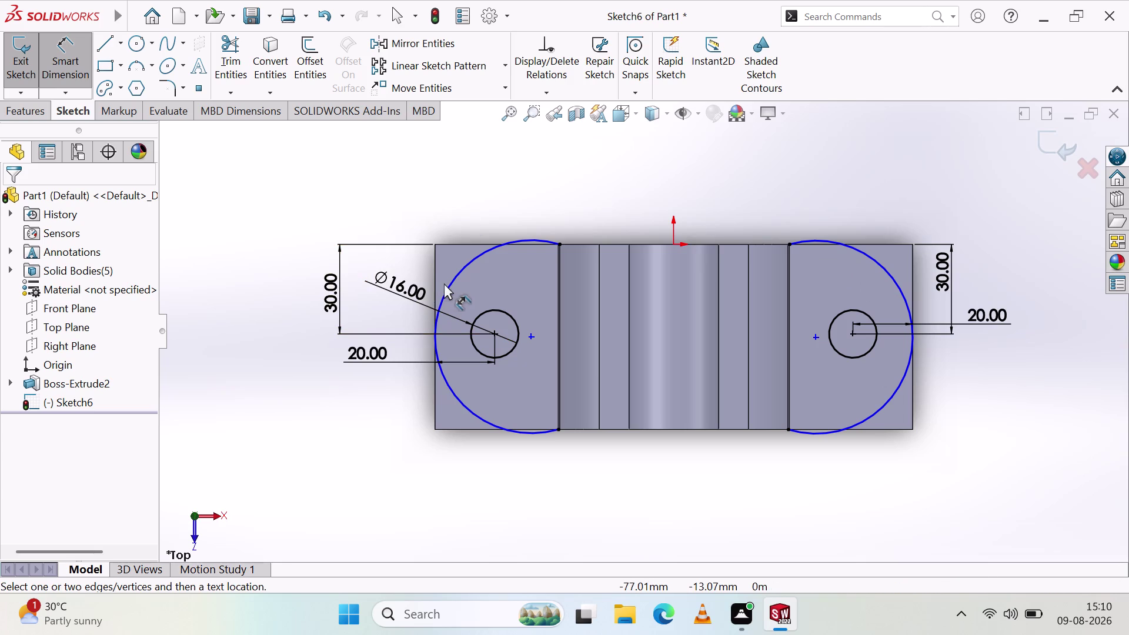
click(448, 286)
Place a radius dimension on the left end arc, reading 32.33 mm.
click(393, 194)
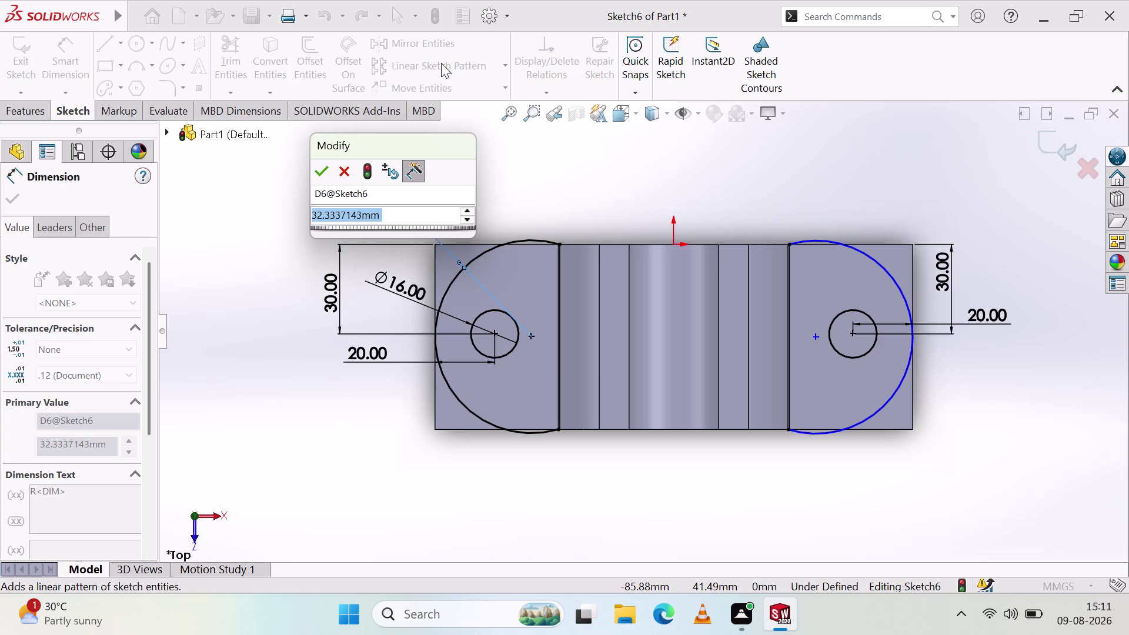
Try twice to set the left end-arc radius to 25 mm; both are rejected as invalid geometry.
key(2)
key(5)
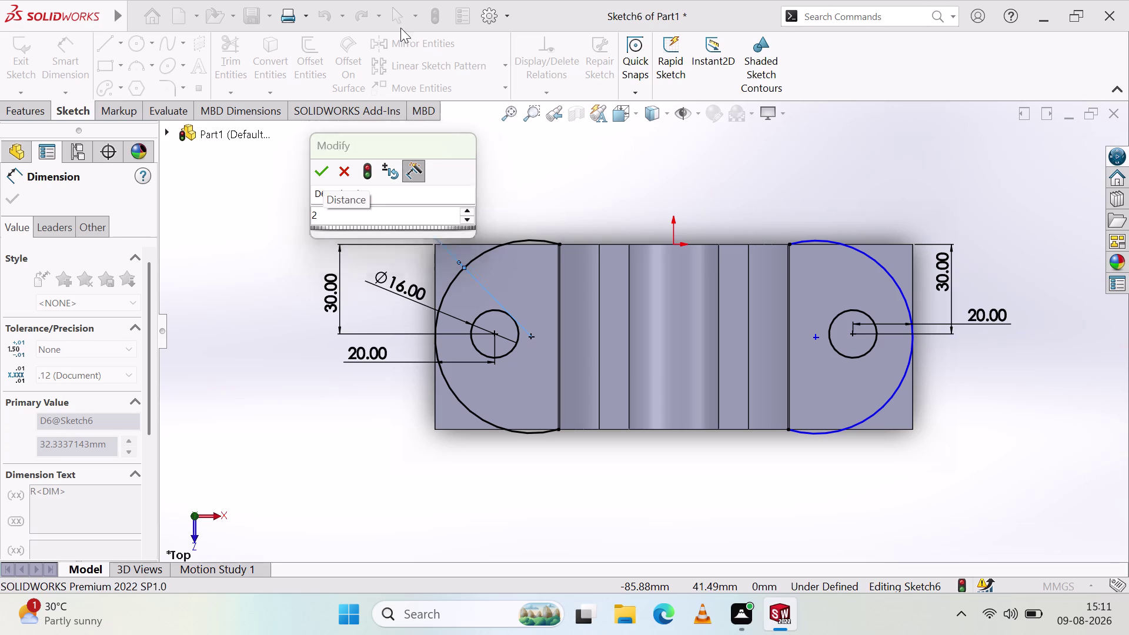
click(317, 174)
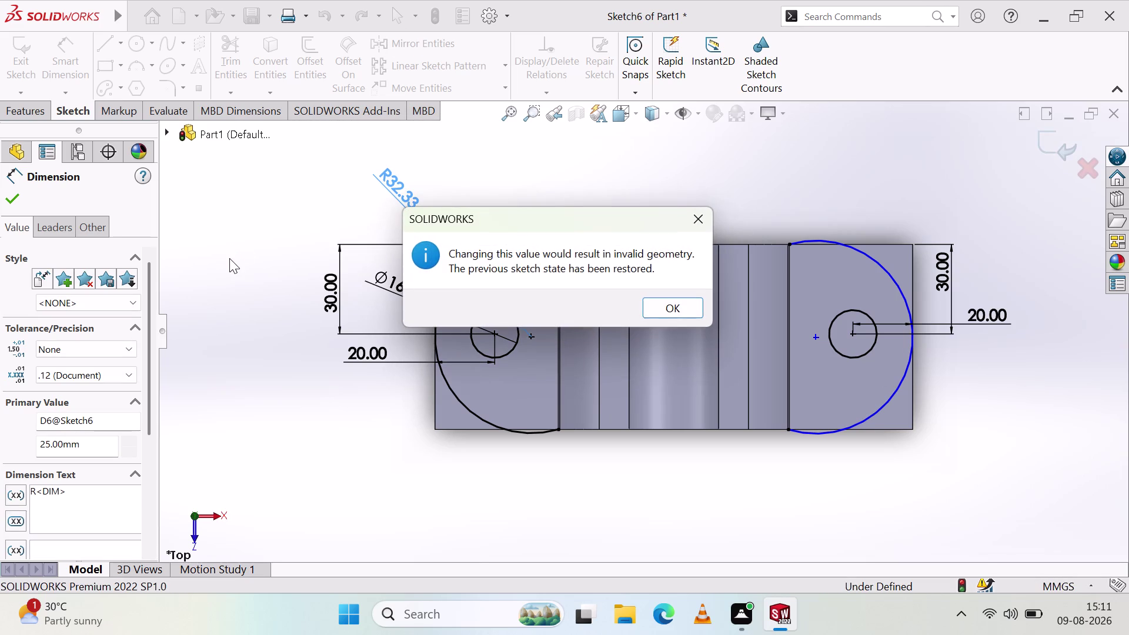
click(678, 310)
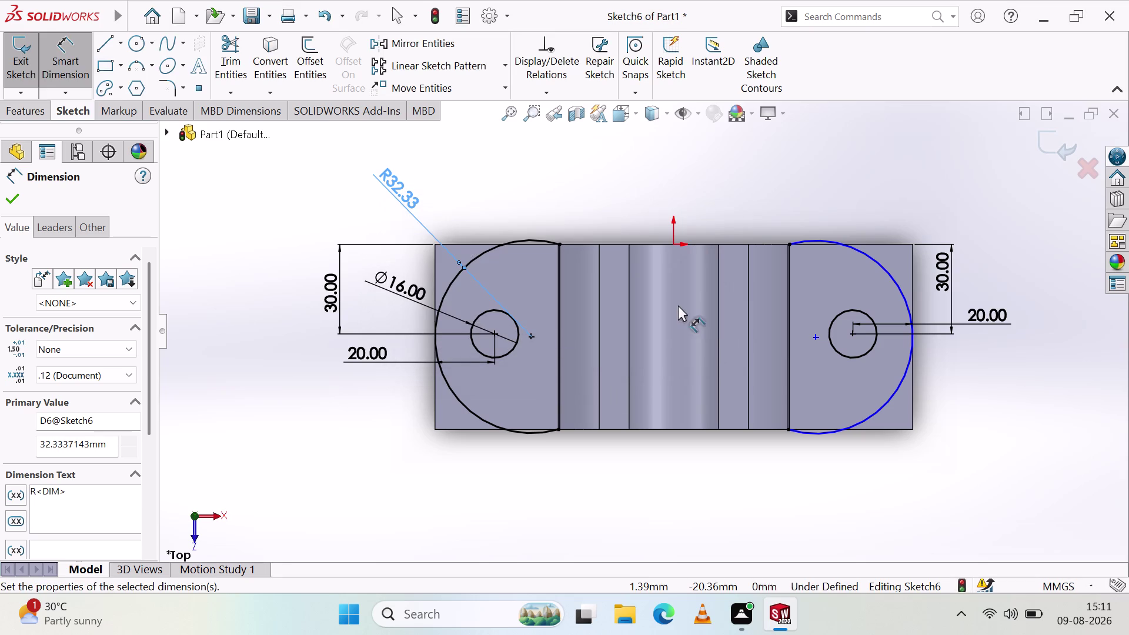
double_click(400, 195)
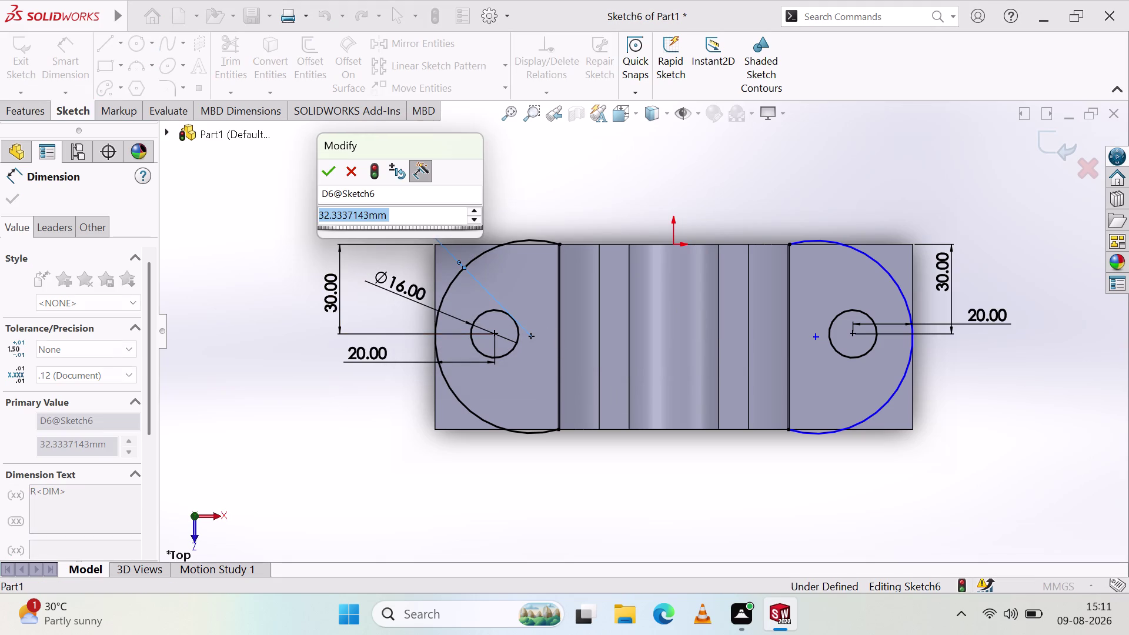
text(26)
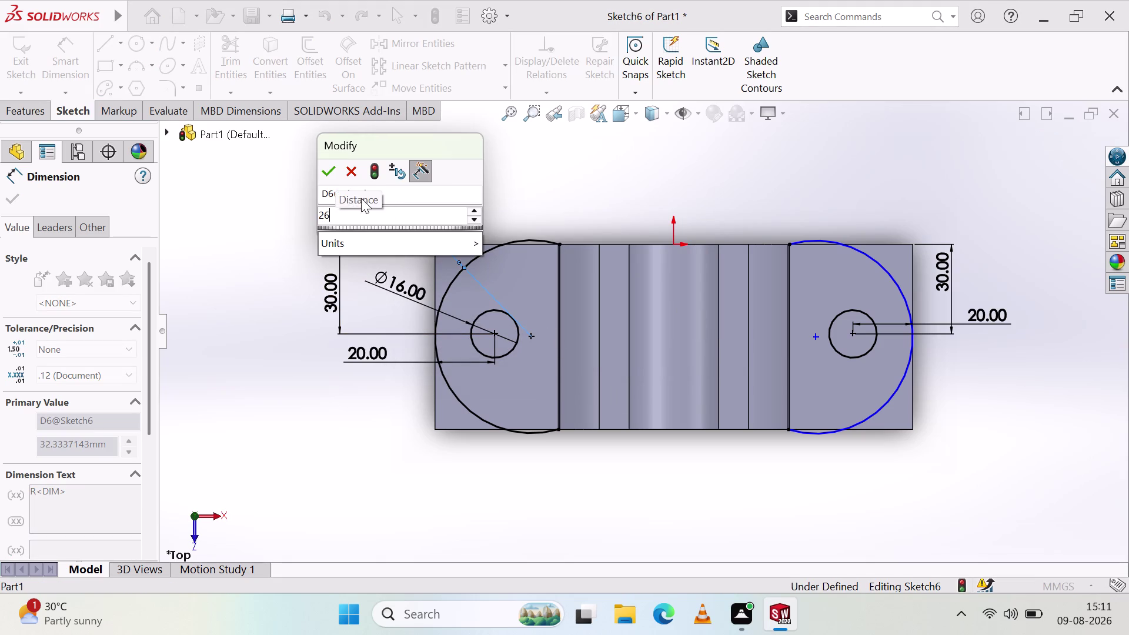
key(BackSpace)
key(5)
click(333, 170)
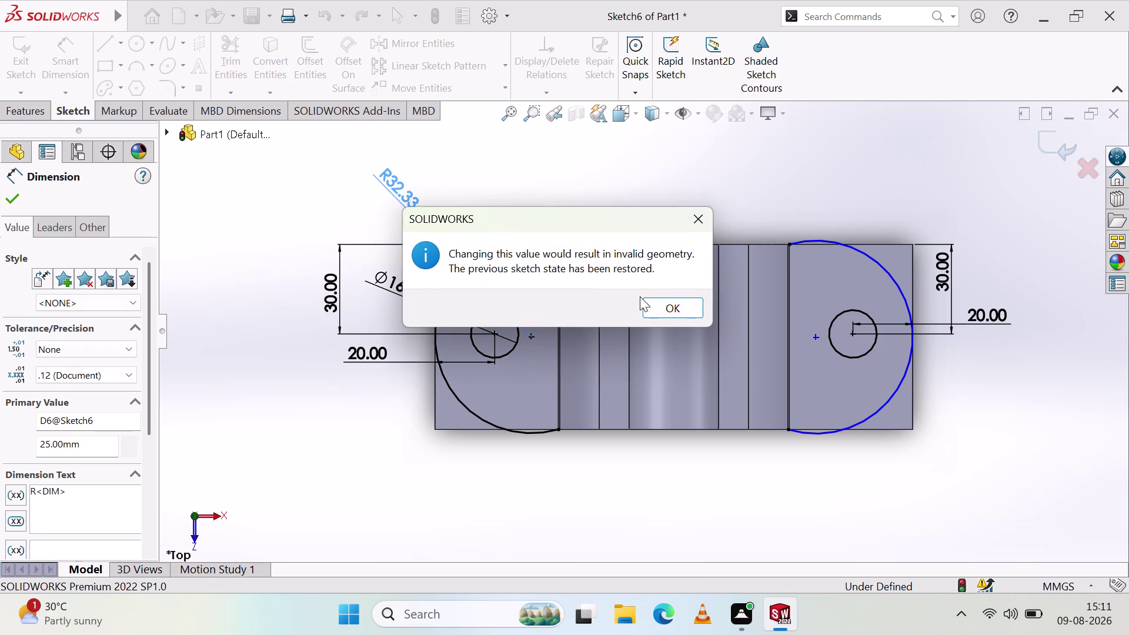
click(674, 307)
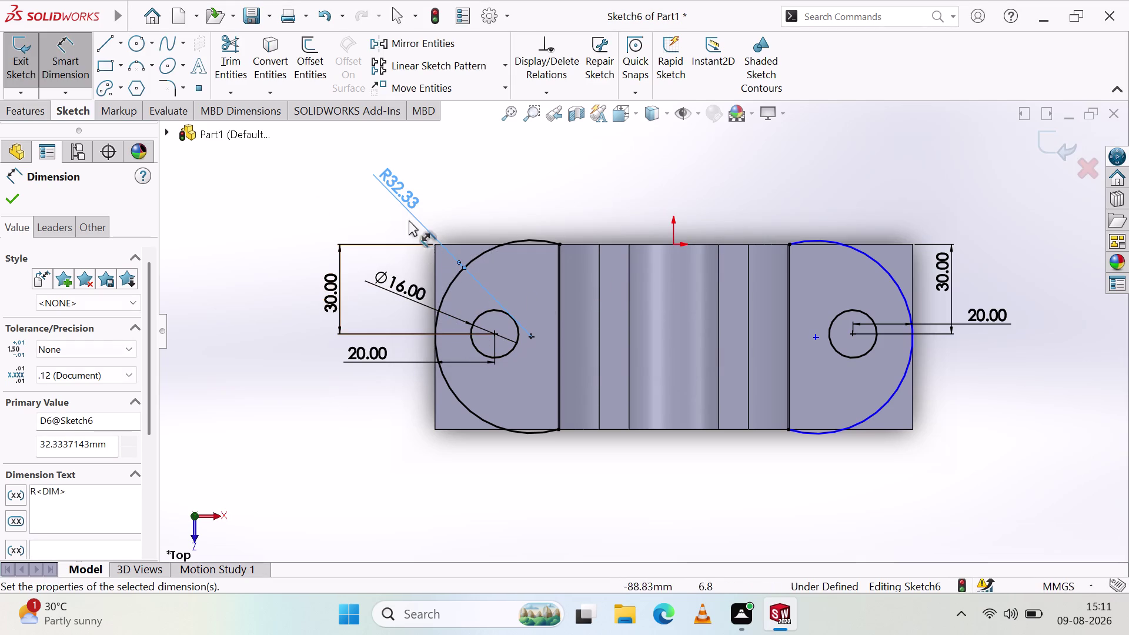
Move the R32.33 label below the left end and delete the radius dimension.
drag(401, 181, 332, 428)
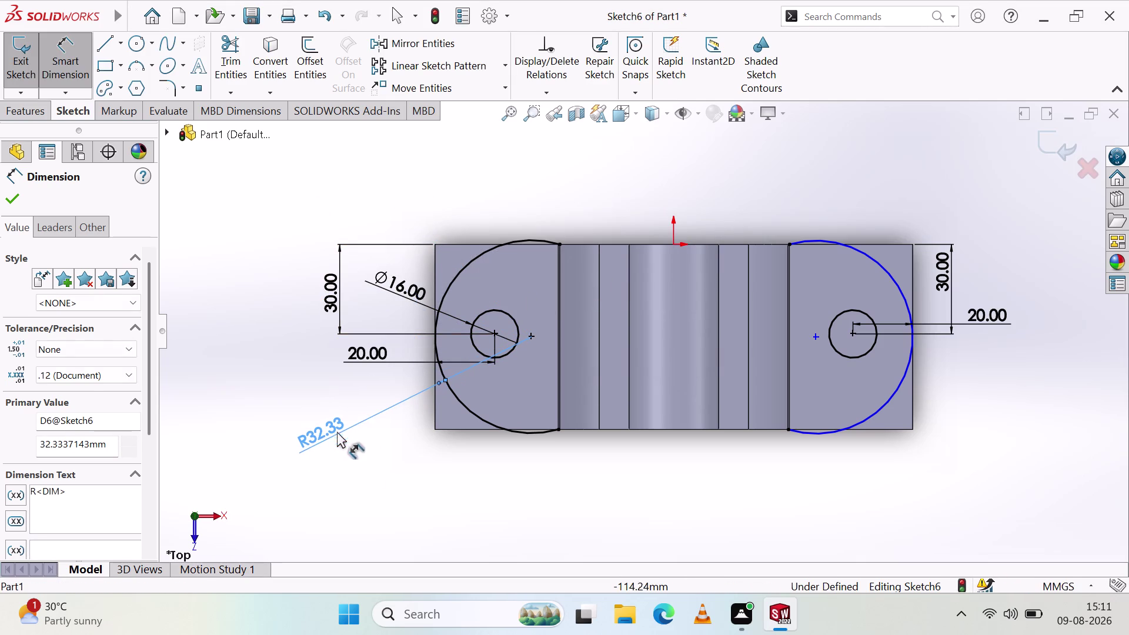
click(365, 462)
click(326, 427)
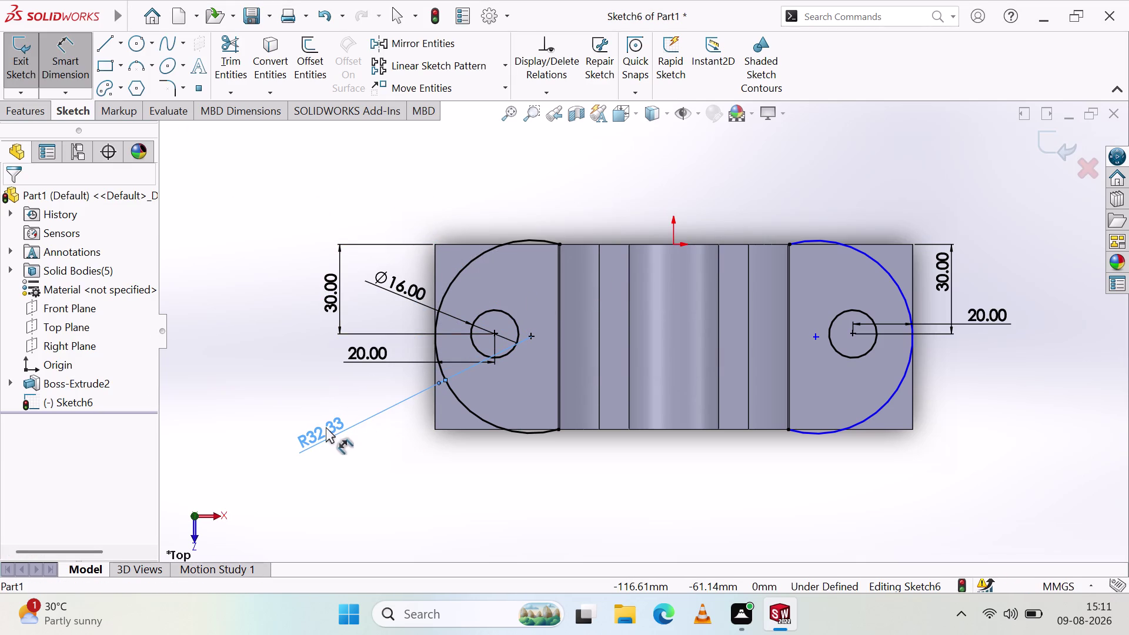
key(Delete)
click(415, 295)
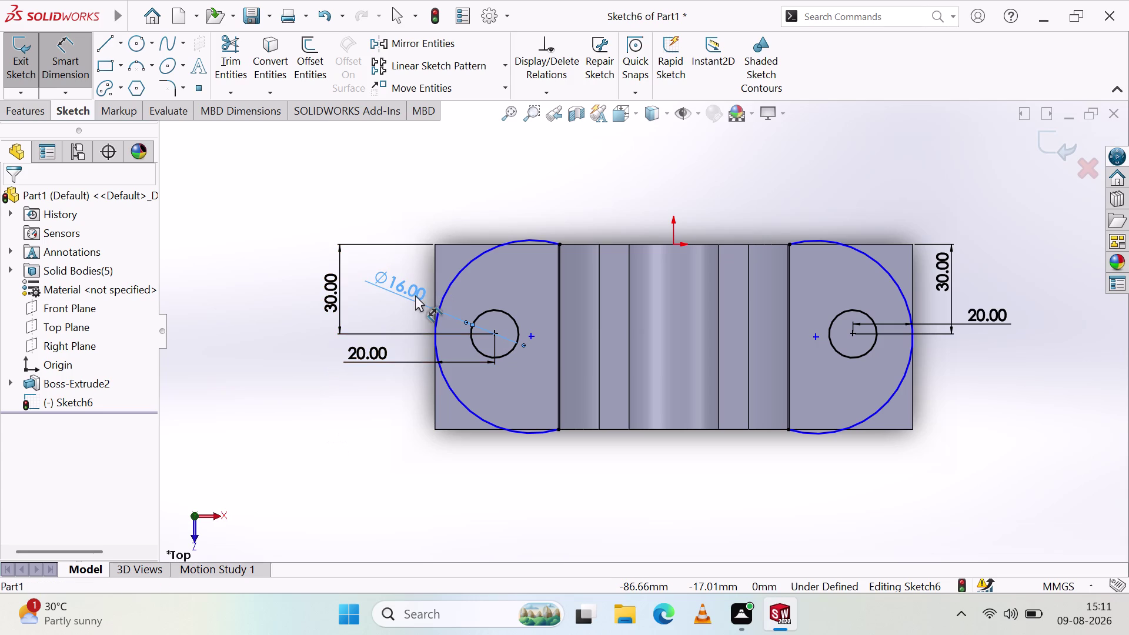
Delete the left hole's Ø16, 20 and 30 dimensions.
key(Delete)
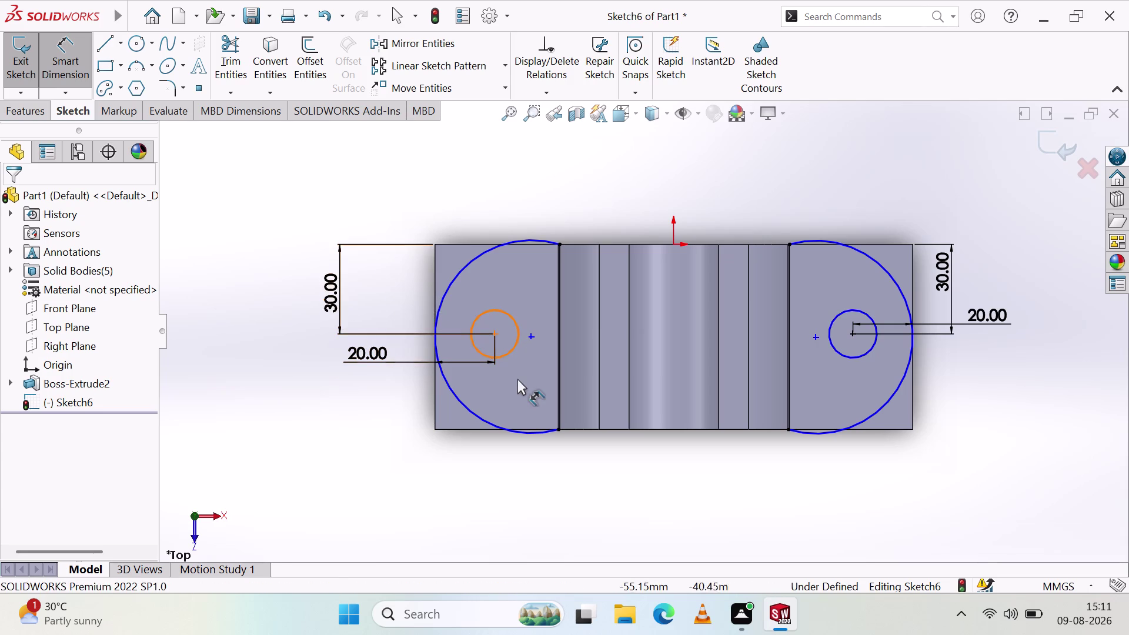
click(351, 357)
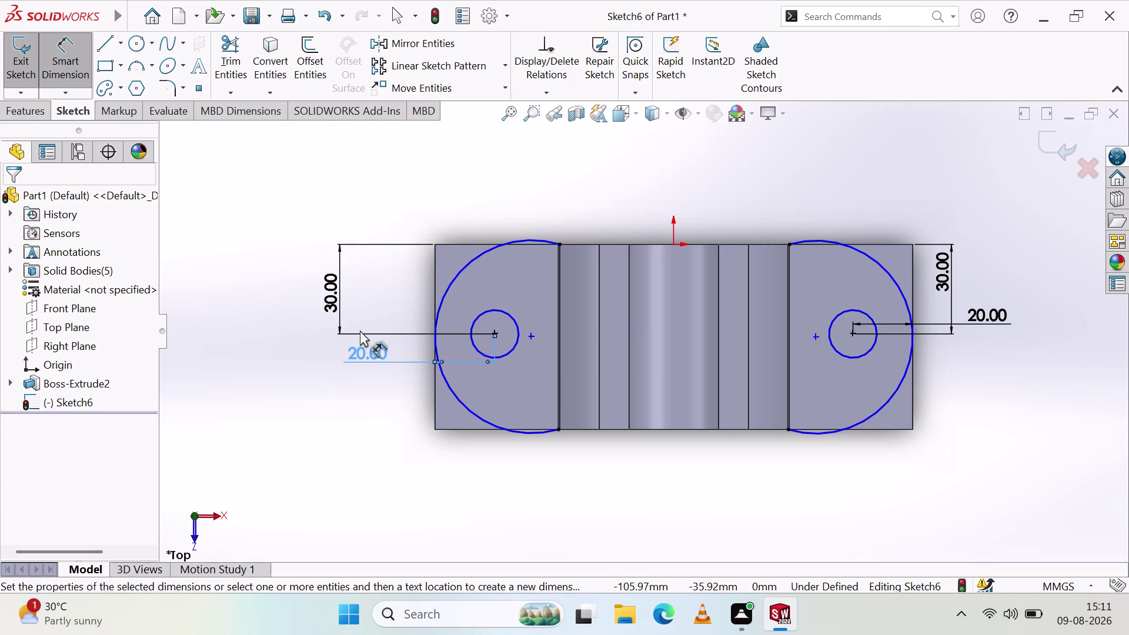
key(Delete)
click(335, 294)
key(Delete)
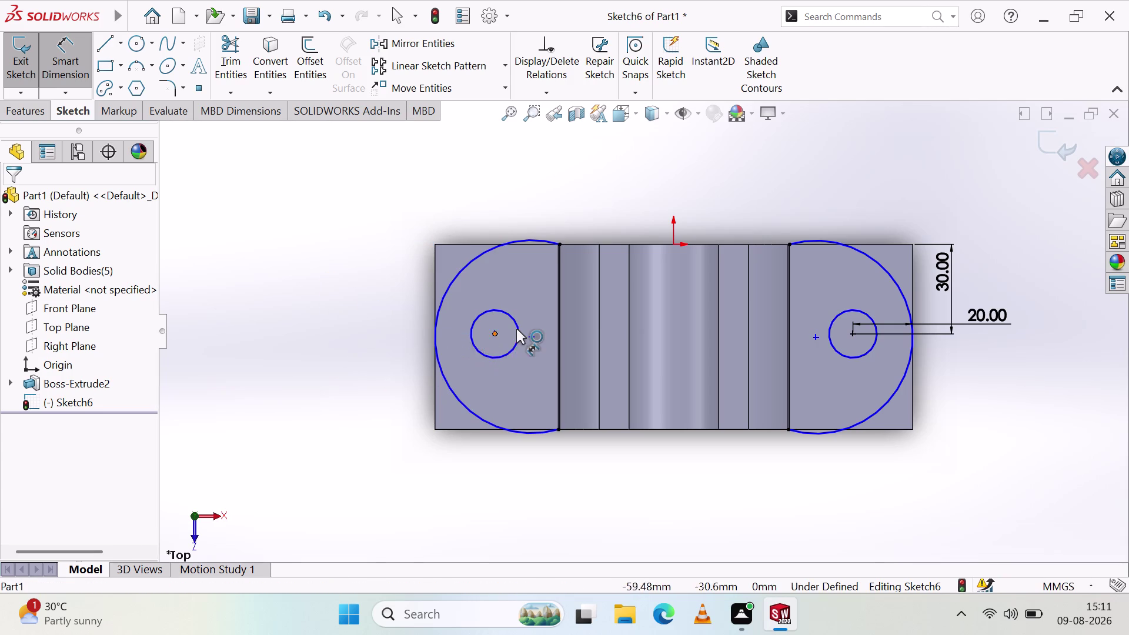
Retry a 25 mm left end-arc radius, dismiss the invalid-geometry warning, and delete the dimension.
click(453, 281)
click(334, 321)
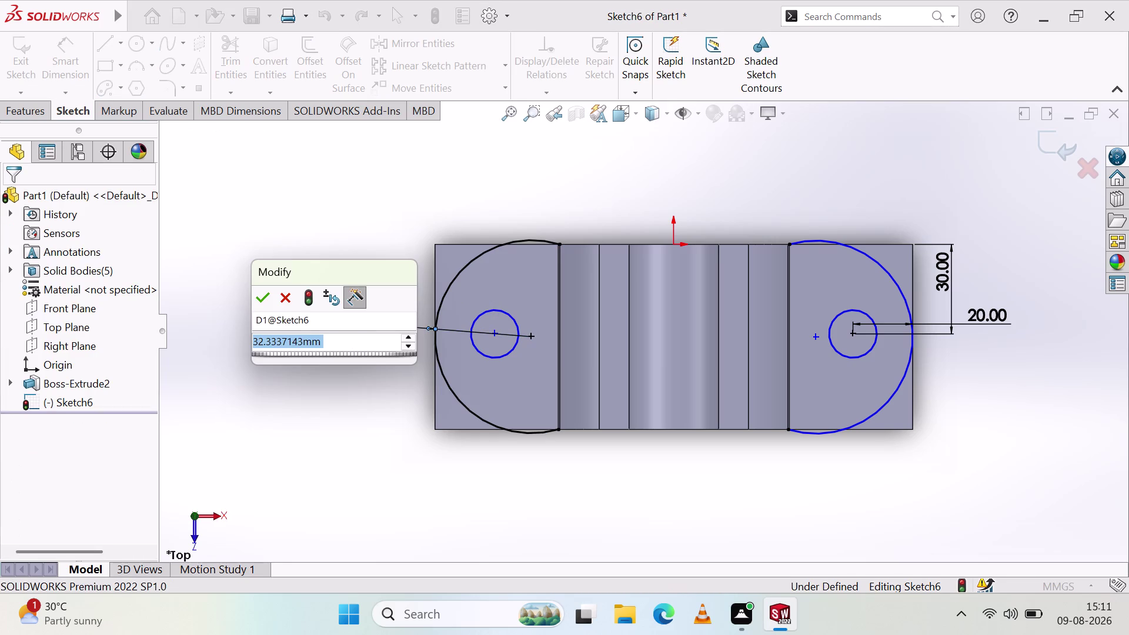
text(25)
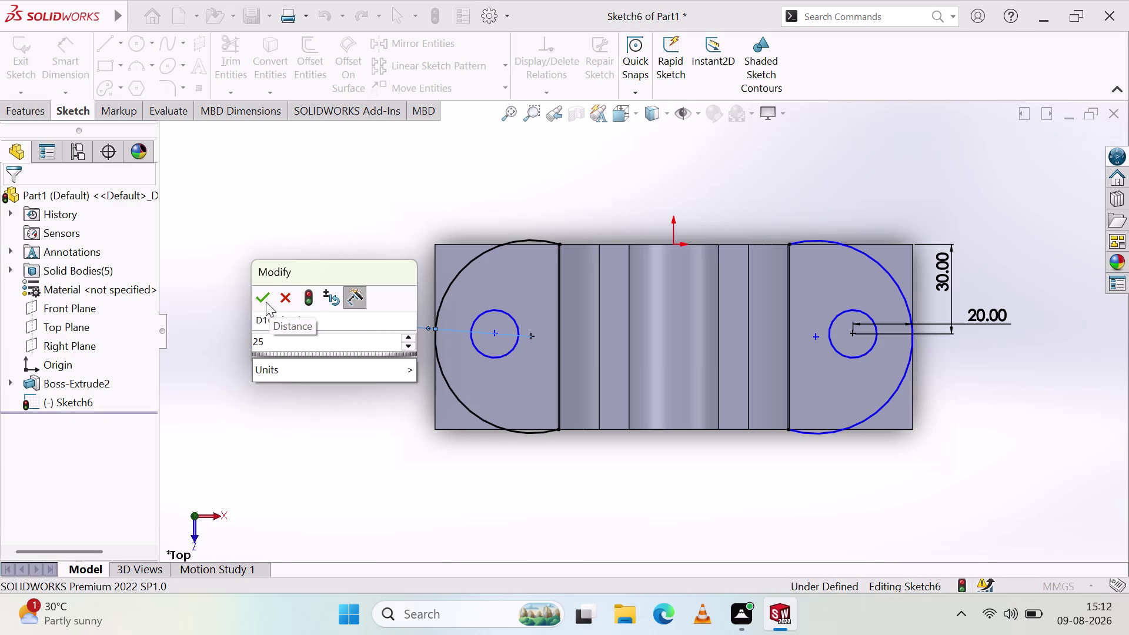
click(266, 302)
click(261, 385)
click(671, 306)
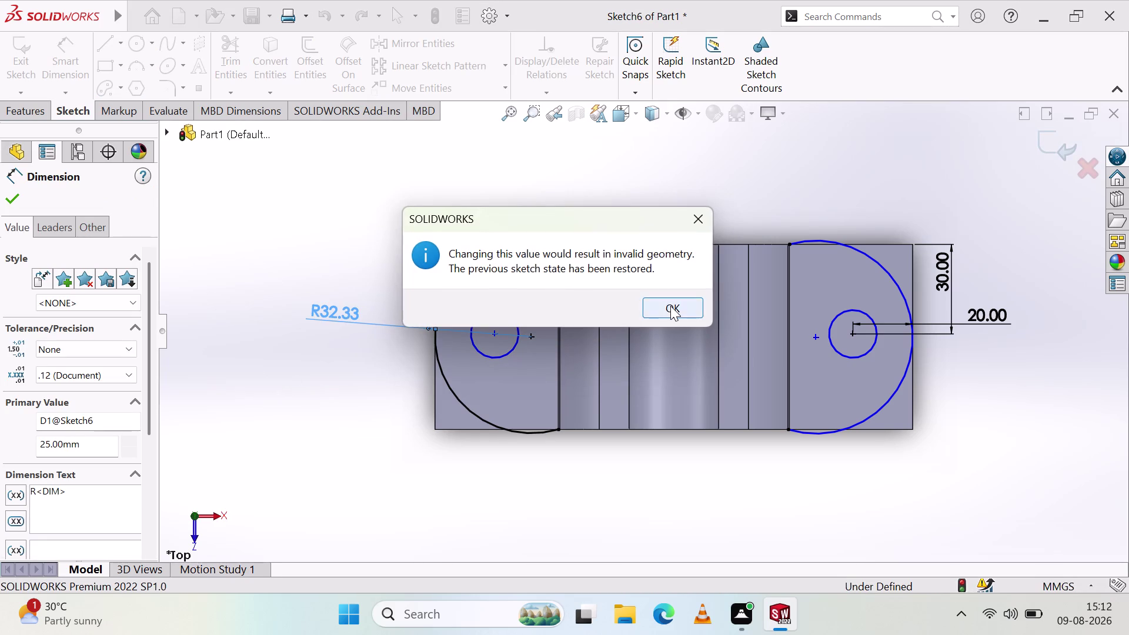
click(347, 306)
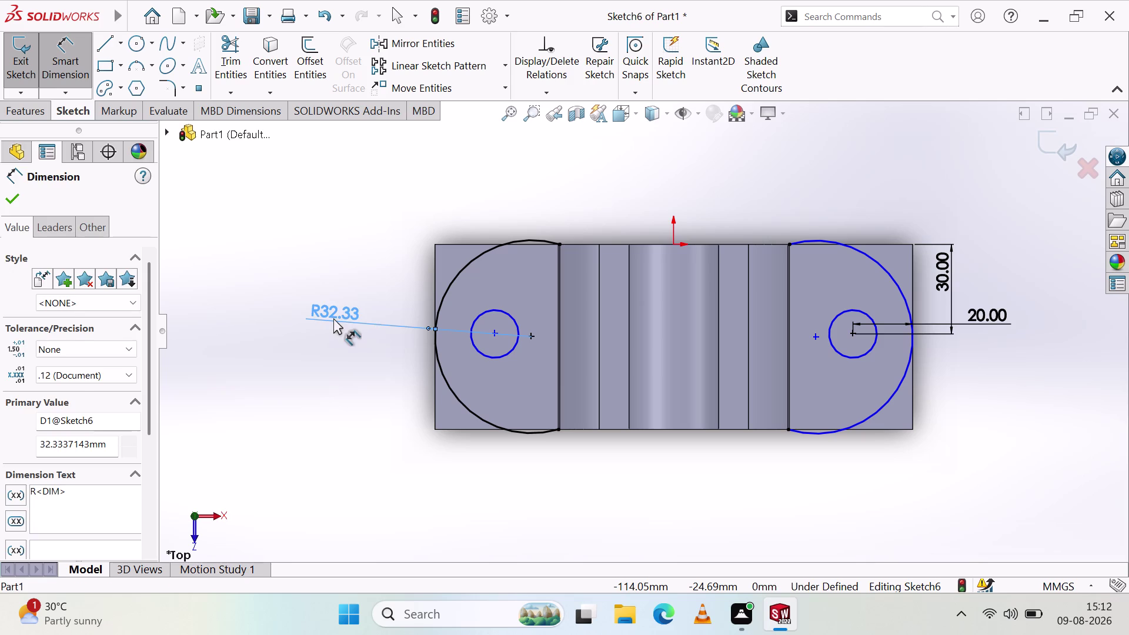
key(Delete)
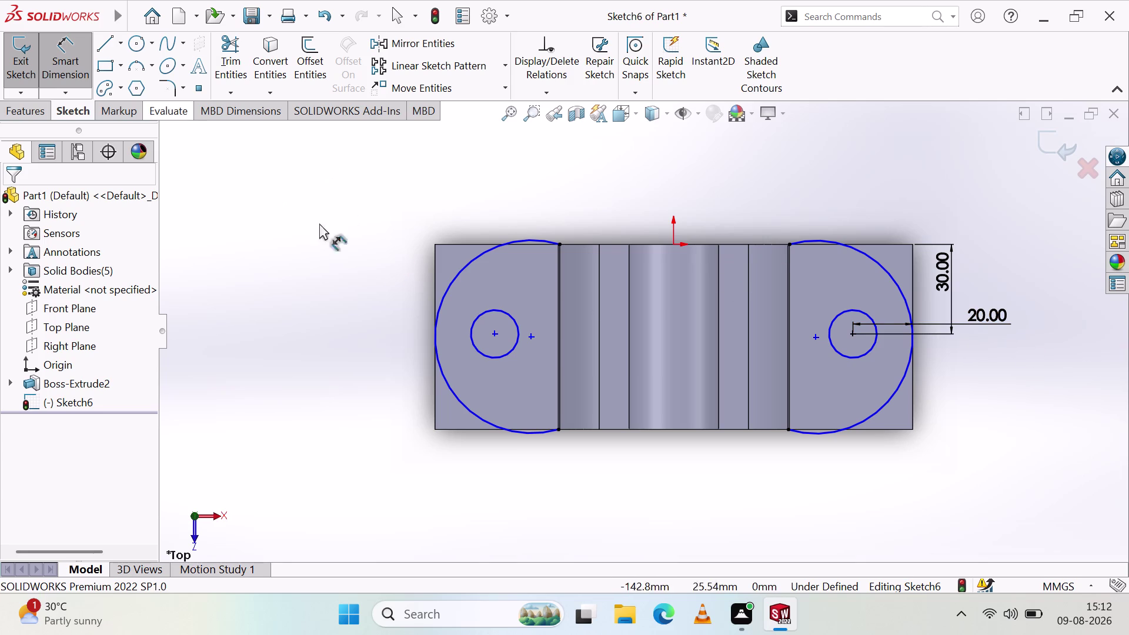
click(446, 292)
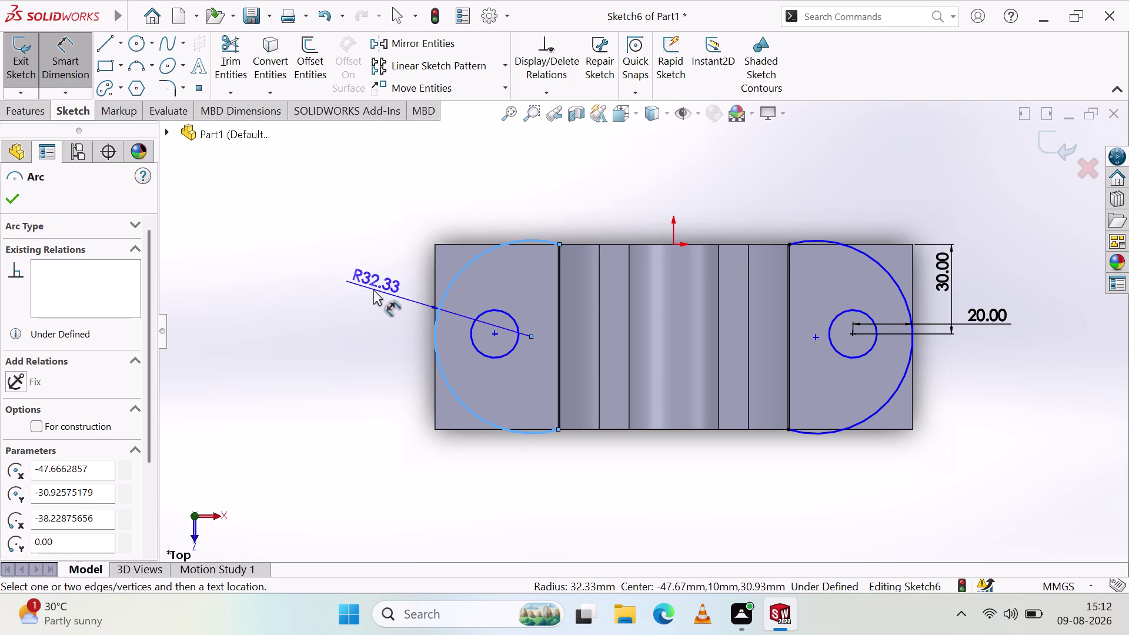
click(346, 313)
key(2)
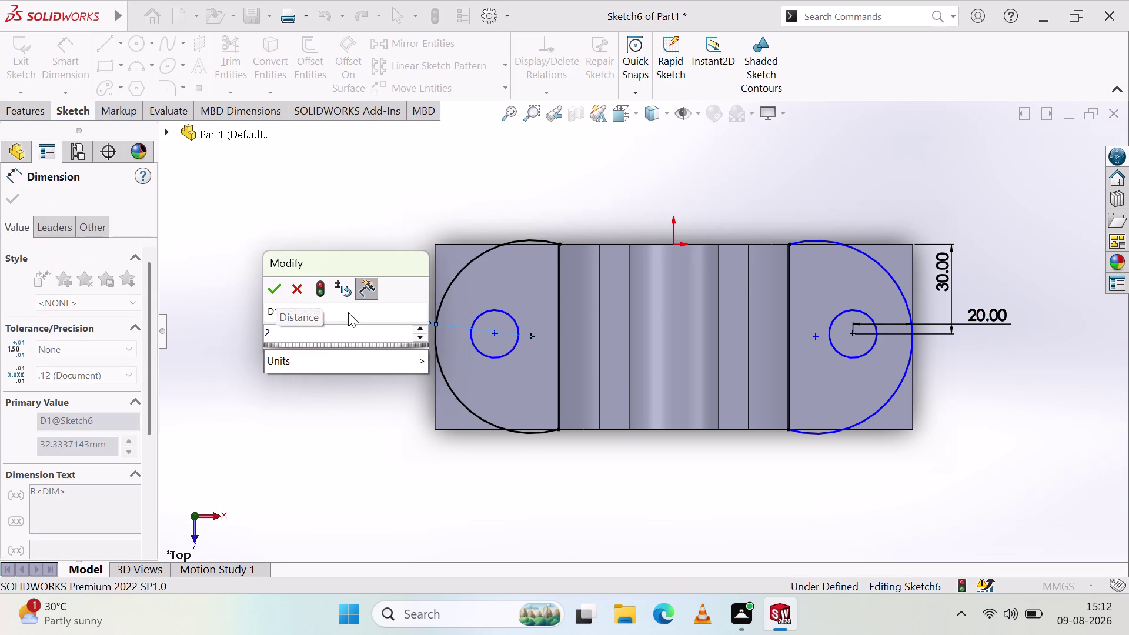
key(5)
click(271, 289)
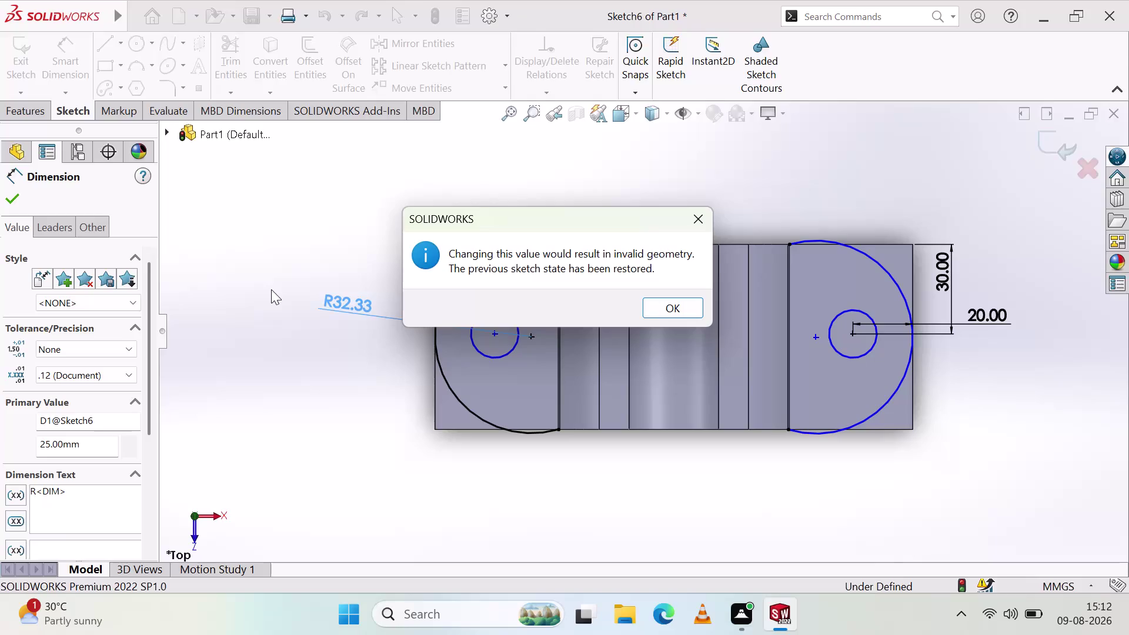
click(682, 315)
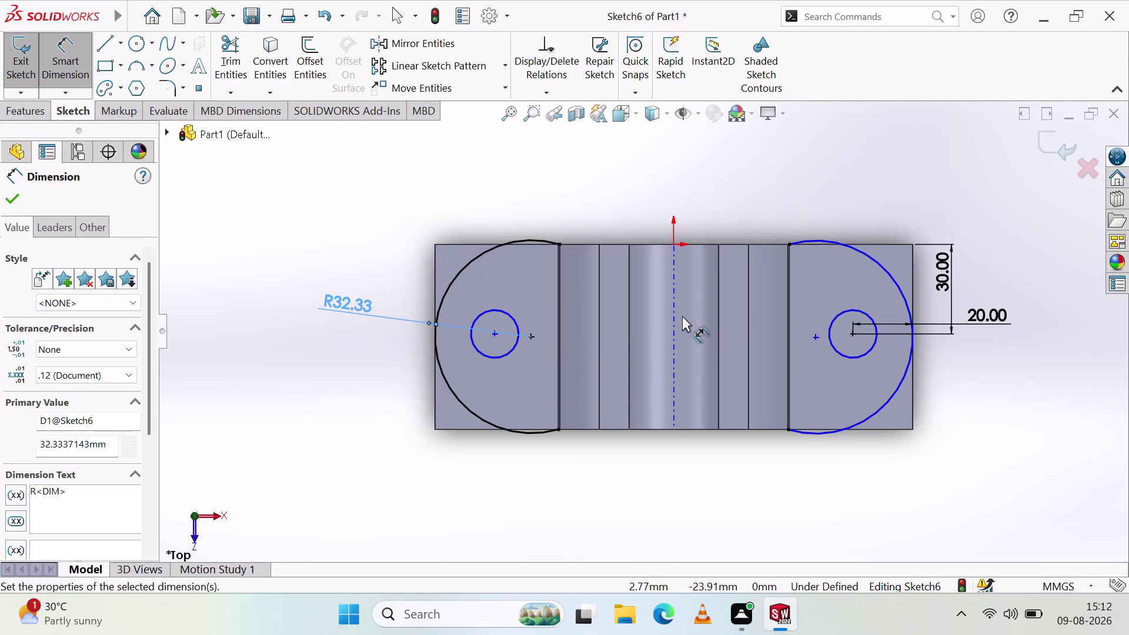